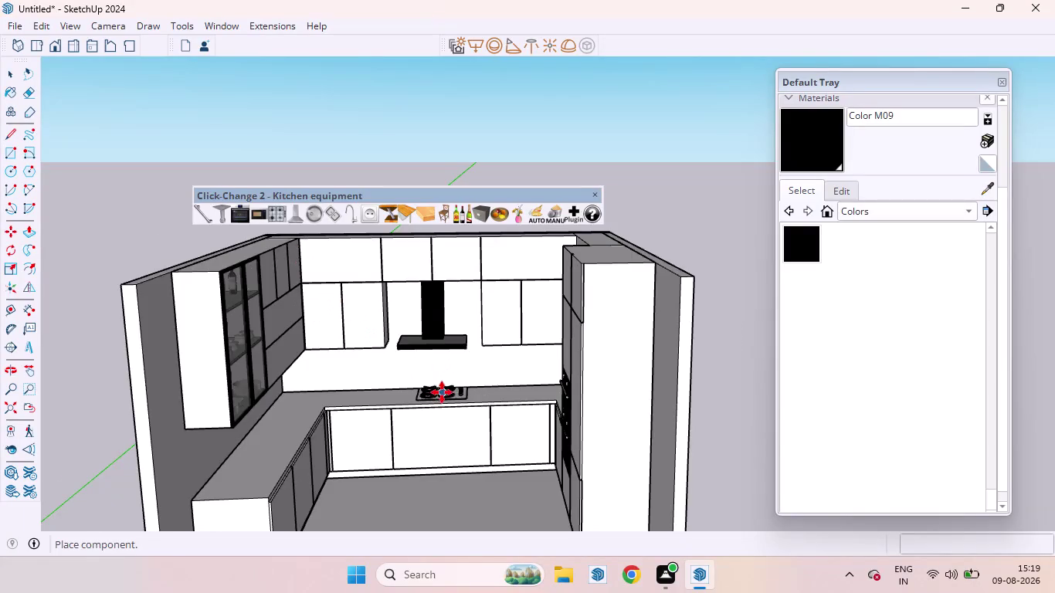
Look down on the gas hob to check it sits centred below the chimney hood.
scroll(up, 3)
scroll(down, 3)
scroll(up, 3)
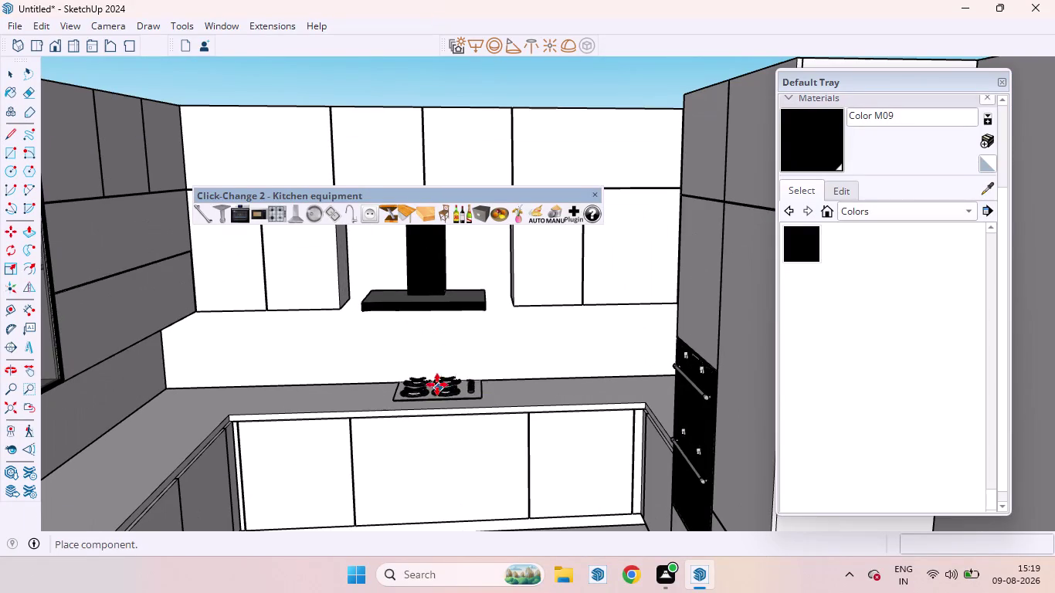
middle_drag(437, 384, 466, 566)
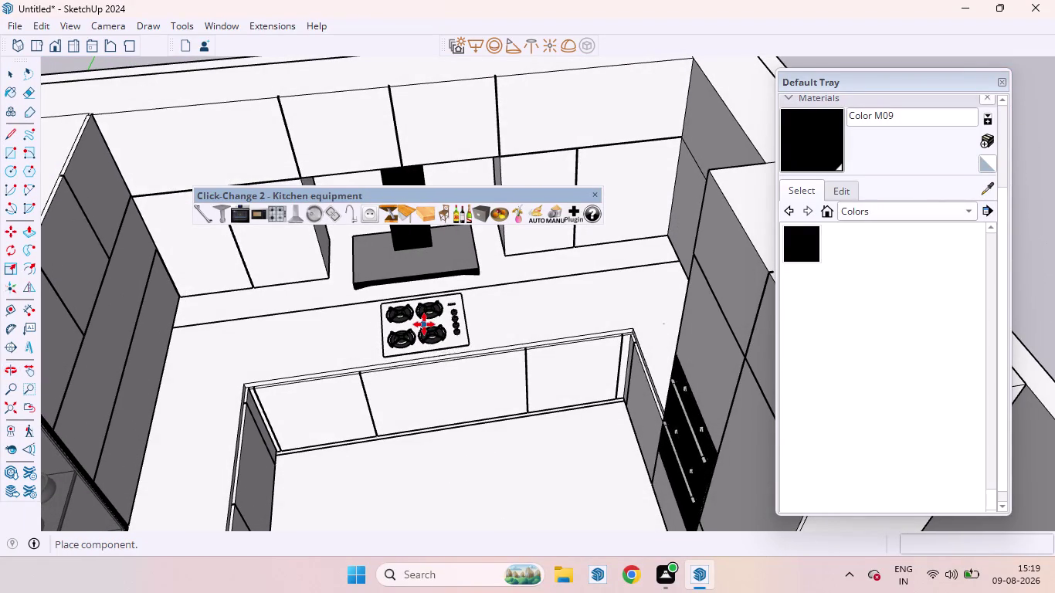
click(424, 325)
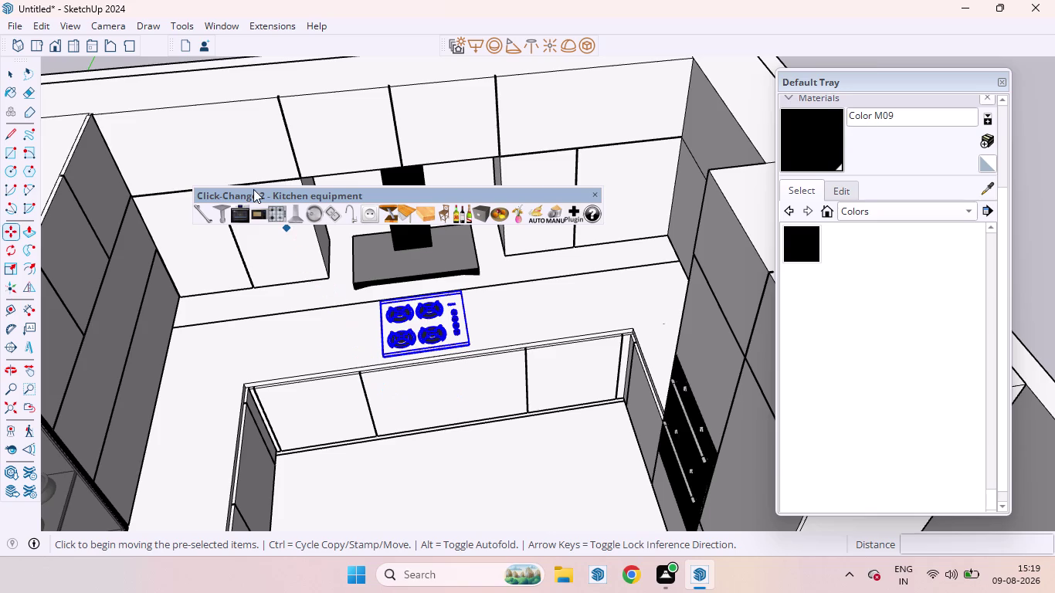
click(277, 217)
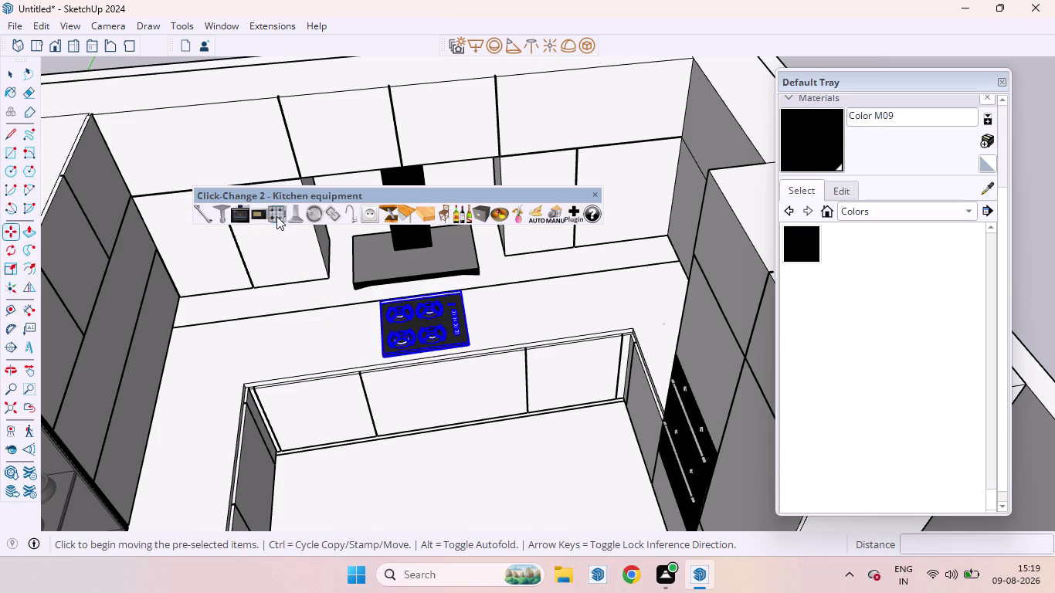
scroll(down, 3)
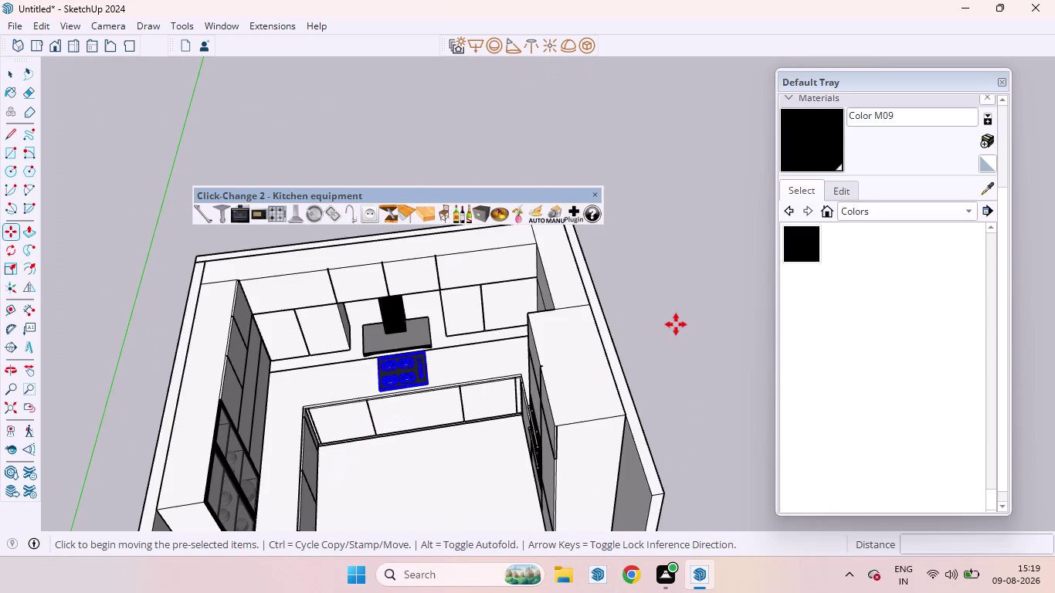
key(space)
click(676, 324)
Orbit out to a front view of the whole kitchen and choose the sink component.
scroll(down, 3)
middle_drag(440, 382, 417, 245)
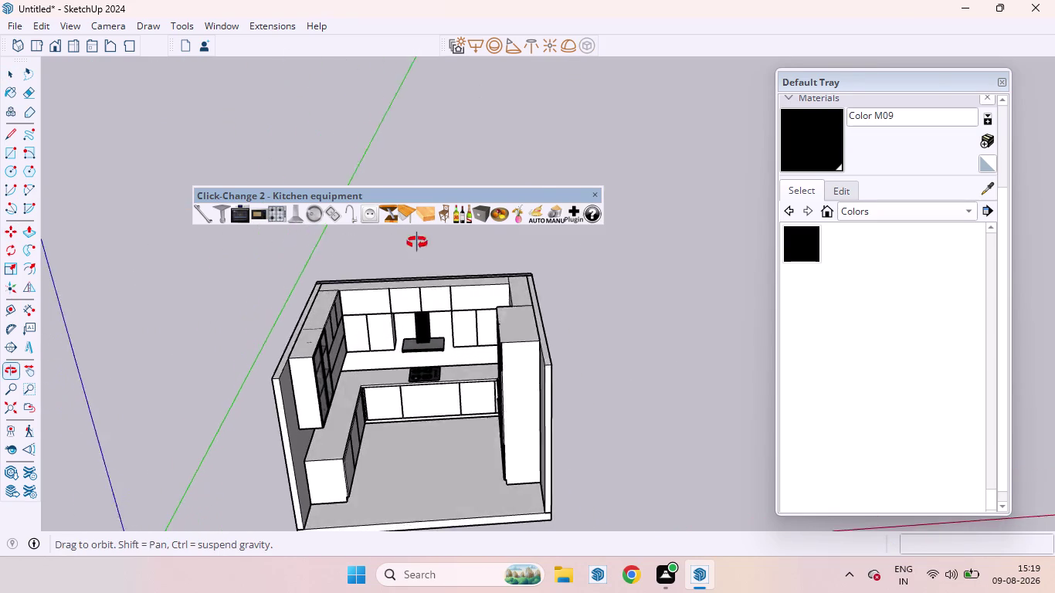
middle_drag(416, 246, 417, 243)
scroll(up, 3)
scroll(down, 3)
scroll(up, 3)
middle_drag(429, 381, 431, 308)
scroll(down, 3)
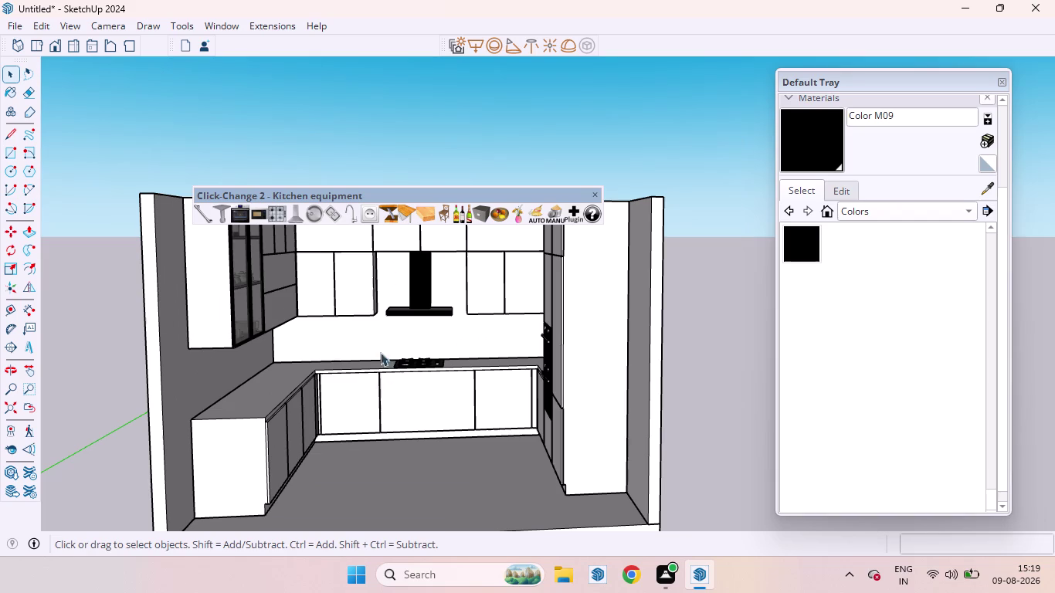
click(328, 212)
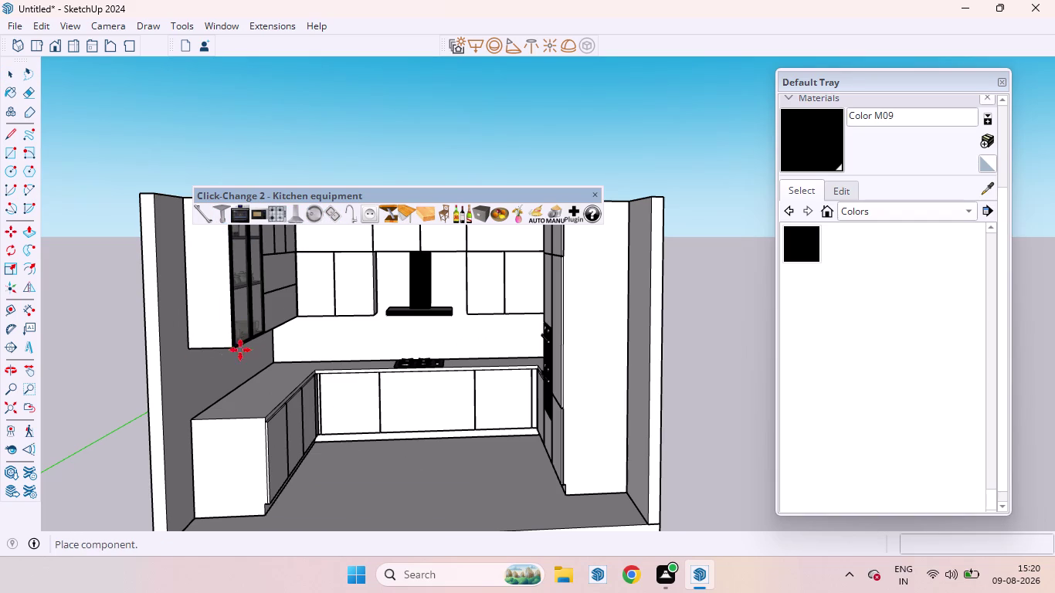
Set the sink with tap down on the ground near the left counter corner.
scroll(down, 3)
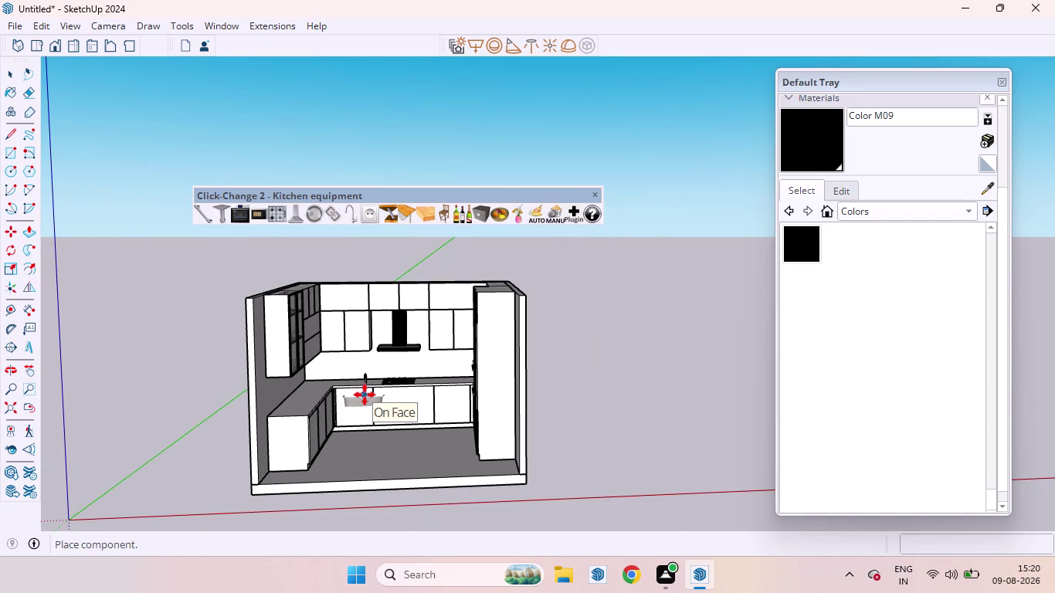
scroll(up, 3)
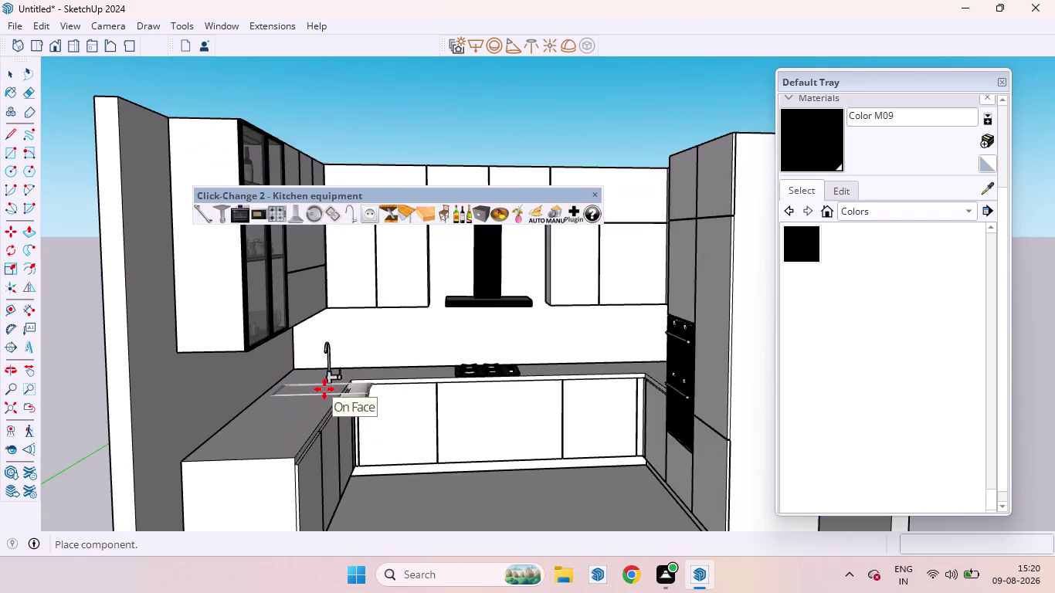
middle_drag(322, 389, 161, 486)
scroll(up, 3)
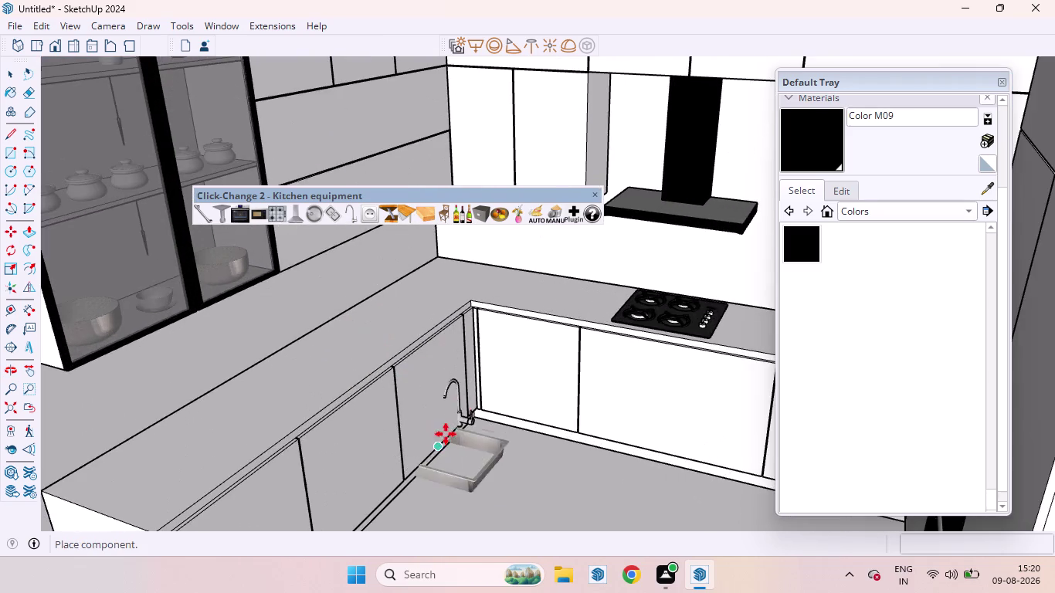
scroll(down, 3)
scroll(down, 3)
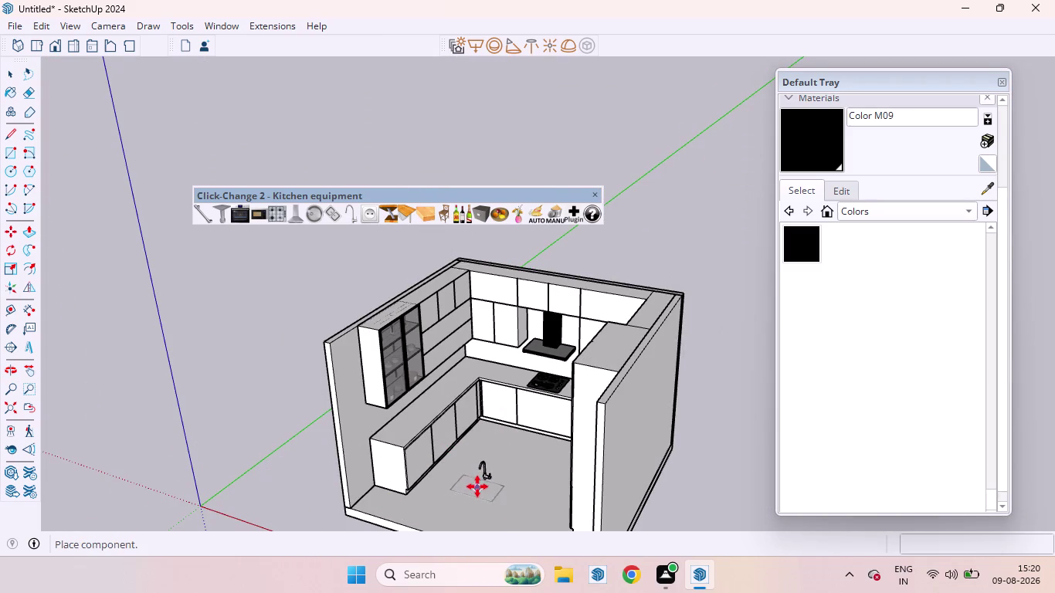
key(Up)
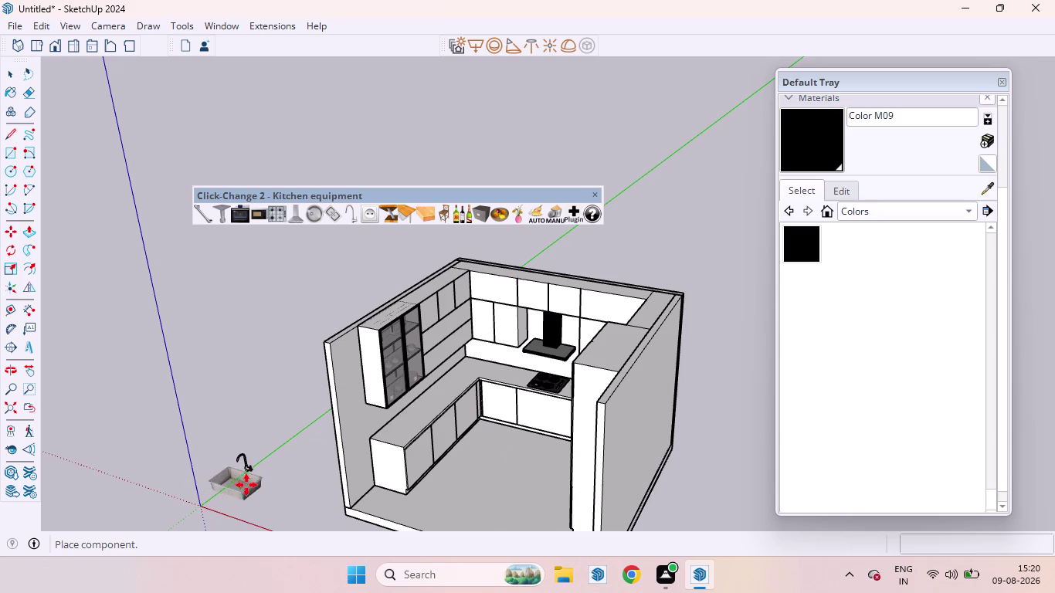
click(264, 490)
key(space)
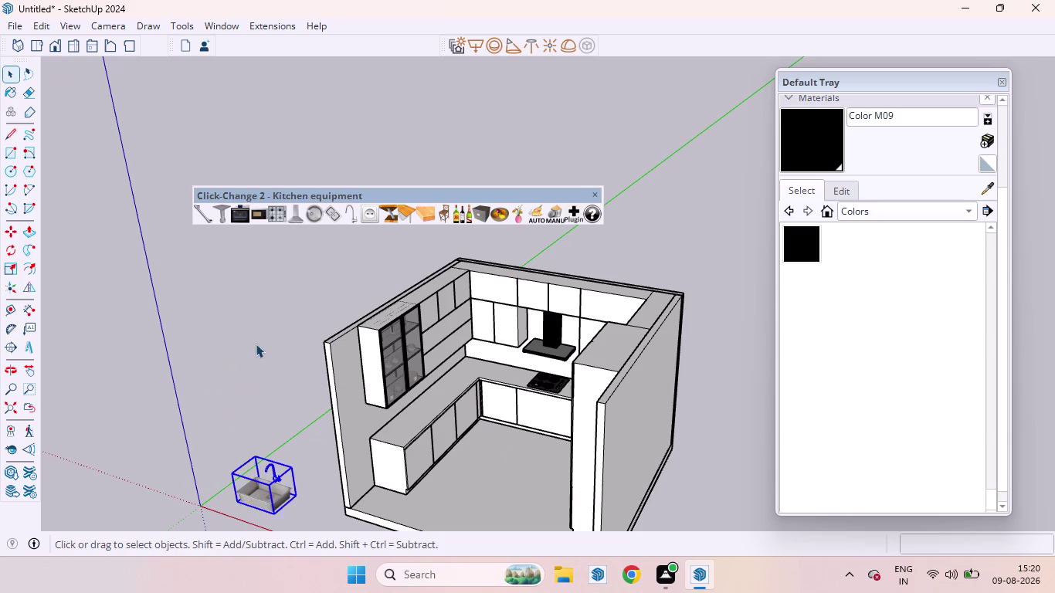
Inspect the placed sink up close and switch it to the double-bowl variant.
scroll(down, 3)
scroll(up, 3)
middle_drag(269, 464, 389, 360)
scroll(up, 3)
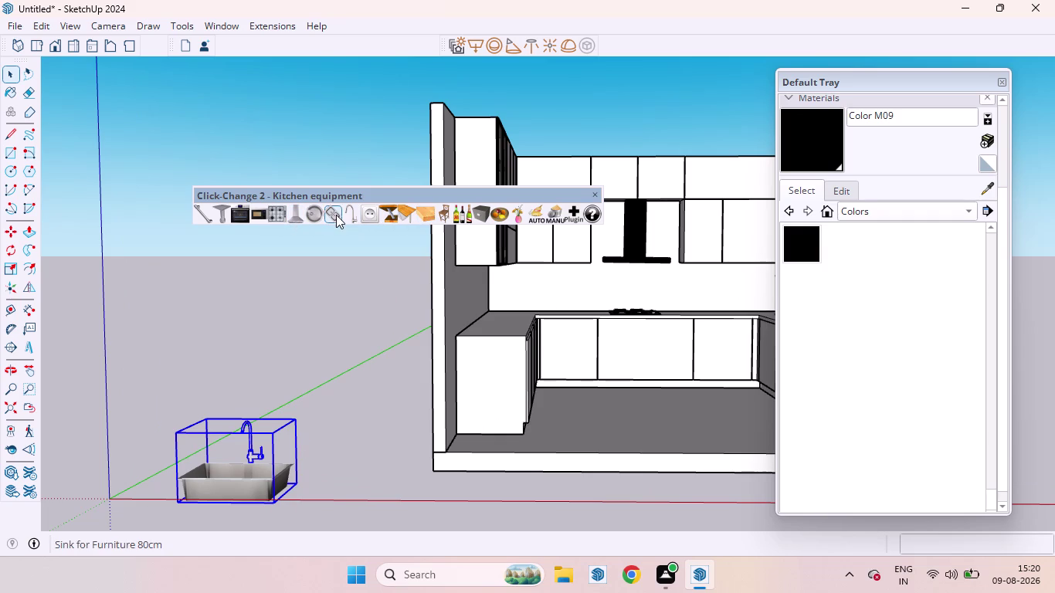
click(336, 215)
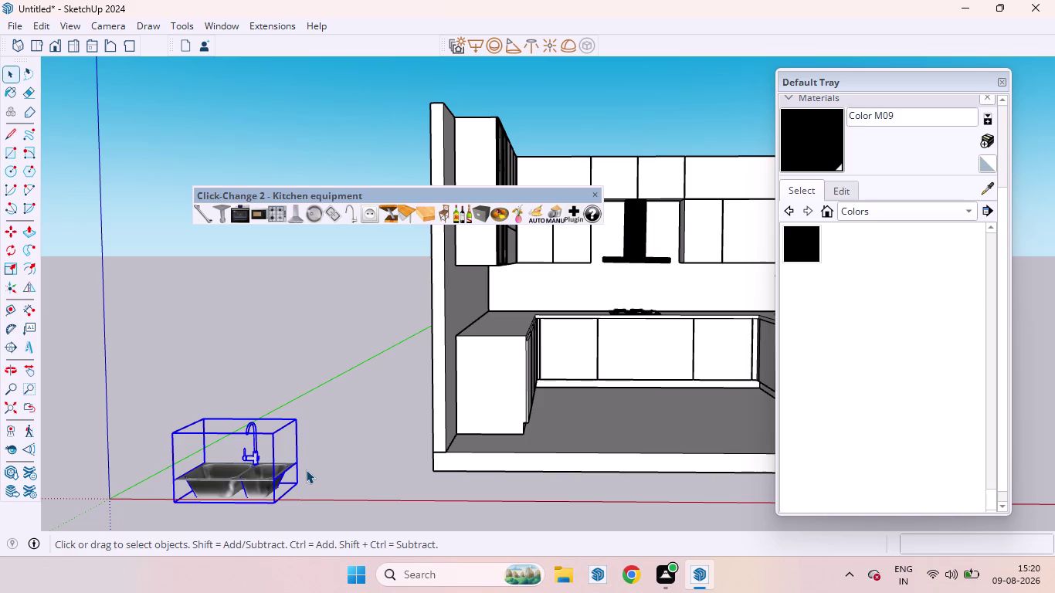
Rotate the double-bowl sink 180 degrees on the ground plane.
key(q)
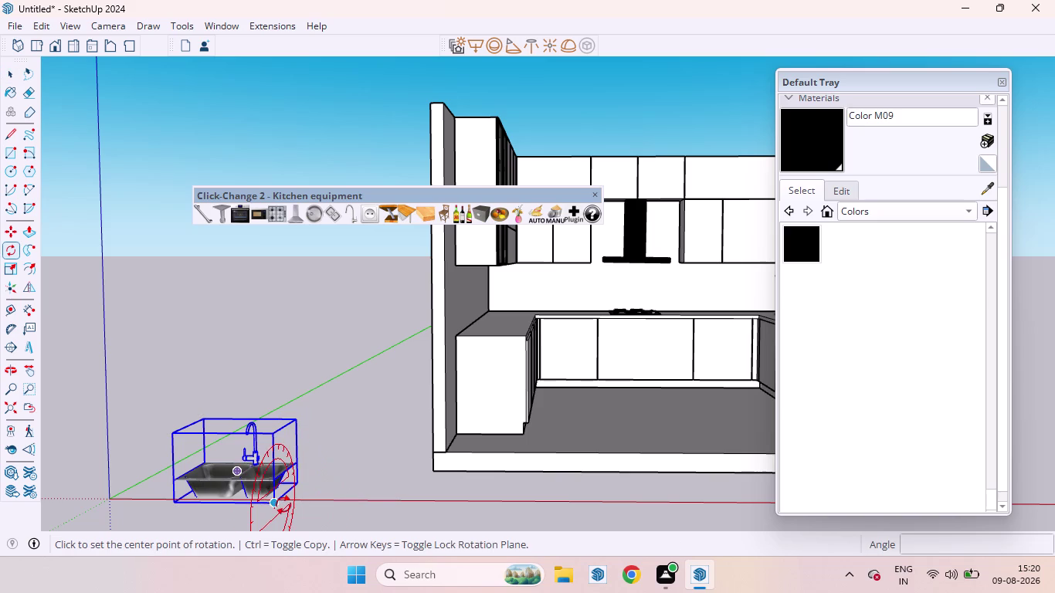
key(Up)
click(277, 507)
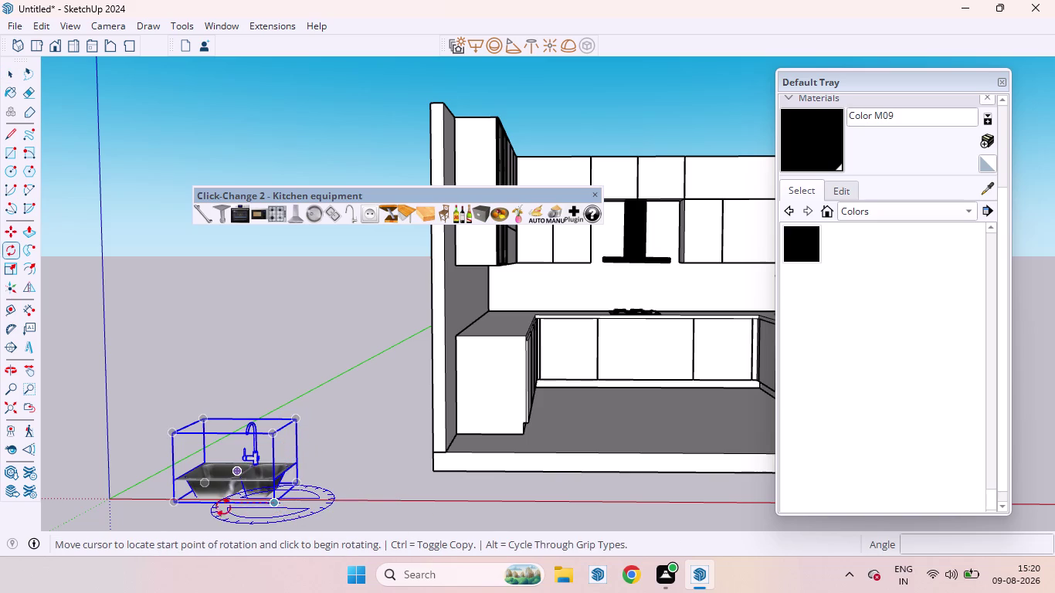
click(174, 502)
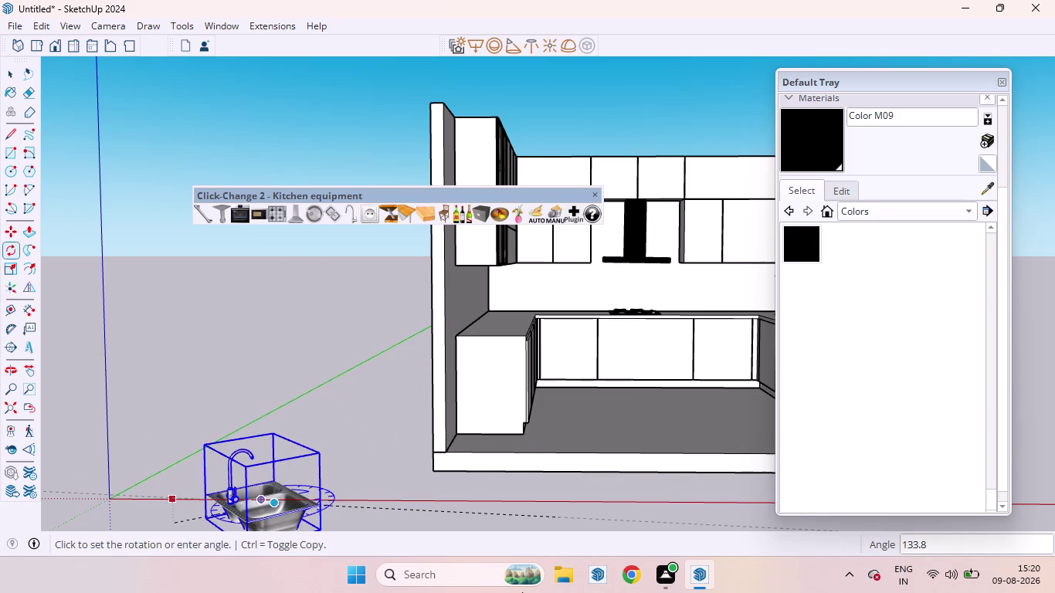
text(18)
key(0)
key(Return)
key(space)
click(404, 513)
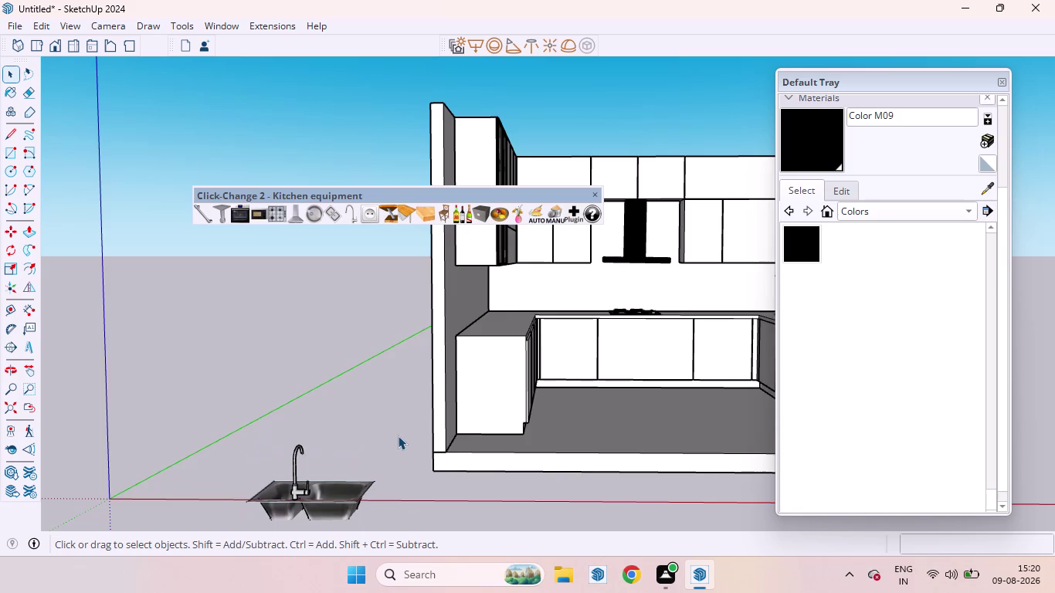
Rotate the sink 90 degrees on a vertical plane.
scroll(down, 3)
scroll(up, 3)
middle_drag(380, 425, 385, 508)
scroll(up, 3)
scroll(down, 3)
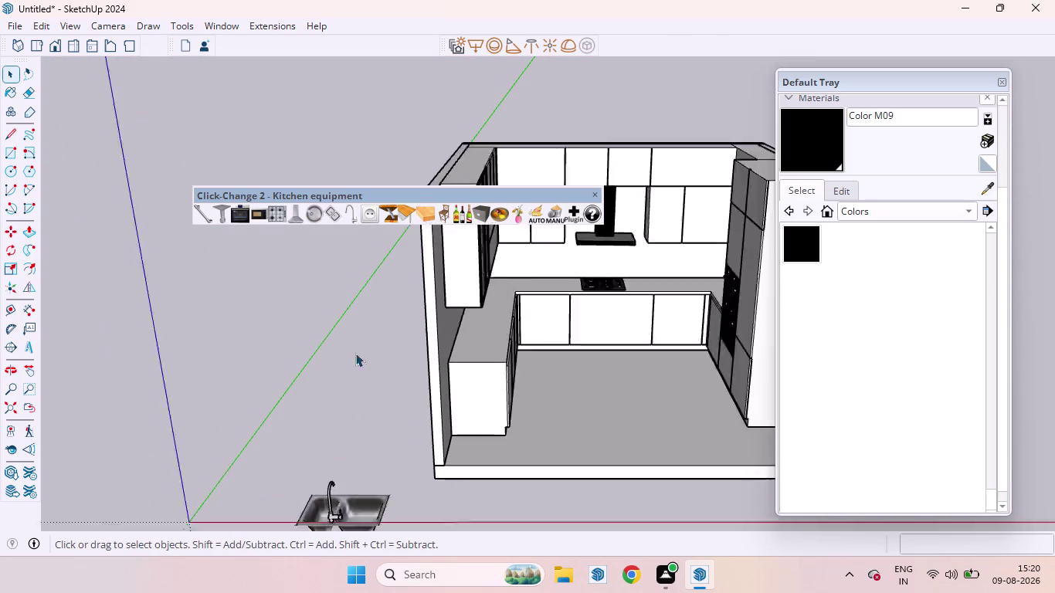
scroll(down, 3)
scroll(up, 3)
middle_drag(387, 447, 203, 552)
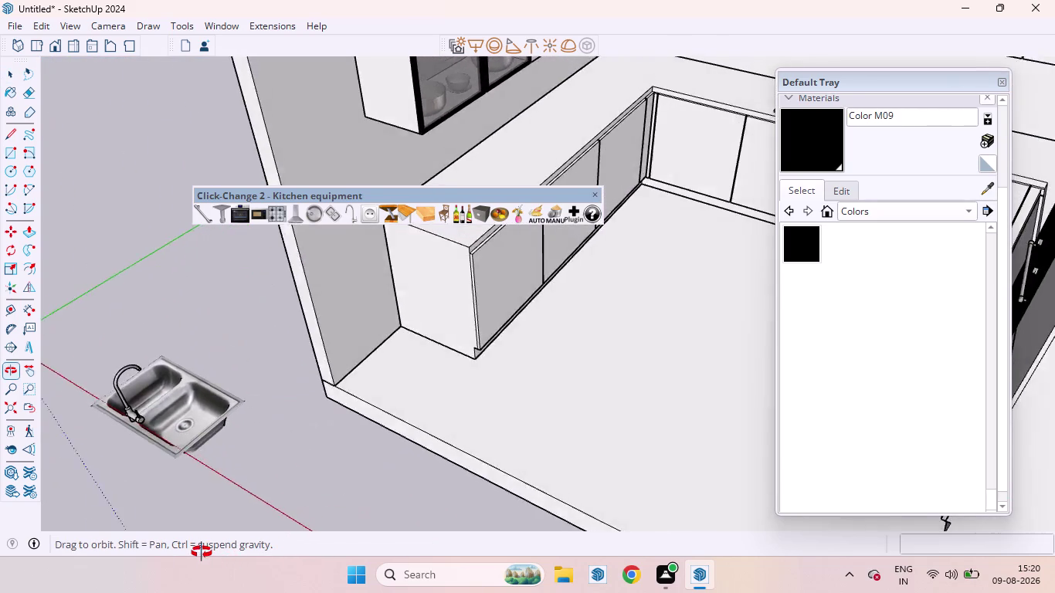
middle_drag(203, 552, 201, 552)
scroll(up, 3)
scroll(down, 3)
scroll(down, 3)
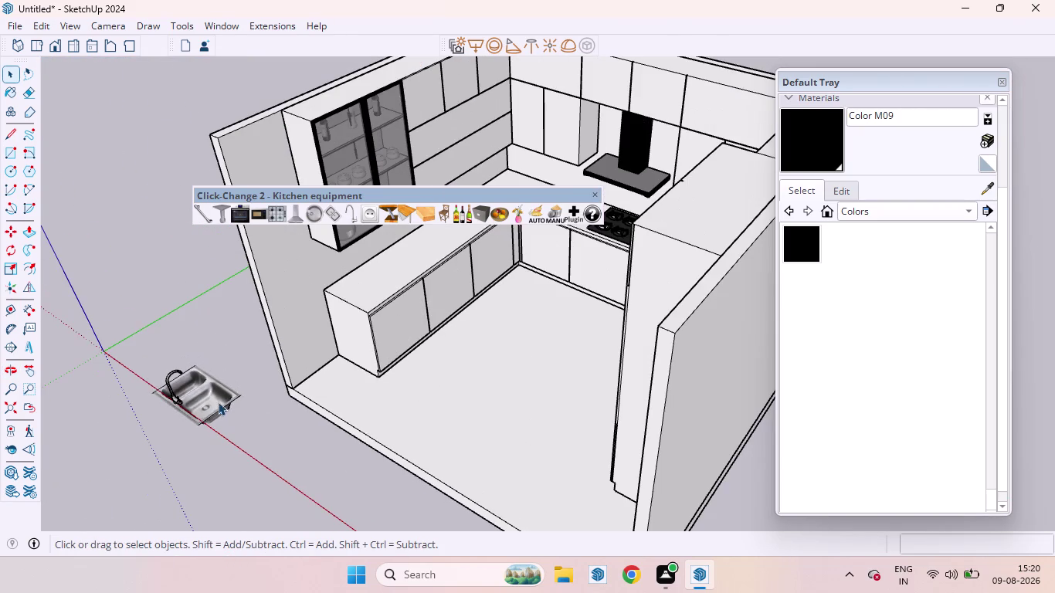
click(218, 402)
key(q)
key(Return)
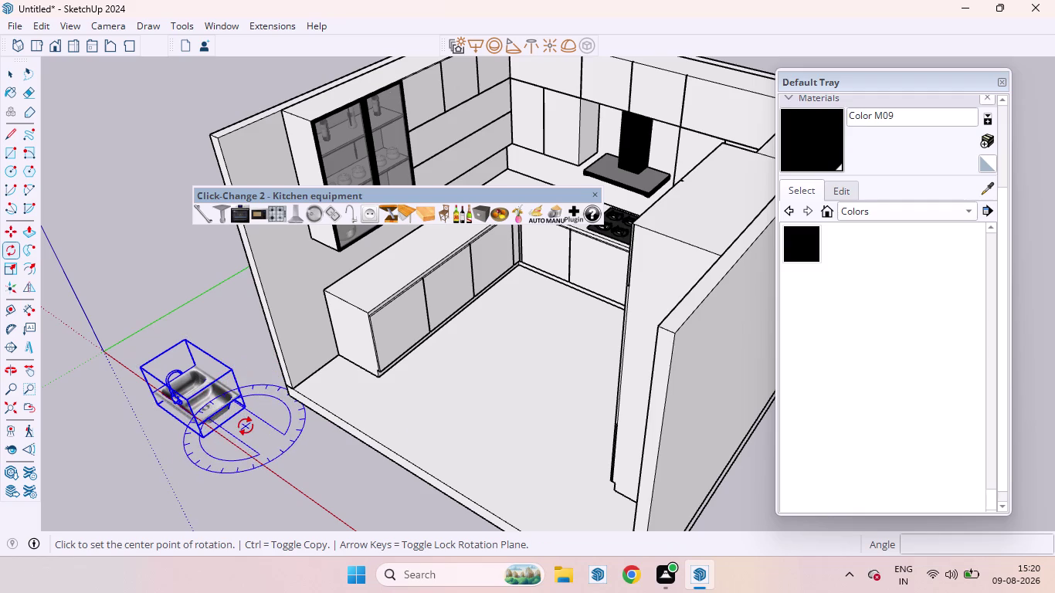
click(246, 426)
click(214, 452)
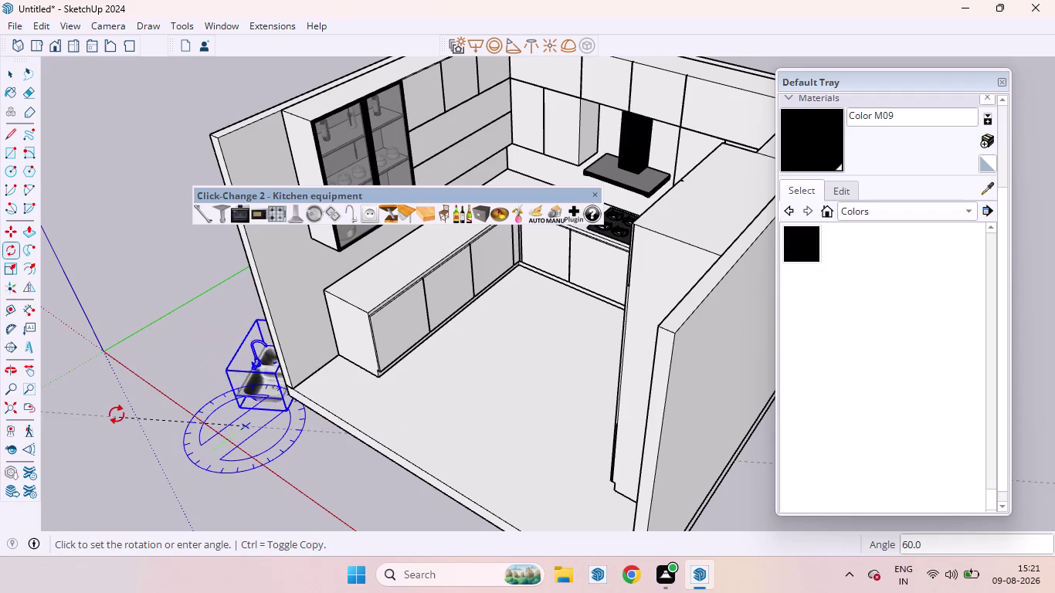
text(90)
key(Return)
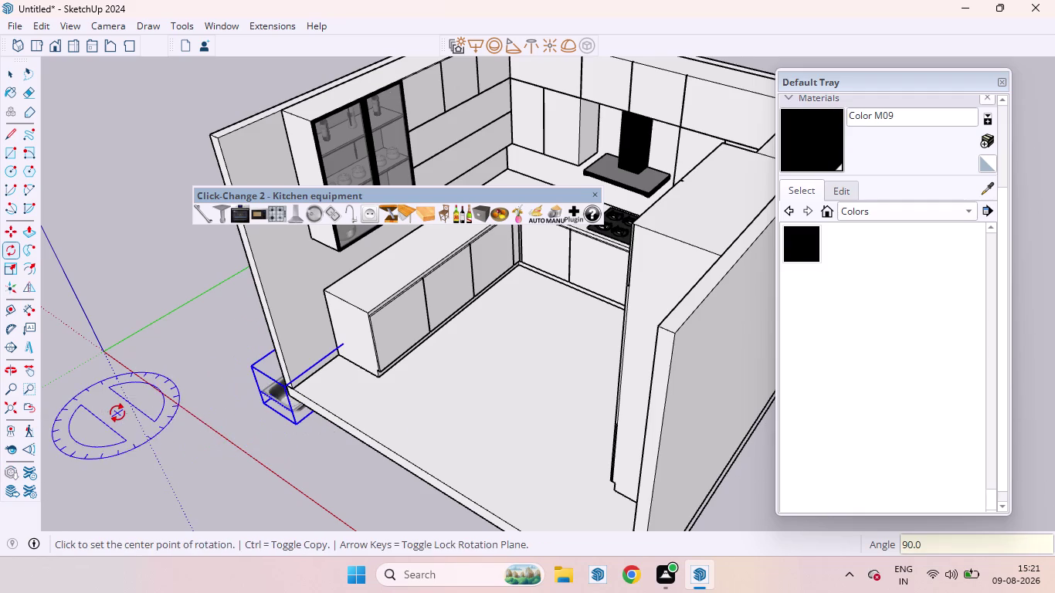
key(space)
click(268, 401)
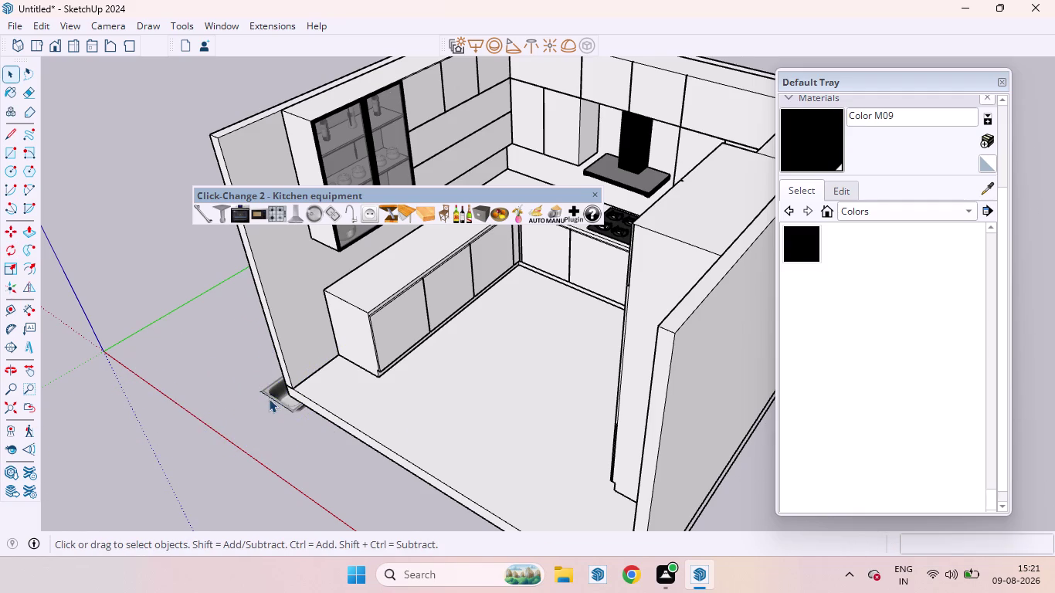
Move the sink onto the left countertop below the glass-fronted cabinet.
click(269, 394)
key(m)
click(251, 401)
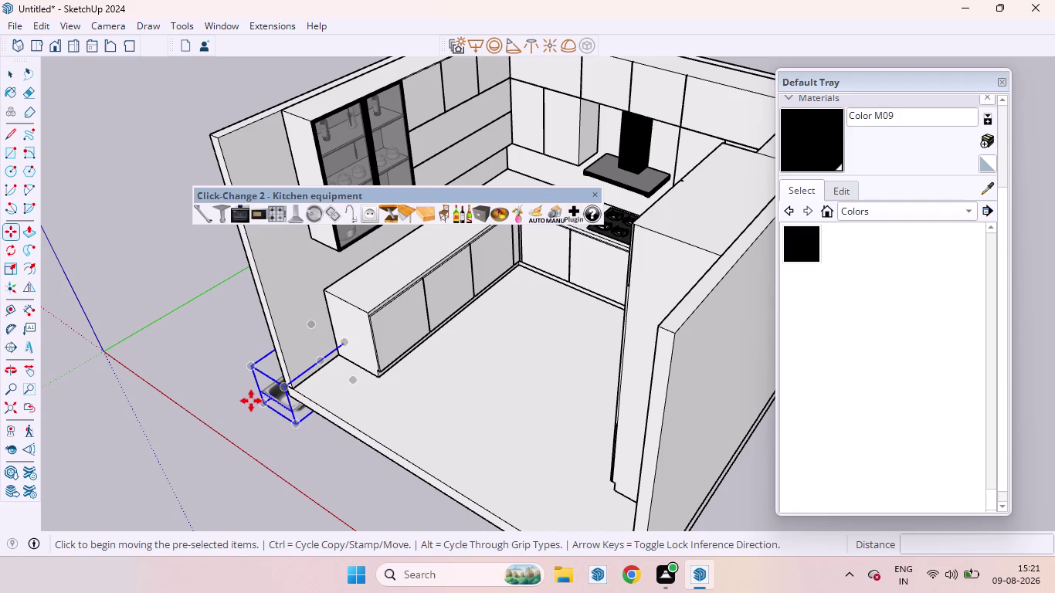
scroll(up, 3)
scroll(down, 3)
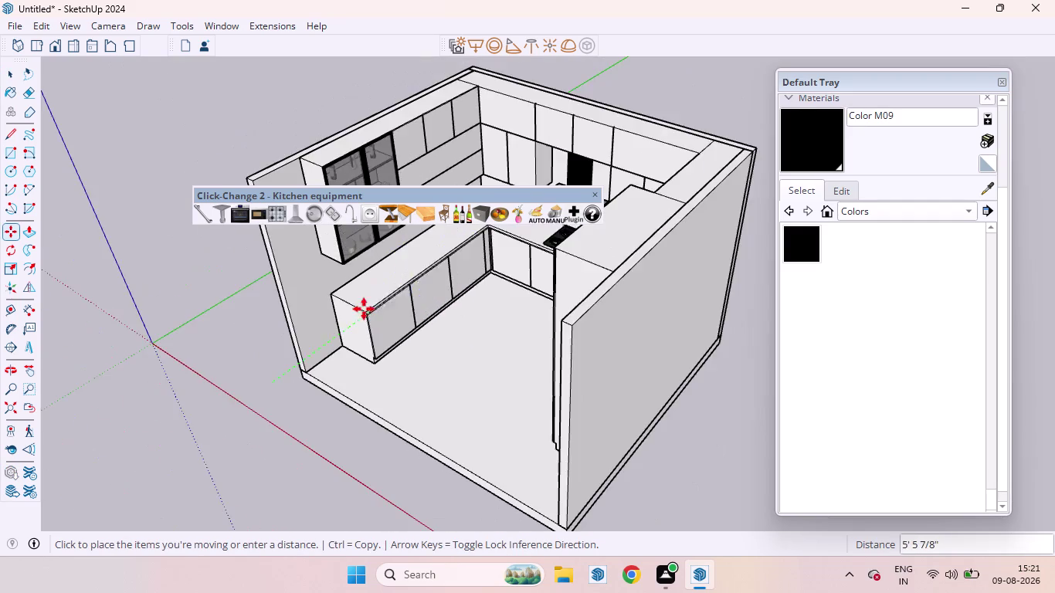
scroll(down, 3)
scroll(up, 3)
scroll(down, 3)
scroll(up, 3)
scroll(down, 3)
scroll(down, 3)
scroll(up, 3)
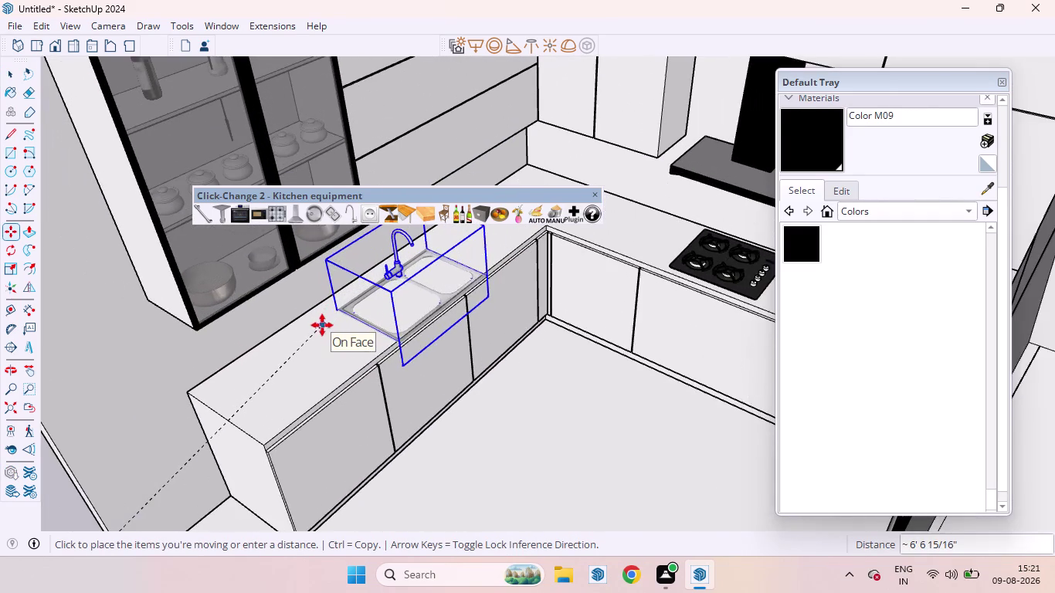
middle_drag(319, 328, 215, 337)
scroll(up, 3)
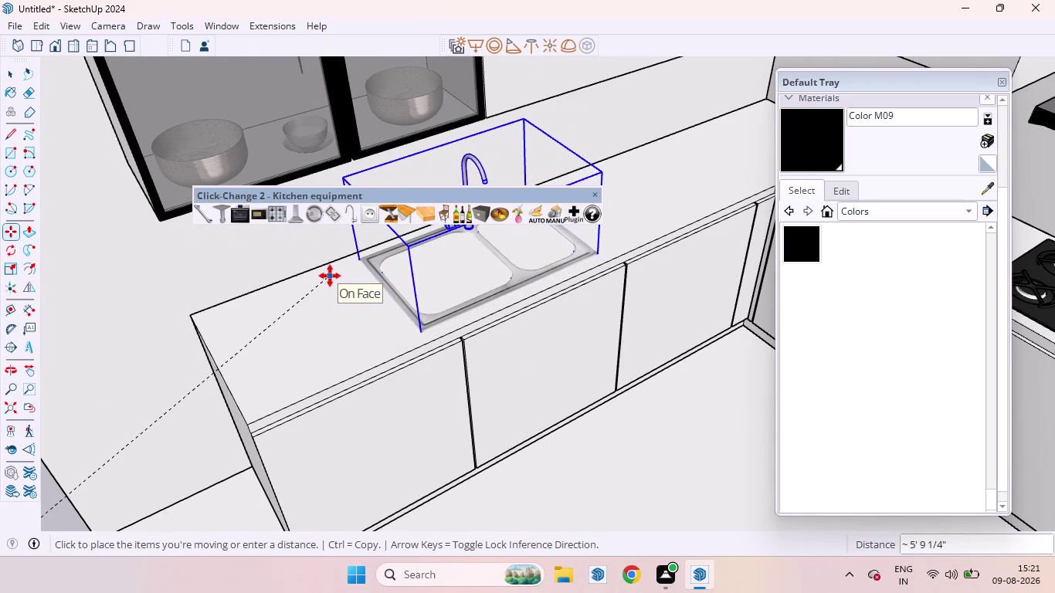
click(330, 276)
scroll(down, 3)
scroll(down, 3)
scroll(down, 3)
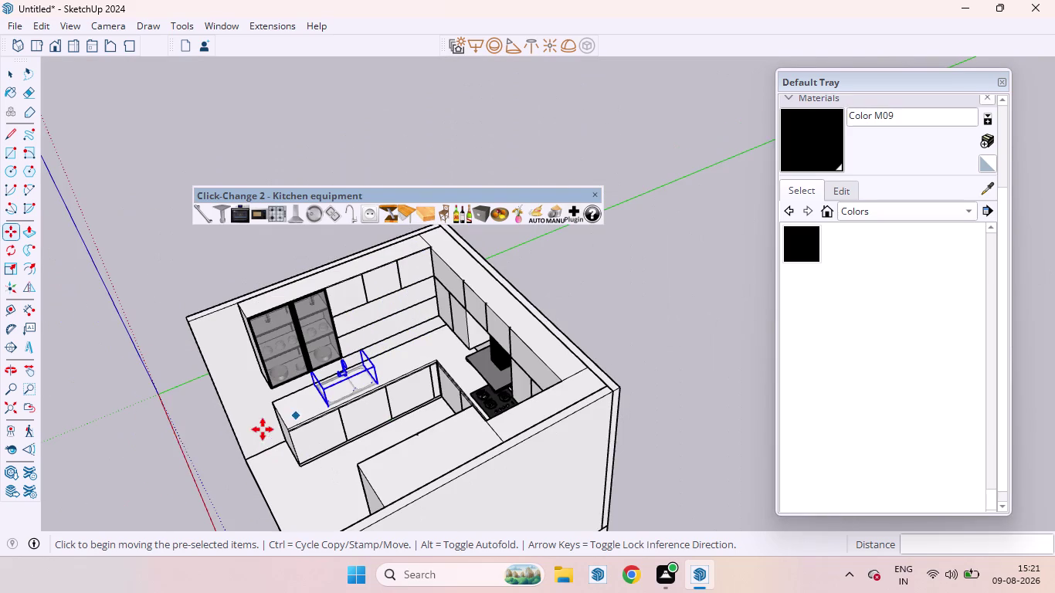
key(space)
click(130, 424)
Intersect the countertop and sink faces with the model.
scroll(up, 3)
middle_drag(377, 374, 381, 373)
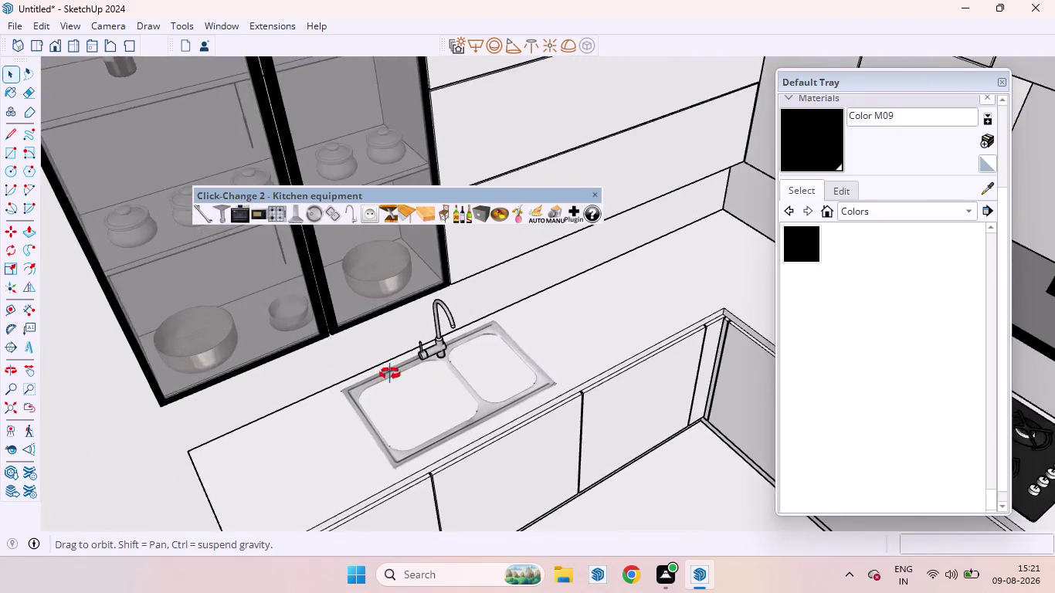
middle_drag(381, 373, 436, 324)
scroll(up, 3)
click(423, 439)
scroll(down, 3)
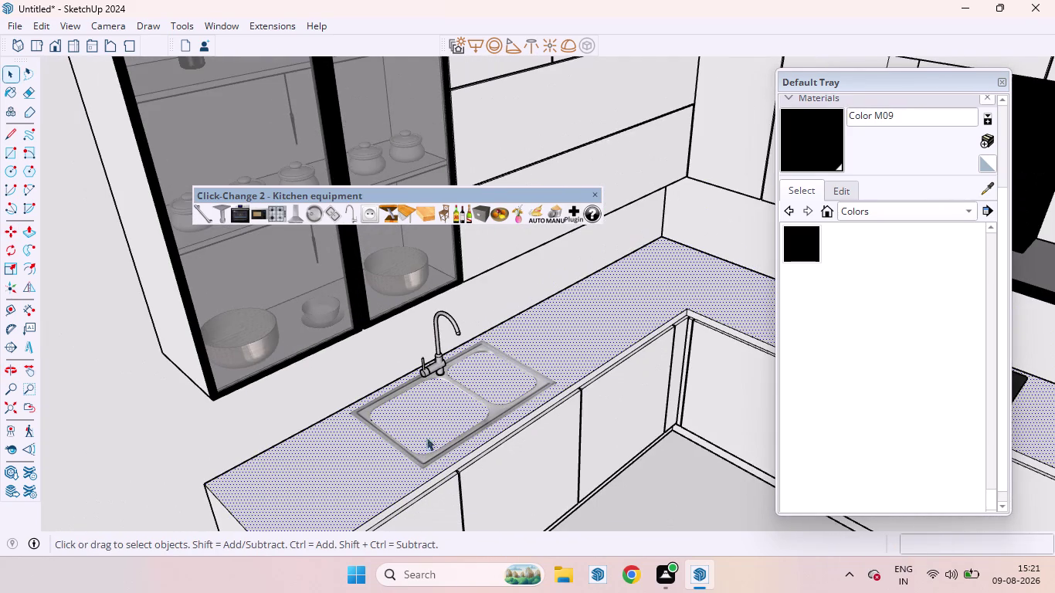
click(423, 460)
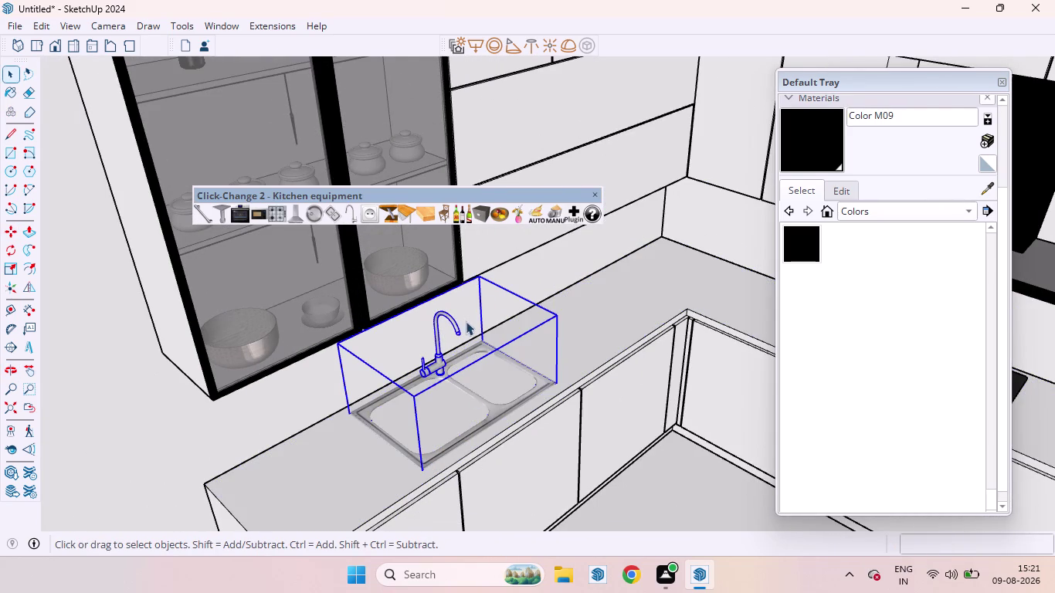
right_click(469, 365)
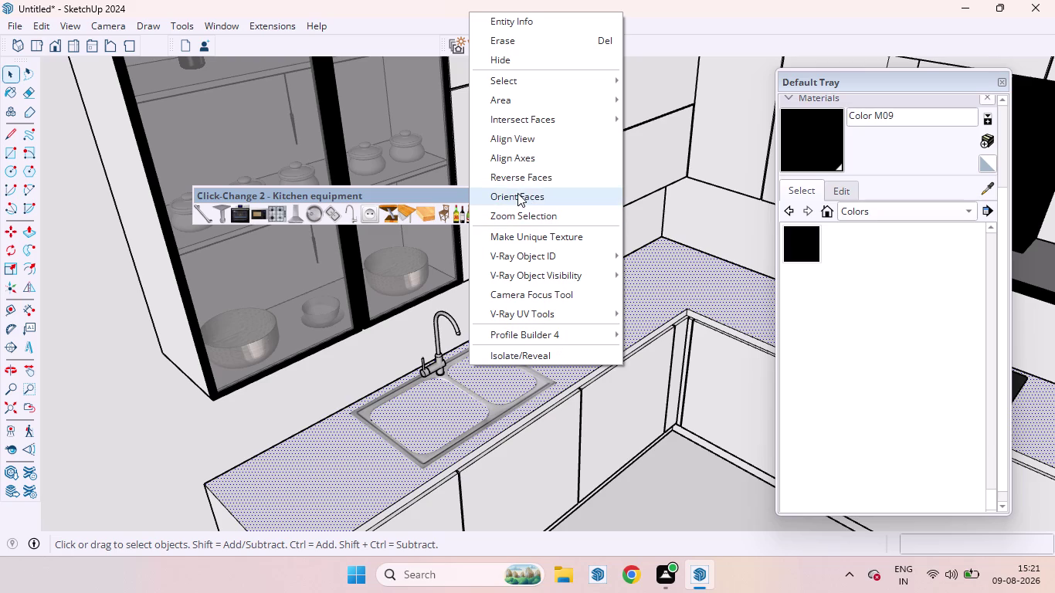
click(516, 119)
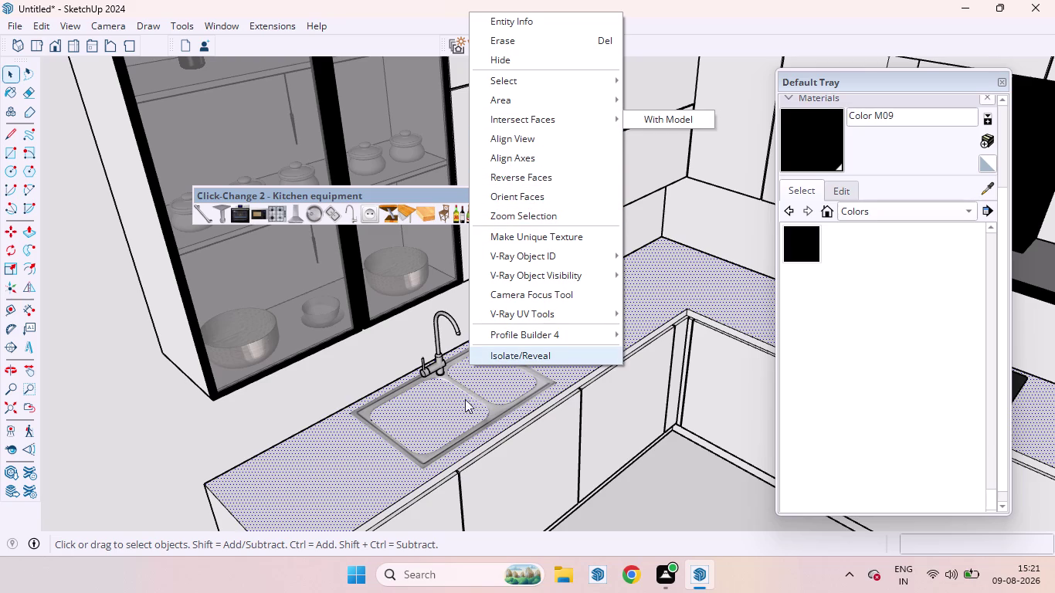
click(665, 117)
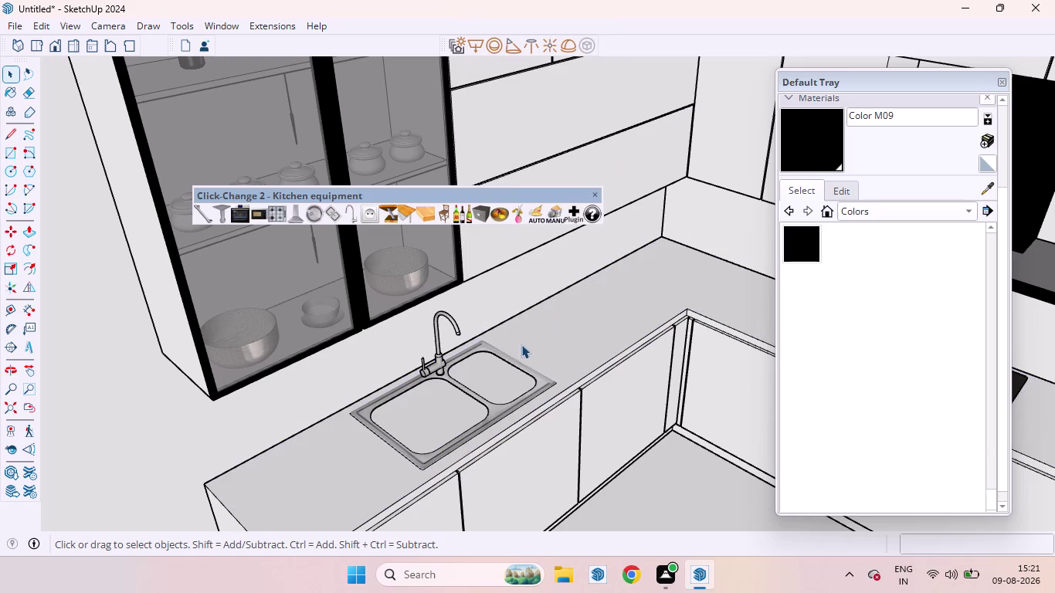
Delete the countertop faces inside the sink bowls and check the openings.
click(428, 392)
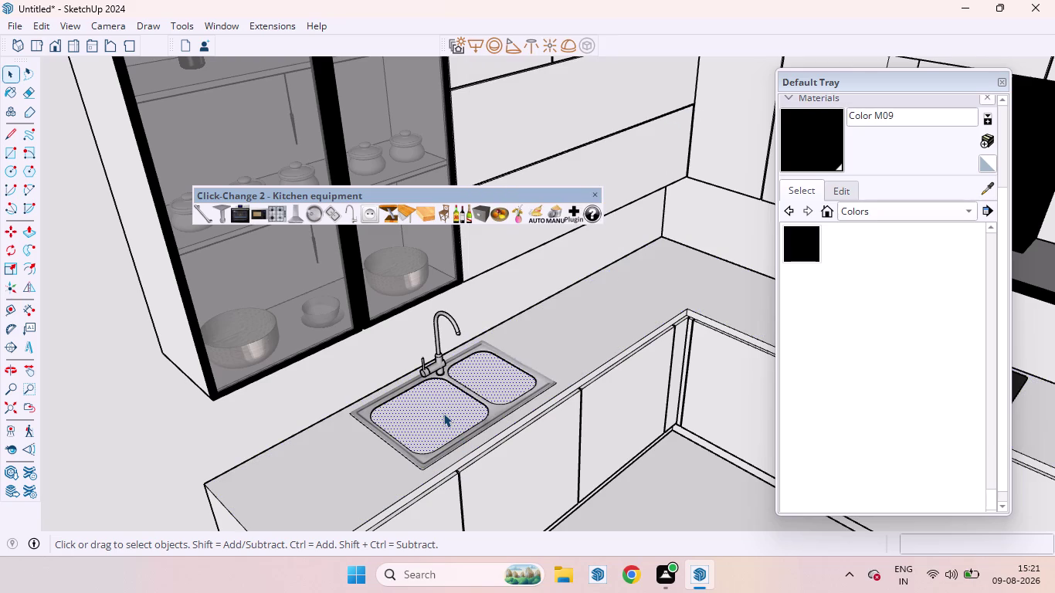
key(Delete)
scroll(down, 3)
middle_drag(464, 446, 458, 449)
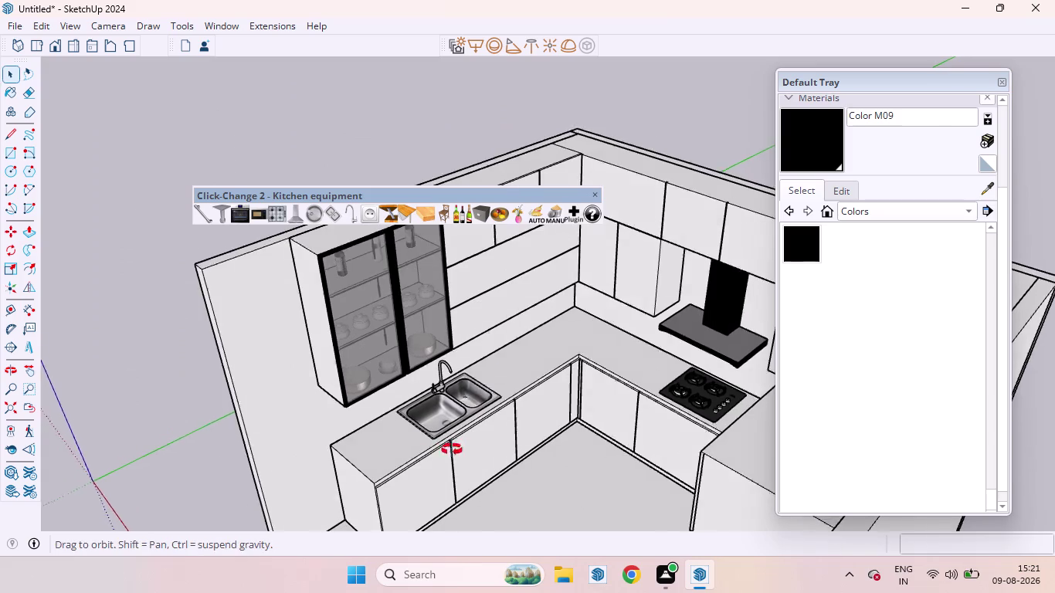
middle_drag(459, 449, 417, 394)
scroll(up, 3)
scroll(down, 3)
middle_drag(431, 495, 439, 496)
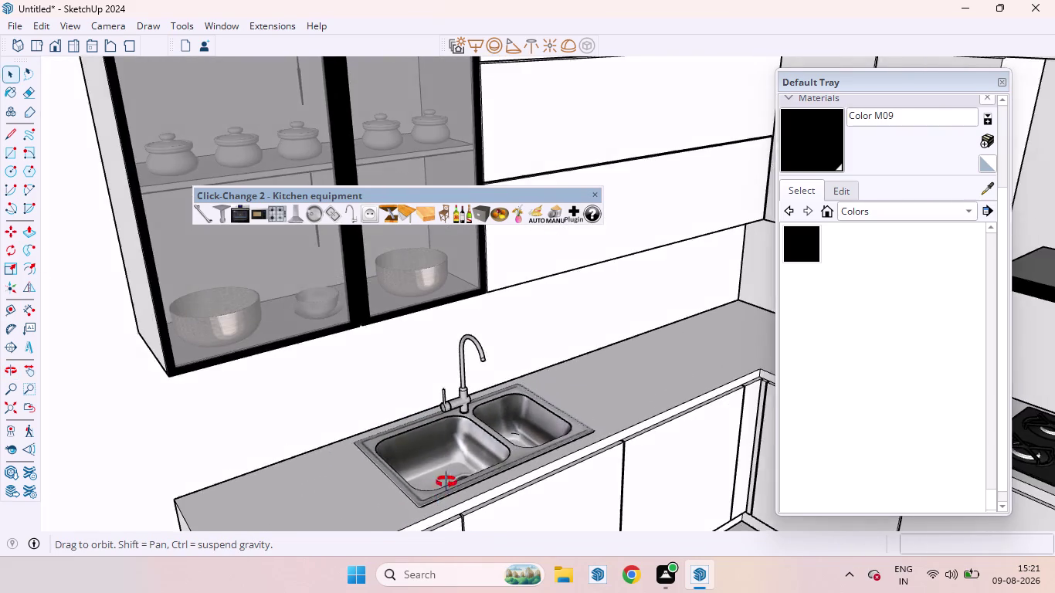
middle_drag(440, 496, 349, 592)
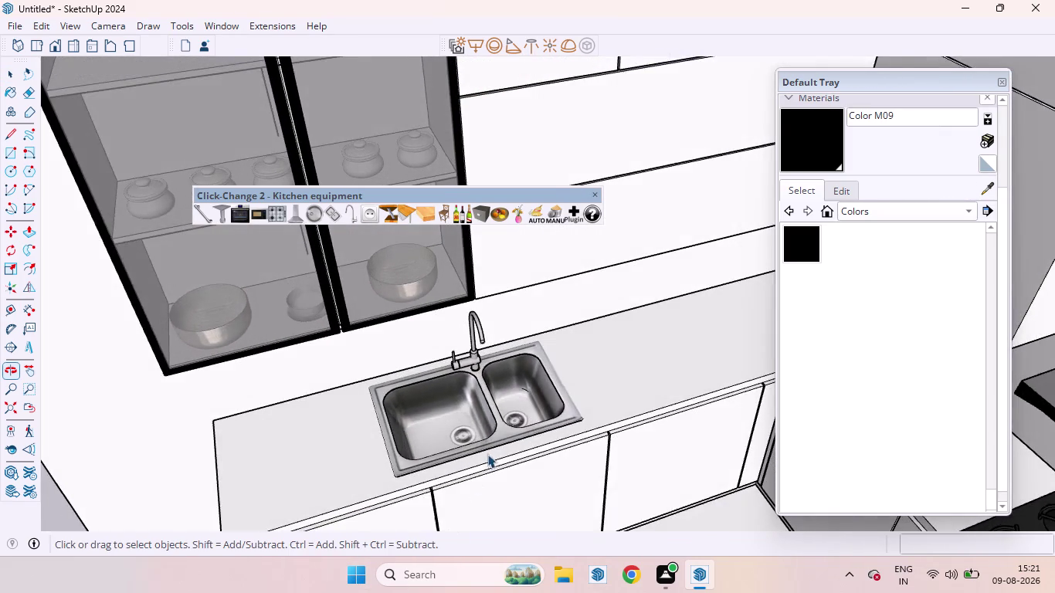
scroll(up, 3)
Open the sink for editing and paint it black.
click(499, 416)
double_click(500, 416)
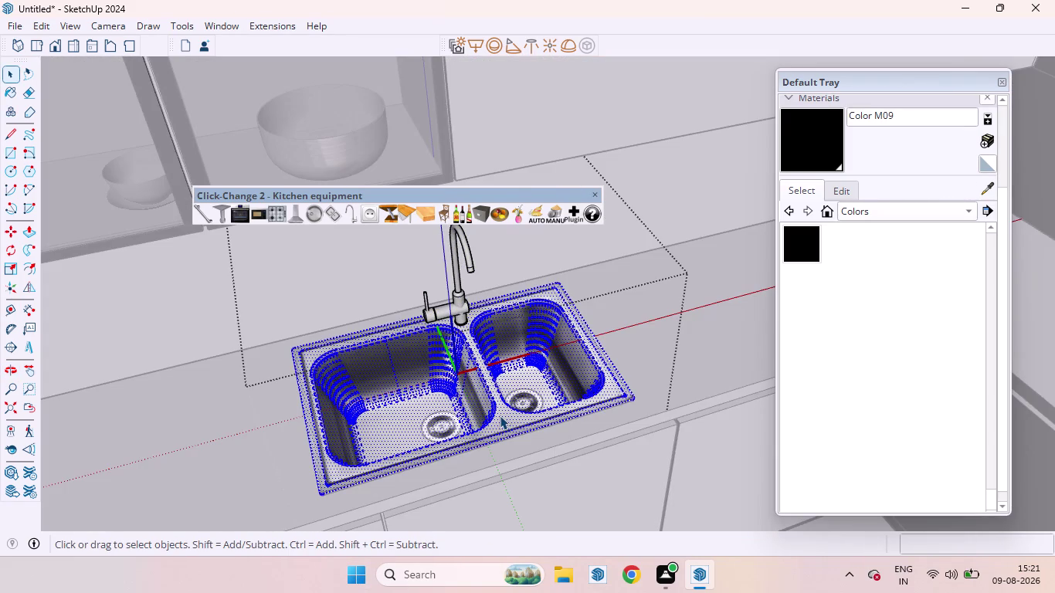
click(814, 250)
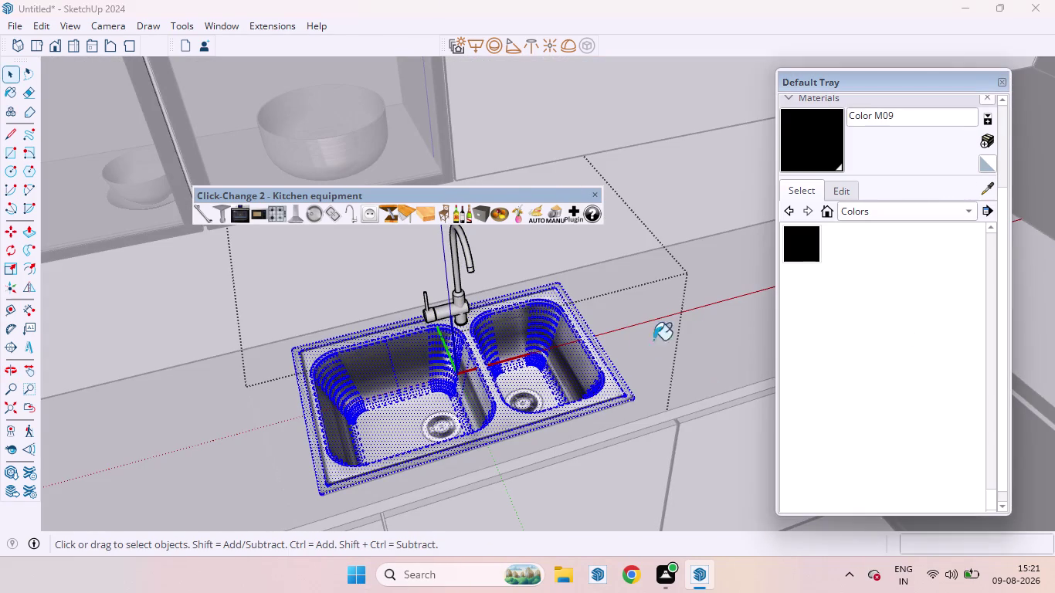
click(513, 424)
Open the faucet group and its nested group, then select the faucet body.
scroll(down, 3)
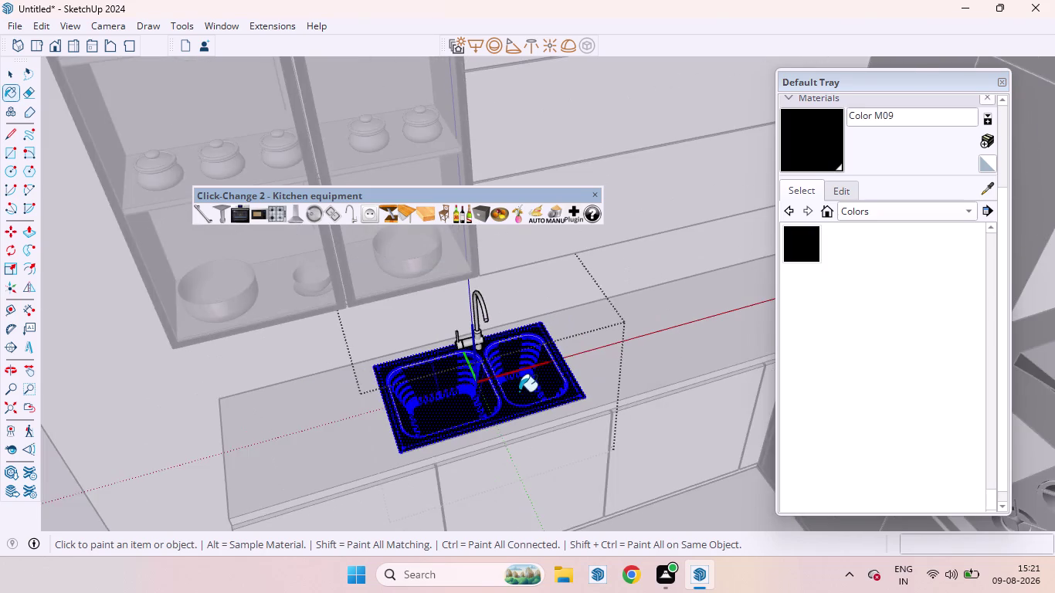
scroll(up, 3)
click(475, 331)
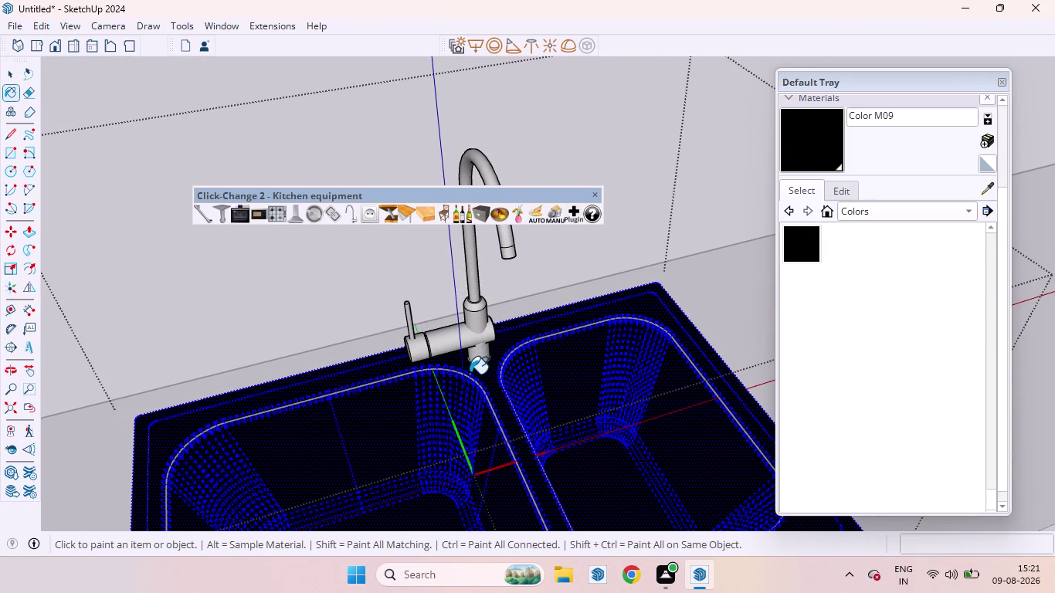
key(space)
scroll(down, 3)
scroll(down, 3)
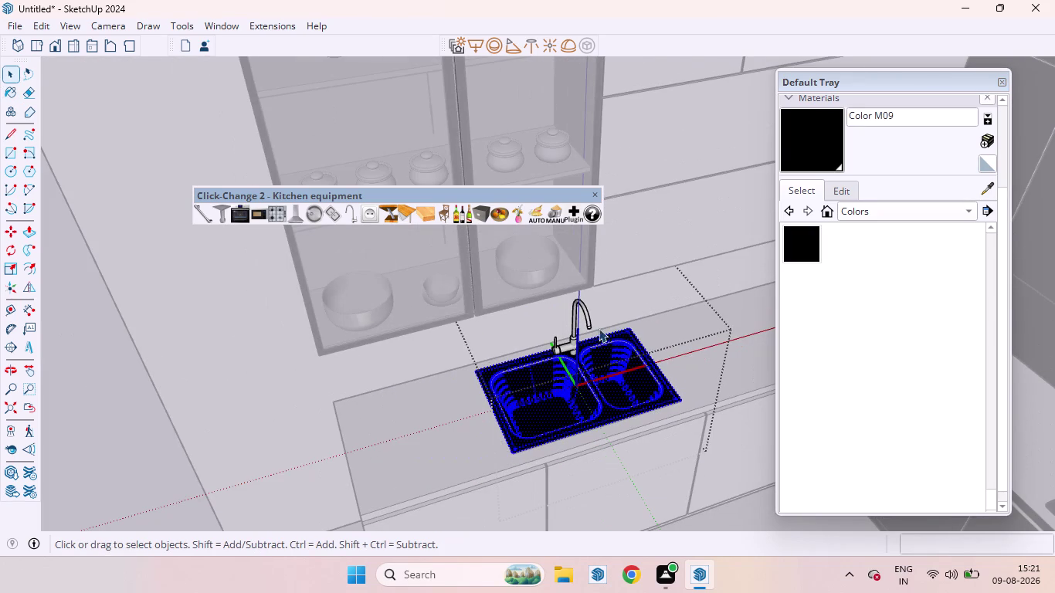
click(571, 348)
double_click(572, 347)
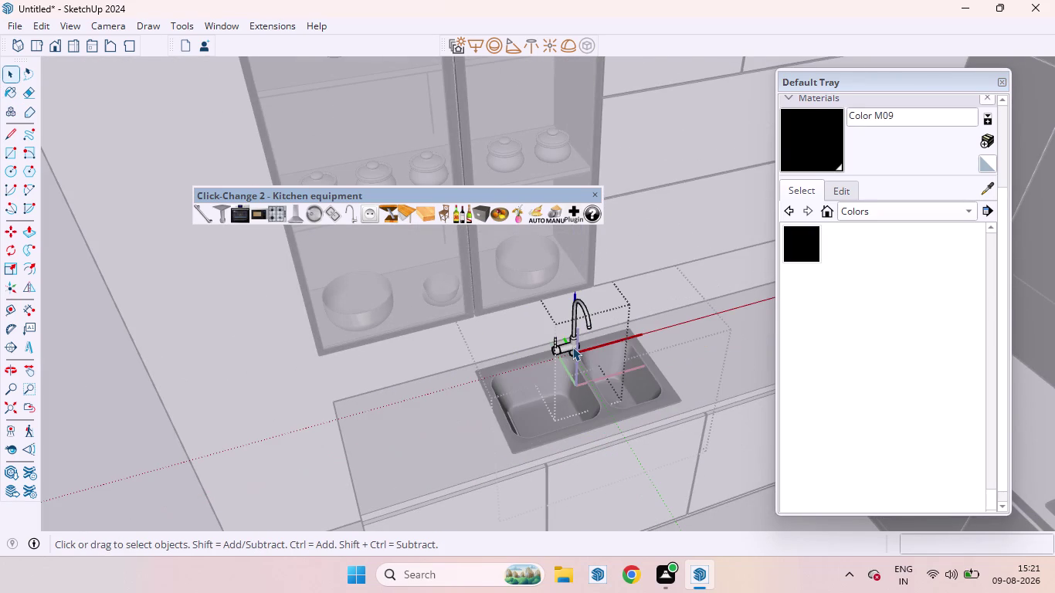
click(572, 346)
double_click(571, 341)
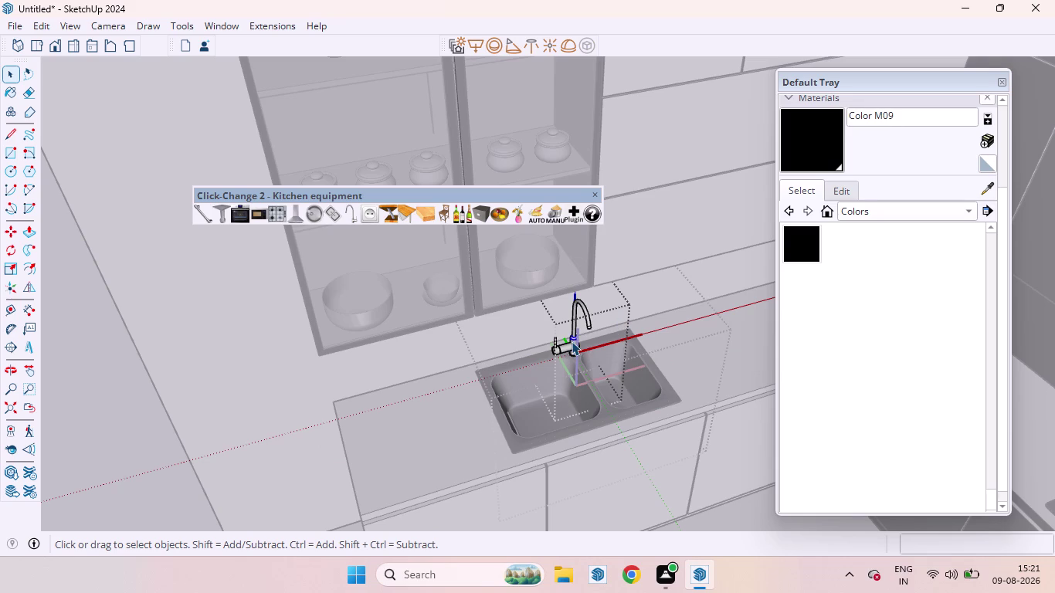
click(574, 342)
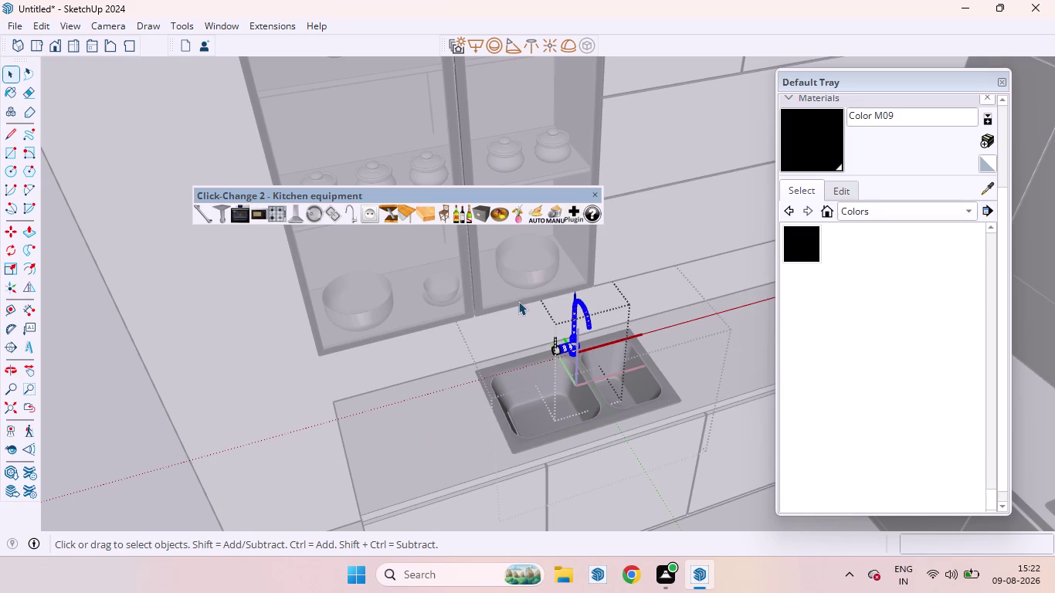
click(796, 248)
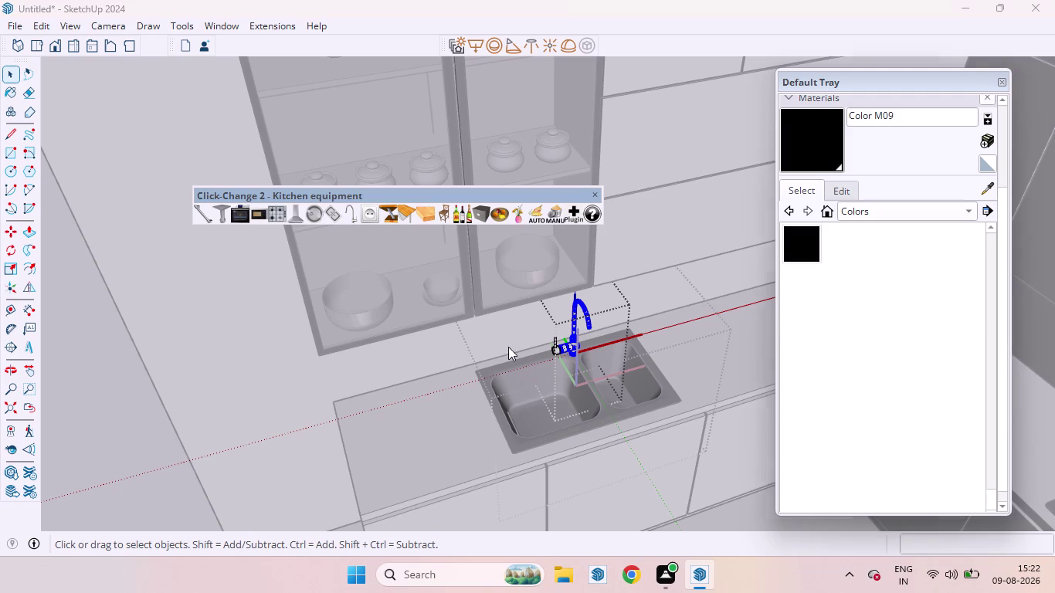
Paint the tap body, lever base and lever stem with black Color M09.
scroll(up, 3)
scroll(up, 3)
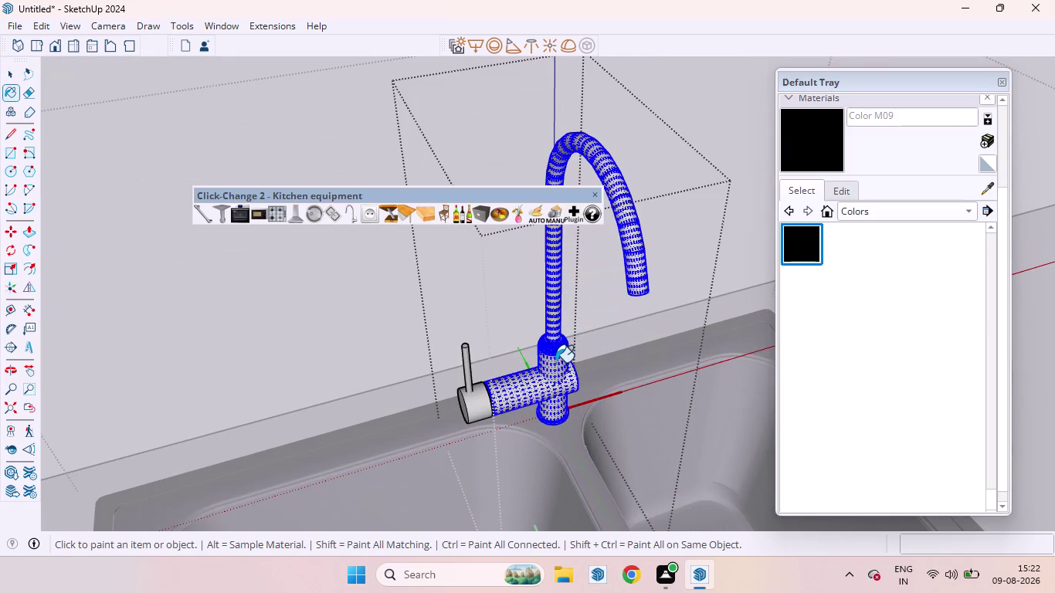
click(556, 362)
click(552, 313)
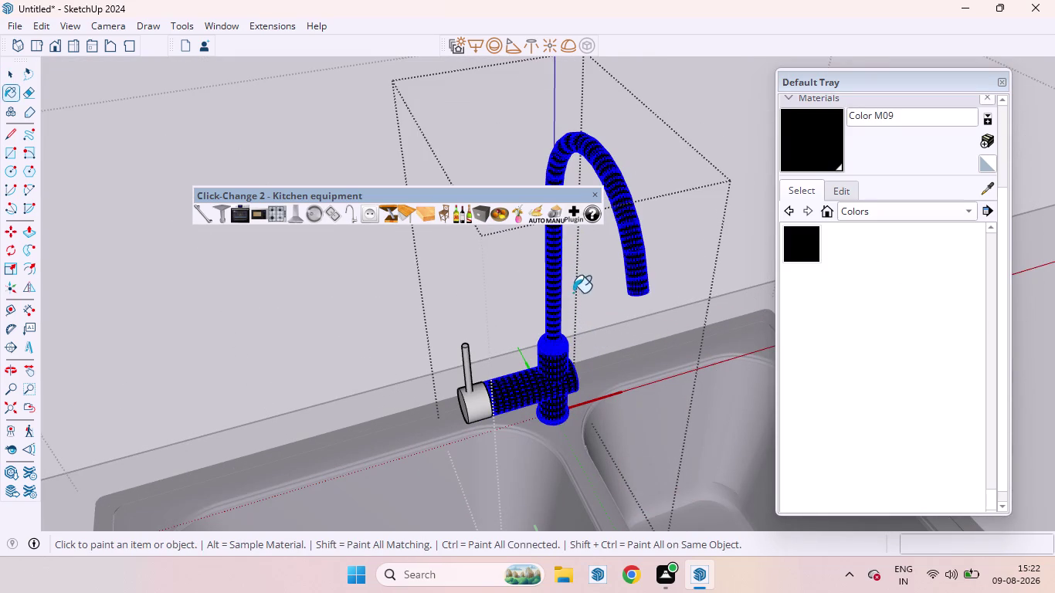
click(483, 402)
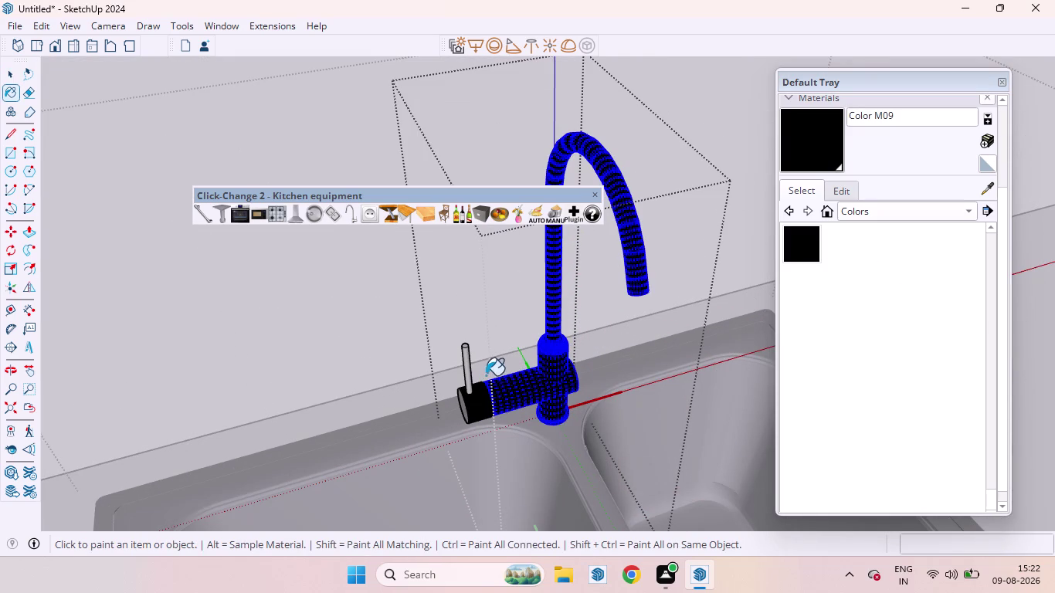
click(466, 371)
click(461, 412)
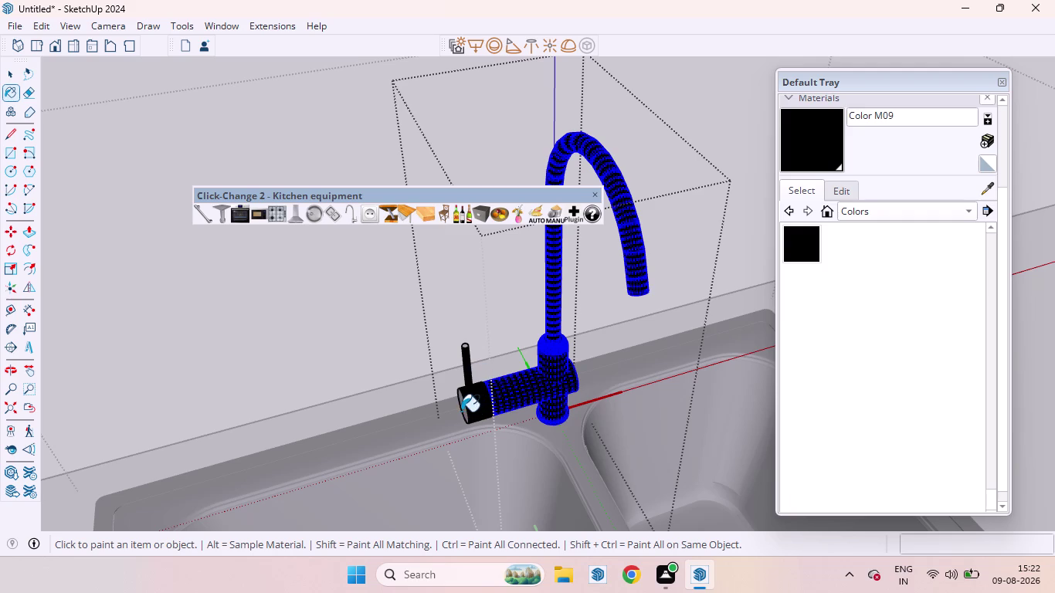
Paint the lever's end cap and top black, then return to Select.
middle_drag(471, 410, 622, 339)
scroll(up, 3)
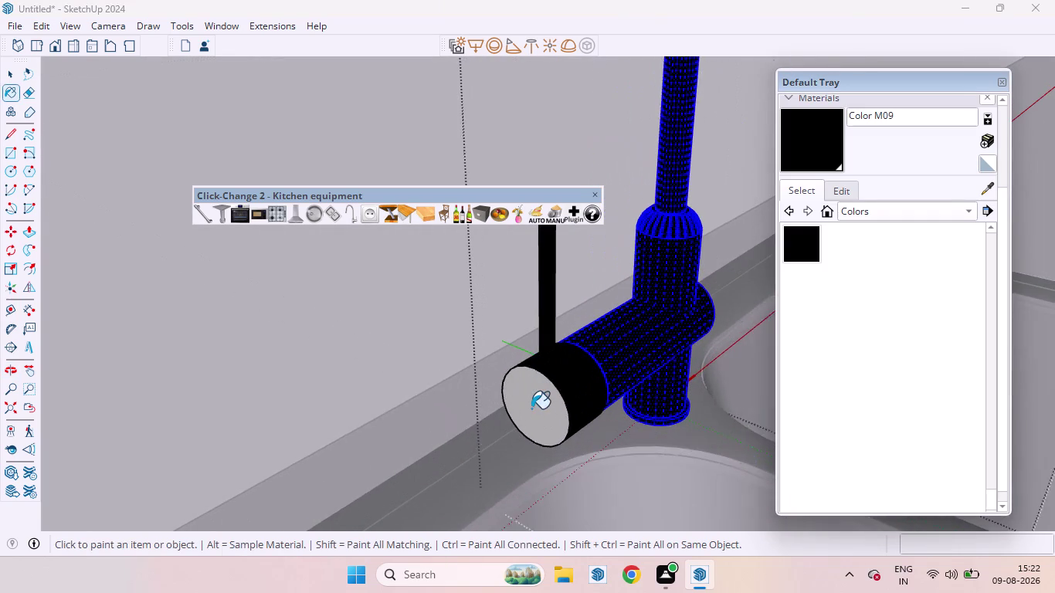
click(536, 410)
scroll(down, 3)
scroll(up, 3)
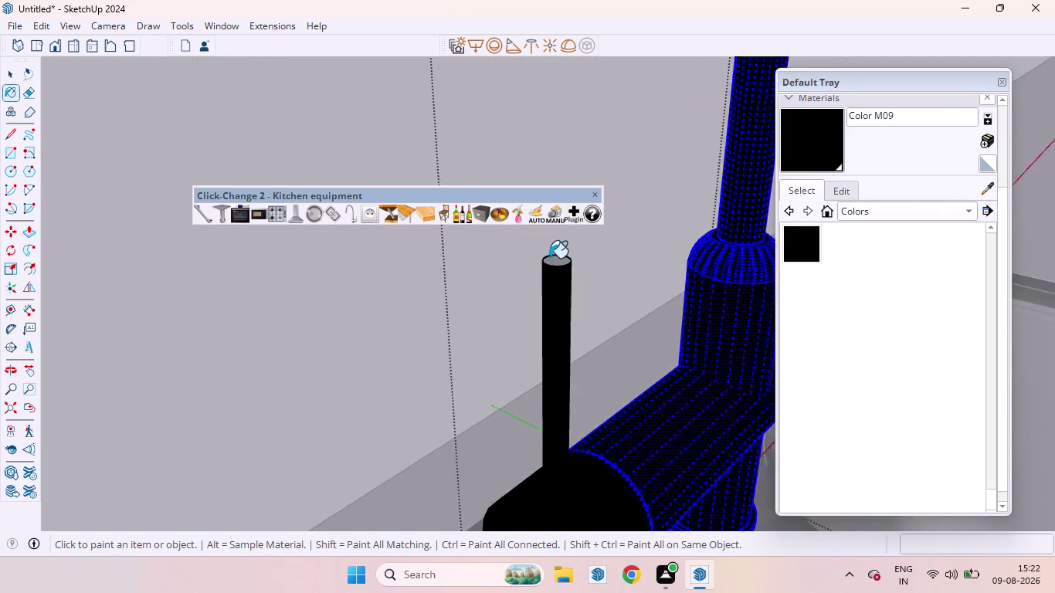
scroll(up, 3)
click(562, 256)
scroll(down, 3)
scroll(down, 3)
scroll(up, 3)
scroll(down, 3)
scroll(down, 3)
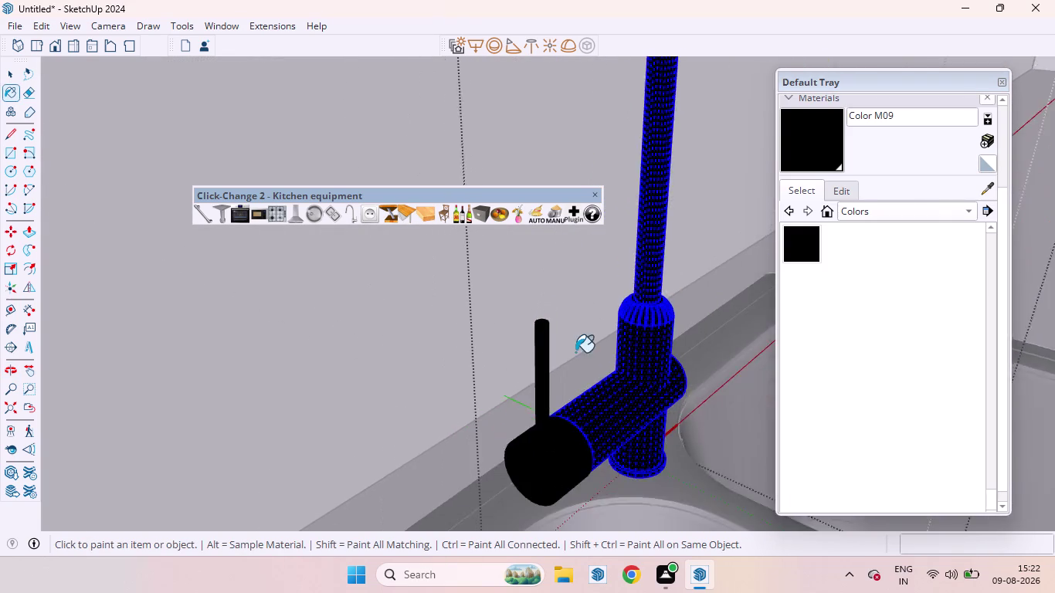
scroll(down, 3)
scroll(down, 3)
scroll(down, 3)
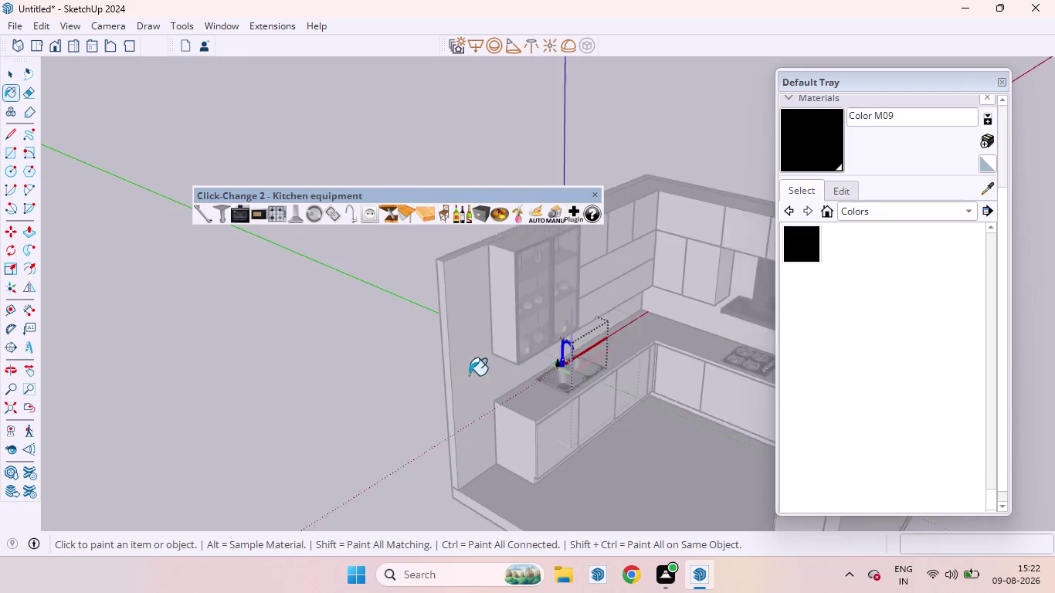
scroll(down, 3)
key(space)
Exit the tap and sink groups and orbit in toward the black sink.
click(359, 381)
click(396, 401)
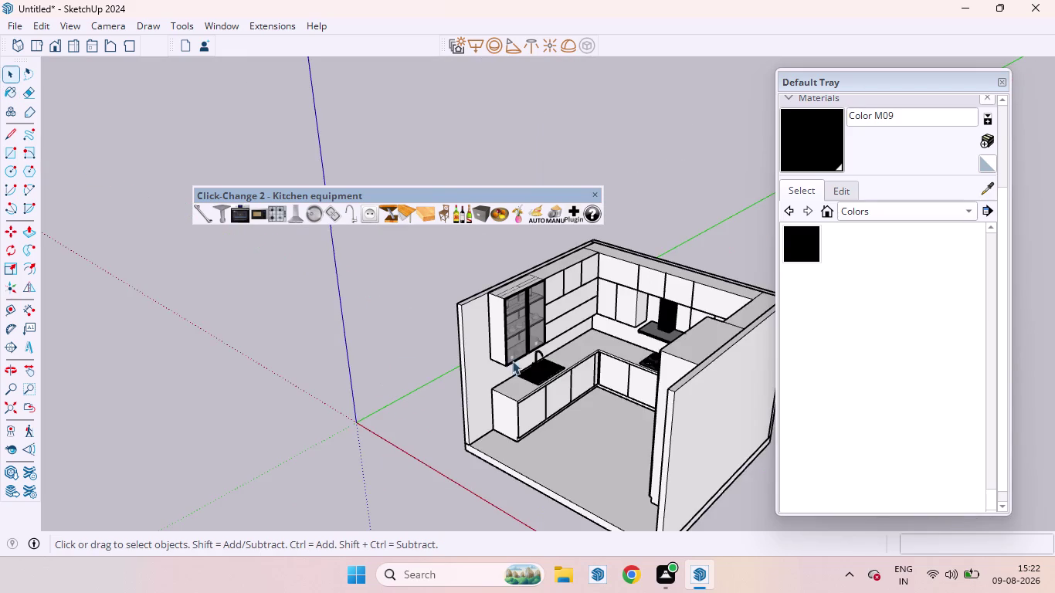
scroll(up, 3)
middle_drag(605, 398, 433, 515)
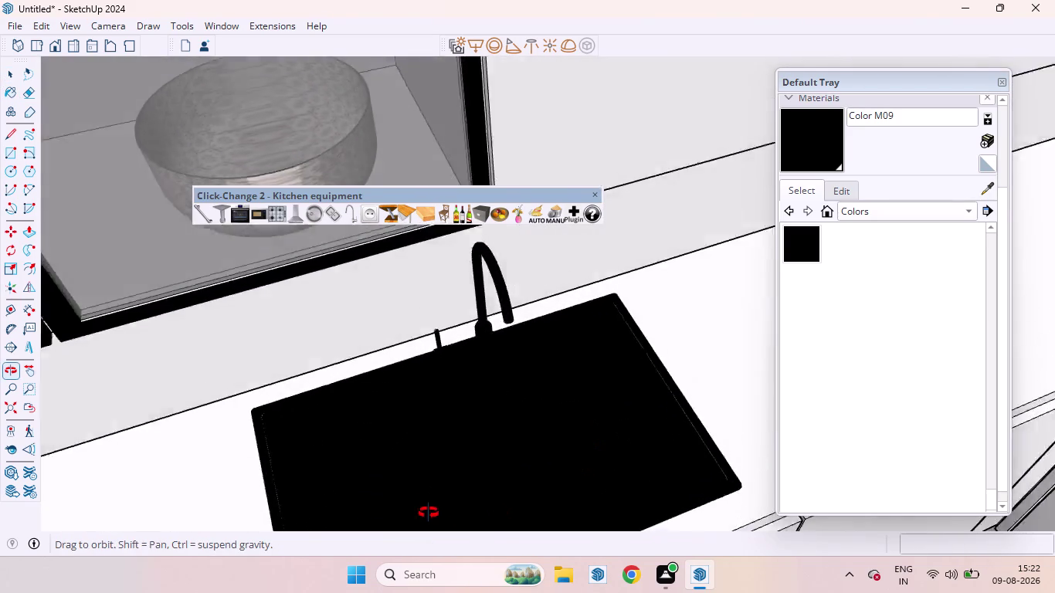
middle_drag(433, 515, 422, 489)
scroll(down, 3)
scroll(down, 3)
middle_drag(507, 370, 514, 505)
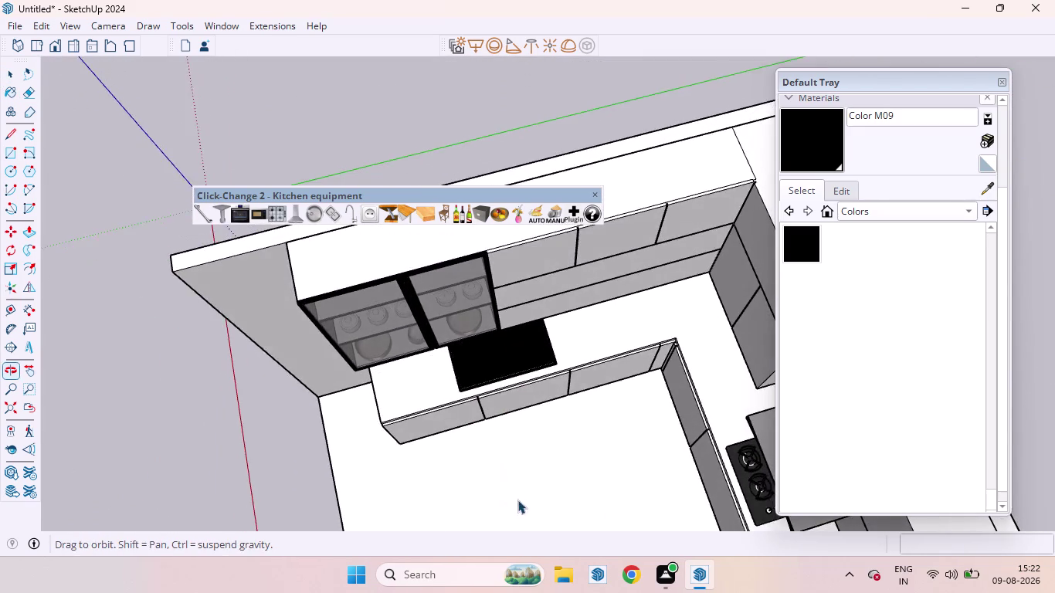
scroll(up, 3)
scroll(down, 3)
scroll(down, 3)
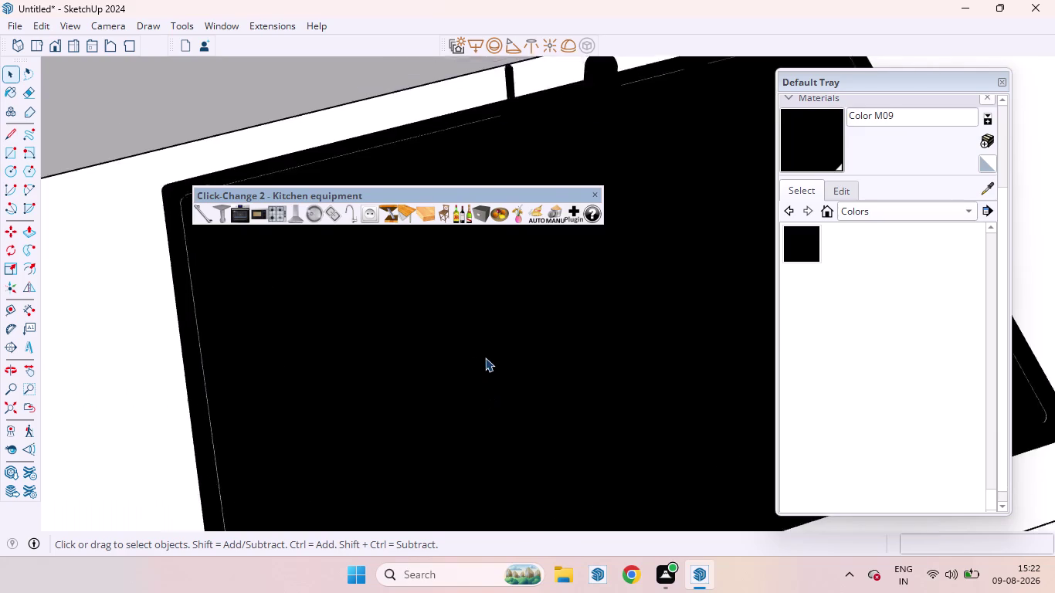
scroll(down, 3)
click(478, 377)
scroll(down, 3)
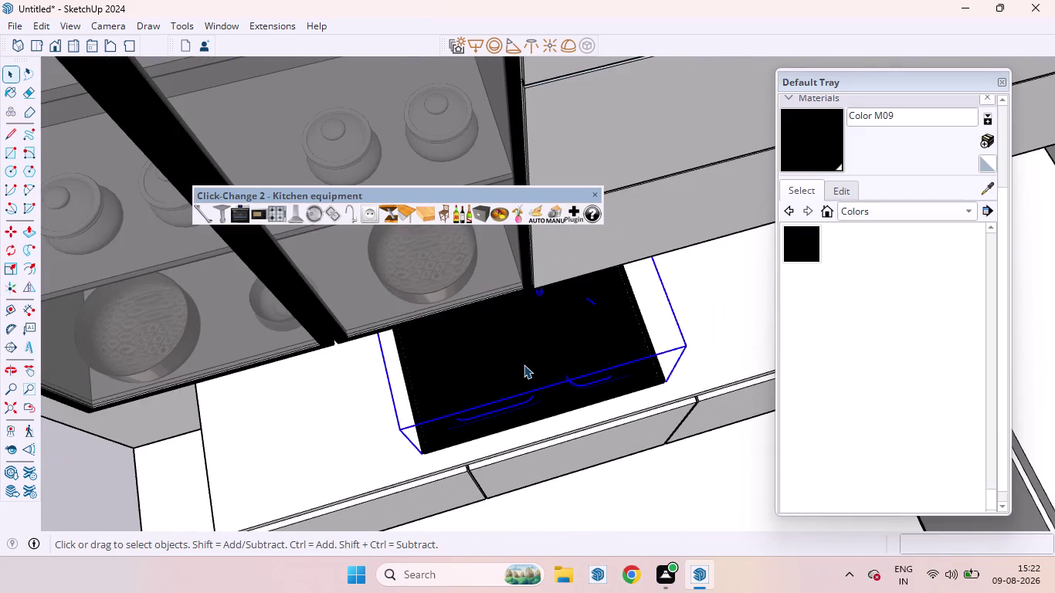
scroll(down, 3)
middle_drag(509, 405, 514, 319)
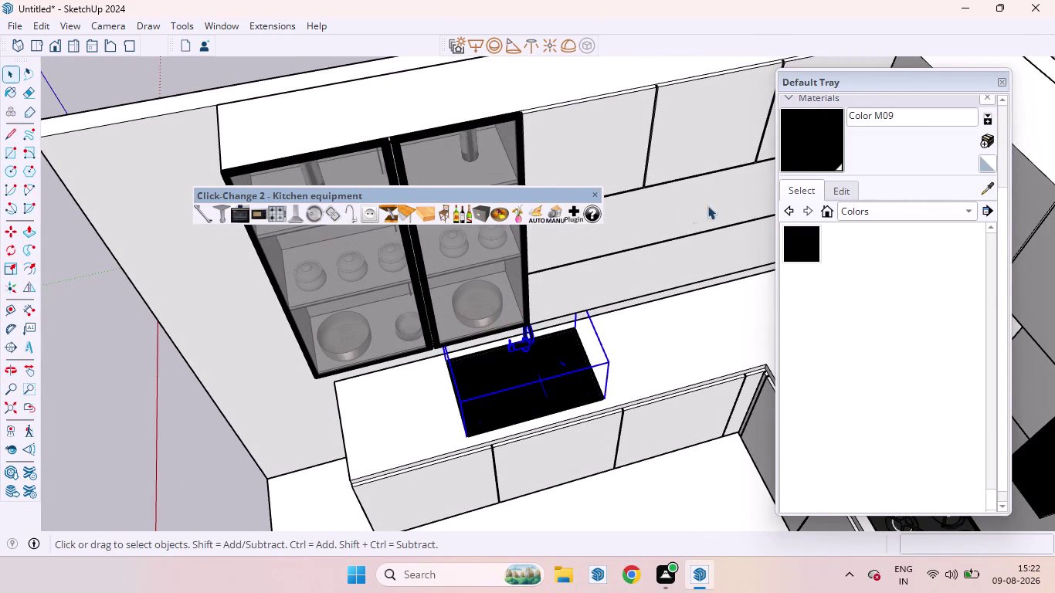
Switch the Materials tray collection to Colors.
click(973, 204)
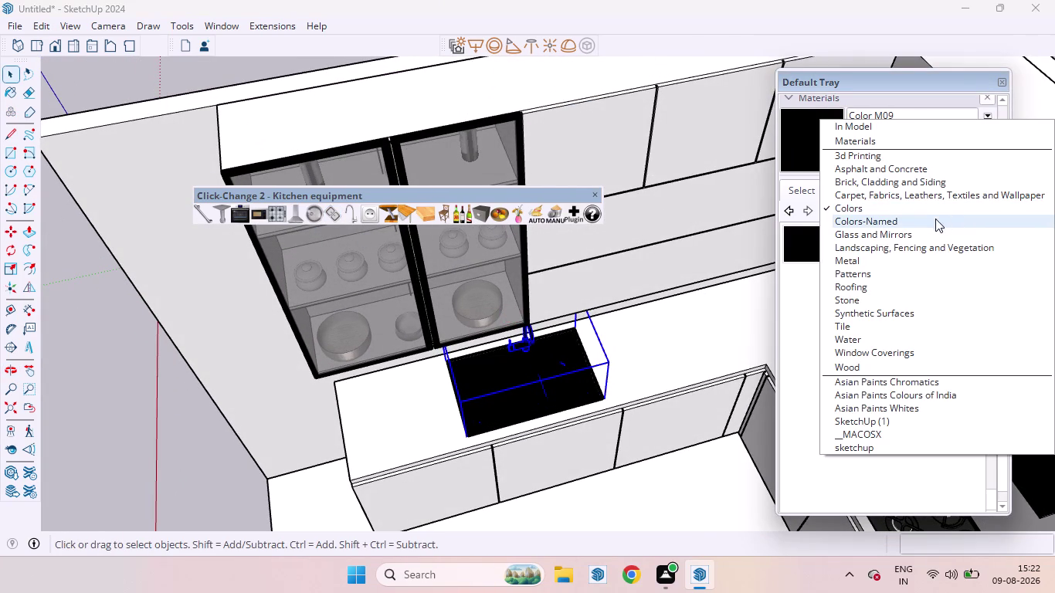
click(855, 211)
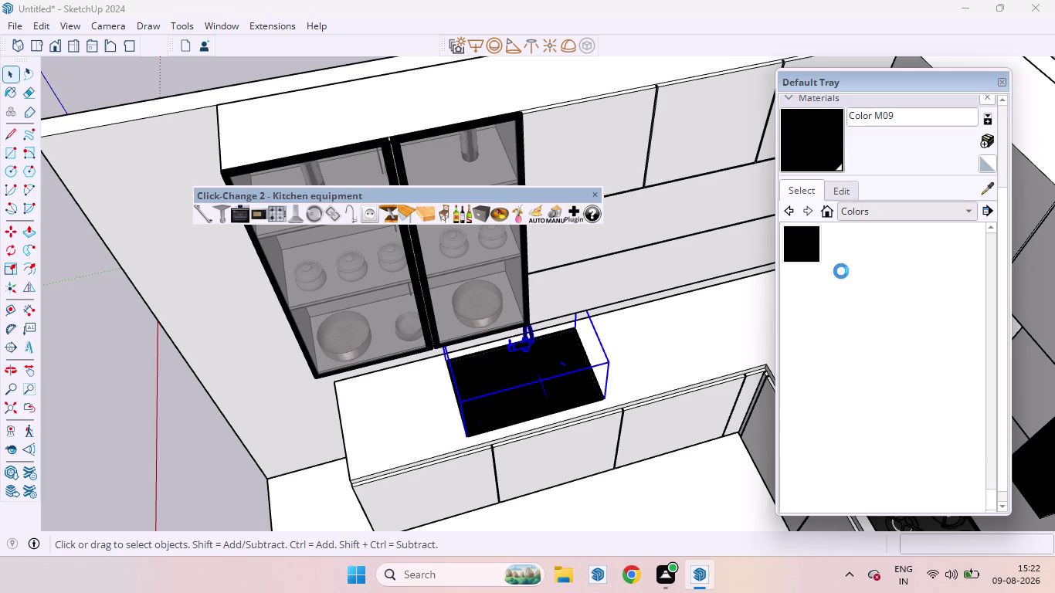
scroll(up, 3)
scroll(up, 3)
scroll(down, 3)
scroll(up, 3)
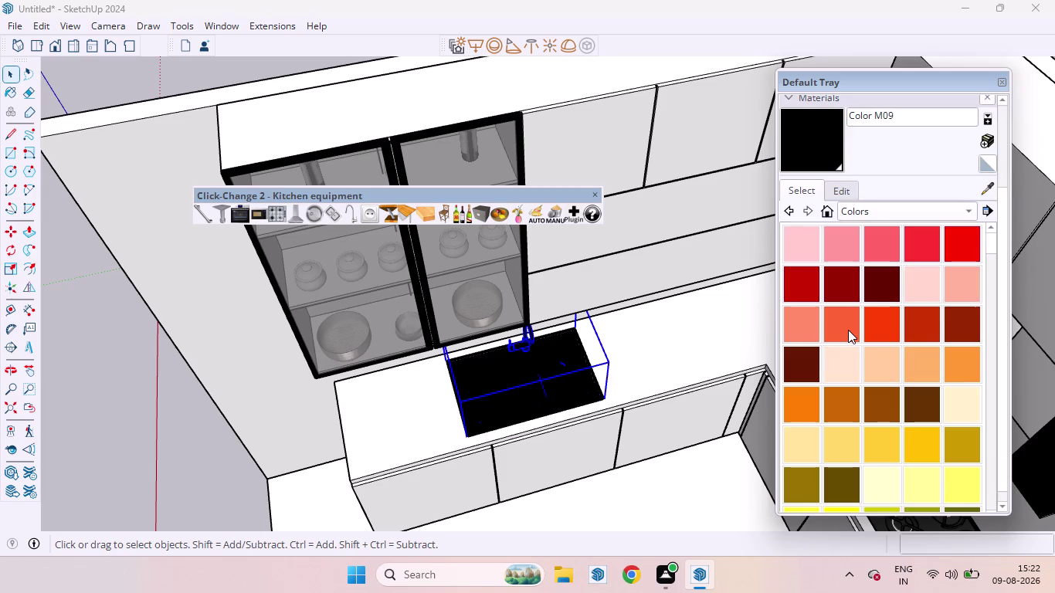
scroll(up, 3)
scroll(up, 3)
scroll(down, 3)
scroll(down, 3)
Deselect the sink and zoom in for a close view of it.
middle_drag(529, 425, 784, 200)
click(502, 427)
scroll(up, 3)
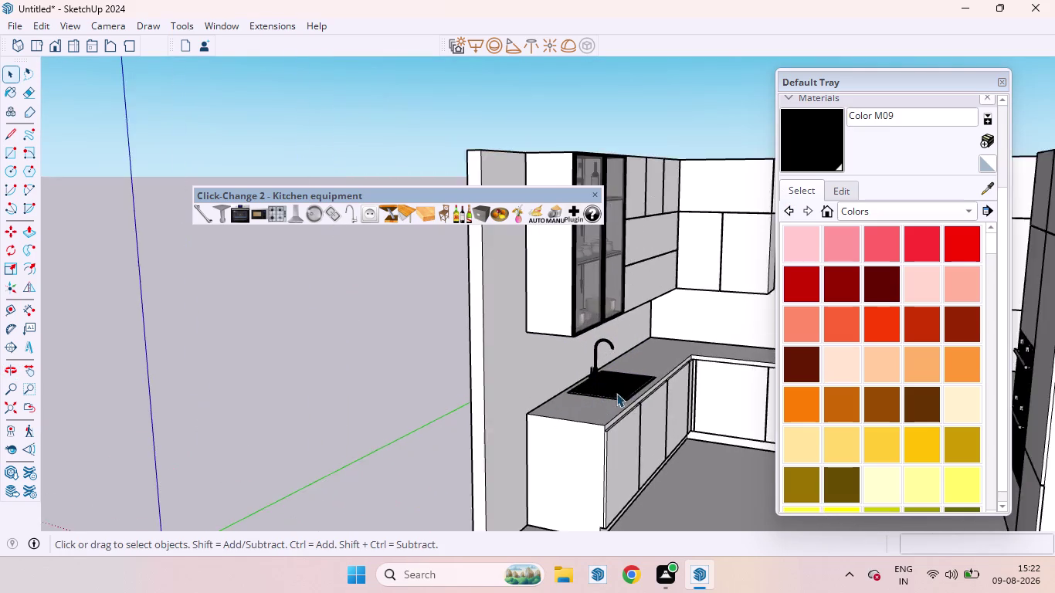
scroll(up, 3)
scroll(up, 3)
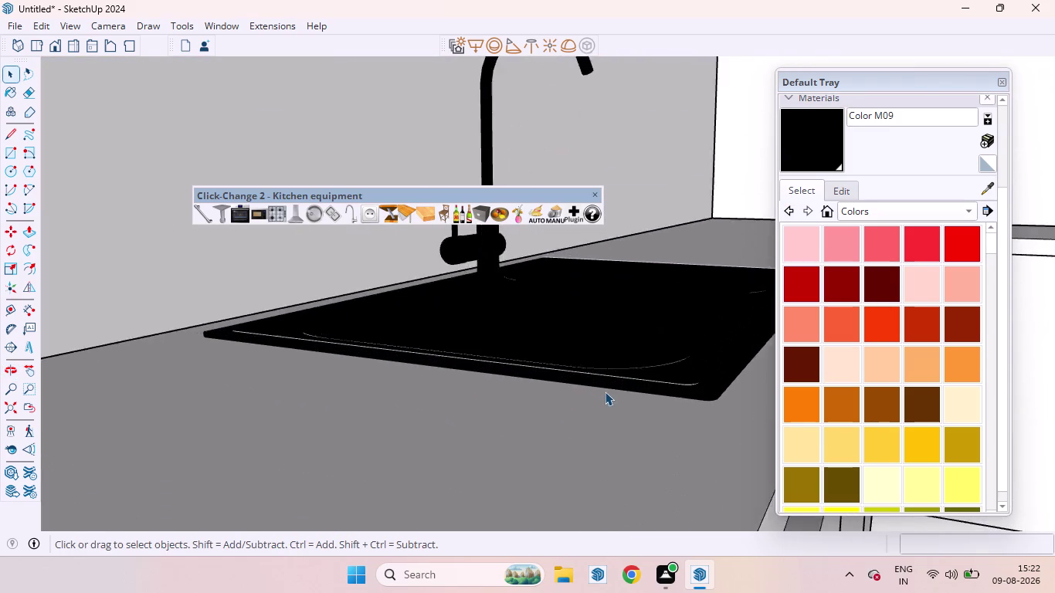
middle_drag(596, 380, 689, 357)
scroll(up, 3)
Paint the sink's main surface with black Color M09.
click(832, 146)
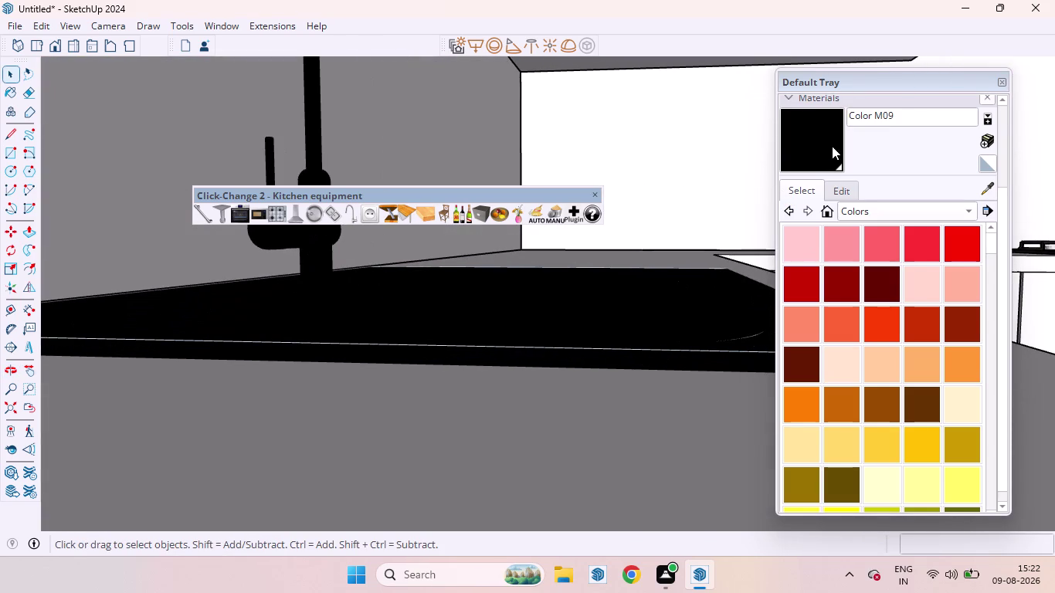
scroll(up, 3)
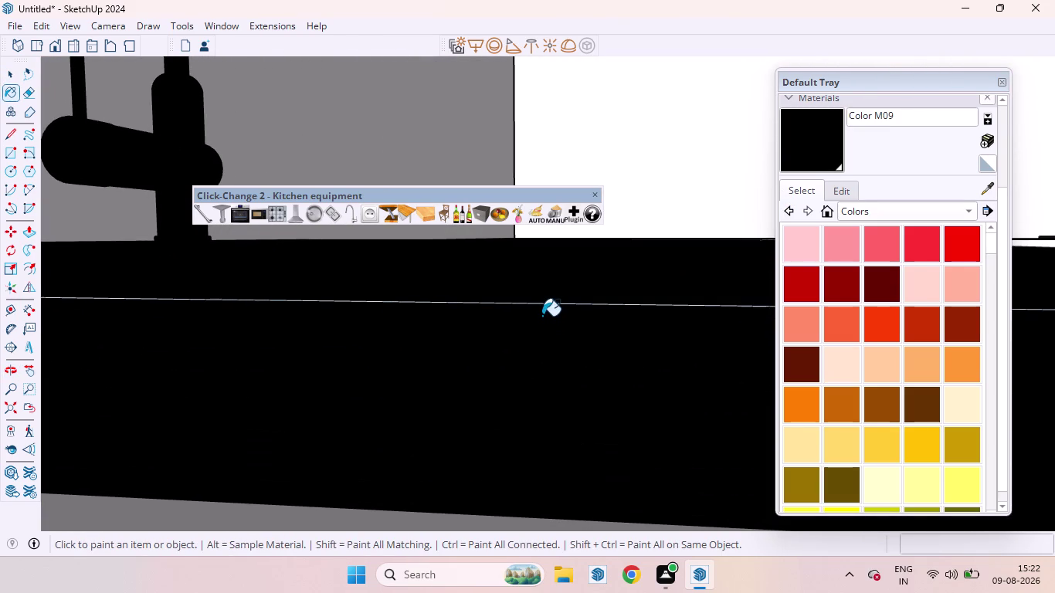
click(539, 308)
scroll(down, 3)
scroll(down, 3)
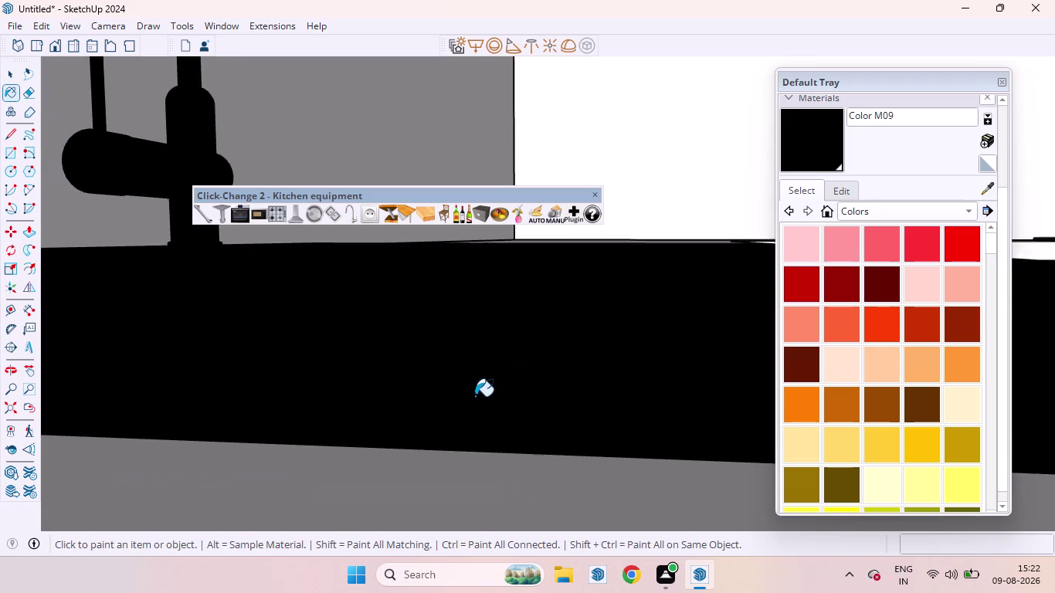
scroll(down, 3)
scroll(down, 3)
scroll(down, 3)
scroll(down, 3)
scroll(up, 3)
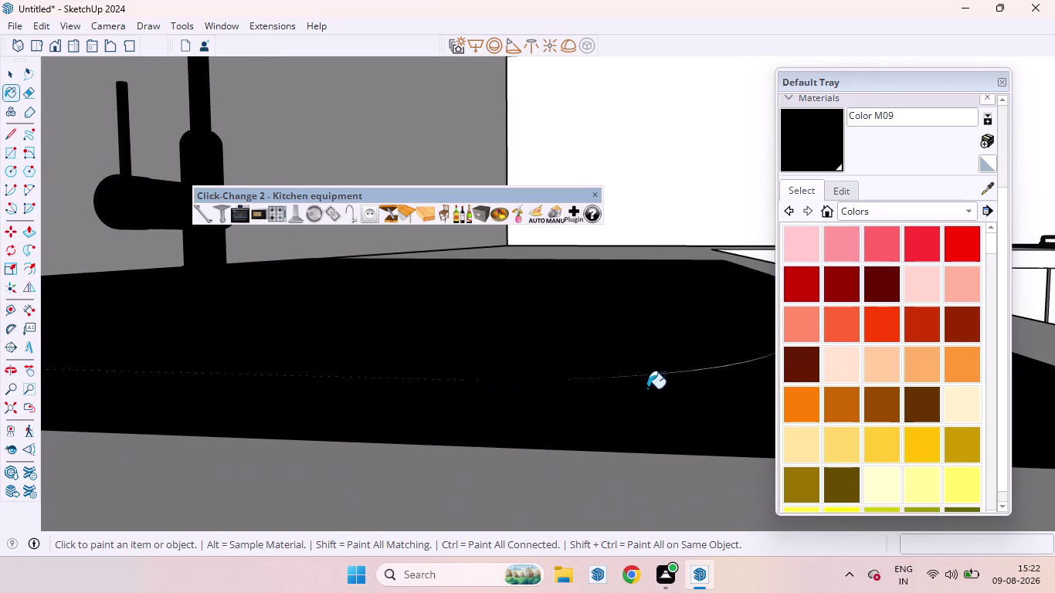
Paint the sink's inner edges and rim black, then return to Select.
click(662, 371)
click(672, 373)
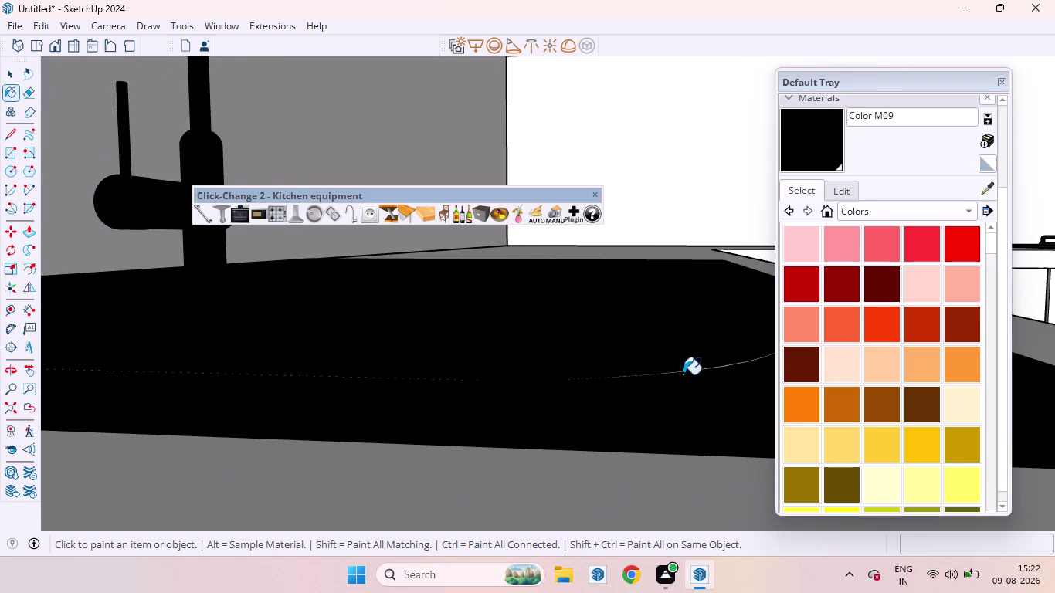
scroll(up, 3)
scroll(down, 3)
double_click(652, 488)
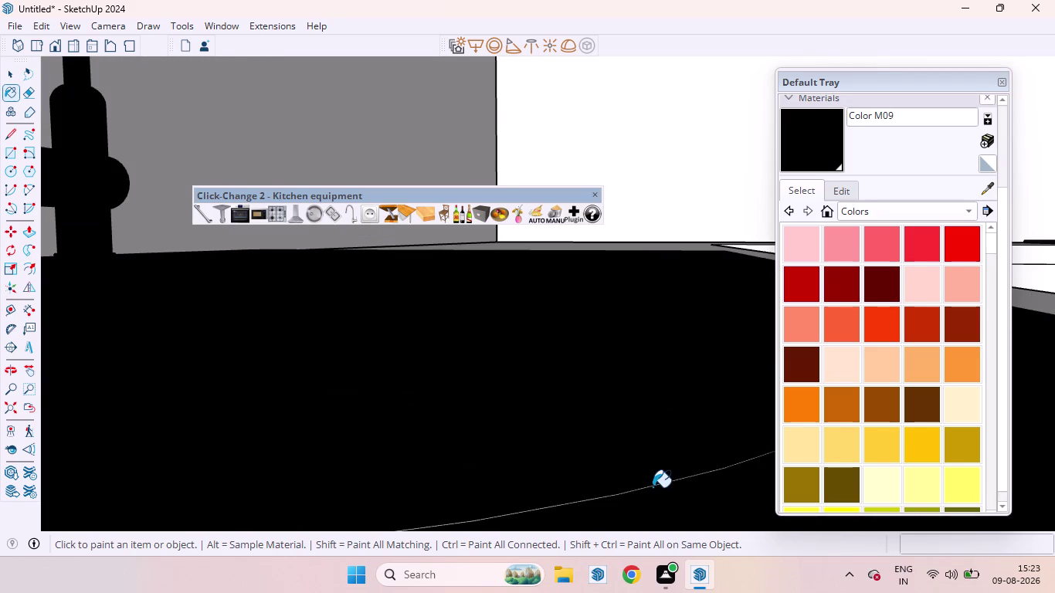
key(space)
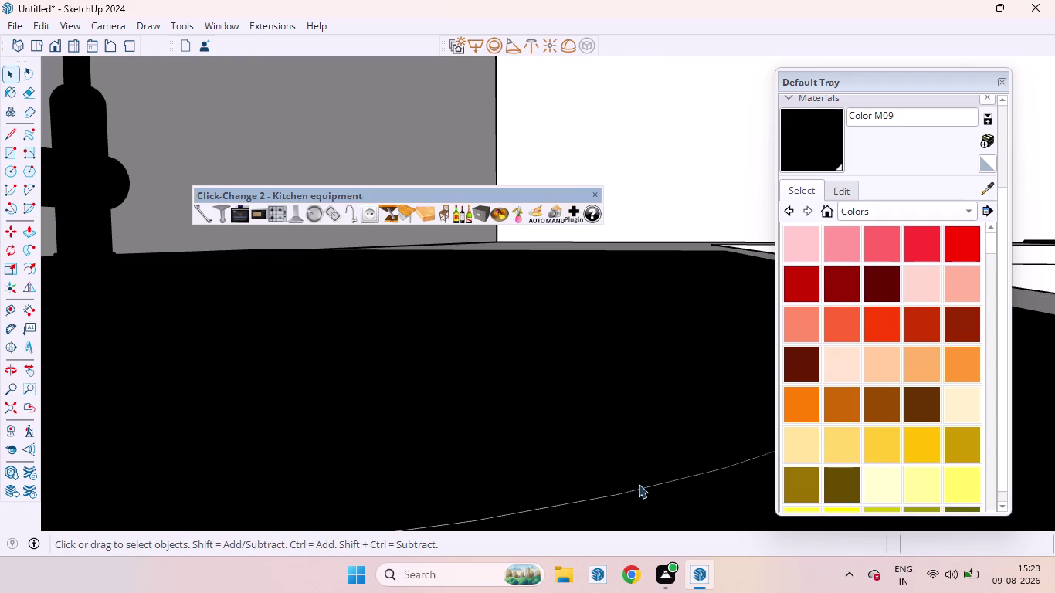
click(642, 490)
scroll(down, 3)
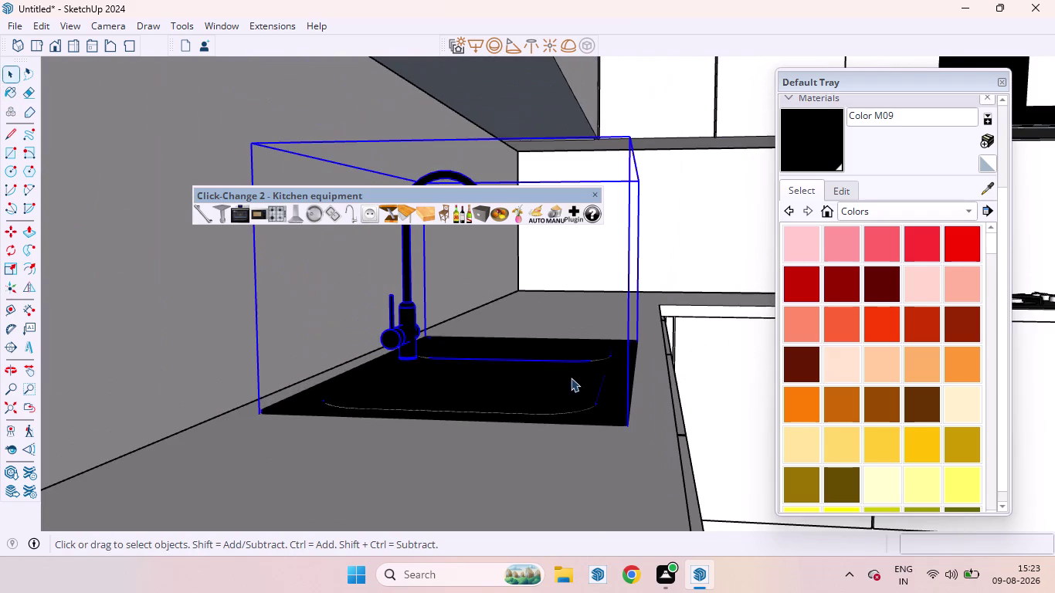
middle_drag(584, 445, 498, 411)
scroll(up, 3)
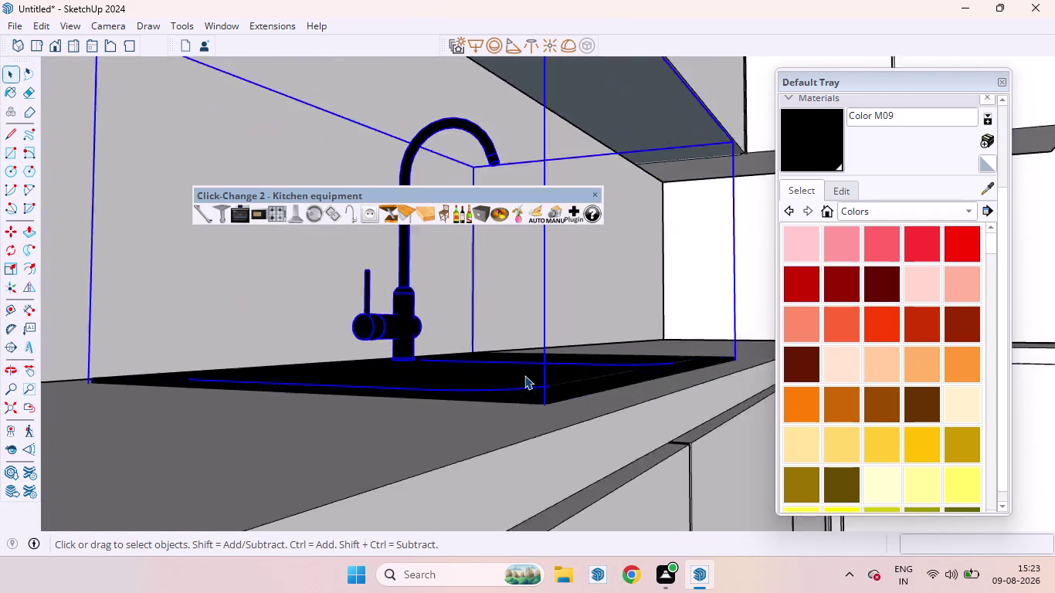
scroll(up, 3)
middle_drag(552, 419, 361, 373)
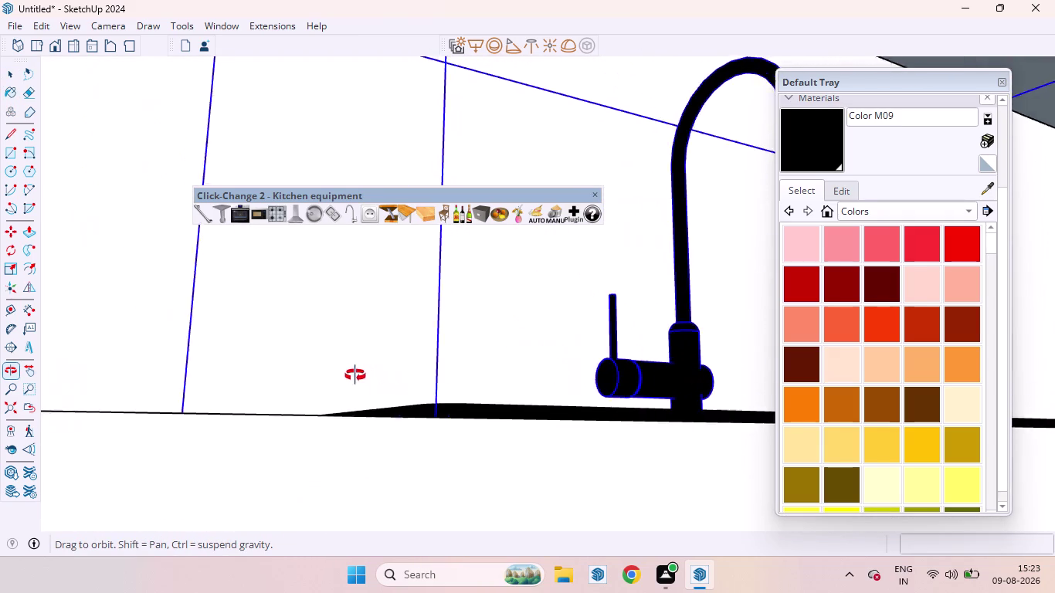
middle_drag(362, 373, 233, 381)
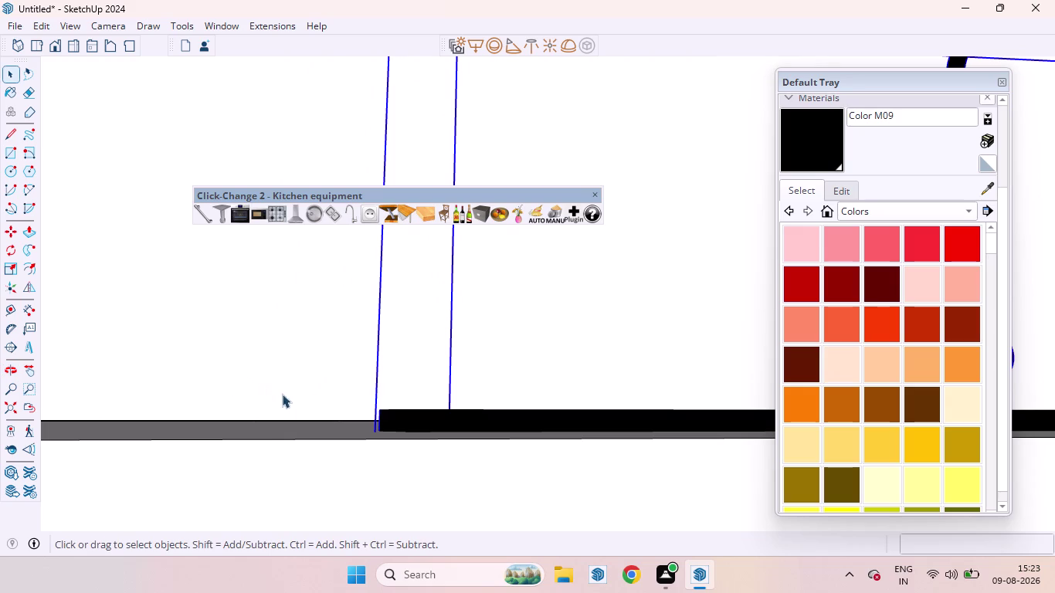
scroll(up, 3)
scroll(down, 3)
scroll(down, 3)
scroll(down, 3)
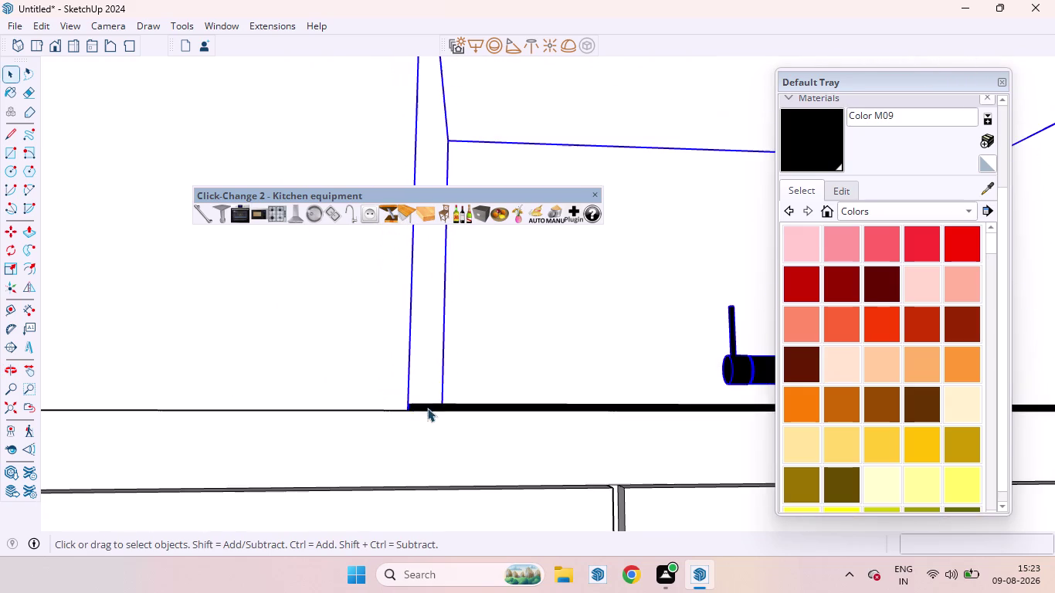
middle_drag(401, 401, 618, 462)
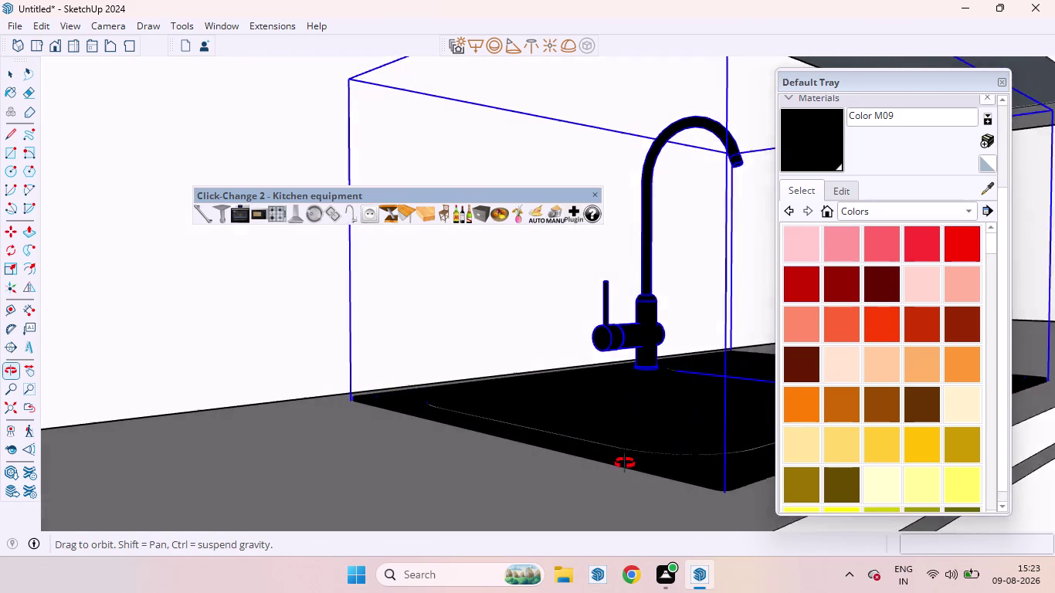
middle_drag(618, 462, 634, 465)
scroll(down, 3)
scroll(up, 3)
scroll(down, 3)
scroll(down, 3)
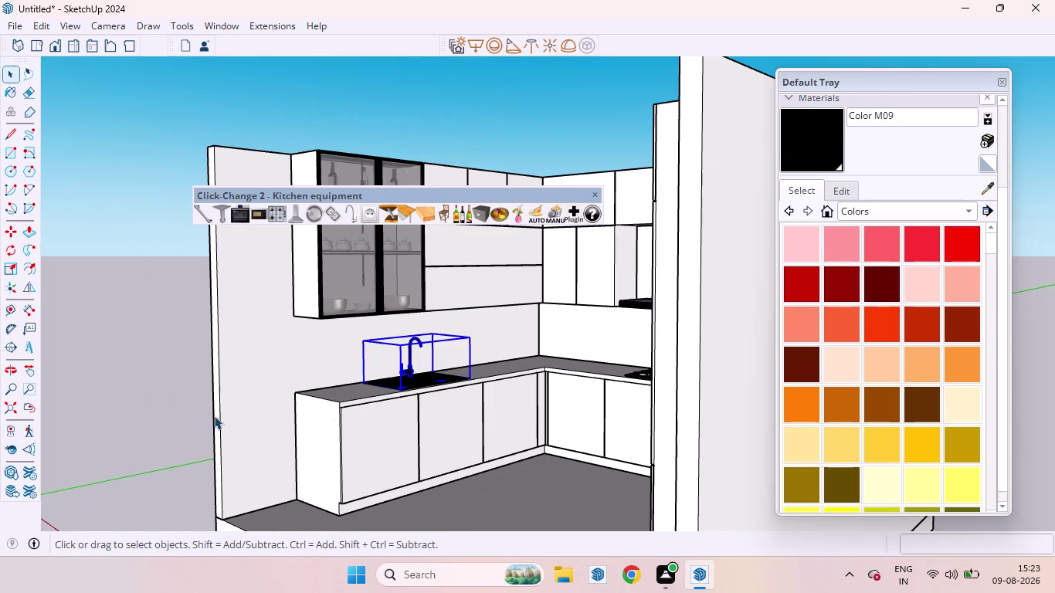
click(137, 410)
scroll(up, 3)
middle_drag(400, 388, 450, 450)
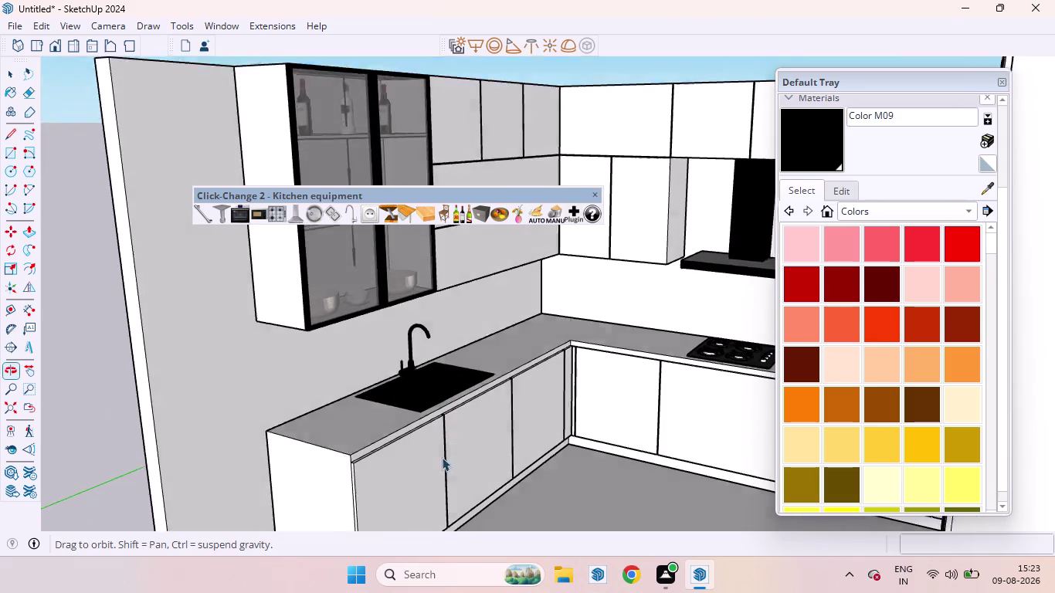
middle_drag(449, 450, 444, 457)
scroll(up, 3)
scroll(down, 3)
scroll(up, 3)
middle_drag(447, 431, 343, 364)
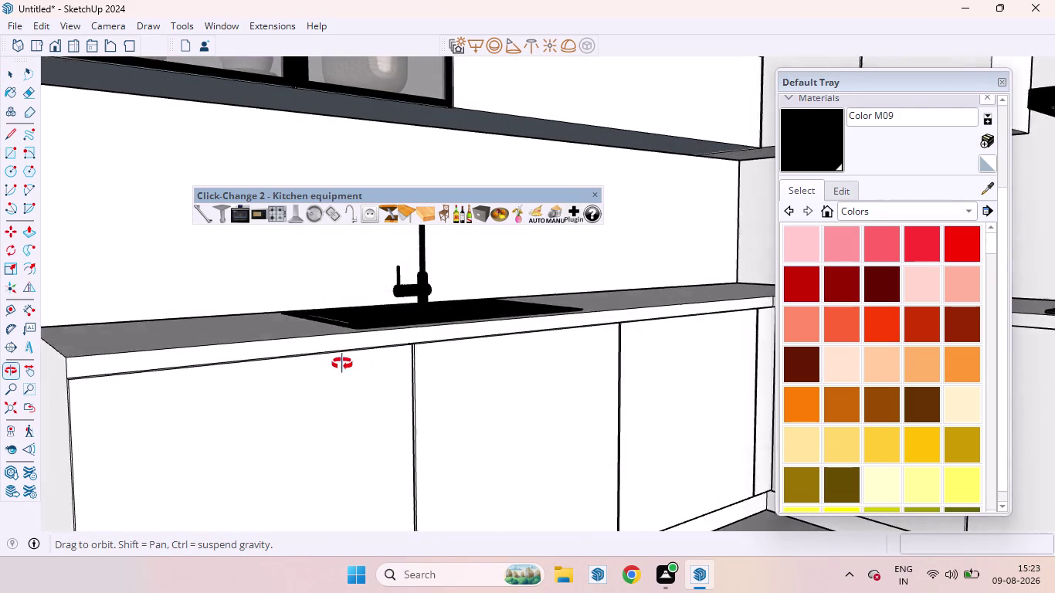
middle_drag(344, 364, 332, 426)
scroll(down, 3)
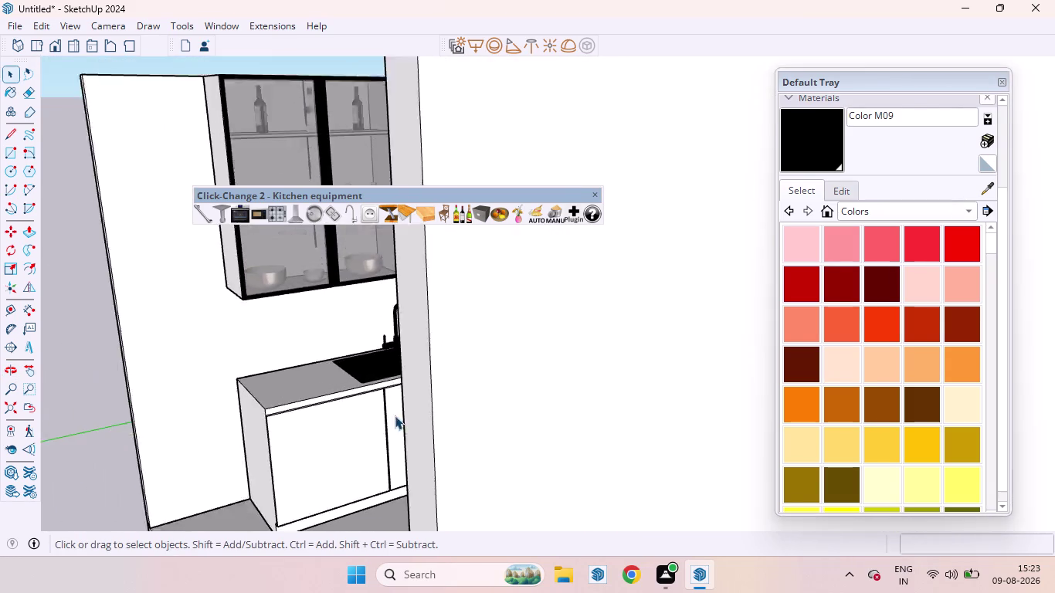
scroll(down, 3)
middle_drag(375, 405, 526, 394)
scroll(down, 3)
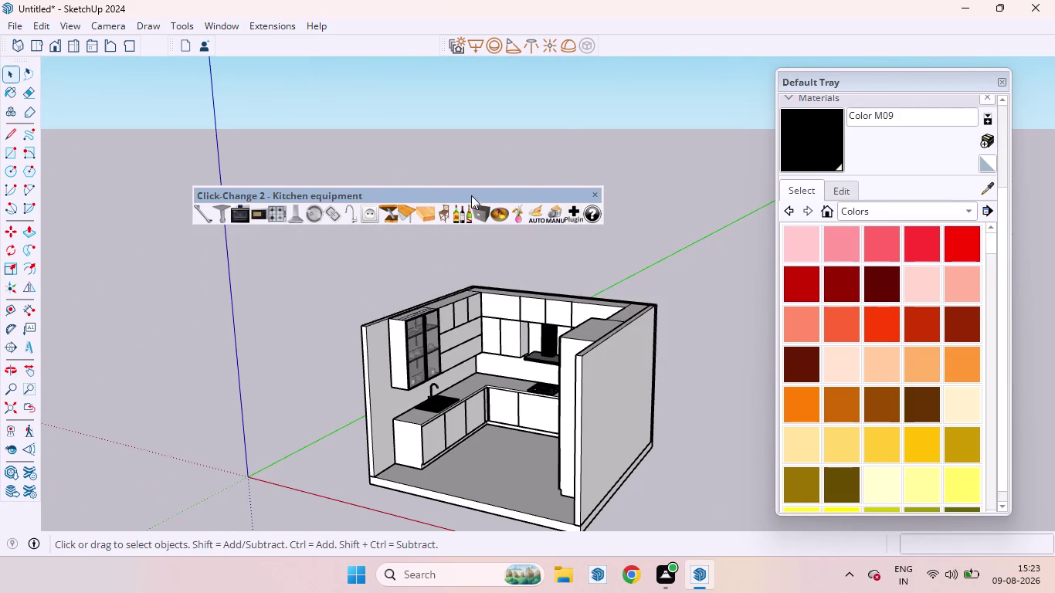
right_click(630, 44)
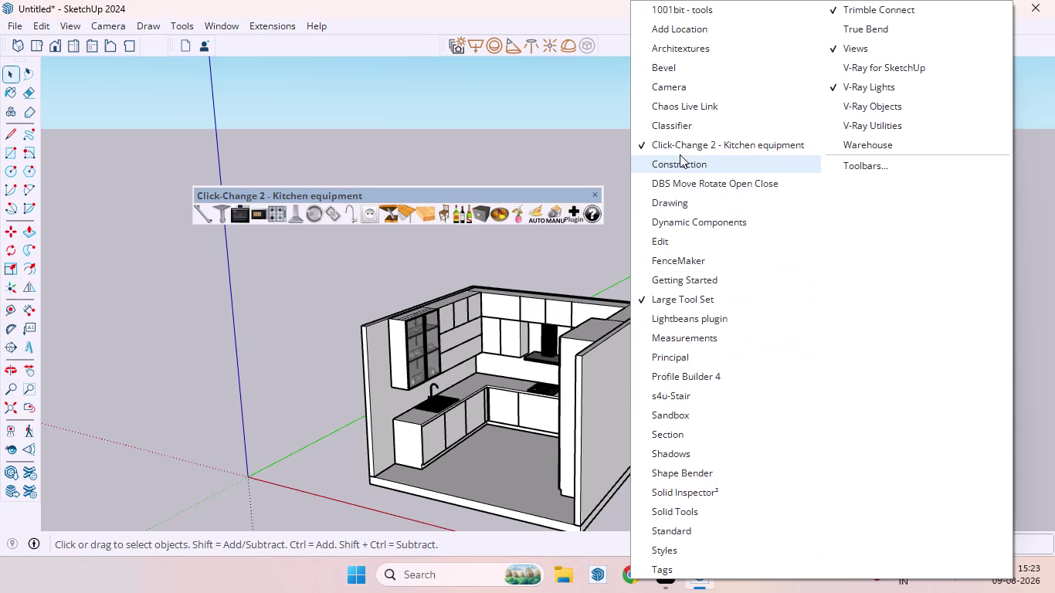
Enable the Lightbeans plugin toolbar and launch its texture library.
click(683, 320)
click(261, 247)
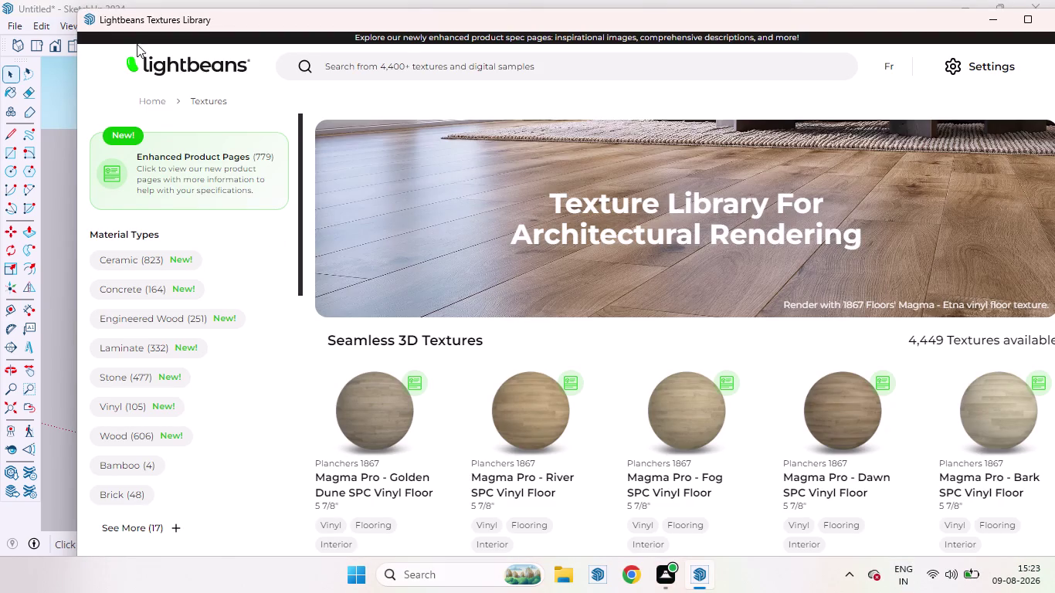
Search the Lightbeans library for 'QUARTZ' and open the Quartz Textures collection.
click(205, 101)
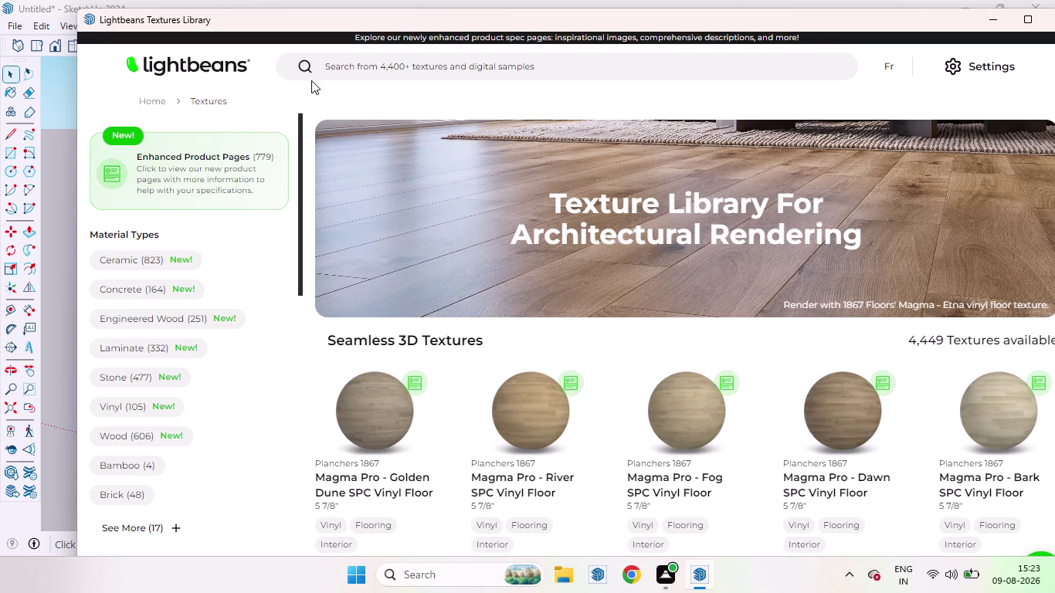
click(357, 67)
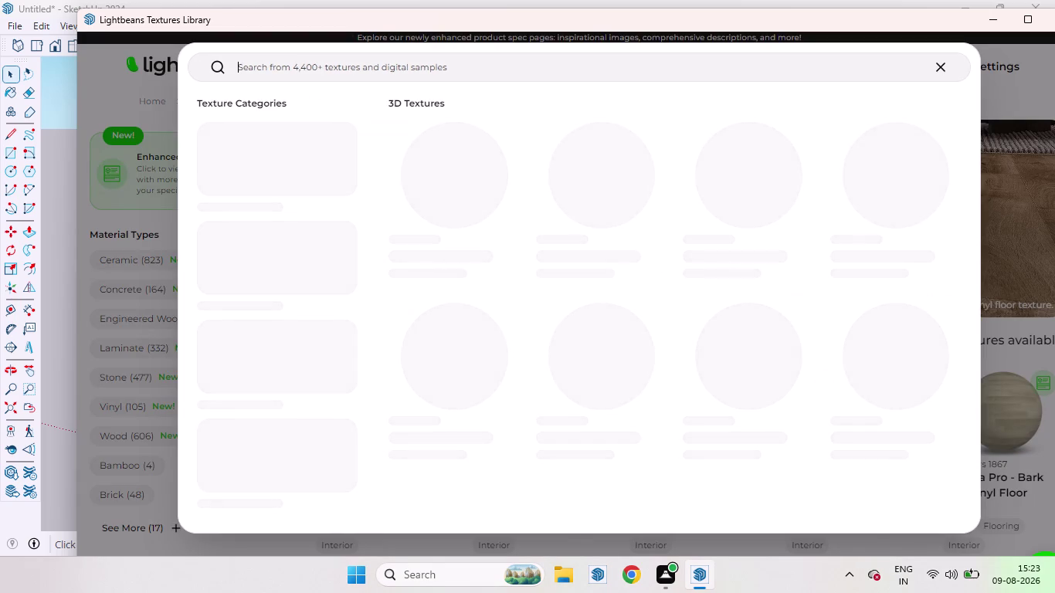
text(Q)
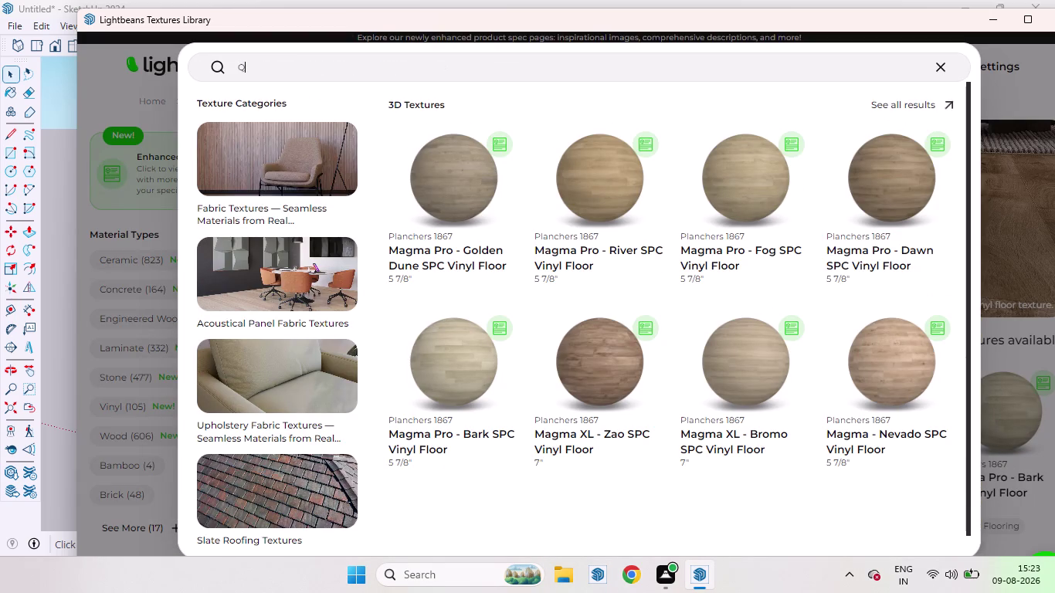
text(U)
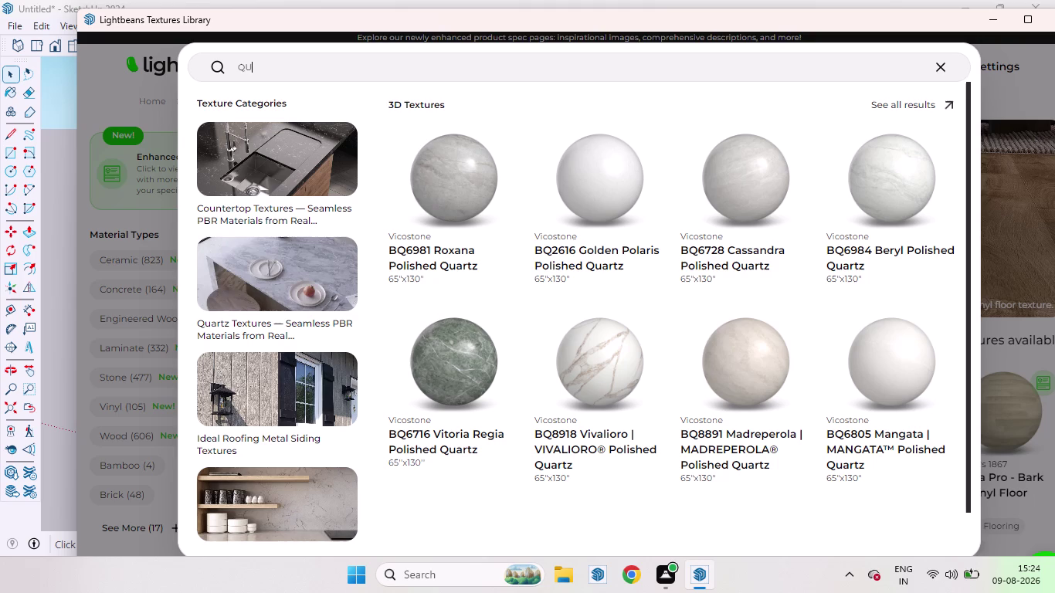
scroll(down, 3)
scroll(down, 3)
scroll(up, 3)
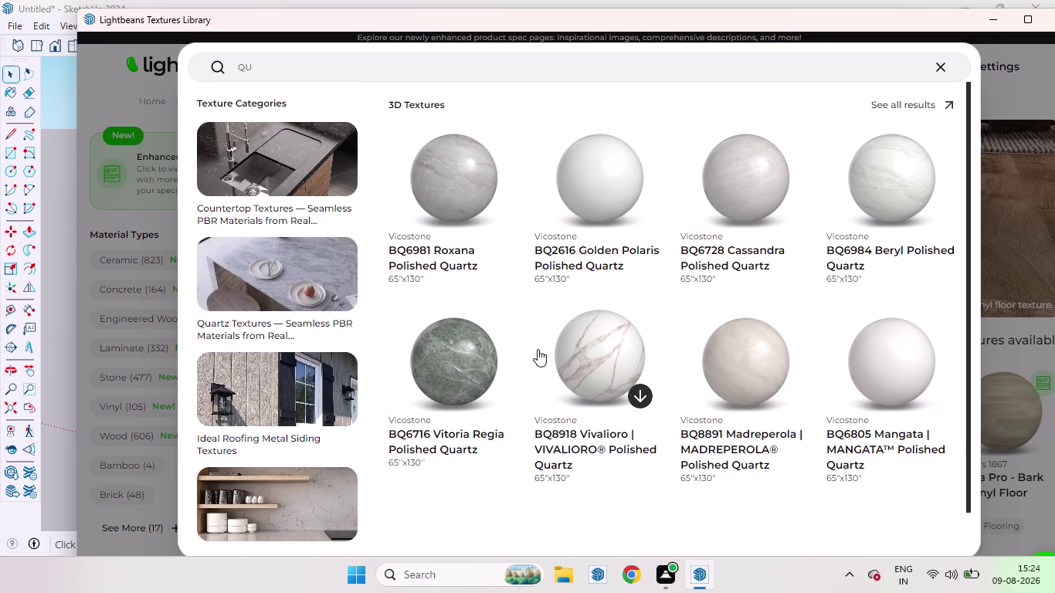
text(ART)
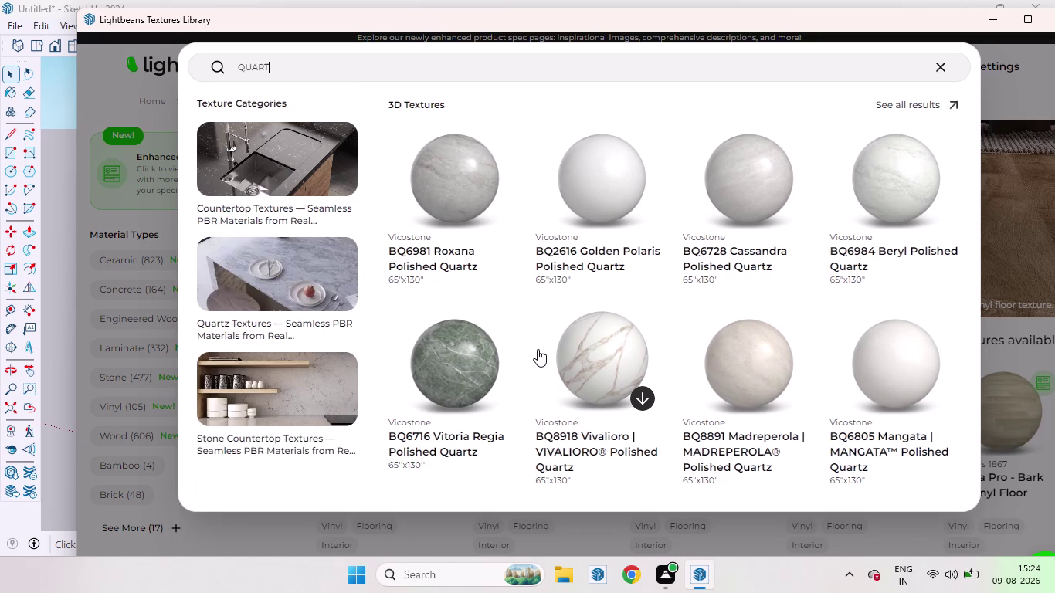
key(z)
key(Return)
scroll(down, 3)
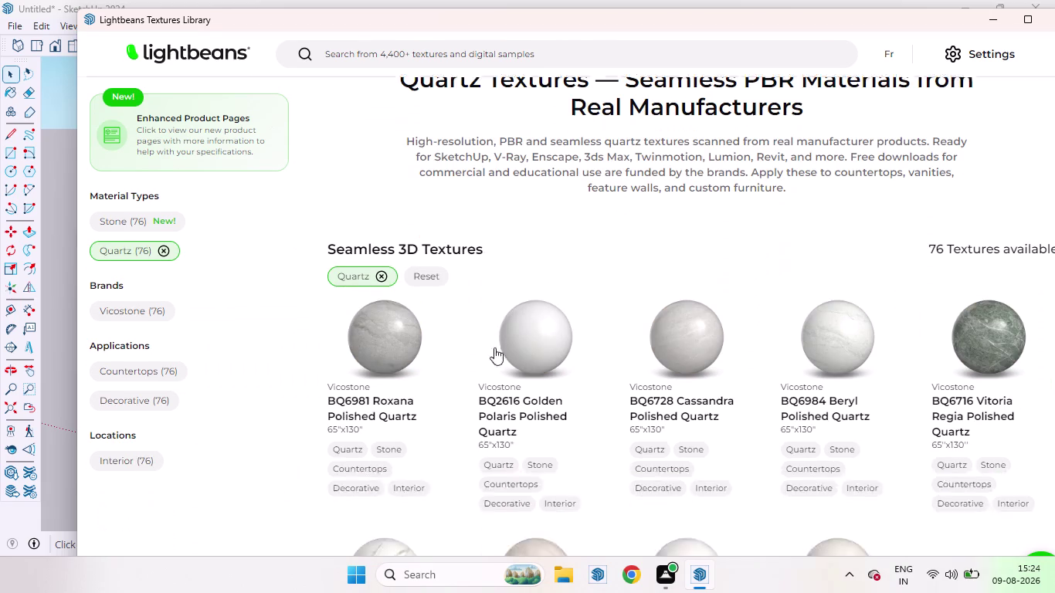
Find BQ8918 Vivalioro Polished Quartz in the results and download it.
scroll(down, 3)
scroll(up, 3)
scroll(down, 3)
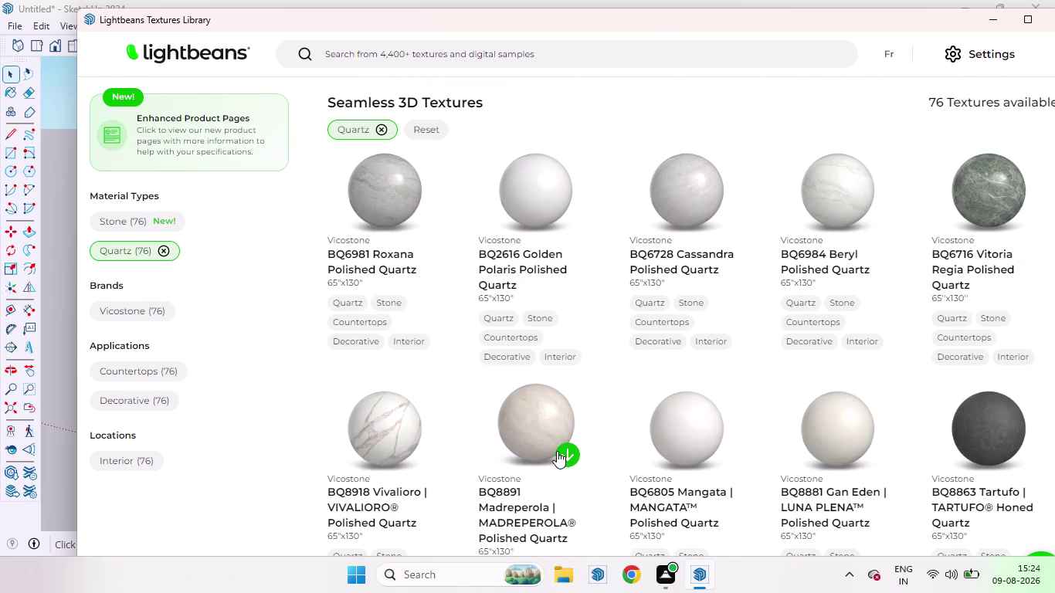
scroll(down, 3)
scroll(down, 3)
scroll(up, 3)
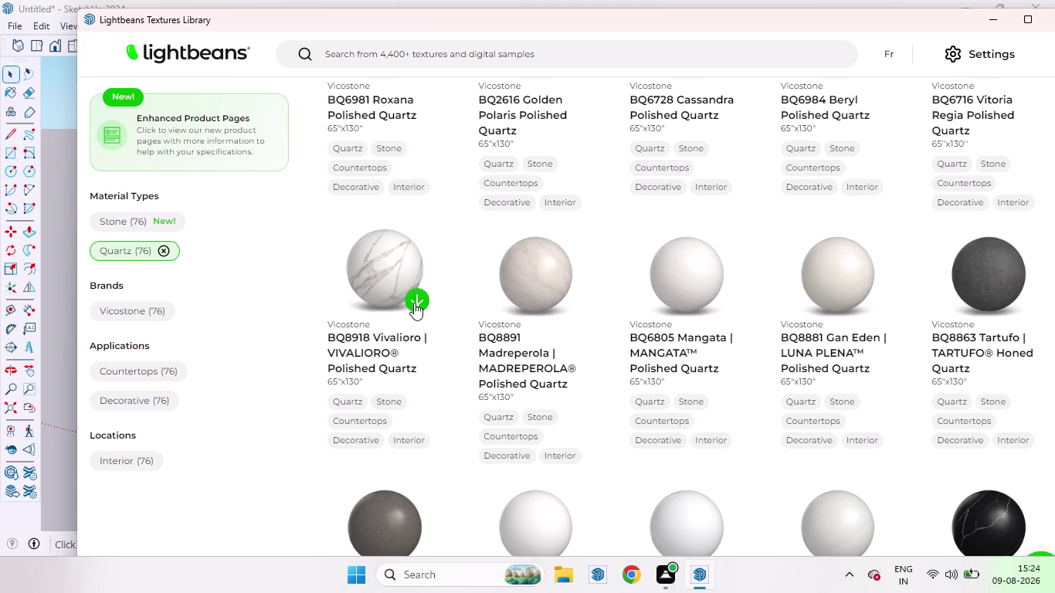
scroll(down, 3)
scroll(up, 3)
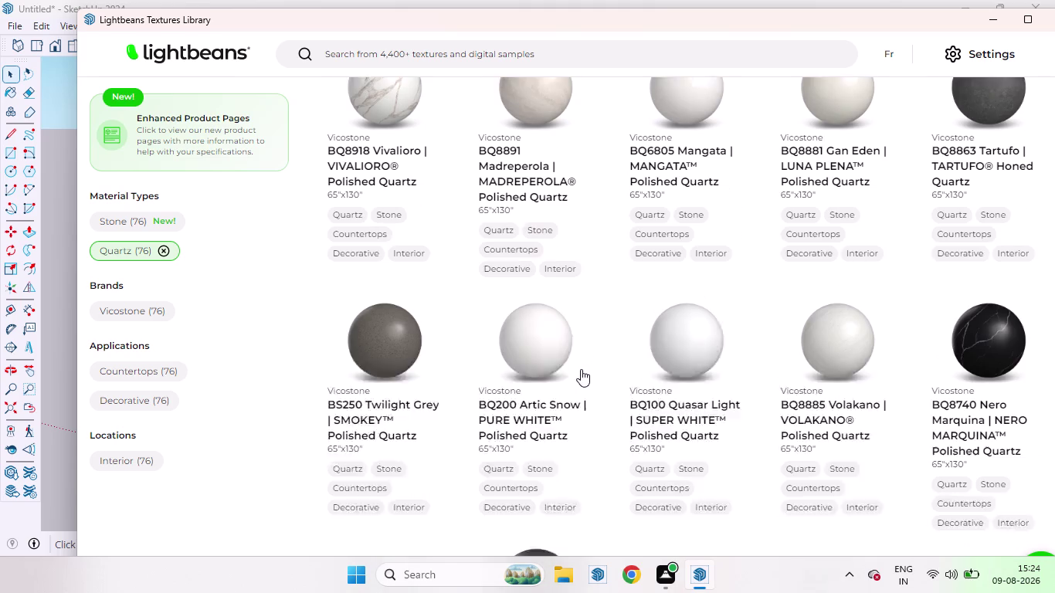
scroll(up, 3)
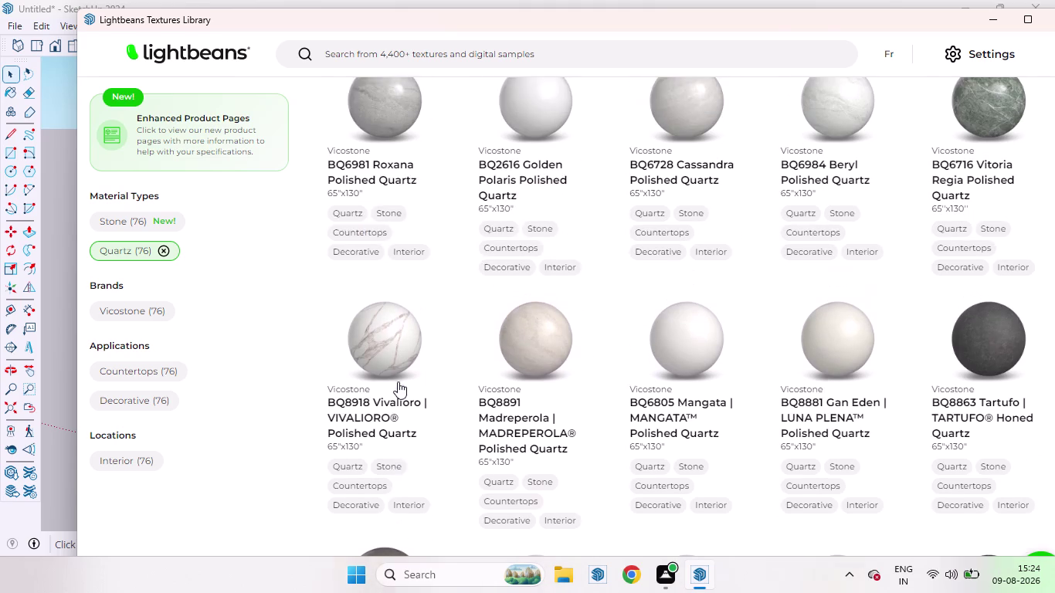
click(411, 458)
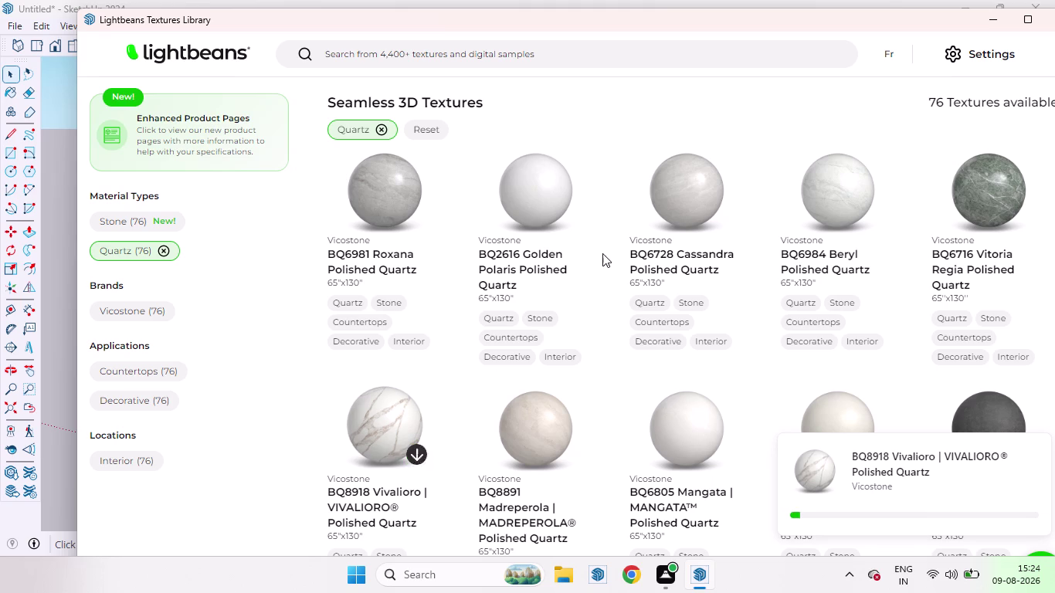
drag(466, 19, 238, 152)
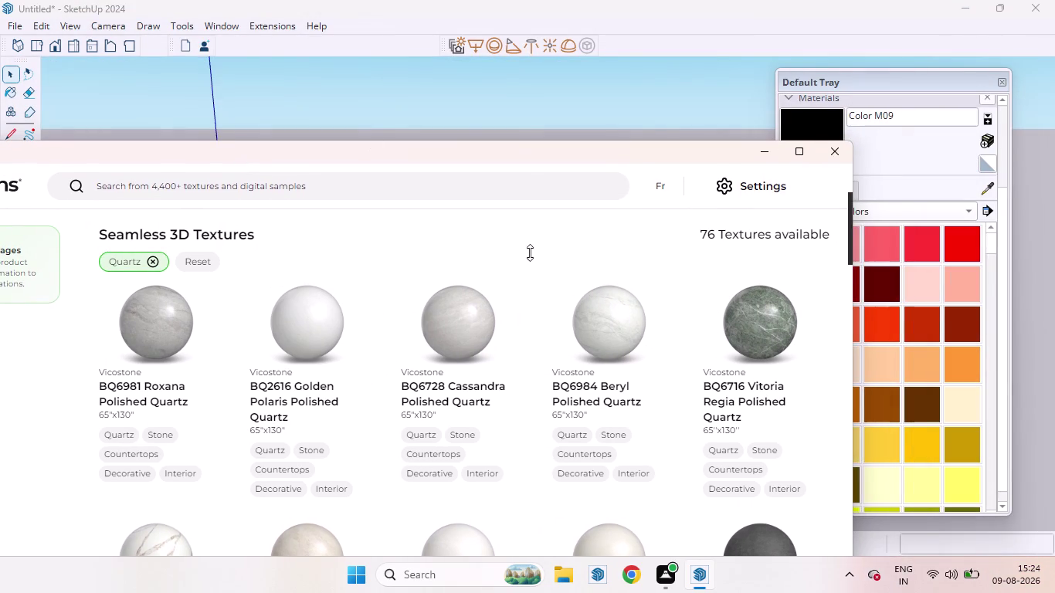
Move the Lightbeans window aside to uncover the kitchen model.
drag(379, 169, 518, 136)
drag(445, 154, 577, 109)
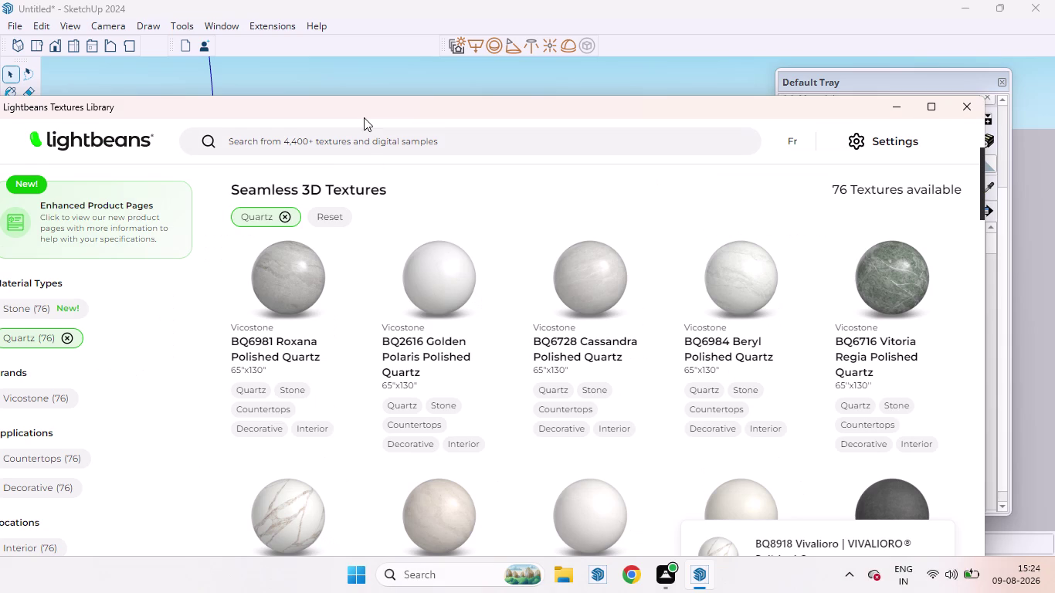
drag(364, 117, 451, 66)
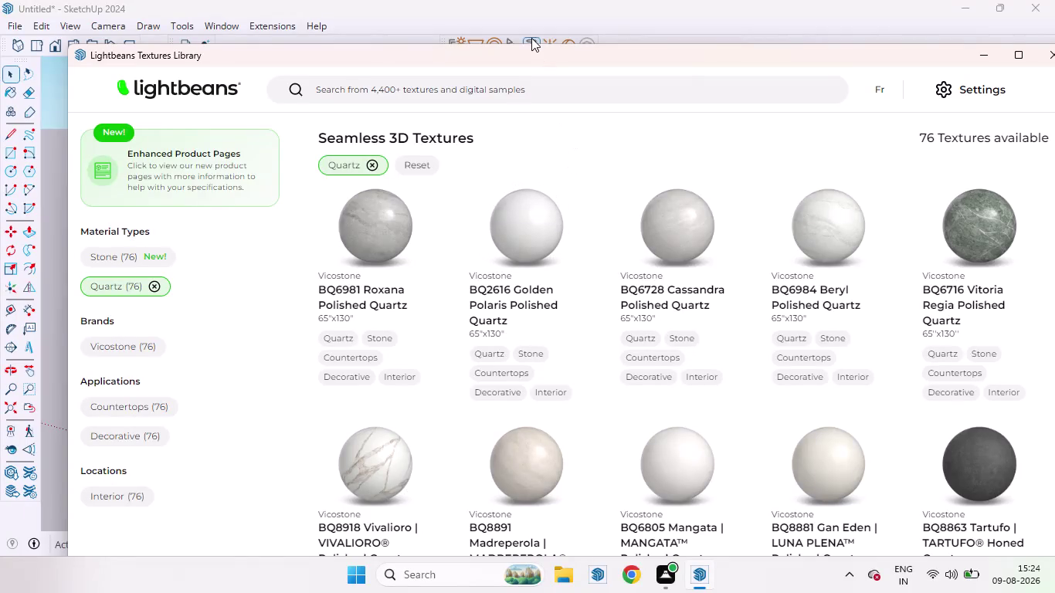
drag(531, 50, 287, 442)
scroll(down, 3)
scroll(up, 3)
scroll(down, 3)
middle_drag(549, 245, 543, 444)
scroll(up, 3)
click(505, 328)
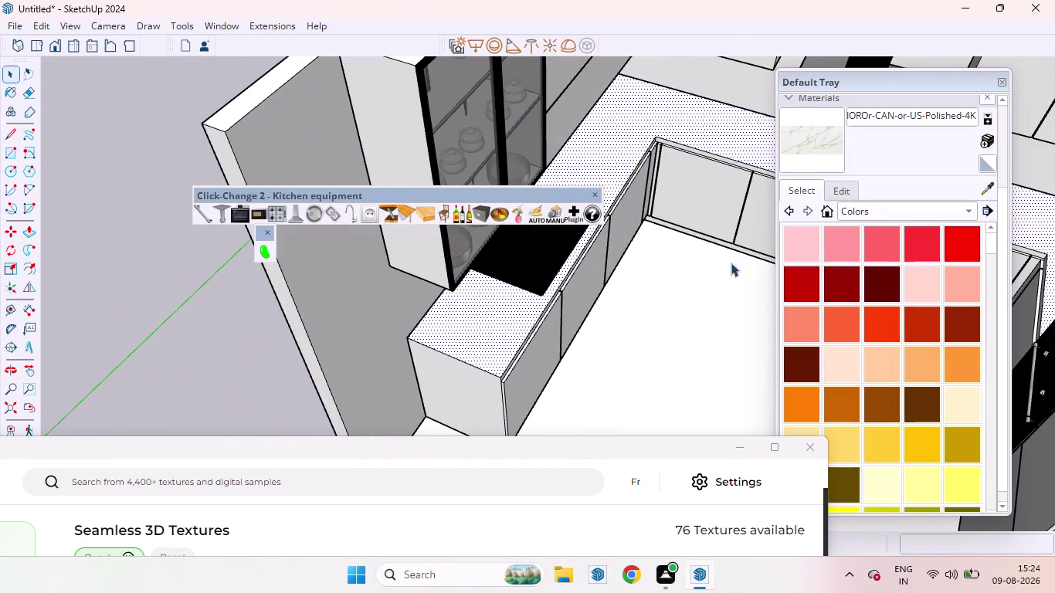
Paint the sink countertop with the Vivalioro quartz material.
scroll(down, 3)
scroll(up, 3)
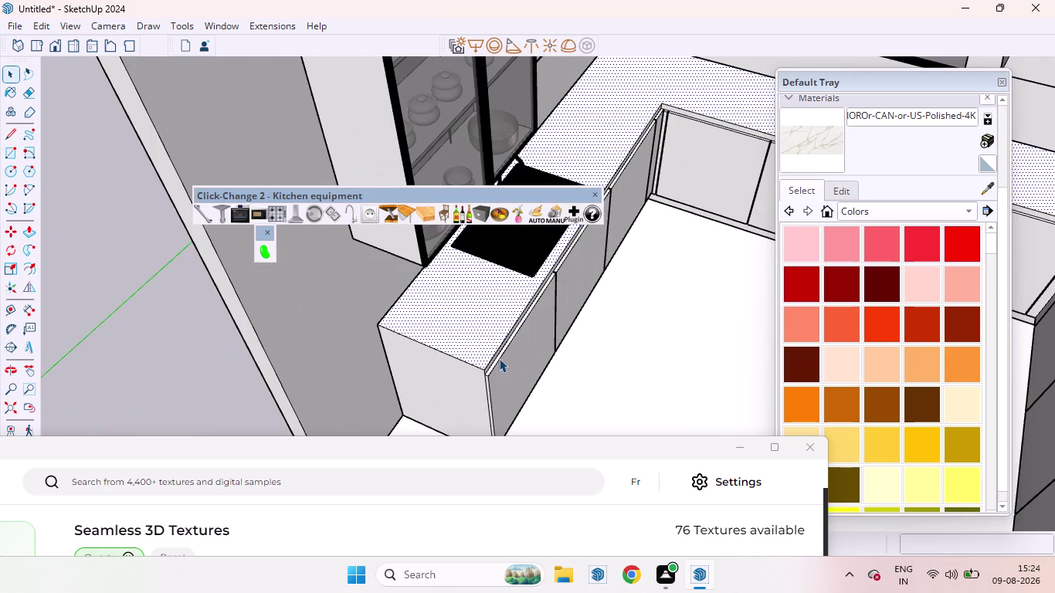
scroll(up, 3)
scroll(down, 3)
scroll(up, 3)
middle_drag(533, 367, 494, 268)
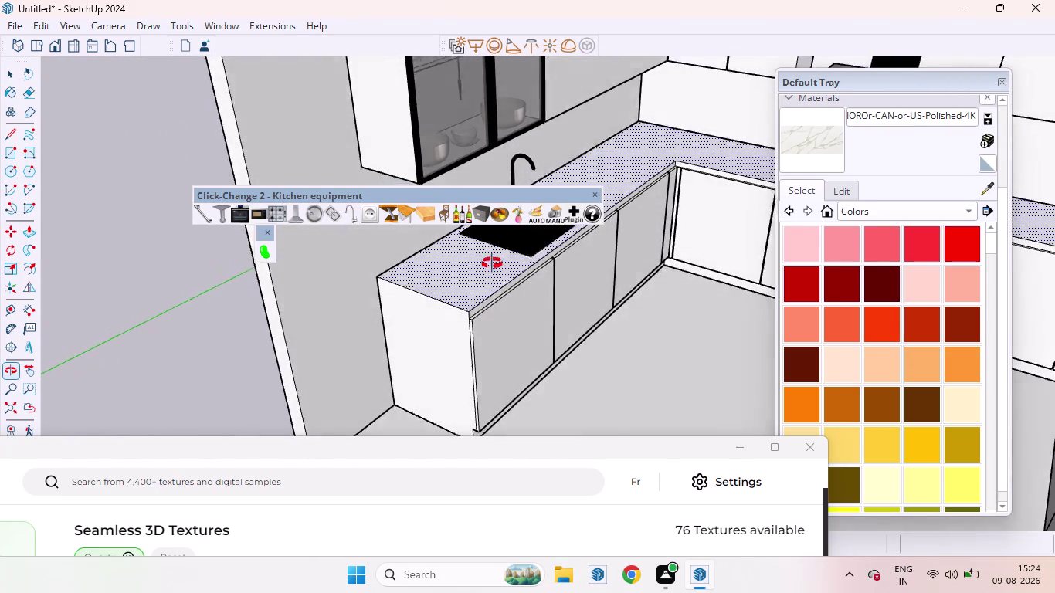
middle_drag(494, 268, 477, 216)
scroll(up, 3)
scroll(down, 3)
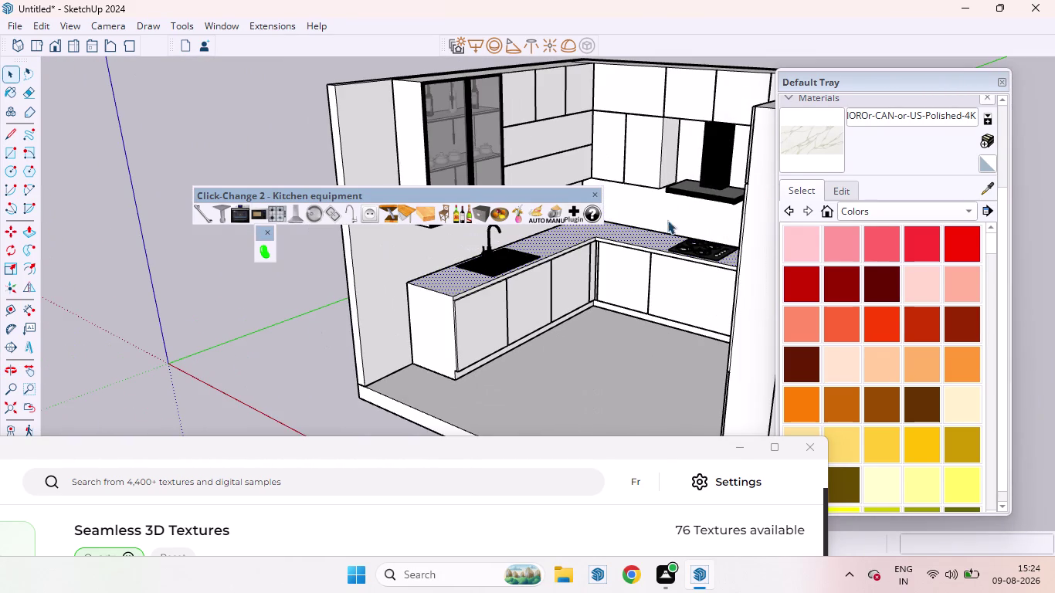
click(836, 154)
scroll(up, 3)
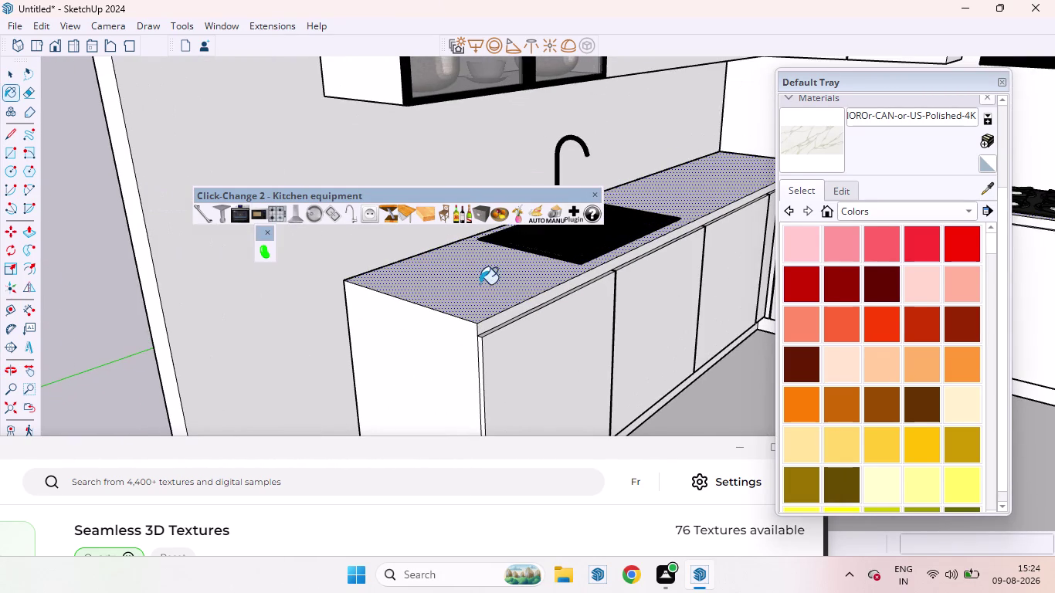
click(480, 284)
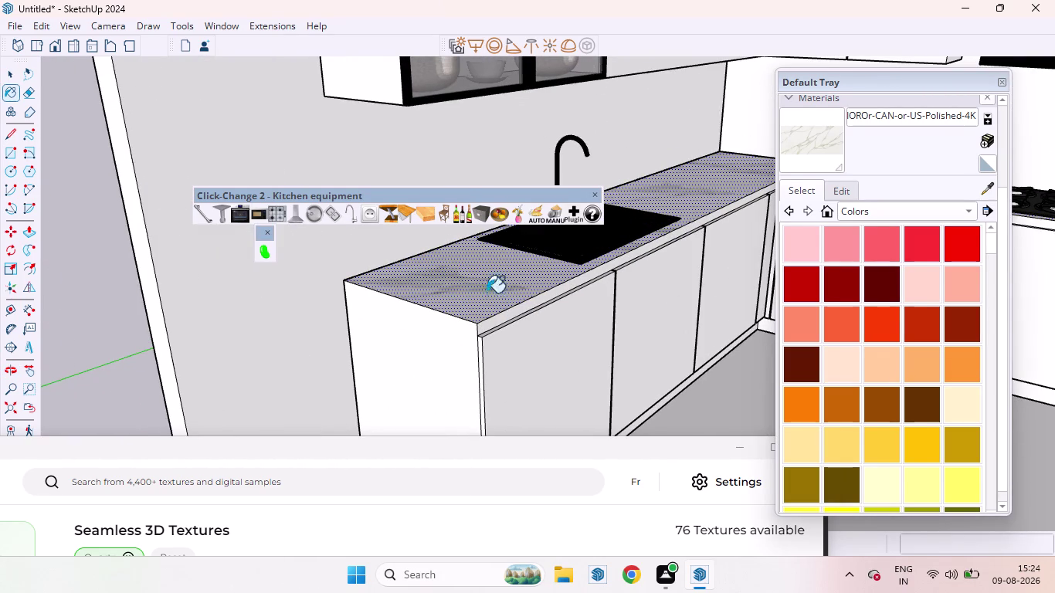
scroll(down, 3)
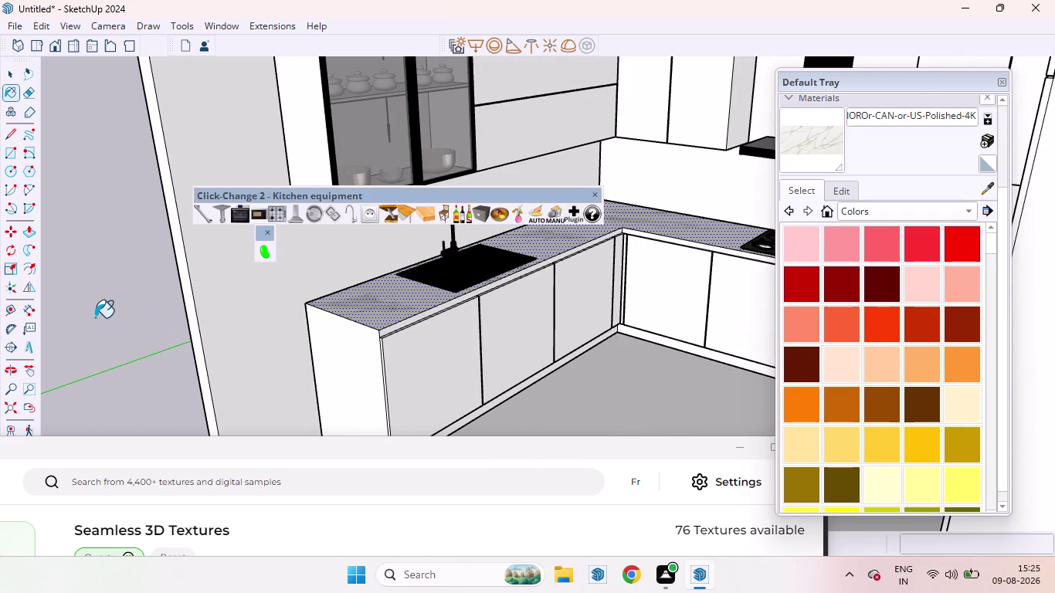
key(space)
Orbit around to inspect the quartz countertop and its front edge.
scroll(down, 3)
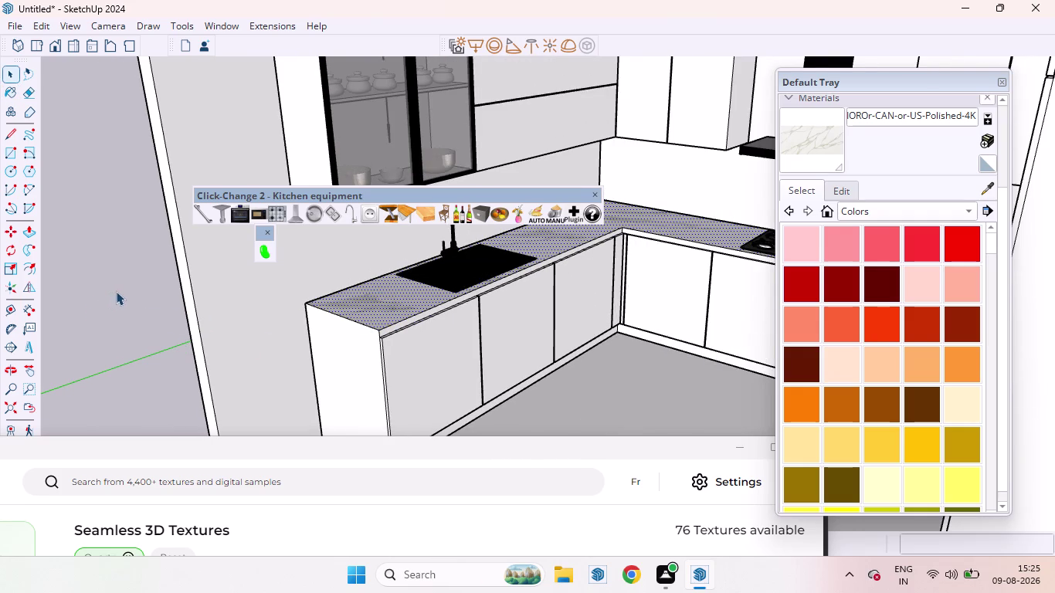
click(114, 294)
scroll(up, 3)
middle_drag(402, 306, 420, 332)
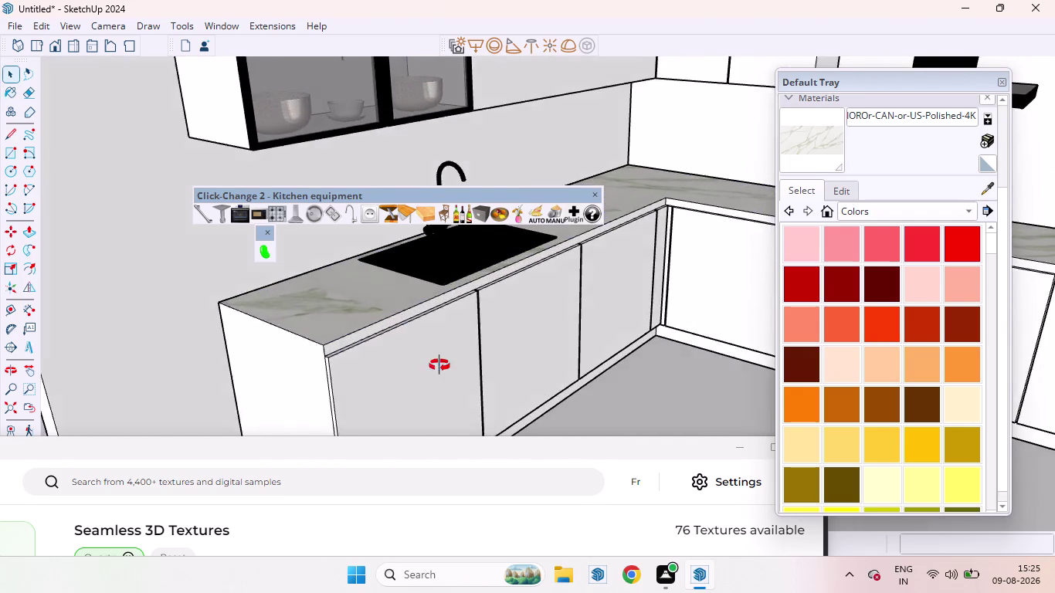
middle_drag(419, 332, 462, 405)
scroll(down, 3)
scroll(up, 3)
scroll(down, 3)
scroll(up, 3)
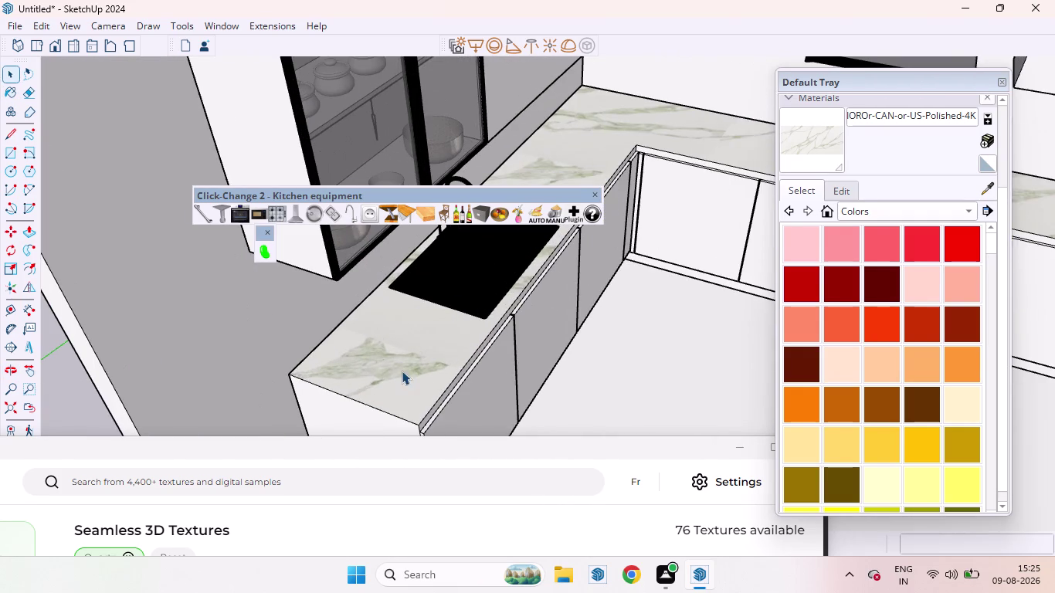
click(401, 371)
scroll(down, 3)
Try offsetting a countertop face with Push/Pull, then undo the unwanted offset.
key(p)
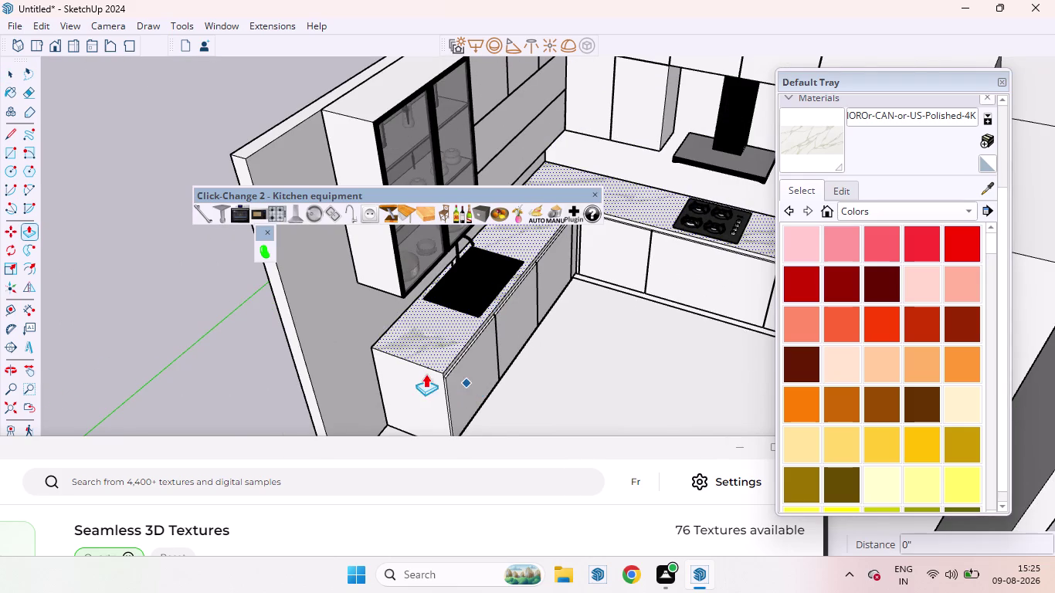
scroll(up, 3)
drag(441, 302, 449, 330)
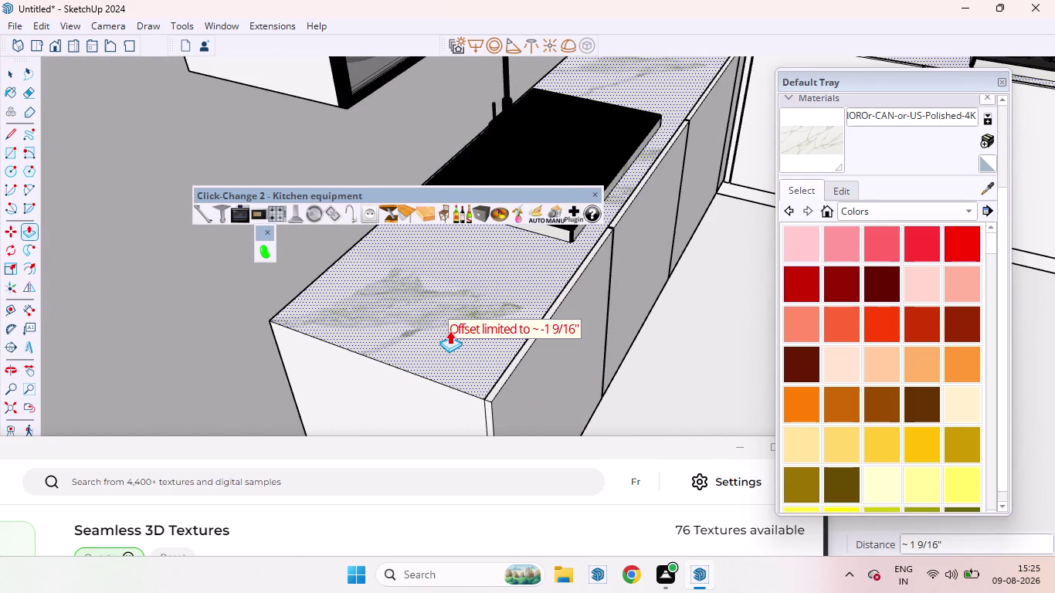
drag(450, 330, 451, 331)
key(ctrl+z)
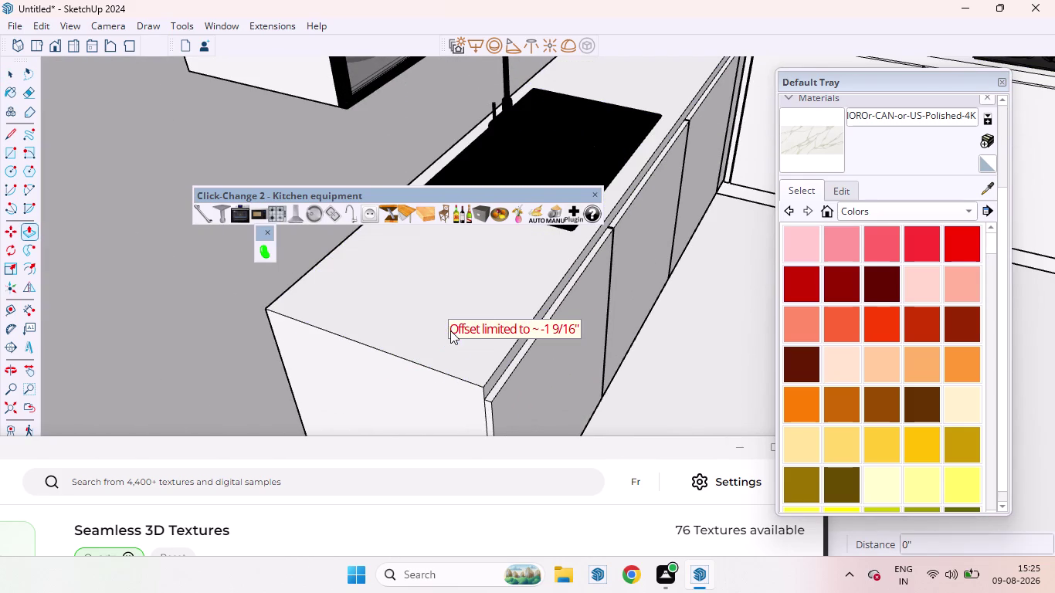
scroll(down, 3)
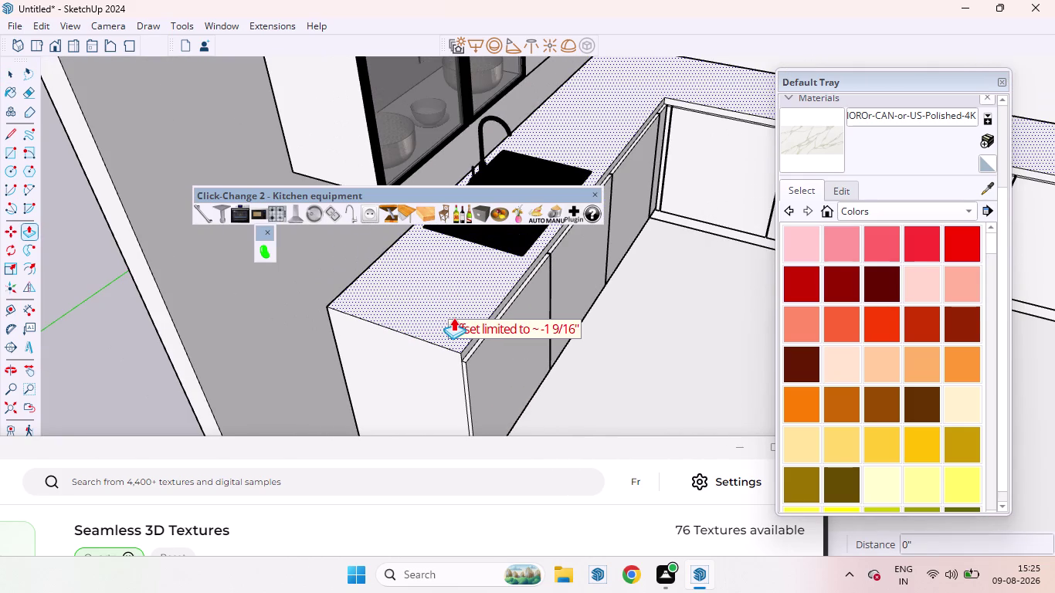
Pull the sink countertop's front face outward into a slight overhang.
click(453, 317)
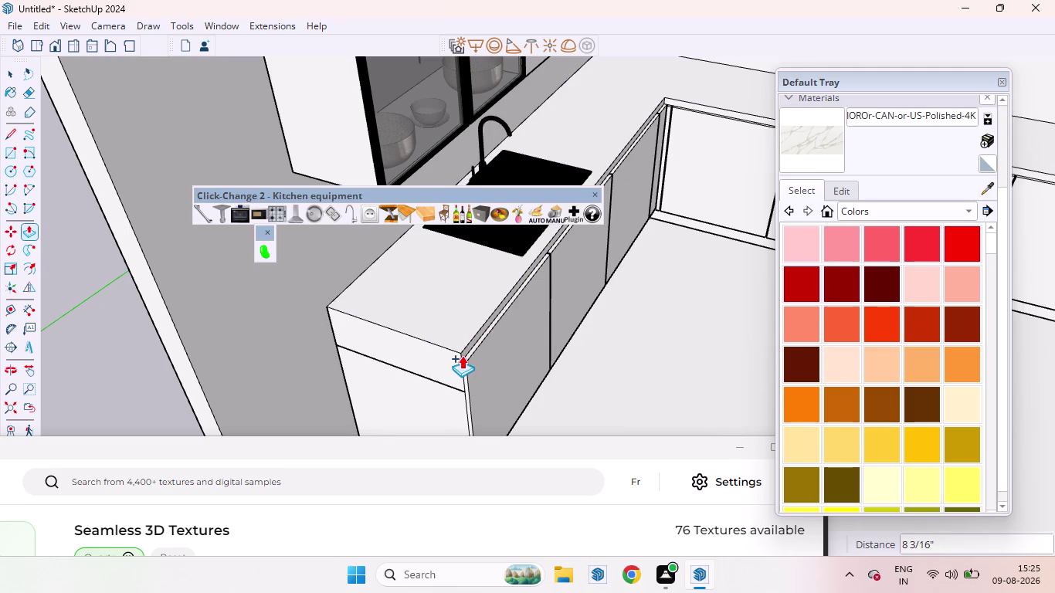
click(478, 353)
scroll(down, 3)
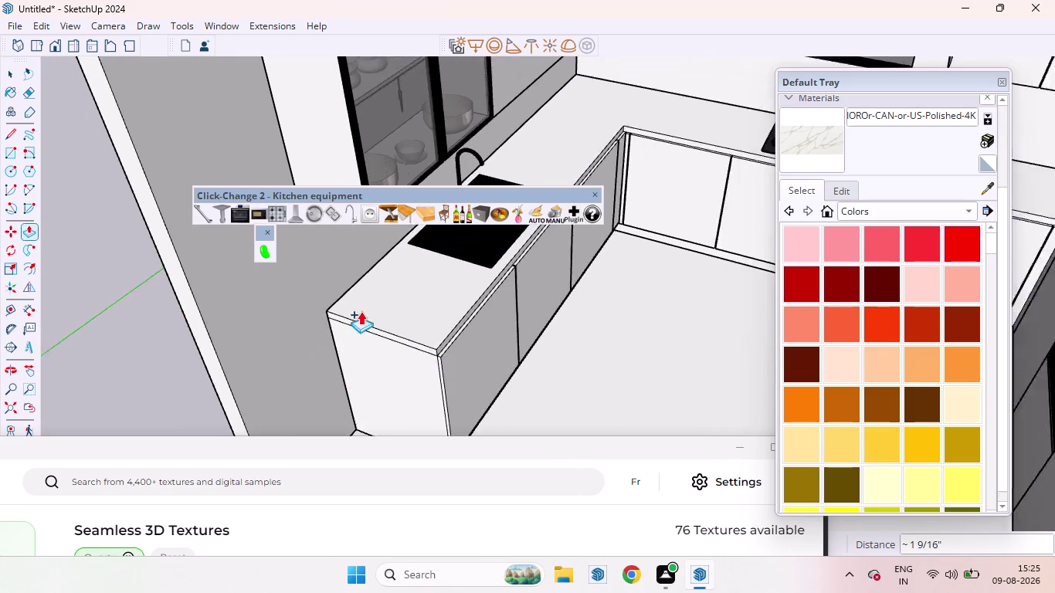
scroll(down, 3)
key(space)
scroll(up, 3)
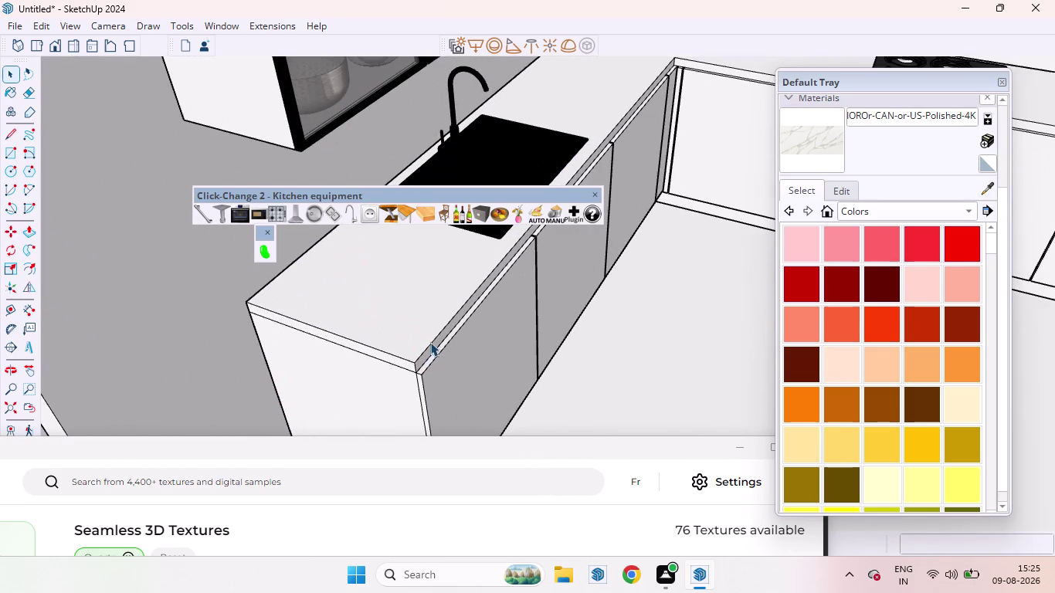
click(806, 145)
Orbit around the sink countertop and cabinet fronts, then select a countertop face.
click(385, 326)
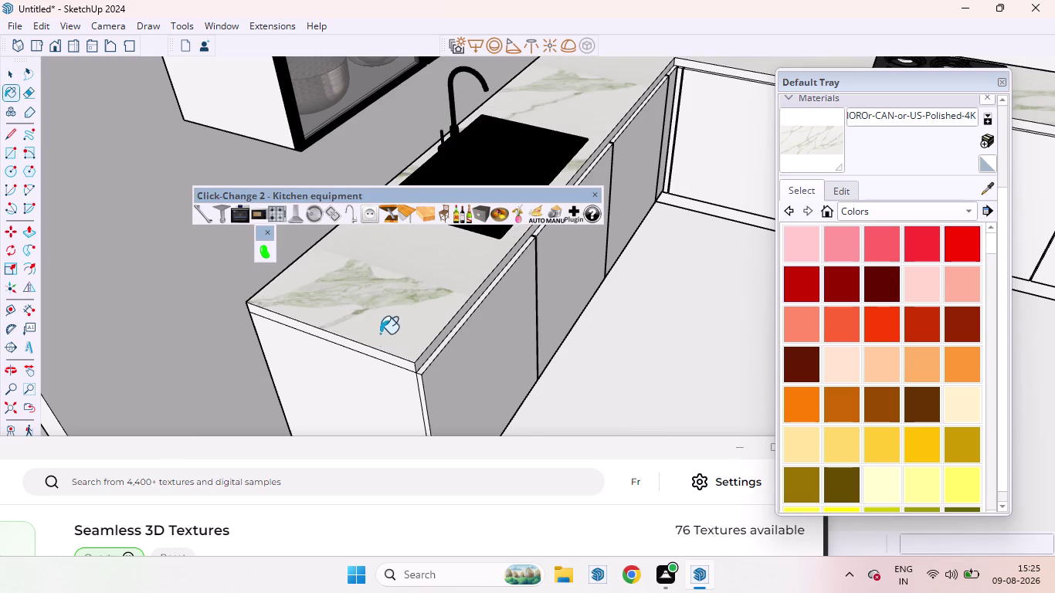
scroll(up, 3)
scroll(down, 3)
middle_drag(423, 370, 454, 256)
scroll(up, 3)
scroll(up, 3)
scroll(down, 3)
middle_drag(465, 350, 345, 316)
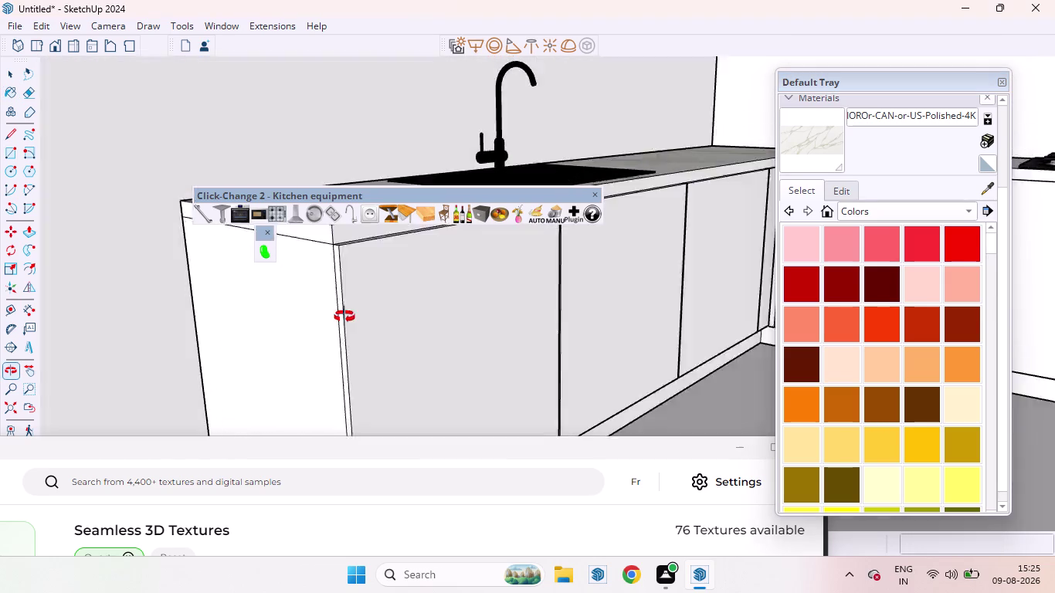
middle_drag(345, 317, 267, 329)
scroll(down, 3)
scroll(down, 3)
key(space)
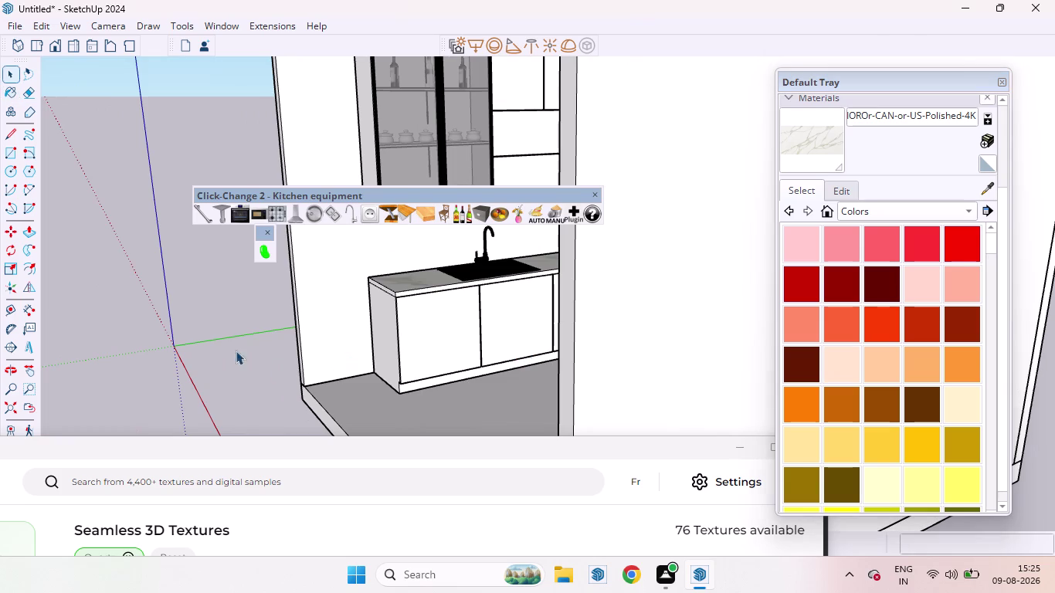
click(203, 336)
Paint the sink countertop's front edge with the polished marble material.
scroll(up, 3)
middle_drag(440, 298, 485, 326)
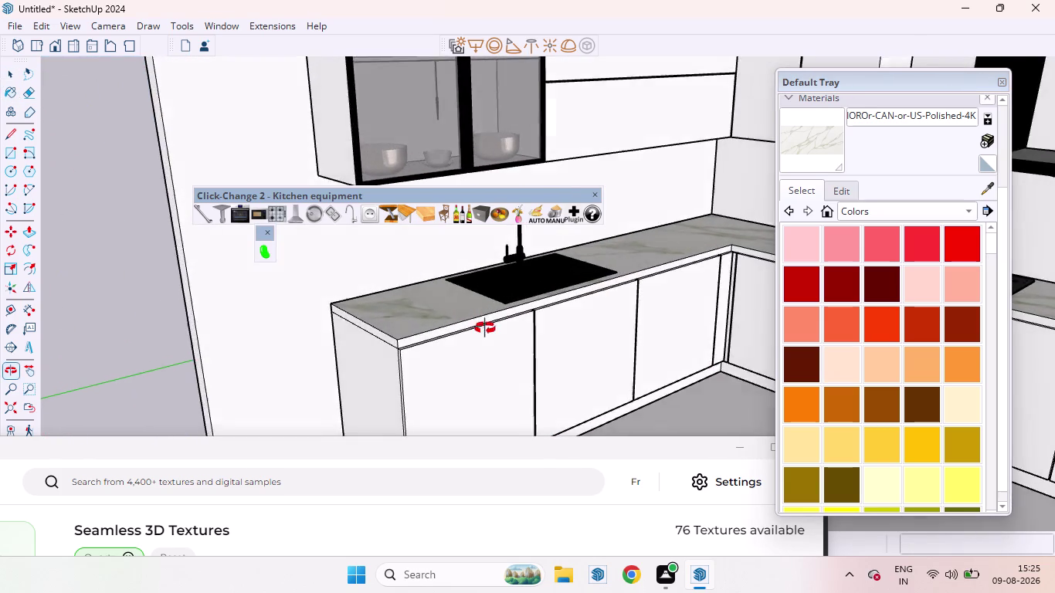
middle_drag(485, 326, 484, 329)
scroll(up, 3)
scroll(down, 3)
scroll(up, 3)
click(444, 313)
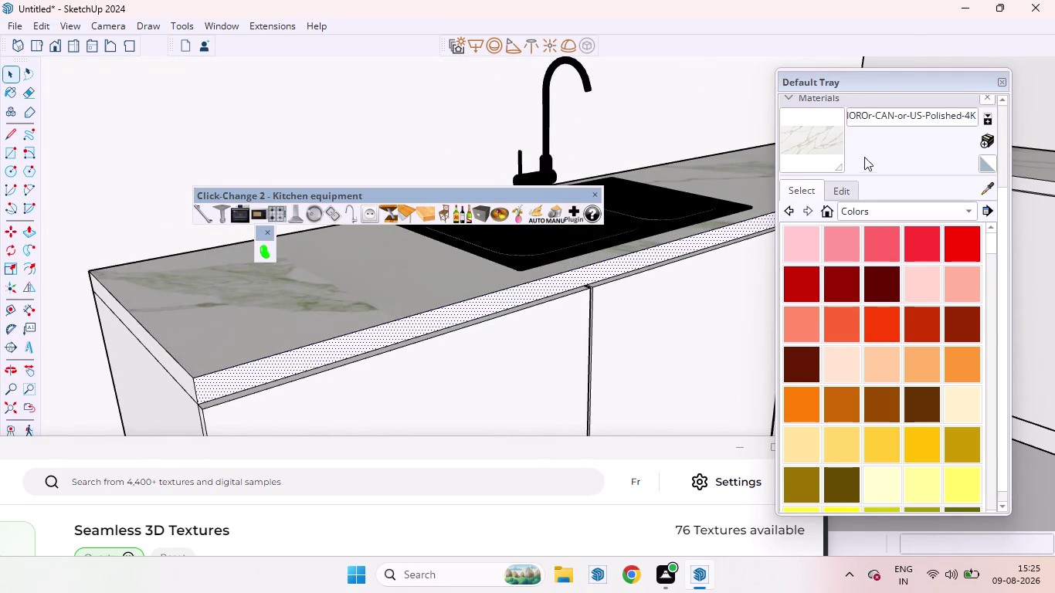
click(823, 157)
scroll(up, 3)
click(360, 349)
Paint the counter's corner front edge and side edge with polished marble.
scroll(down, 3)
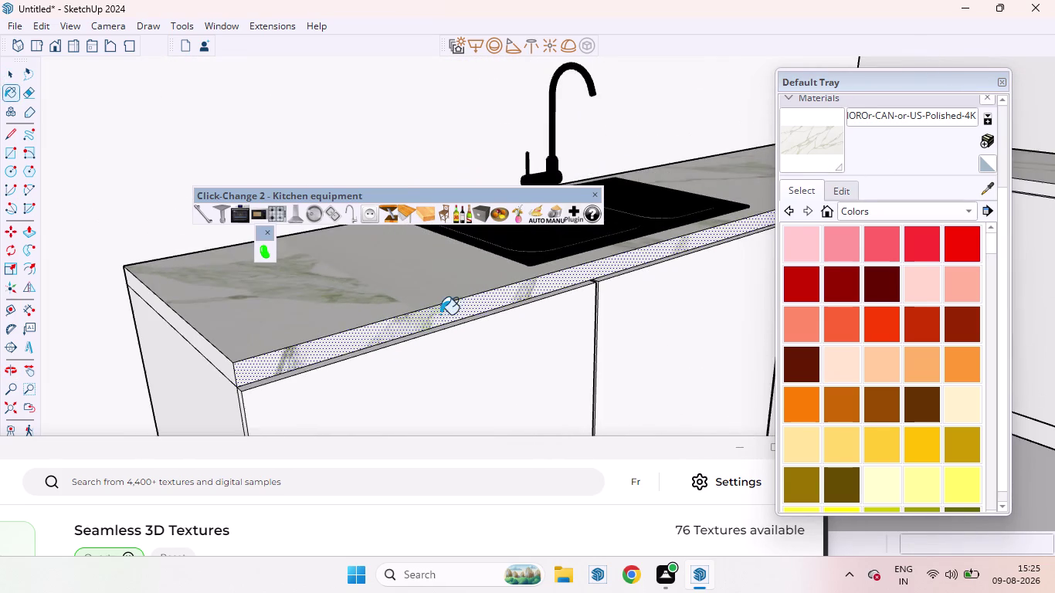
scroll(down, 3)
scroll(up, 3)
middle_drag(330, 350, 517, 357)
scroll(up, 3)
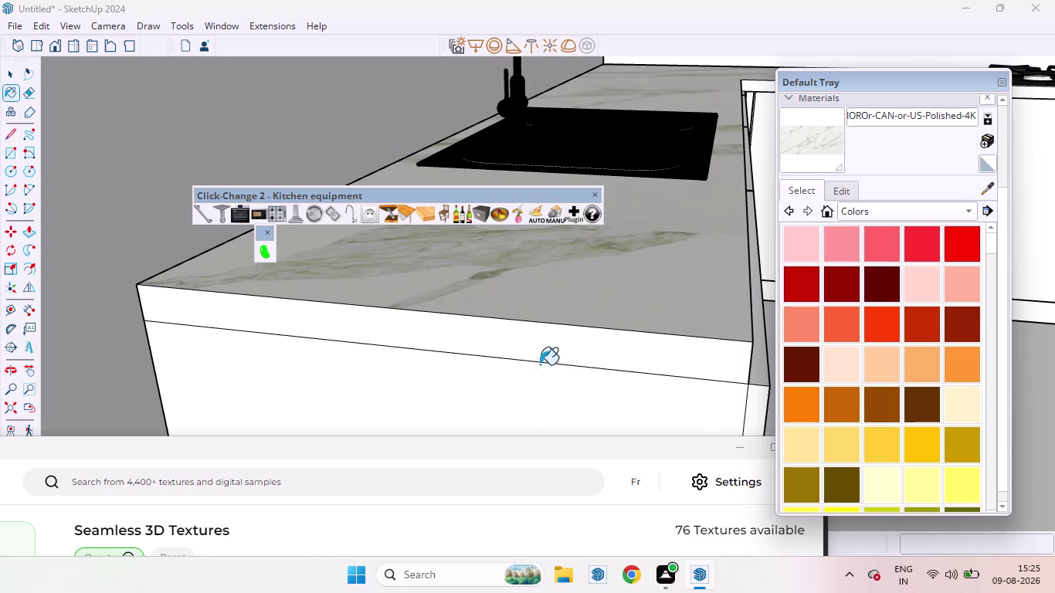
click(540, 353)
scroll(down, 3)
scroll(down, 3)
scroll(down, 3)
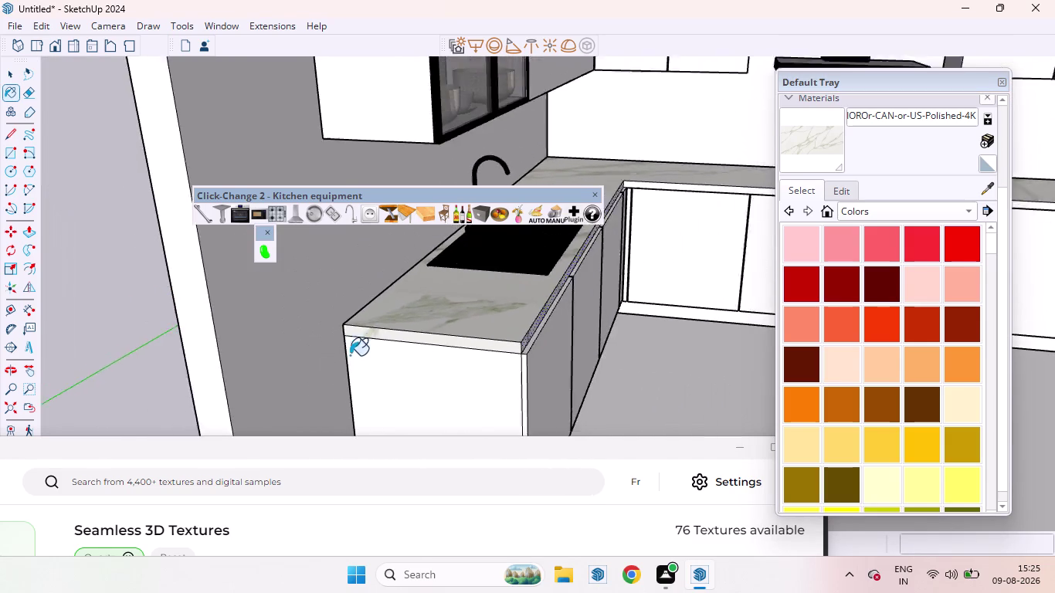
scroll(down, 3)
scroll(up, 3)
click(619, 230)
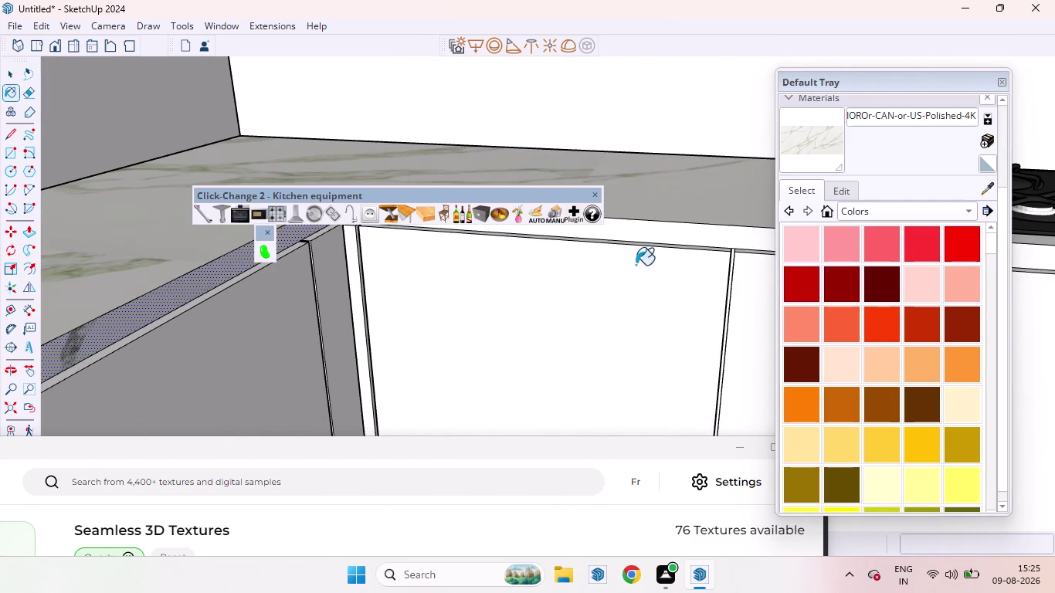
Orbit out across the kitchen to reach the counter run near the hob.
scroll(down, 3)
scroll(up, 3)
scroll(down, 3)
scroll(down, 3)
scroll(down, 3)
middle_drag(526, 294, 727, 373)
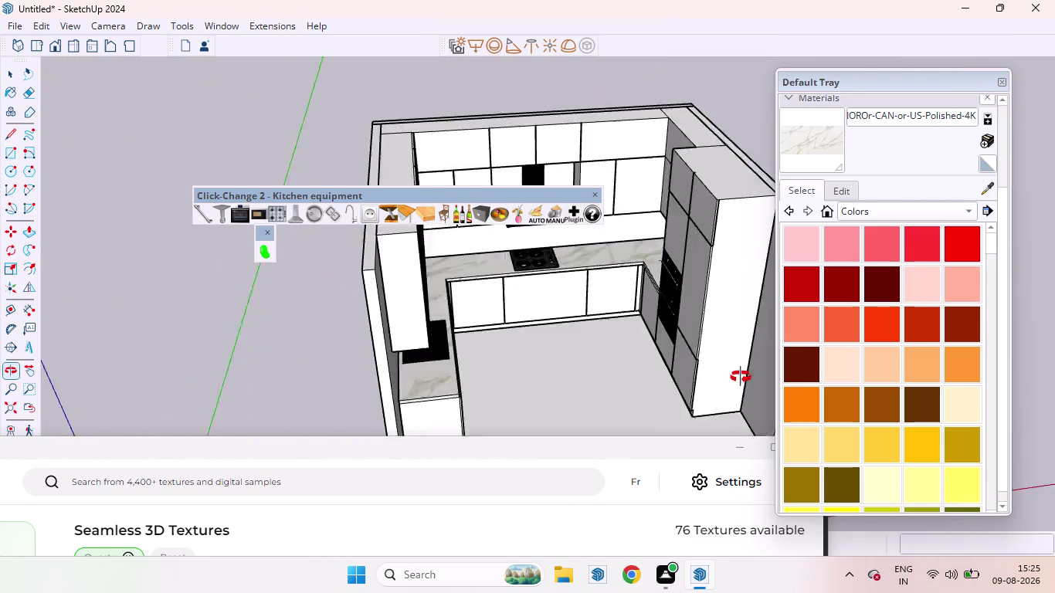
middle_drag(726, 373, 853, 465)
scroll(up, 3)
middle_drag(589, 313, 660, 148)
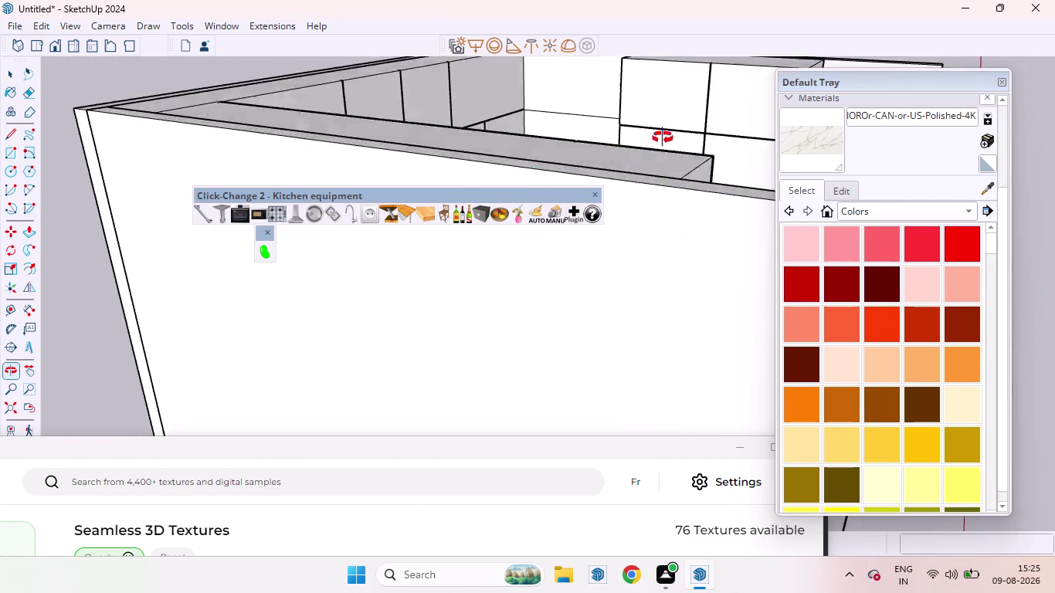
middle_drag(660, 149, 493, 153)
scroll(up, 3)
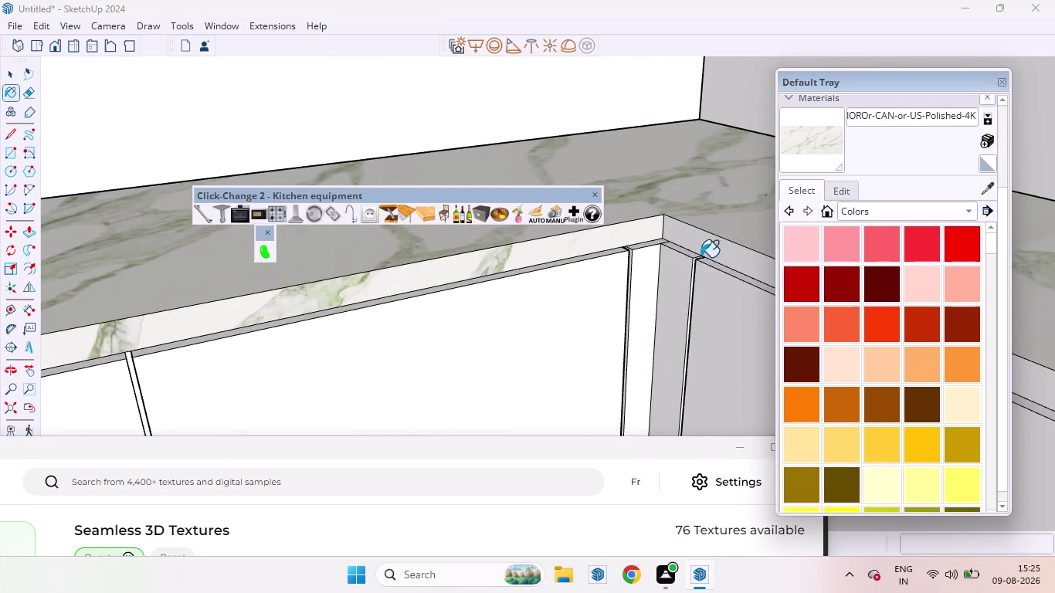
scroll(up, 3)
scroll(down, 3)
scroll(up, 3)
Paint the hob-side counter edge with marble and return to Select.
click(714, 234)
scroll(down, 3)
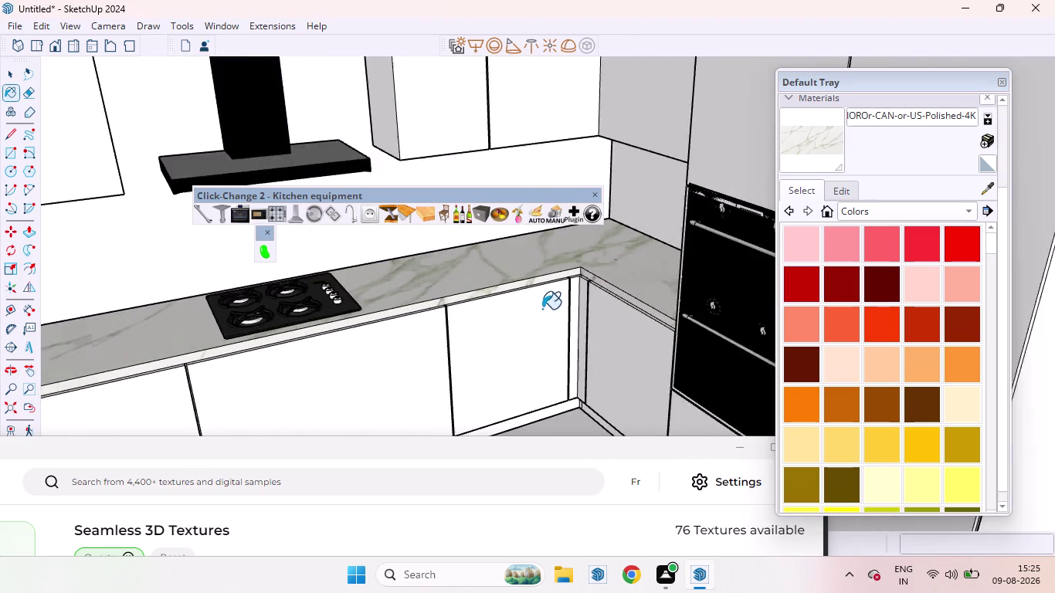
scroll(down, 3)
scroll(up, 3)
scroll(down, 3)
key(space)
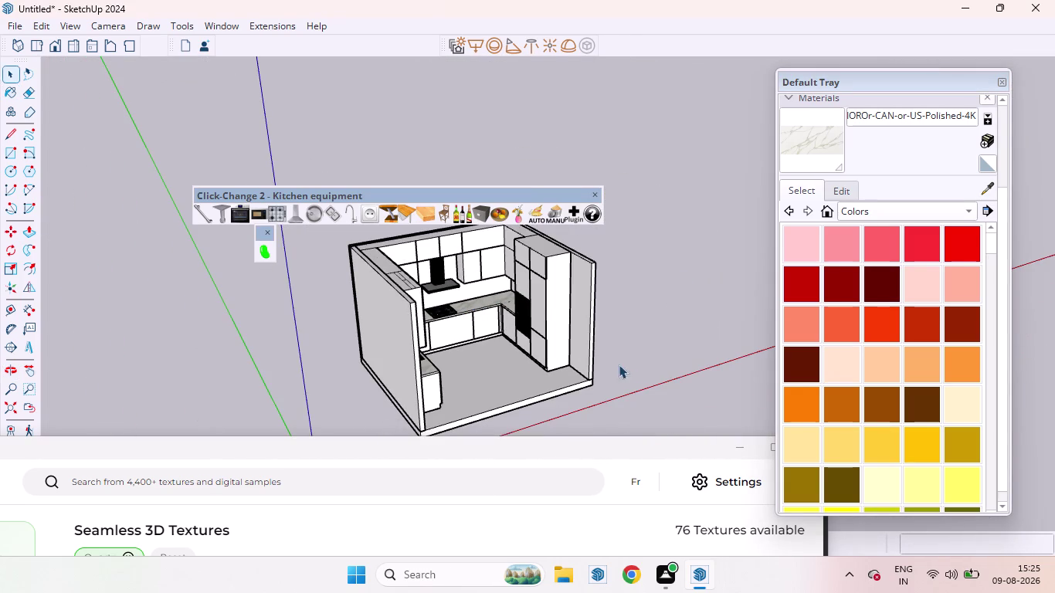
Orbit to a front view and move the small floating panel aside.
scroll(down, 3)
scroll(up, 3)
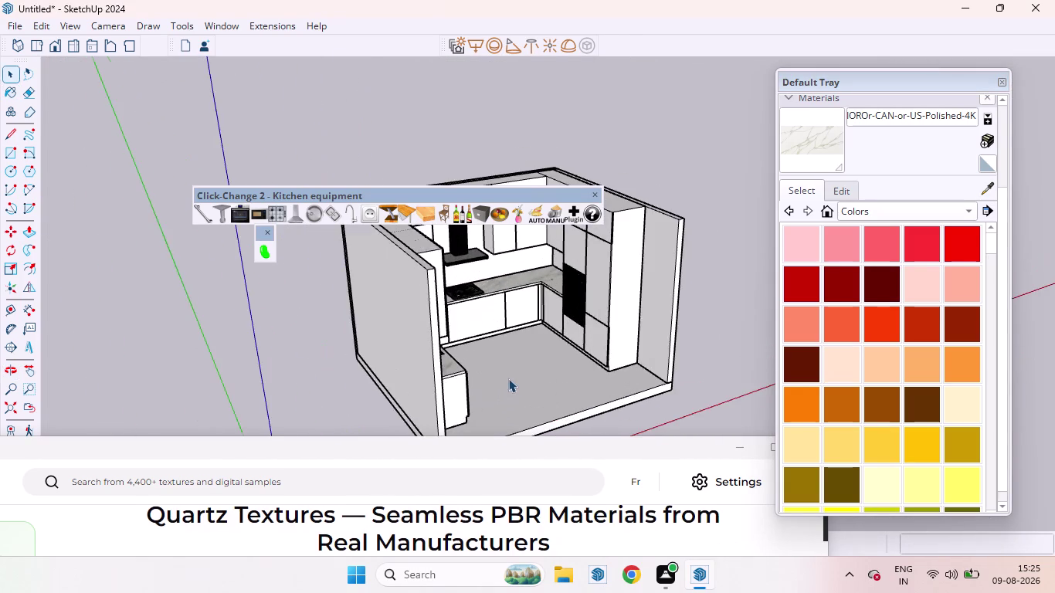
middle_drag(512, 376, 403, 365)
drag(612, 454, 428, 242)
click(636, 241)
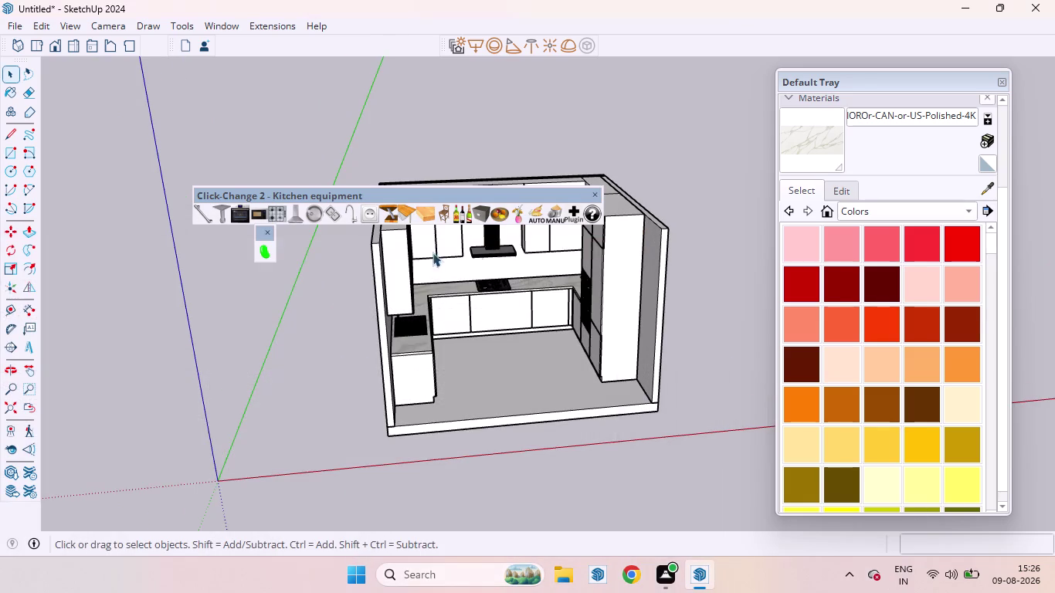
drag(268, 229, 141, 211)
drag(262, 237, 91, 219)
drag(257, 233, 204, 248)
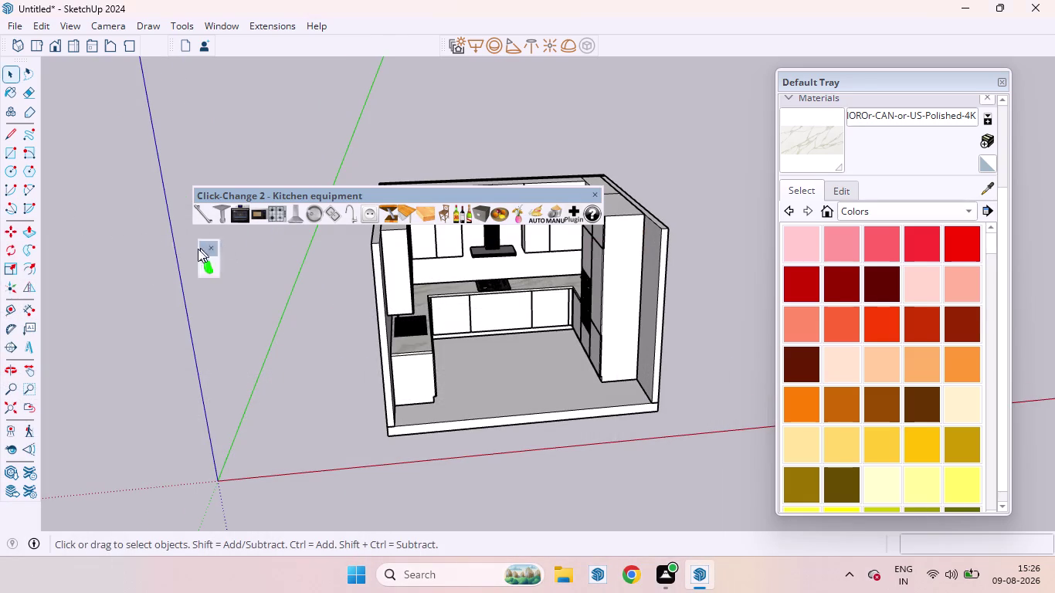
drag(204, 248, 77, 169)
Orbit to the sink counter's end and select its lower side edge.
scroll(up, 3)
scroll(up, 3)
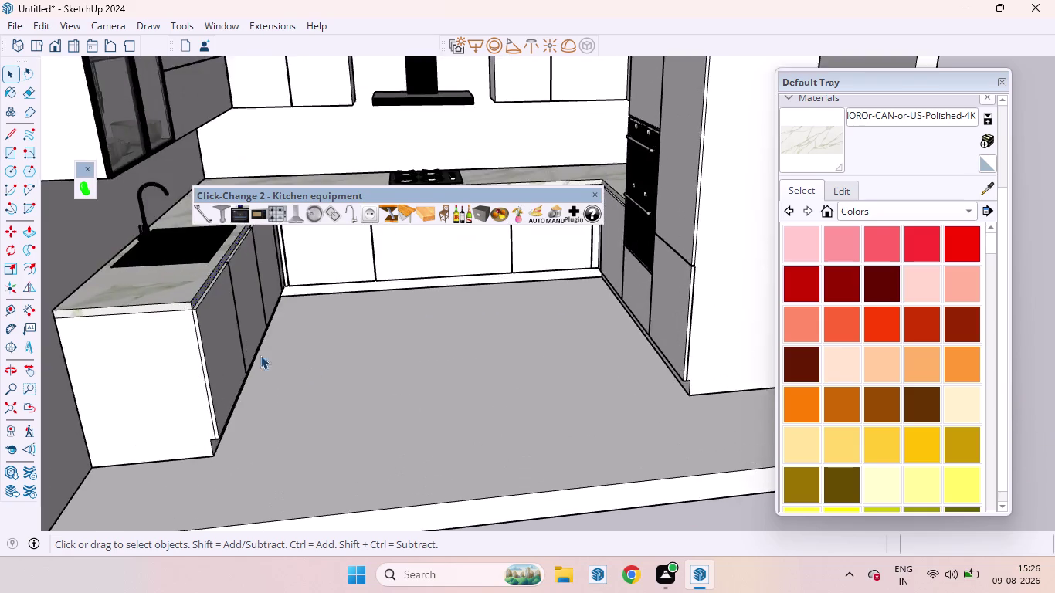
scroll(up, 3)
scroll(down, 3)
middle_drag(266, 283, 53, 288)
scroll(up, 3)
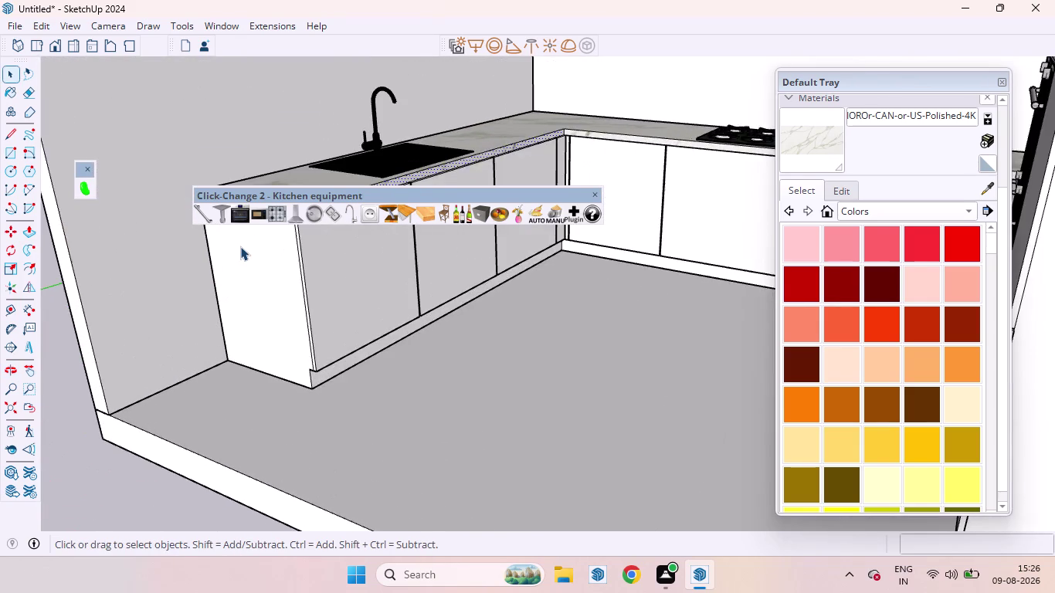
scroll(down, 3)
scroll(down, 3)
scroll(up, 3)
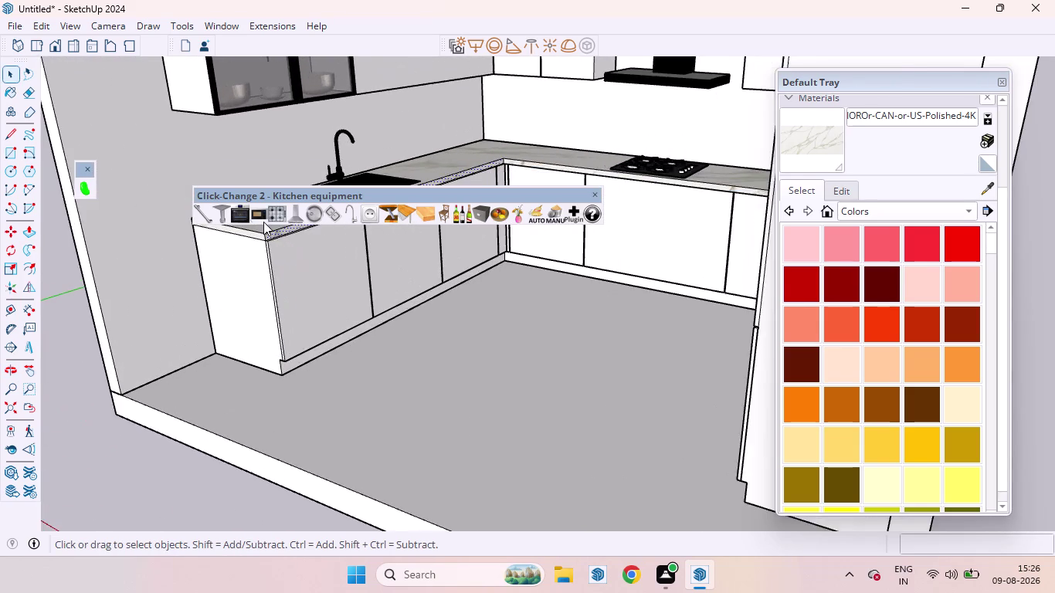
scroll(up, 3)
scroll(down, 3)
middle_drag(241, 240, 278, 247)
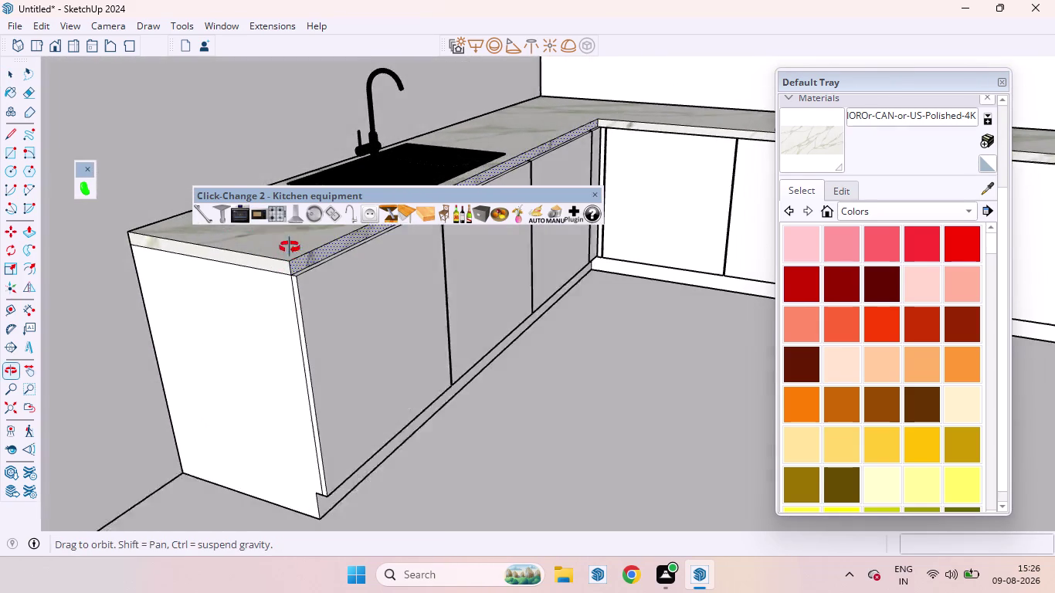
middle_drag(278, 248, 298, 234)
scroll(up, 3)
scroll(down, 3)
scroll(up, 3)
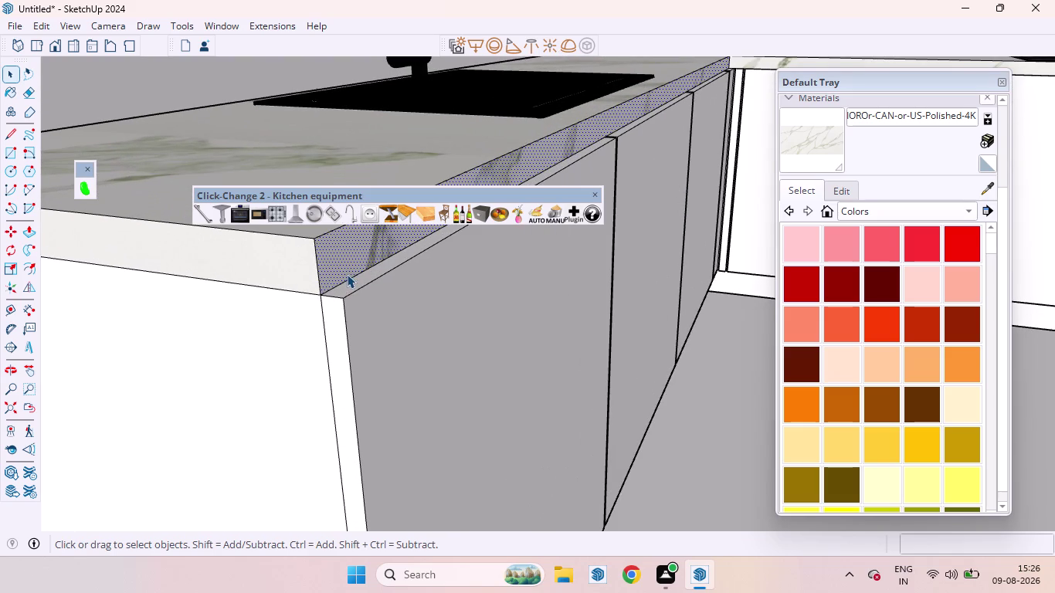
click(350, 276)
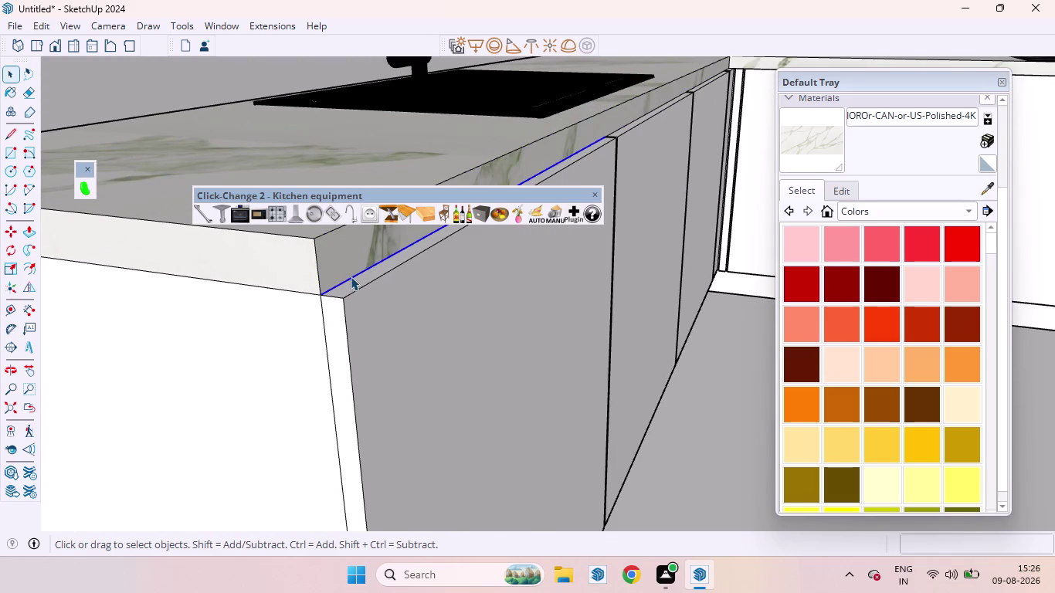
Copy the selected lower side edge 5/8" upward from its endpoint.
key(p)
key(BackSpace)
key(space)
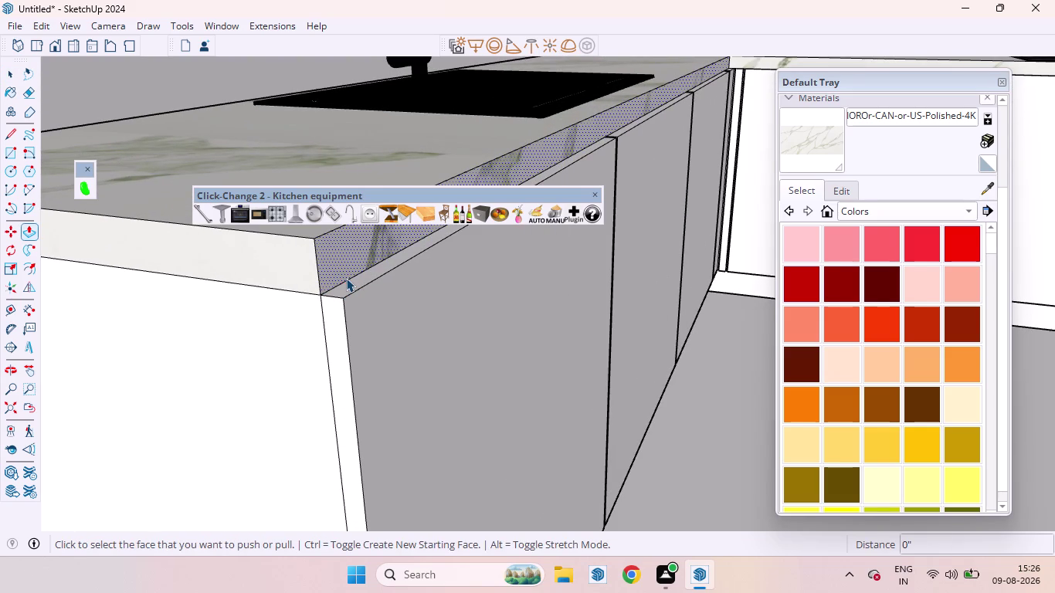
click(346, 278)
key(m)
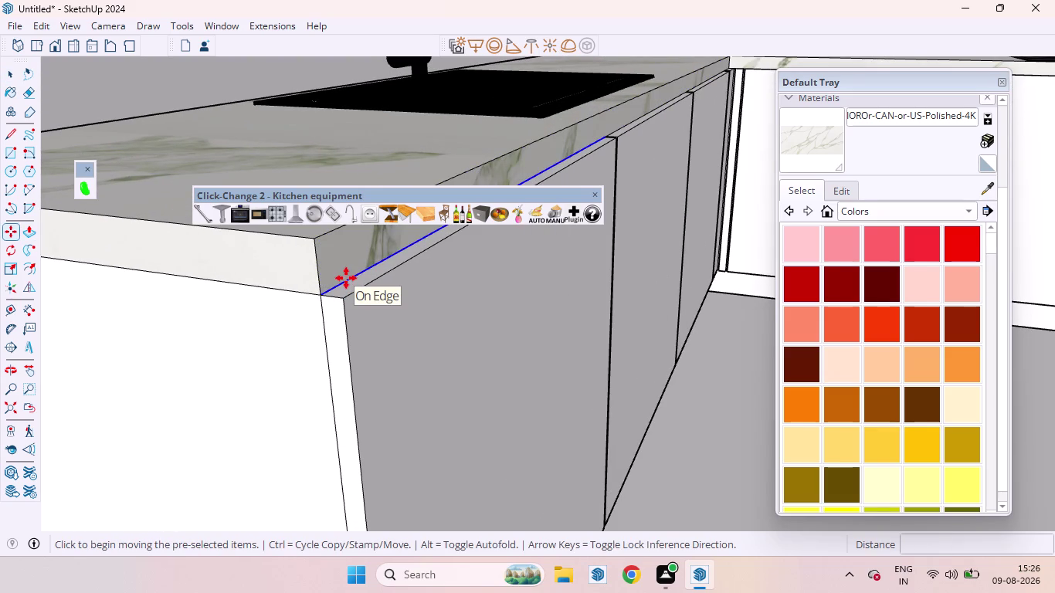
click(346, 278)
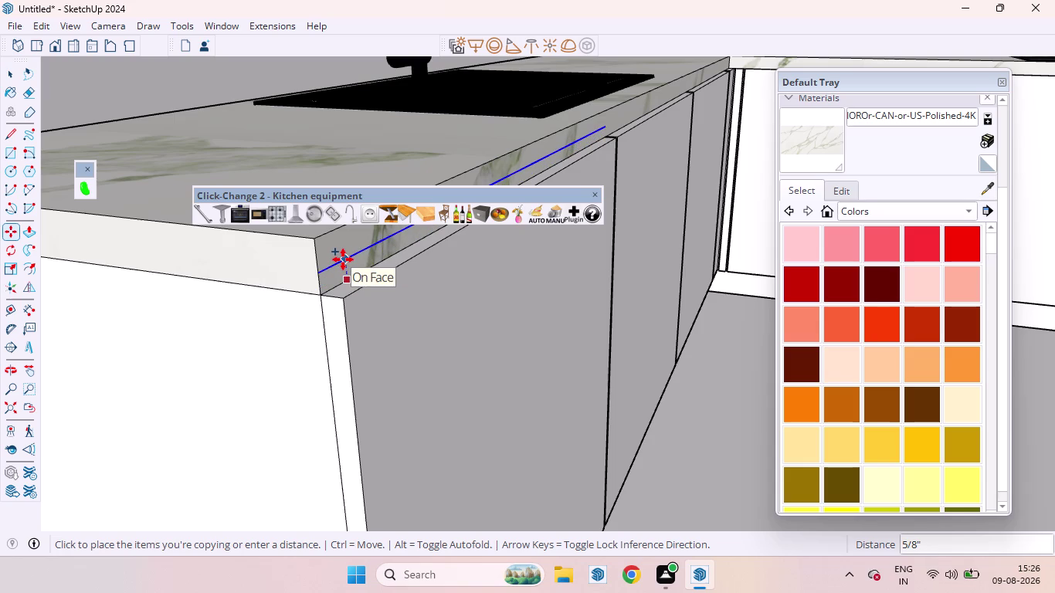
key(ctrl+z)
key(space)
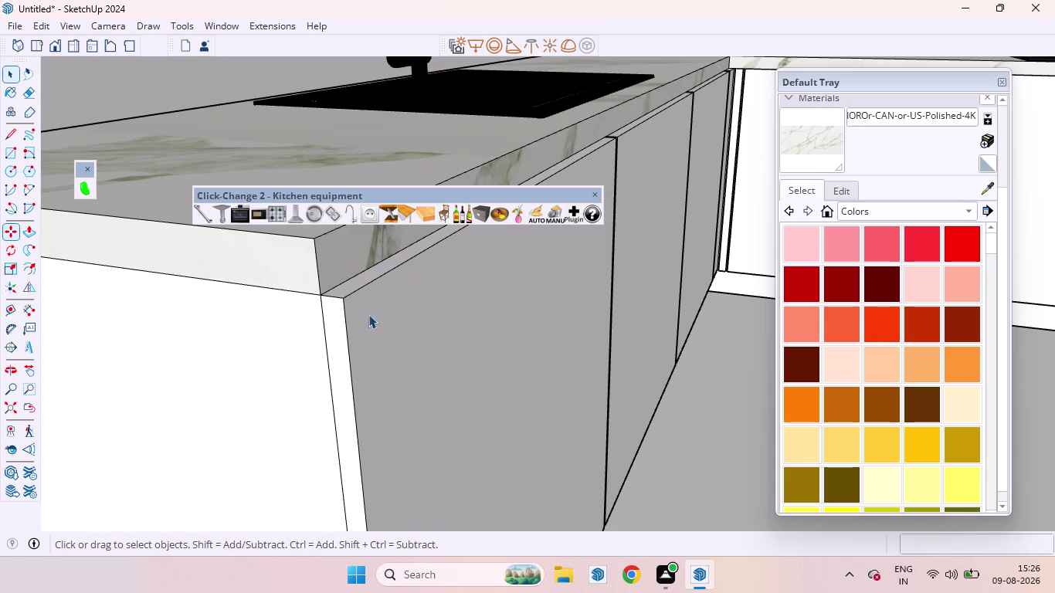
scroll(down, 3)
middle_drag(312, 329, 350, 474)
Pull the thin strip along the counter's front edge out about 11/16" into a lip.
click(345, 443)
scroll(down, 3)
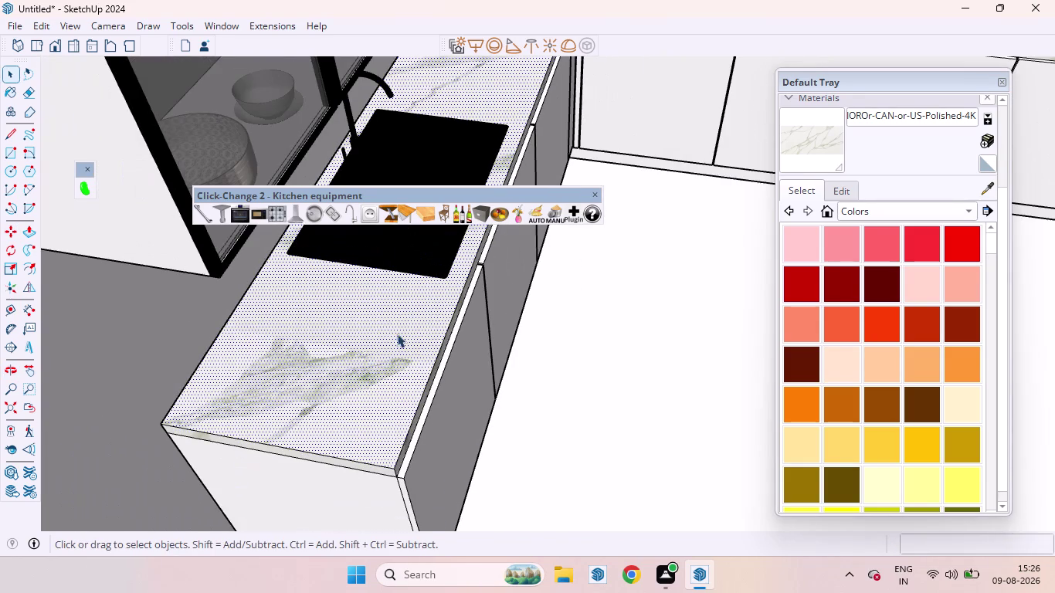
key(p)
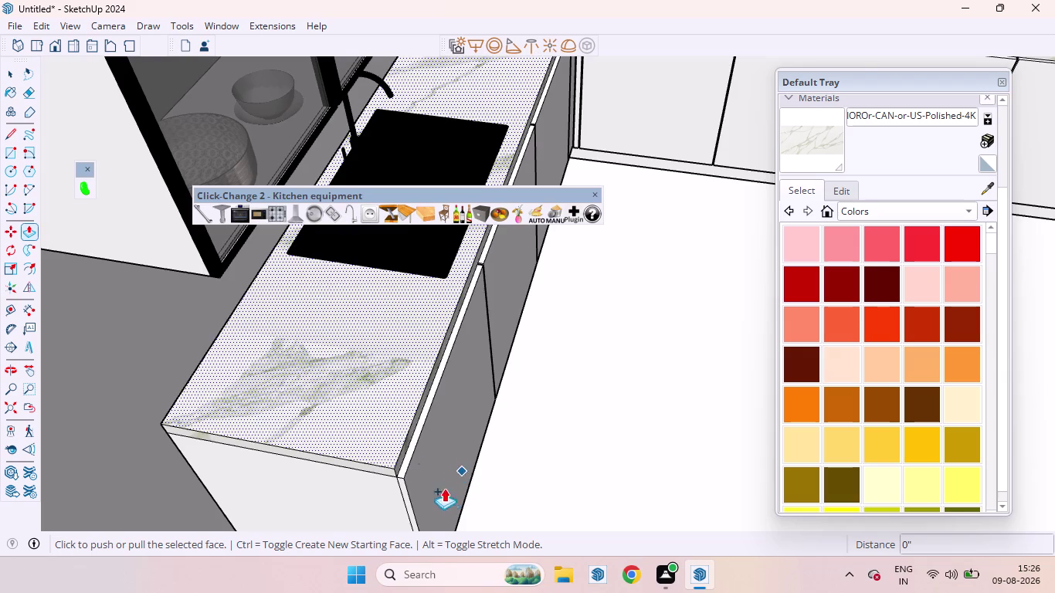
scroll(down, 3)
middle_drag(482, 475, 395, 357)
scroll(up, 3)
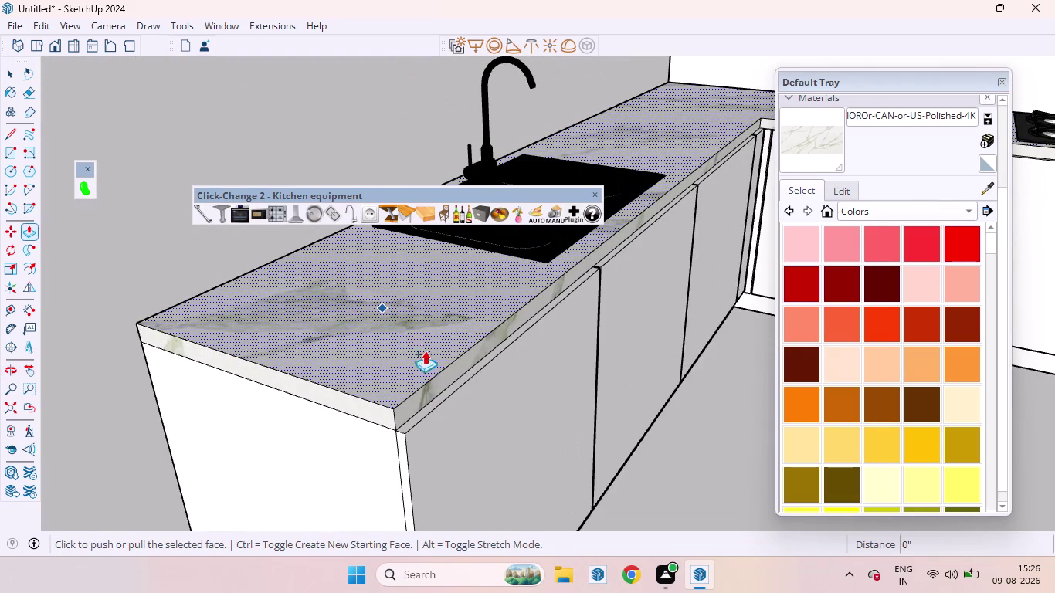
drag(419, 354, 419, 367)
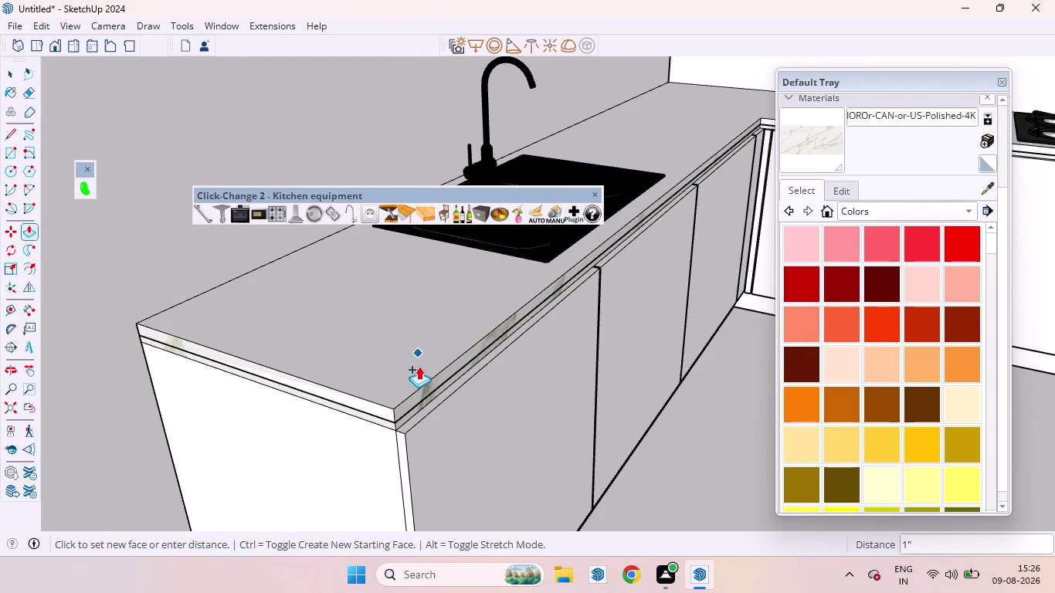
drag(419, 366, 420, 359)
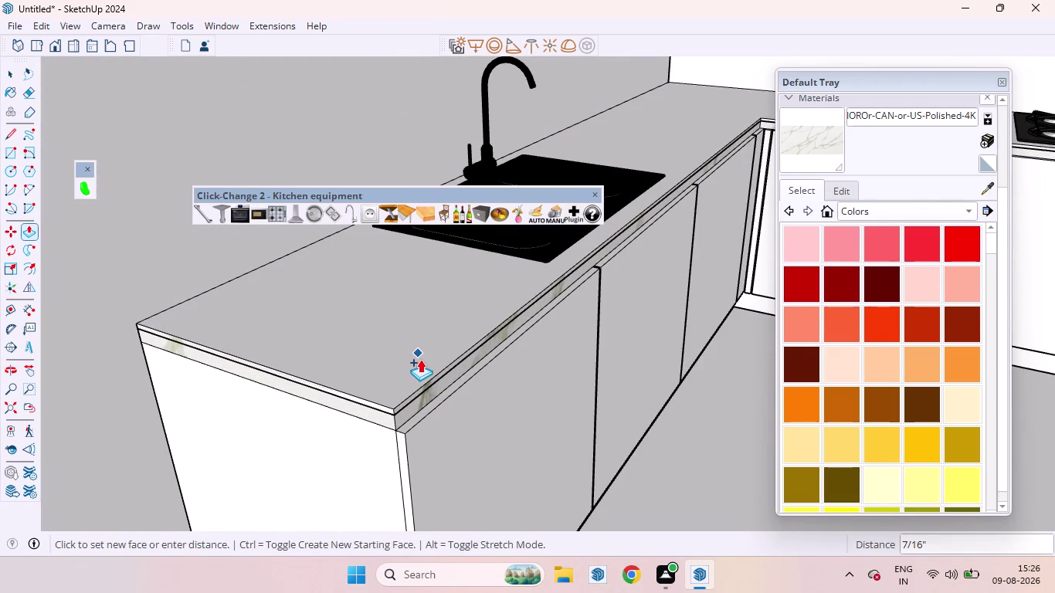
drag(420, 359, 422, 362)
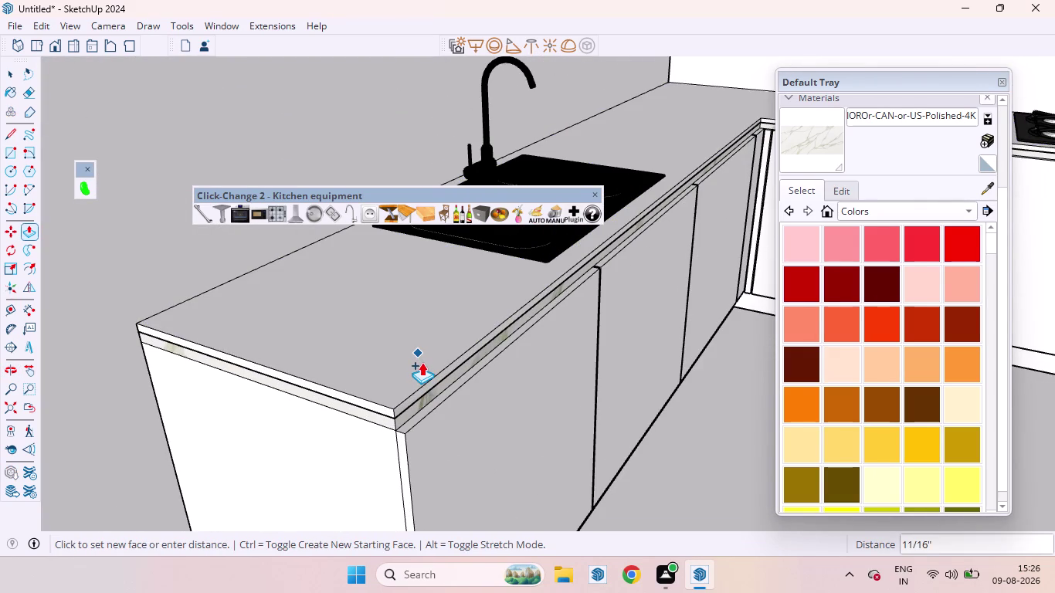
drag(422, 363, 423, 364)
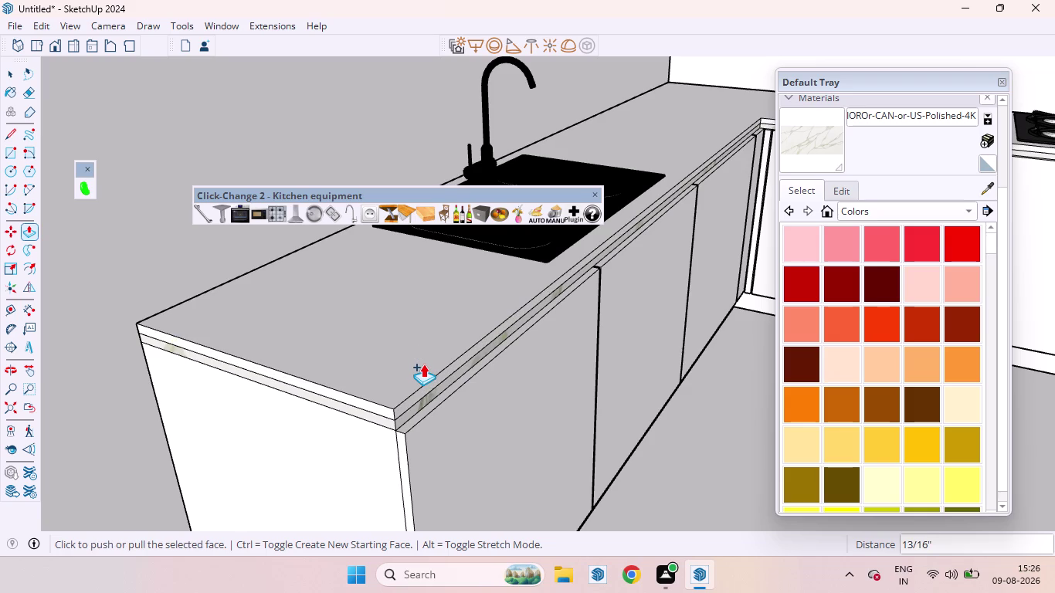
click(365, 436)
key(space)
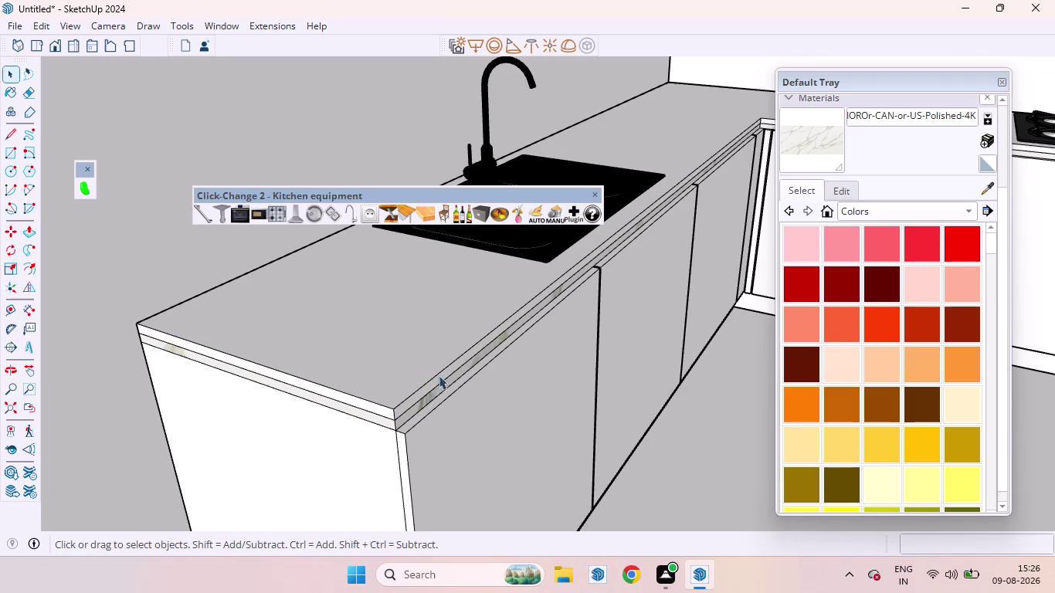
Push the strip beneath the countertop edge inward to form the shadow groove.
scroll(up, 3)
click(426, 403)
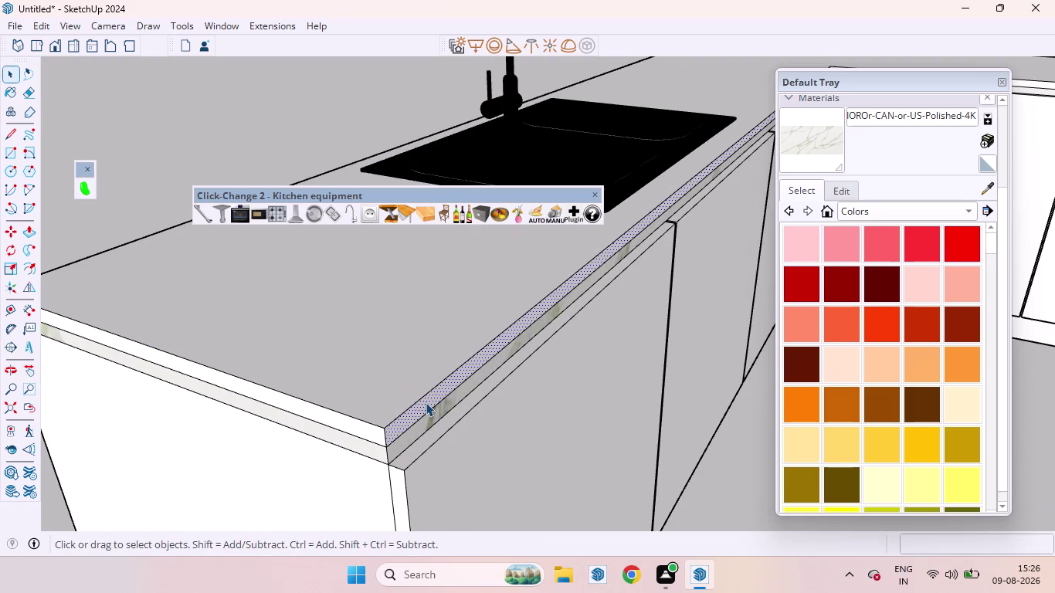
key(p)
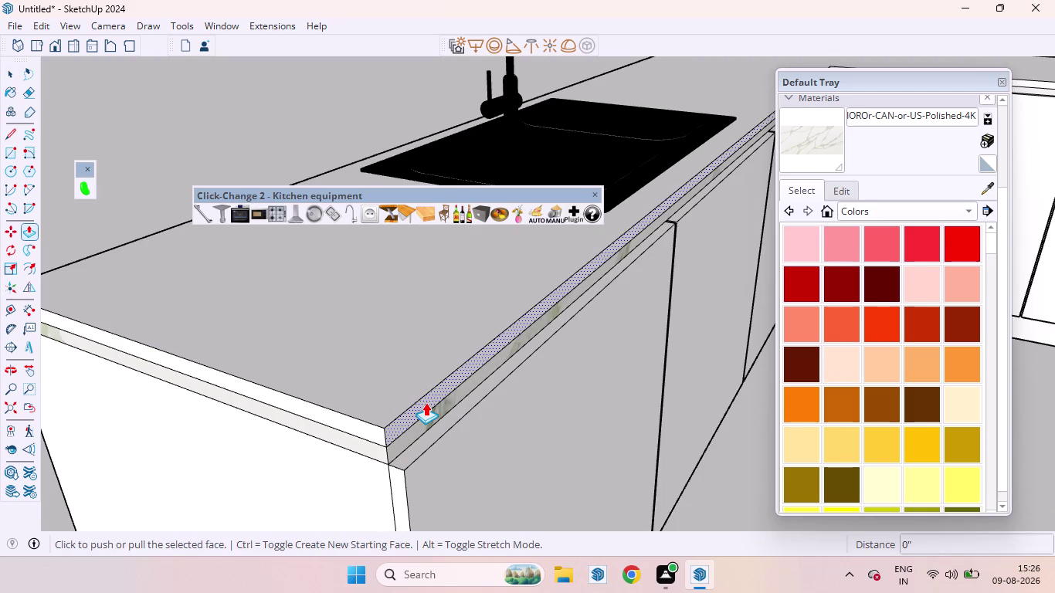
drag(426, 403, 436, 411)
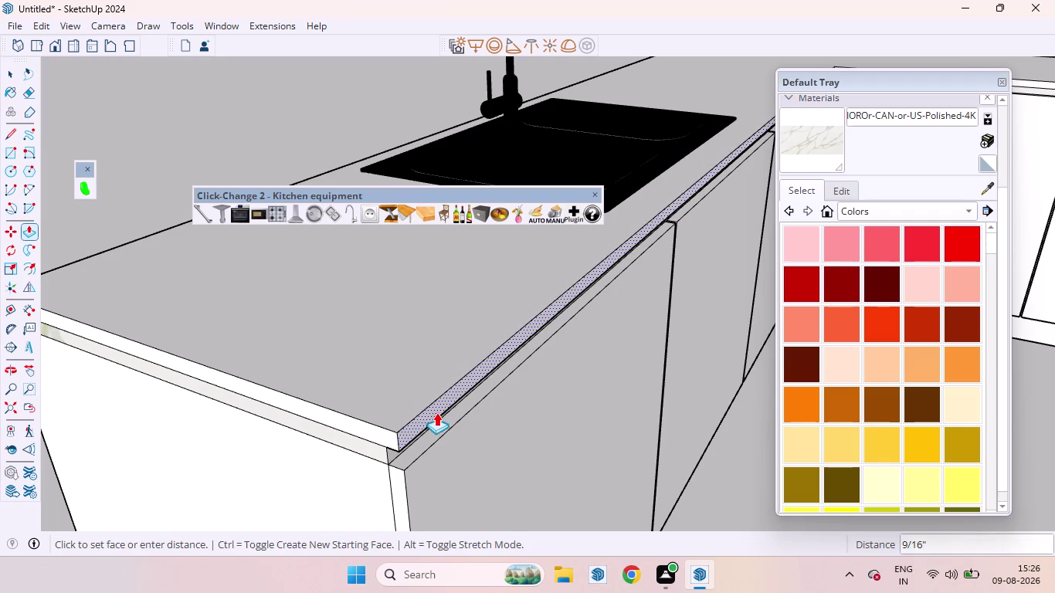
drag(437, 411, 413, 470)
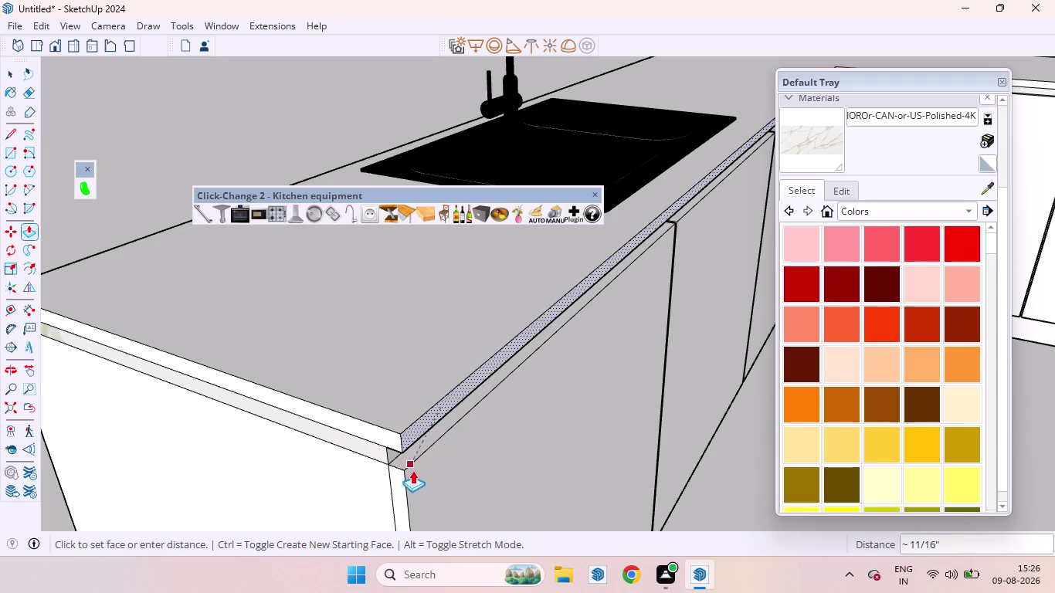
drag(413, 469, 408, 471)
scroll(down, 3)
scroll(down, 3)
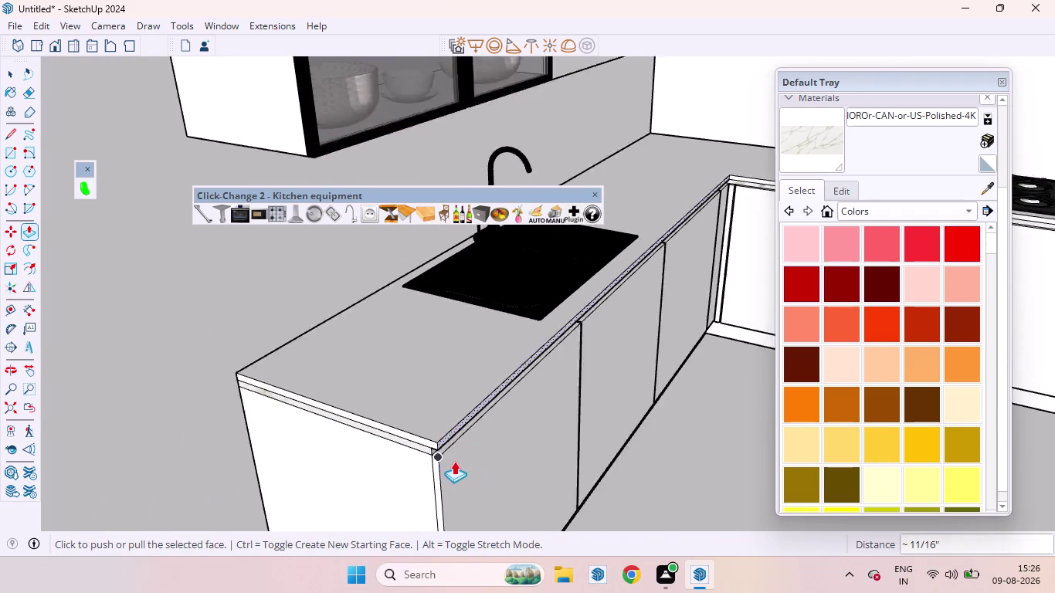
scroll(up, 3)
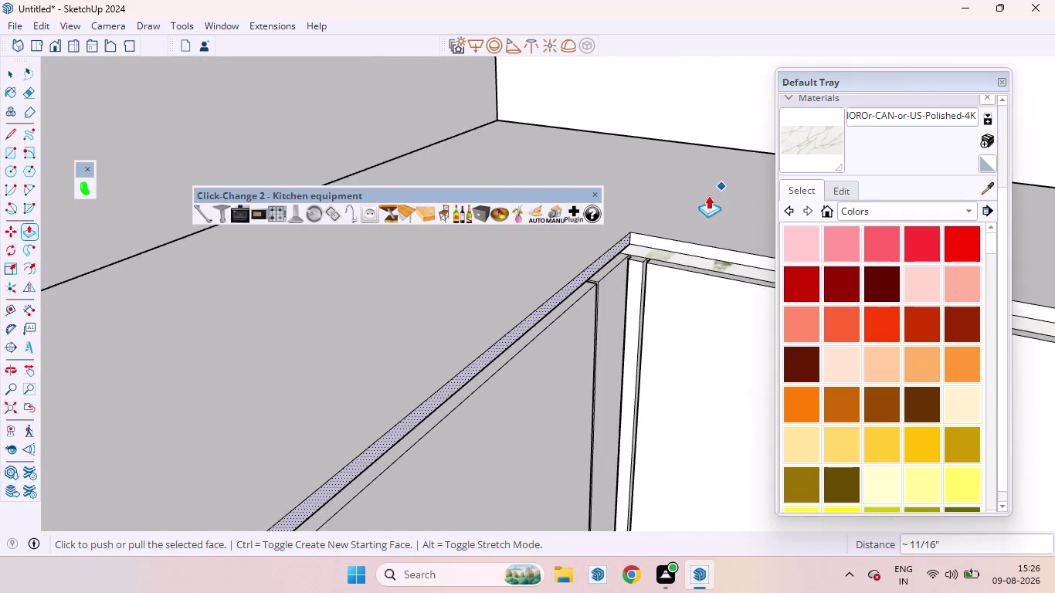
scroll(up, 3)
Push the under-counter strip on the next counter run inward to match the groove.
key(space)
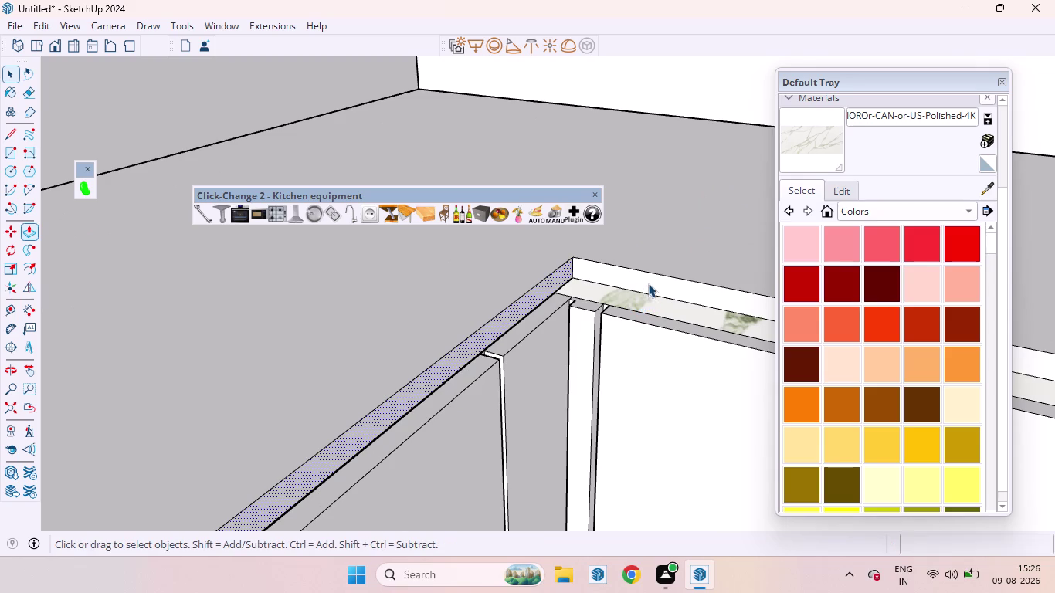
click(648, 284)
key(p)
drag(649, 284, 646, 293)
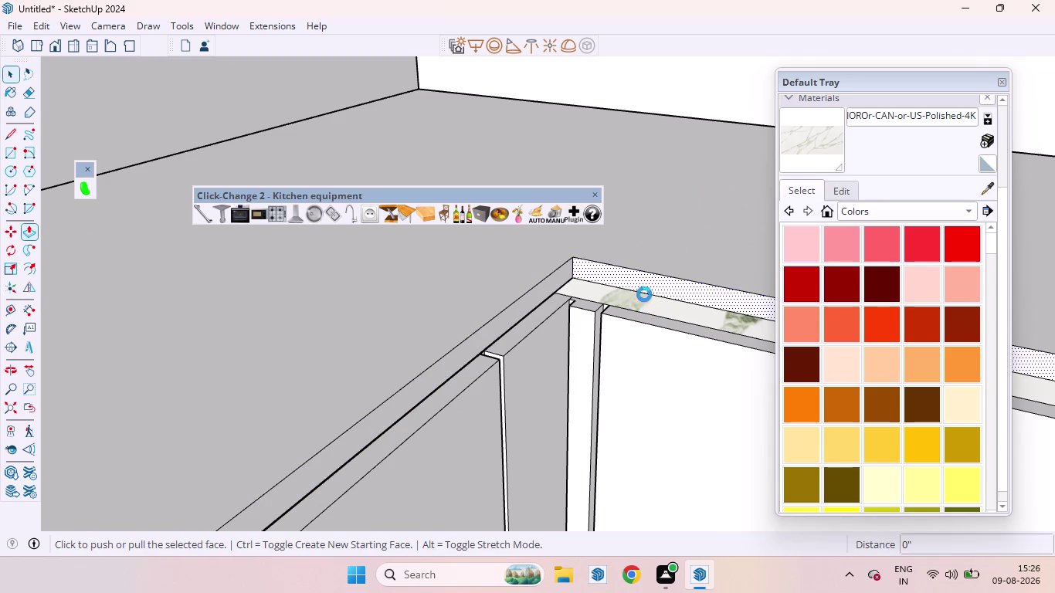
drag(645, 293, 627, 336)
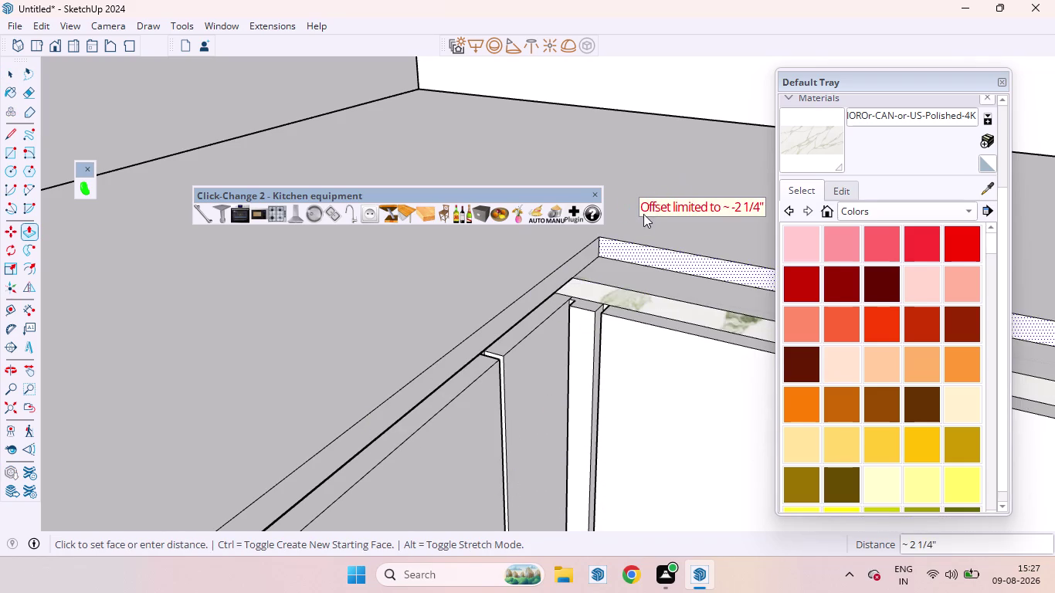
middle_drag(679, 291, 675, 291)
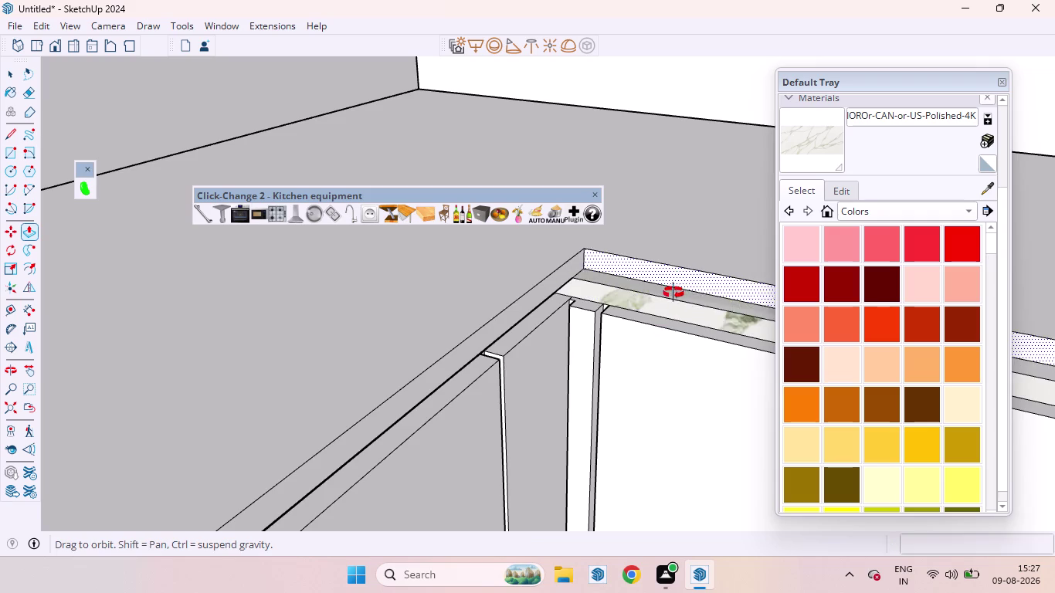
middle_drag(675, 291, 383, 305)
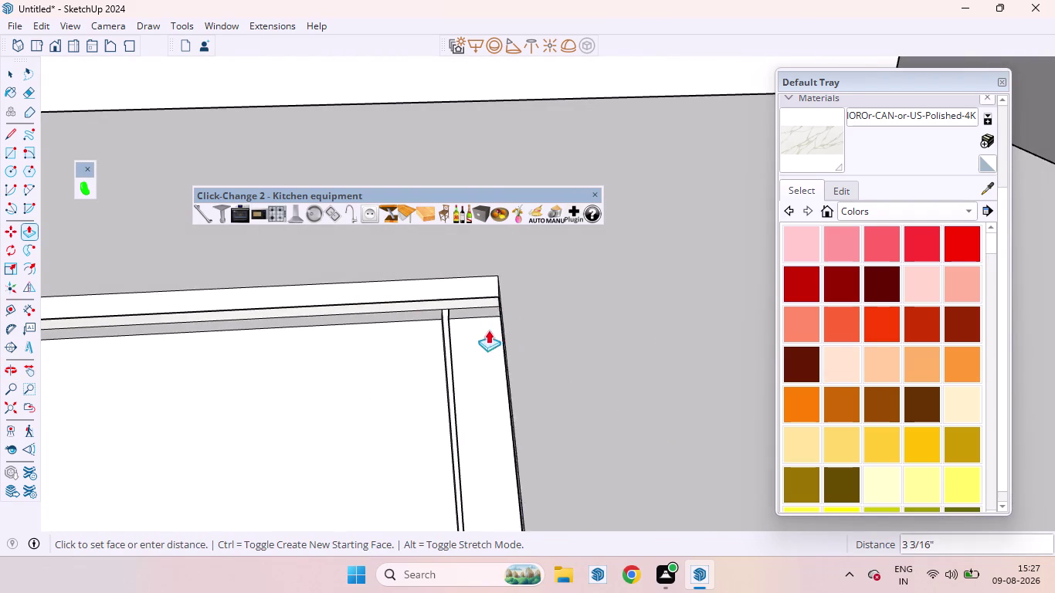
middle_drag(475, 343, 662, 267)
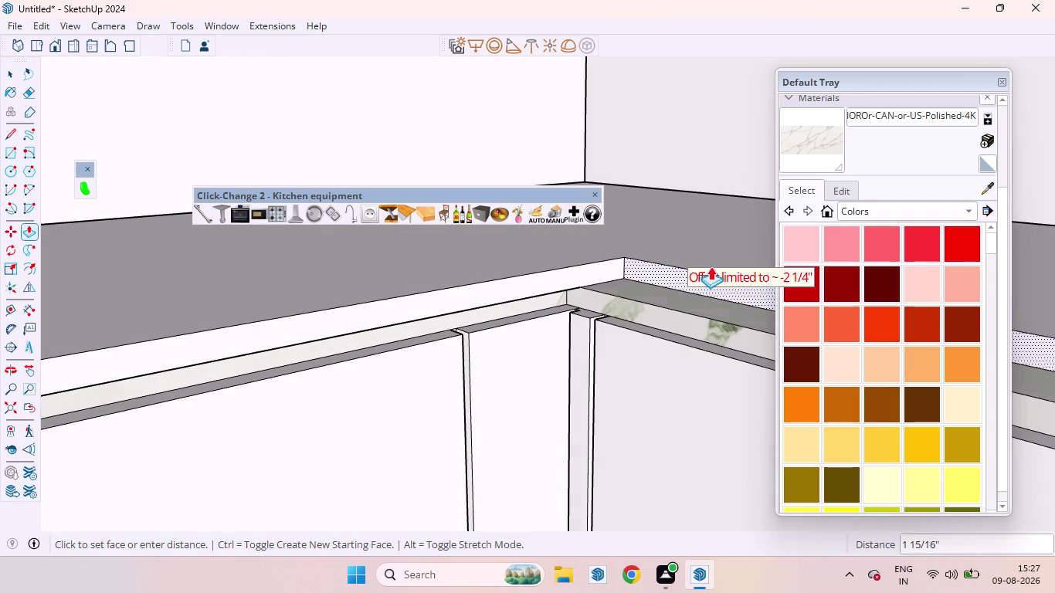
click(634, 335)
Recess the corner-run strip to the same 11/16-inch groove depth.
scroll(down, 3)
scroll(down, 3)
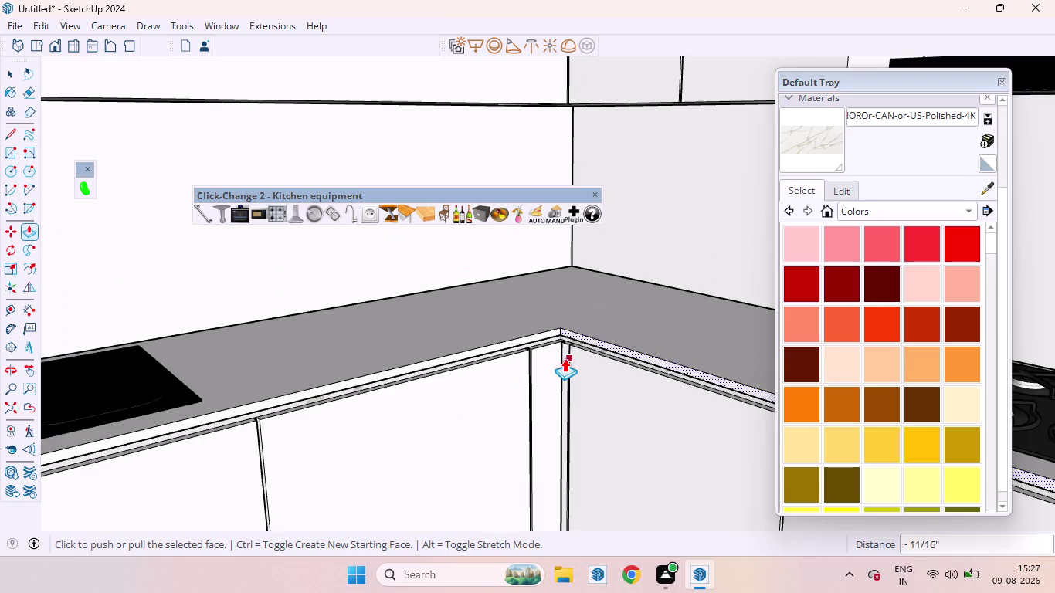
scroll(down, 3)
scroll(up, 3)
scroll(down, 3)
scroll(down, 3)
middle_drag(540, 372, 957, 410)
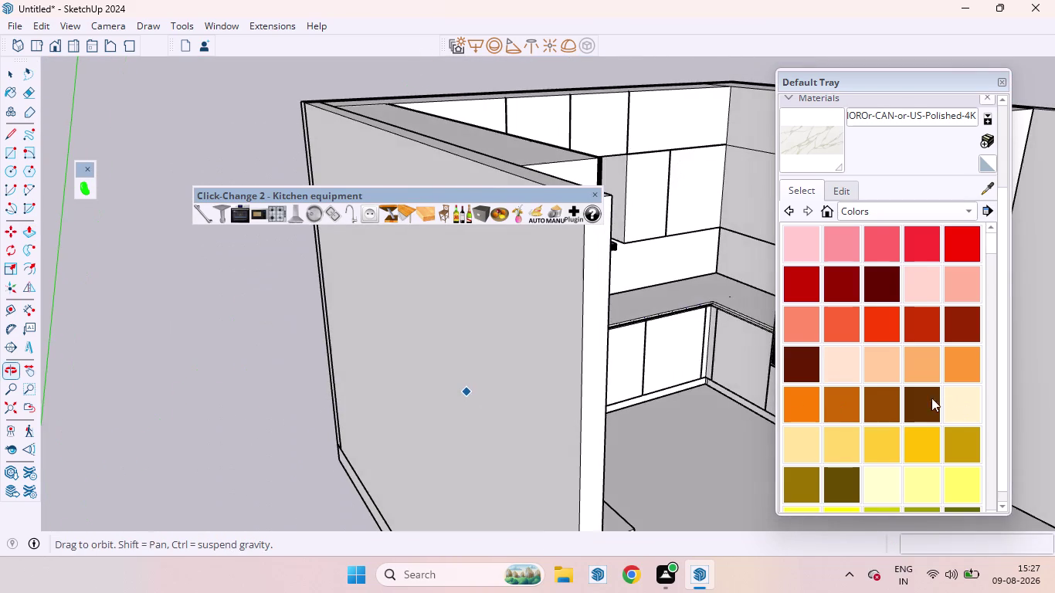
scroll(up, 3)
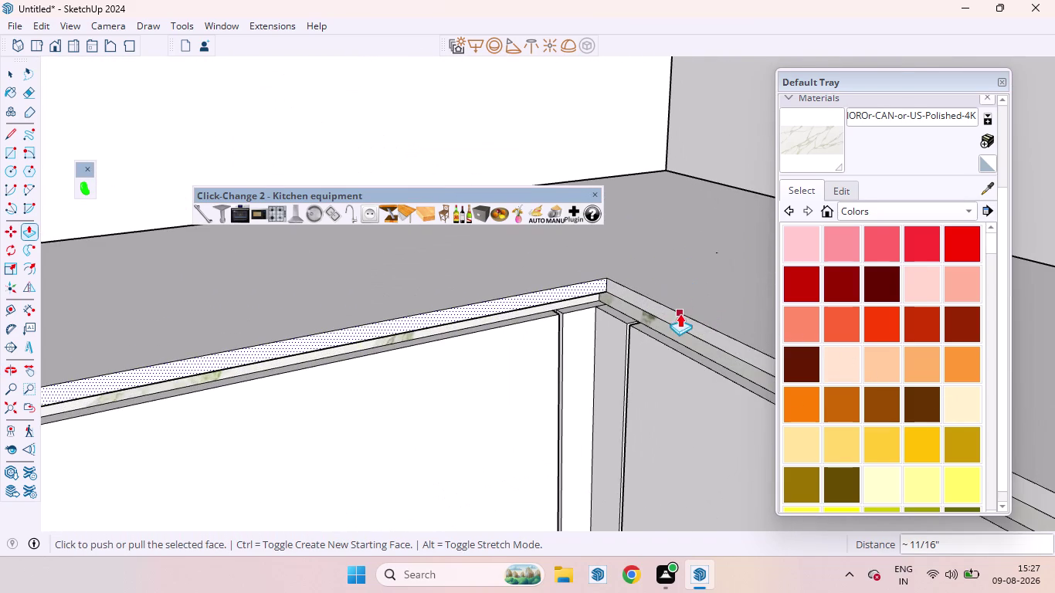
key(space)
click(680, 319)
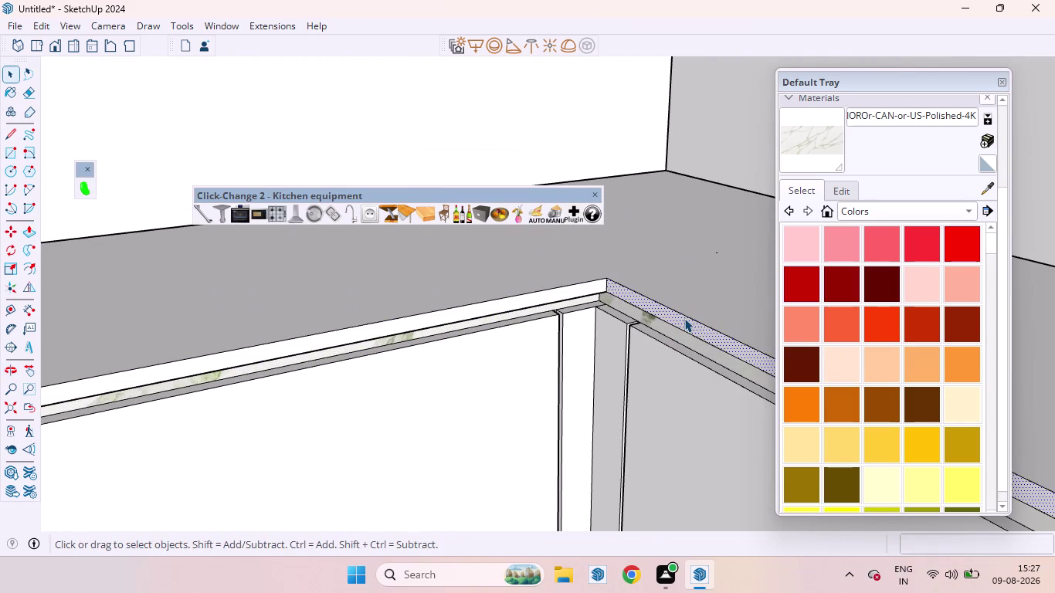
key(p)
drag(684, 319, 662, 352)
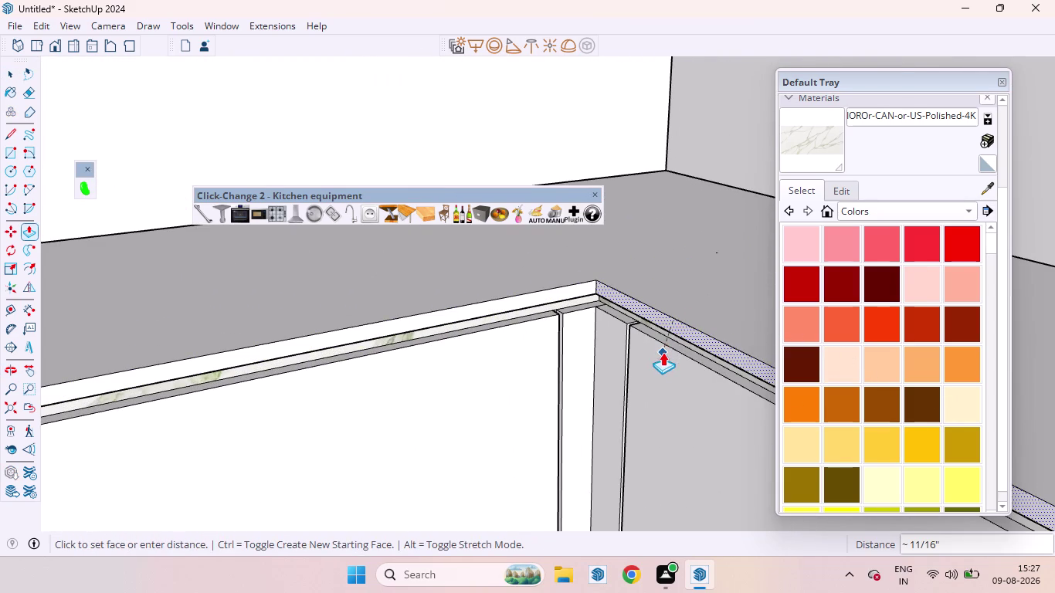
drag(663, 352, 678, 353)
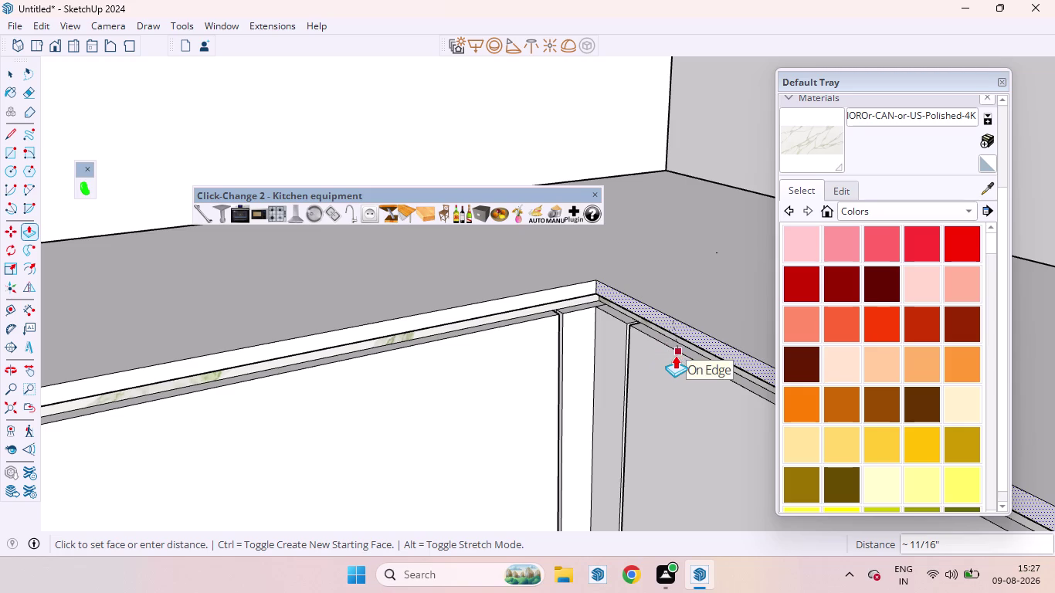
drag(678, 352, 687, 359)
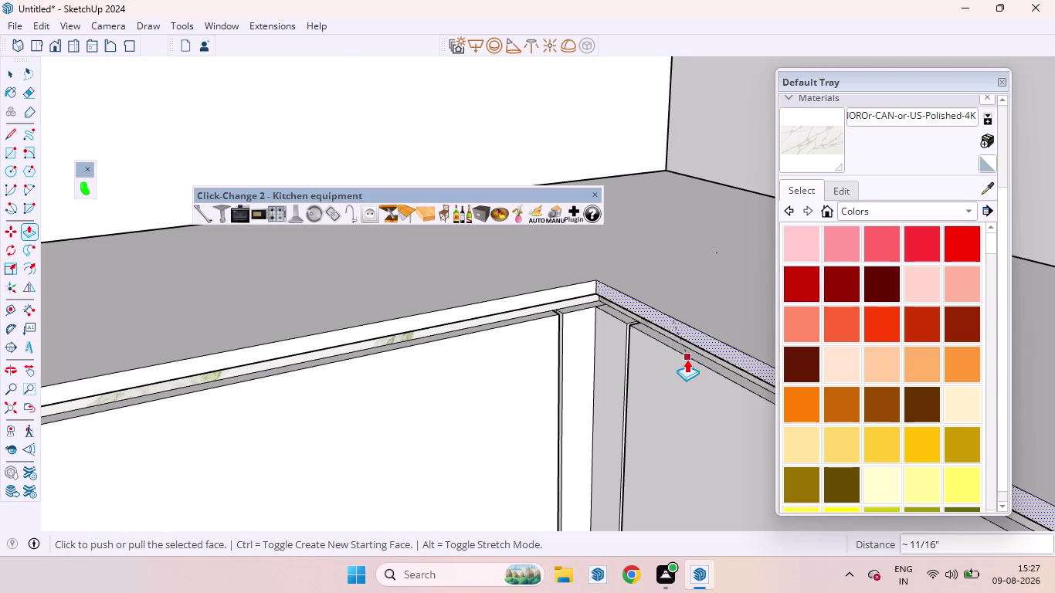
Orbit out to review the whole kitchen and bring up the toolbar list.
scroll(down, 3)
scroll(down, 3)
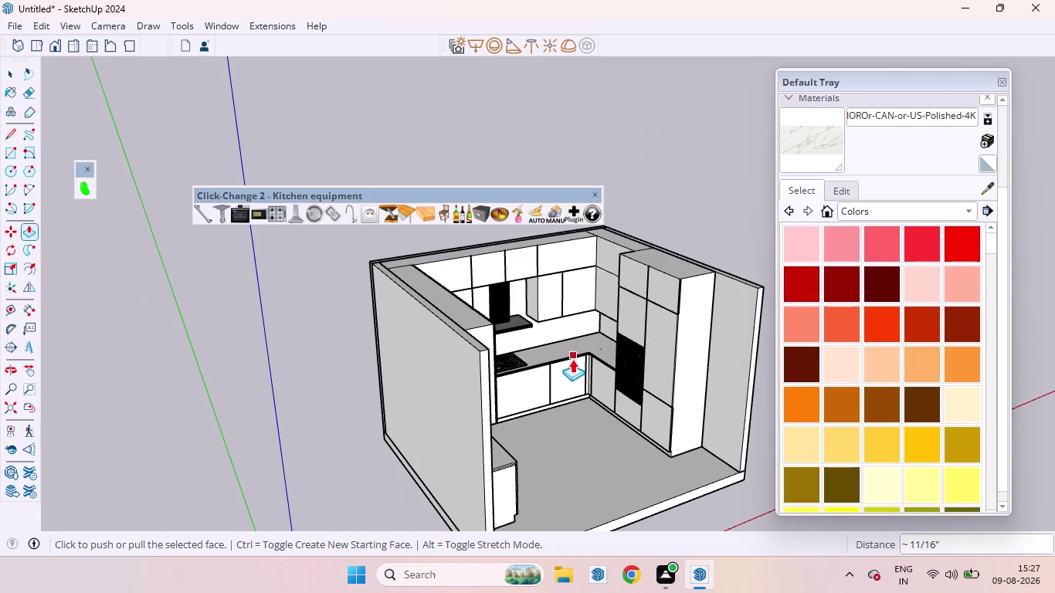
key(space)
click(709, 513)
middle_drag(584, 417, 375, 346)
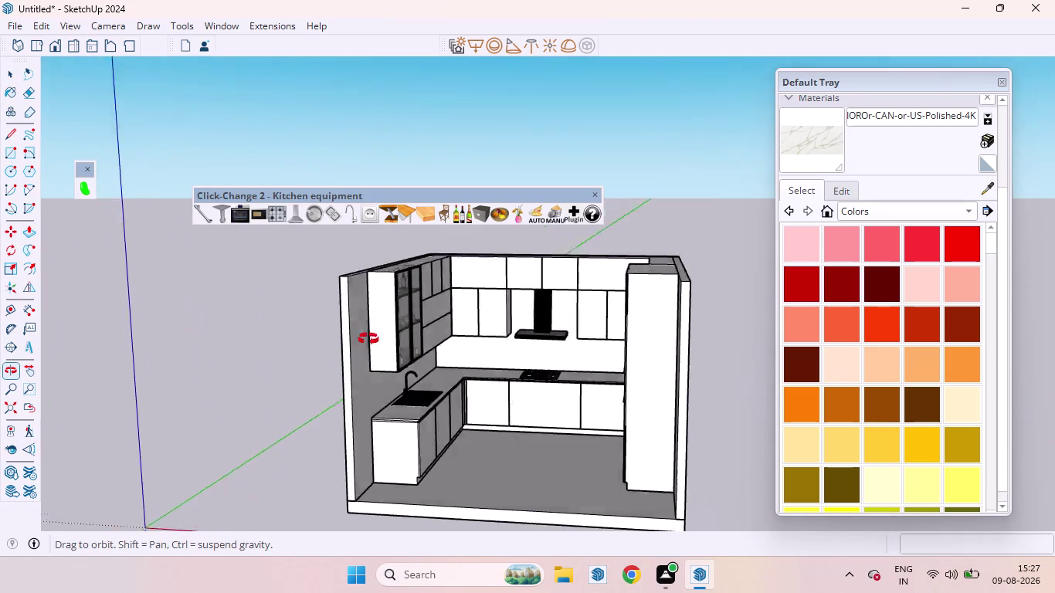
middle_drag(375, 346, 364, 336)
scroll(up, 3)
scroll(down, 3)
scroll(up, 3)
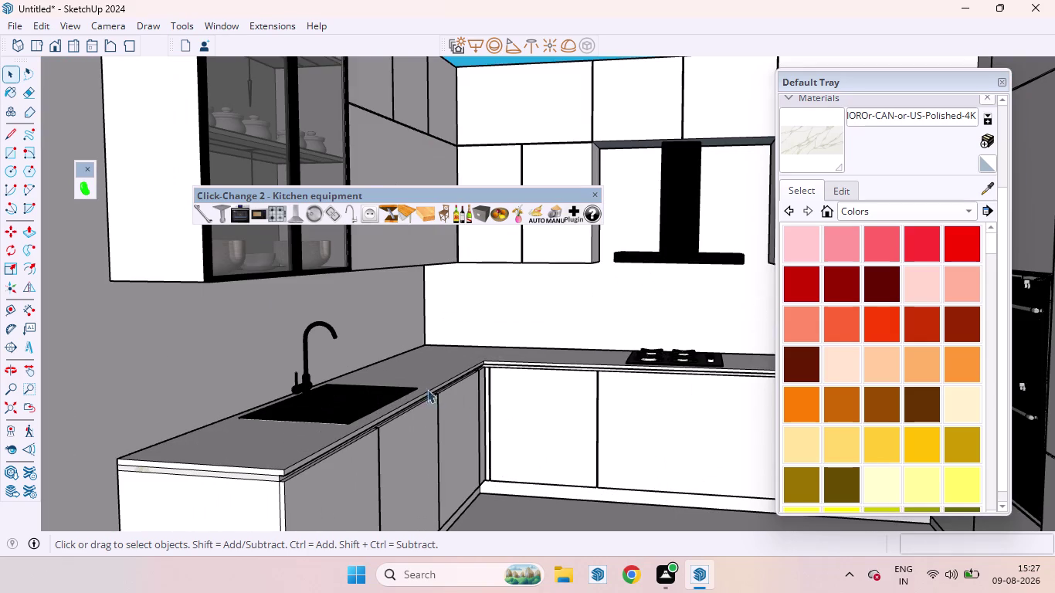
right_click(662, 27)
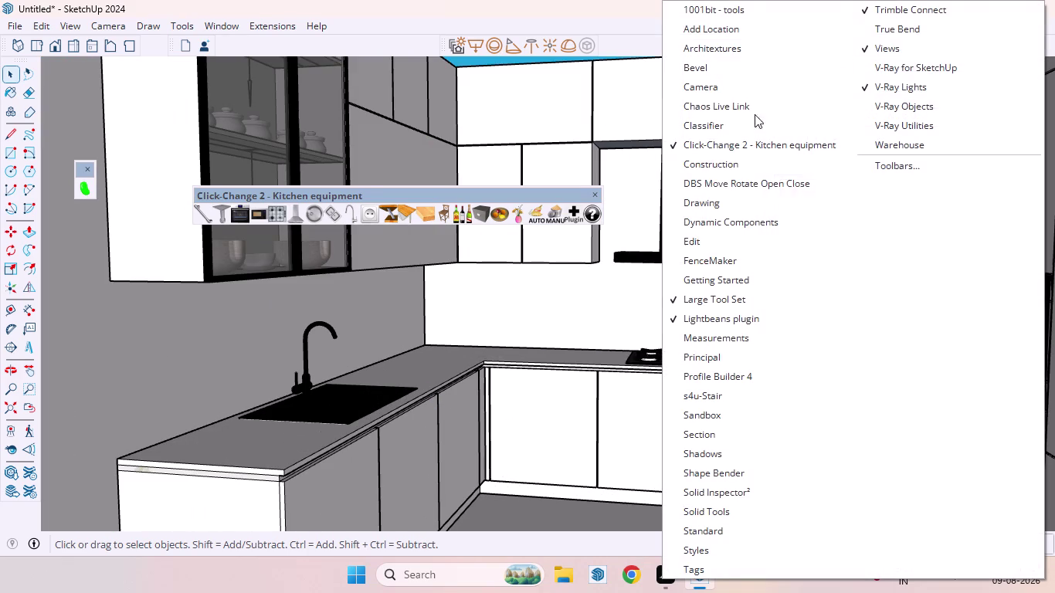
Show the Bevel extension toolbar and start its rounded-edge tool.
click(708, 60)
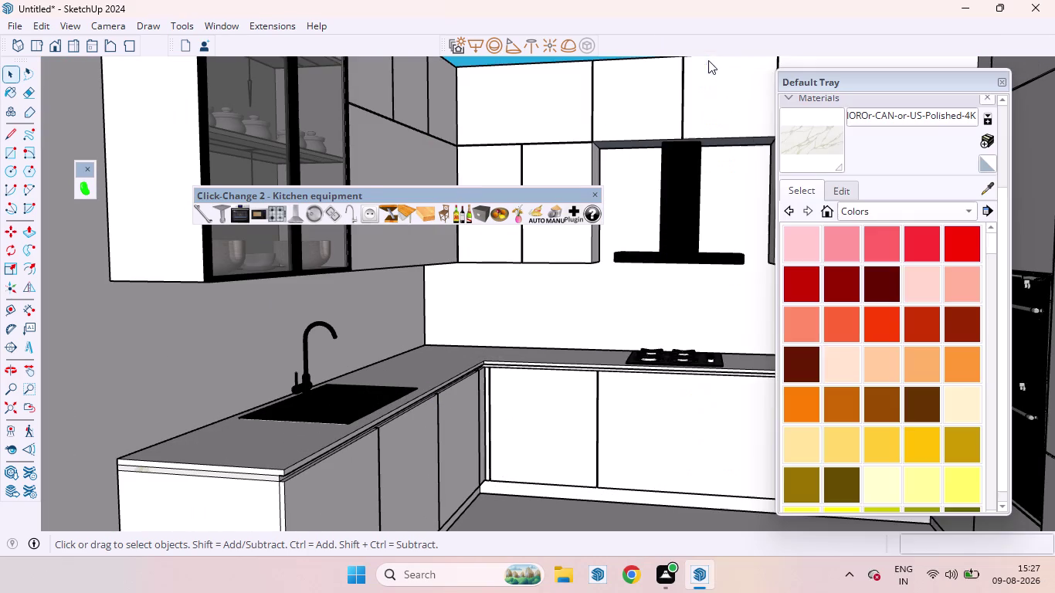
click(161, 167)
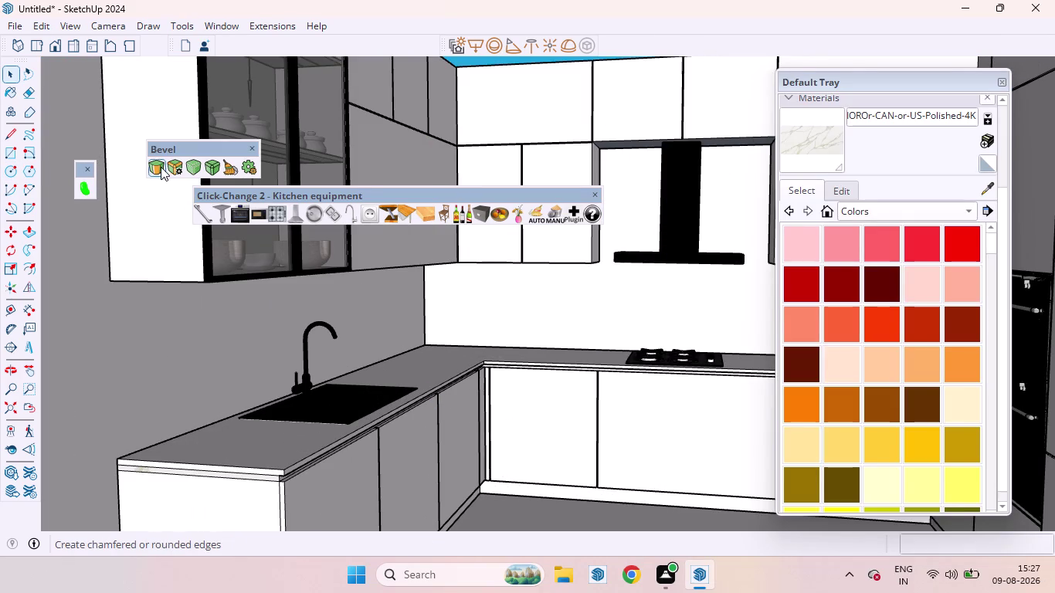
scroll(down, 3)
scroll(up, 3)
middle_drag(408, 417, 337, 441)
scroll(up, 3)
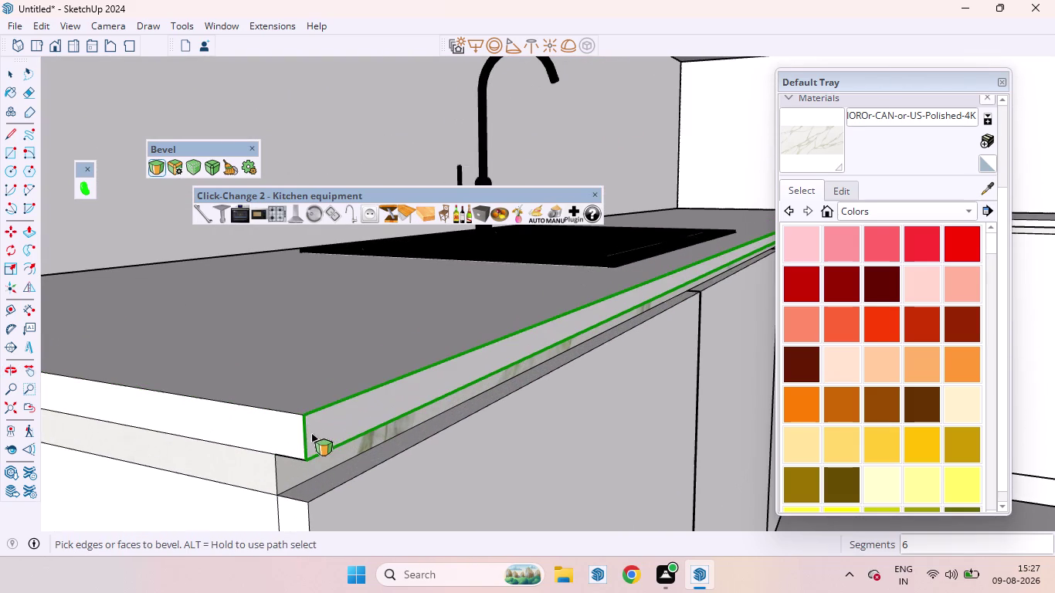
Round the sink countertop's top front edge with a ~9/16-inch, six-segment fillet.
click(304, 427)
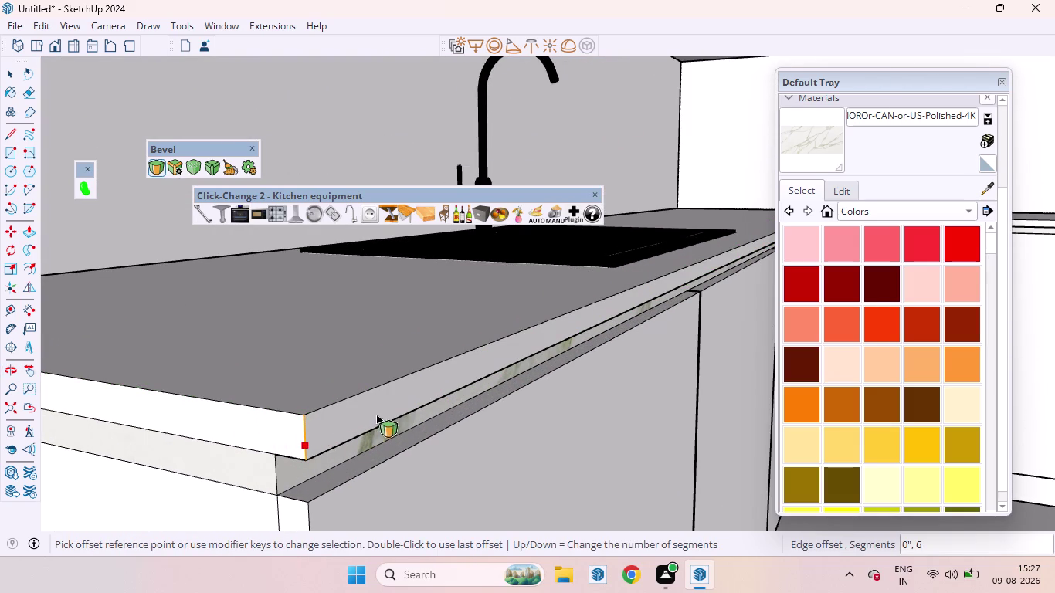
click(320, 423)
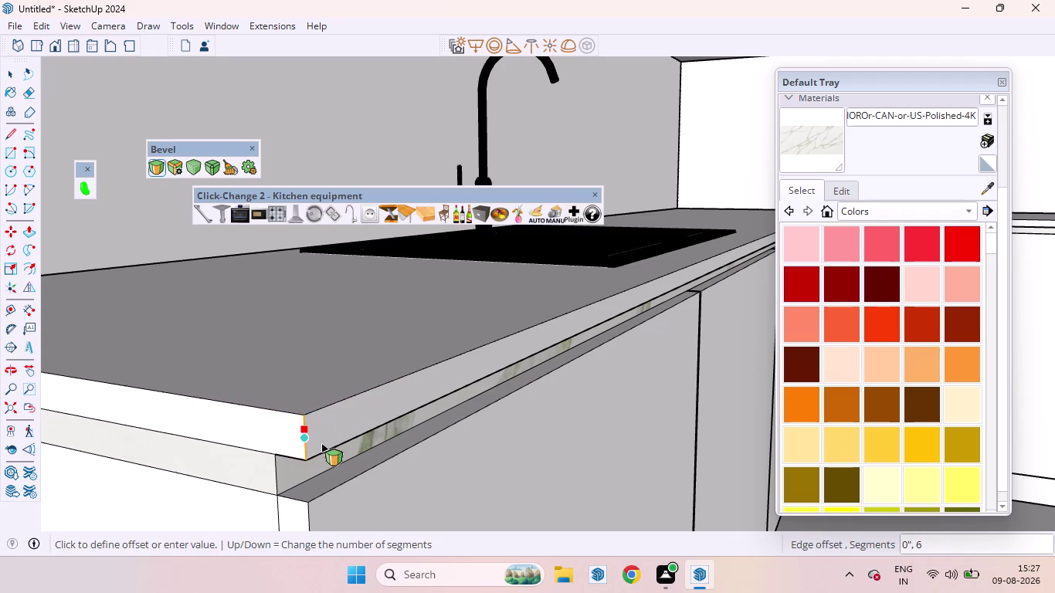
click(329, 442)
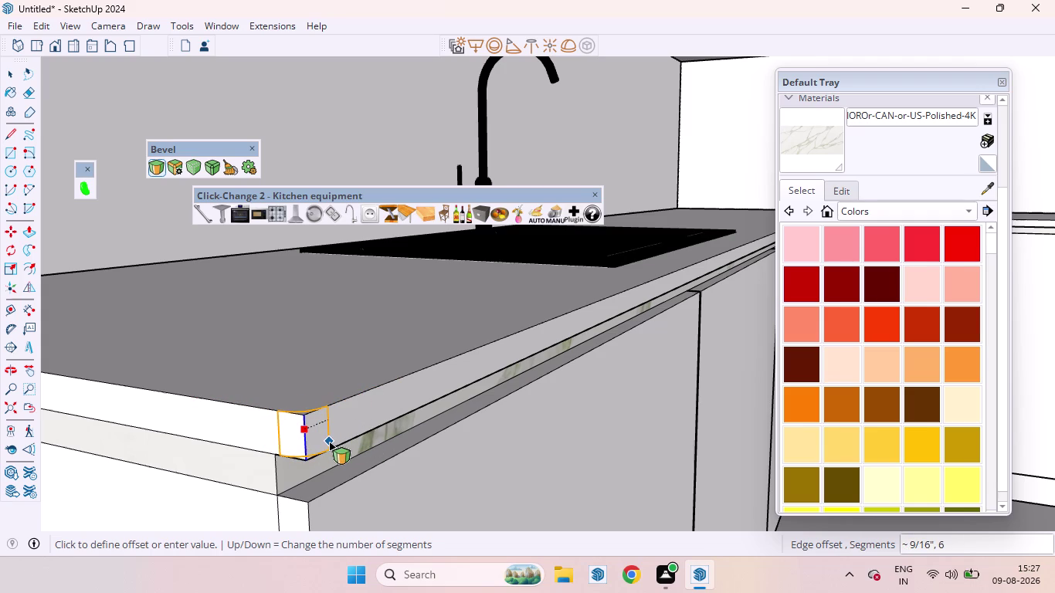
scroll(down, 3)
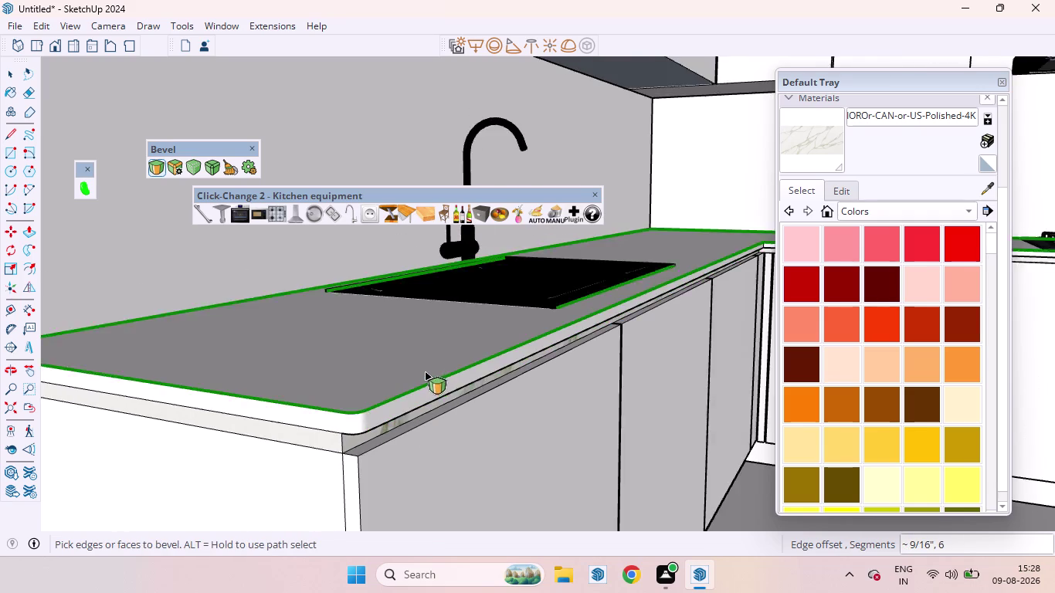
scroll(down, 3)
scroll(down, 3)
scroll(down, 3)
key(space)
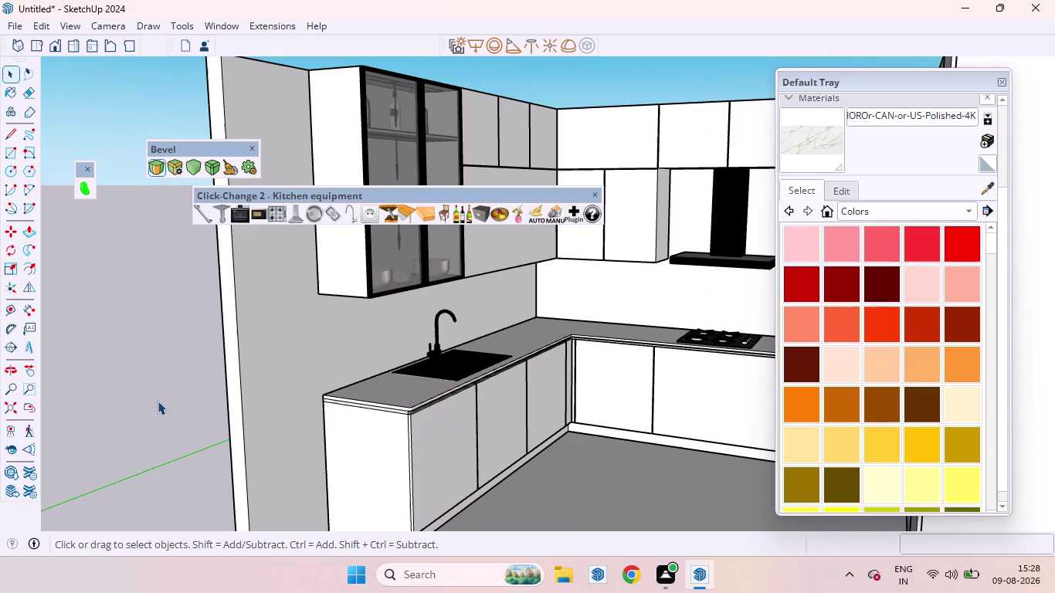
Select and delete the lower edge beneath the countertop.
click(145, 379)
scroll(up, 3)
scroll(down, 3)
scroll(up, 3)
scroll(up, 3)
scroll(down, 3)
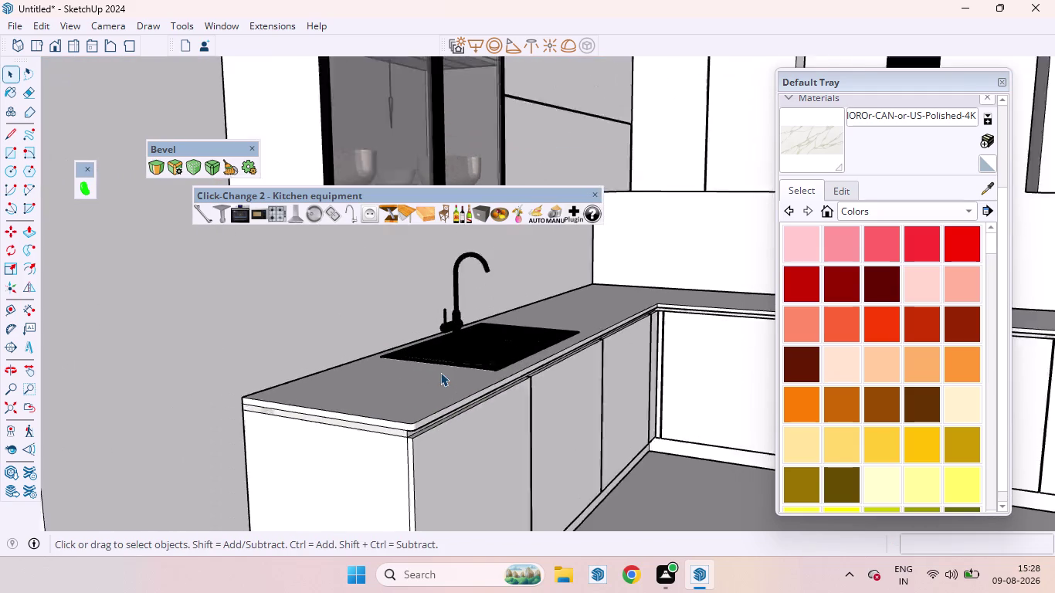
scroll(up, 3)
scroll(down, 3)
scroll(up, 3)
scroll(up, 3)
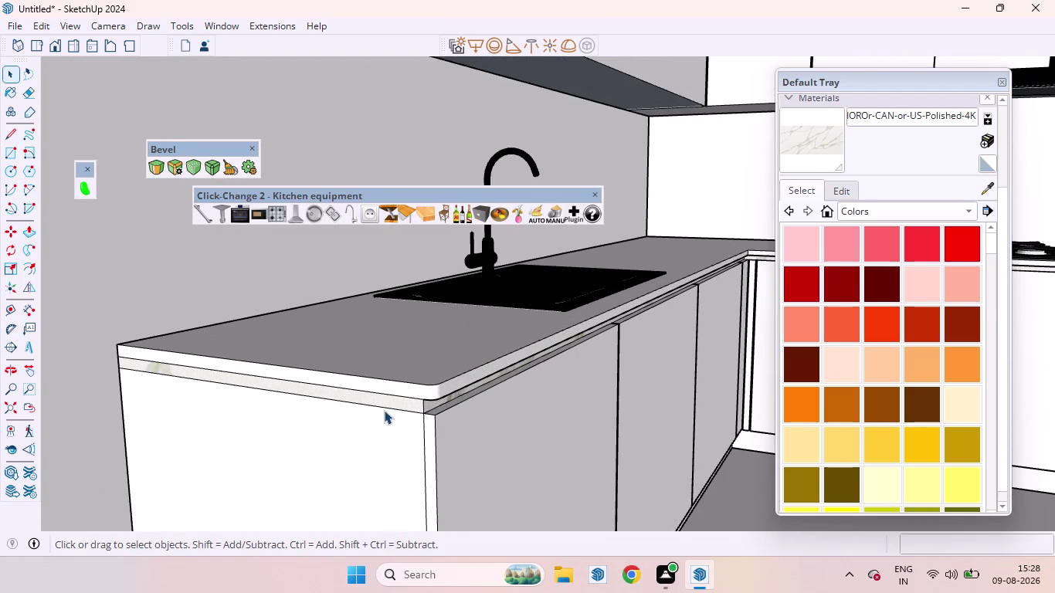
click(384, 407)
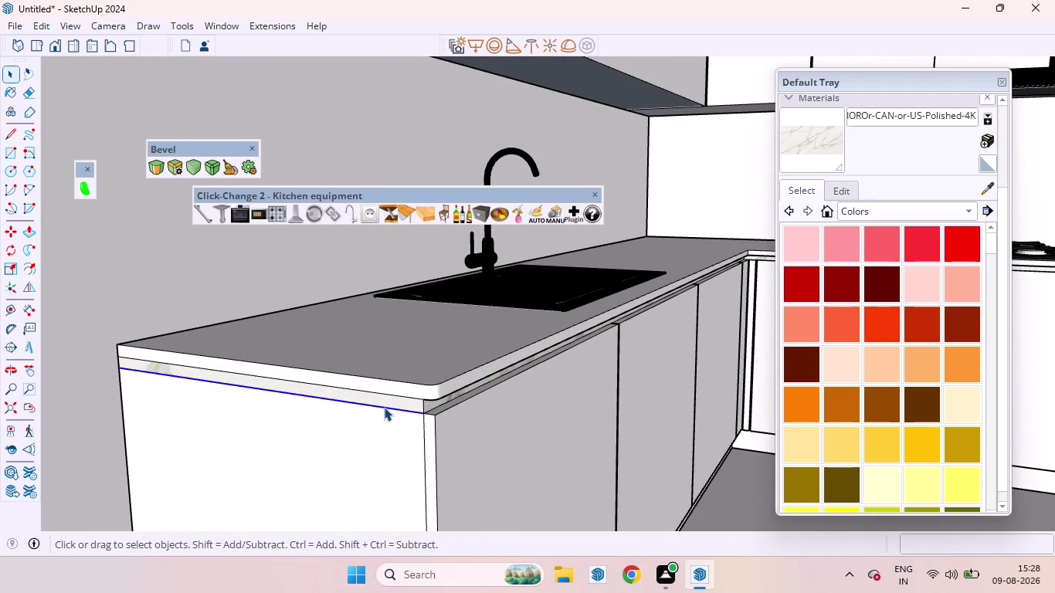
key(Delete)
scroll(down, 3)
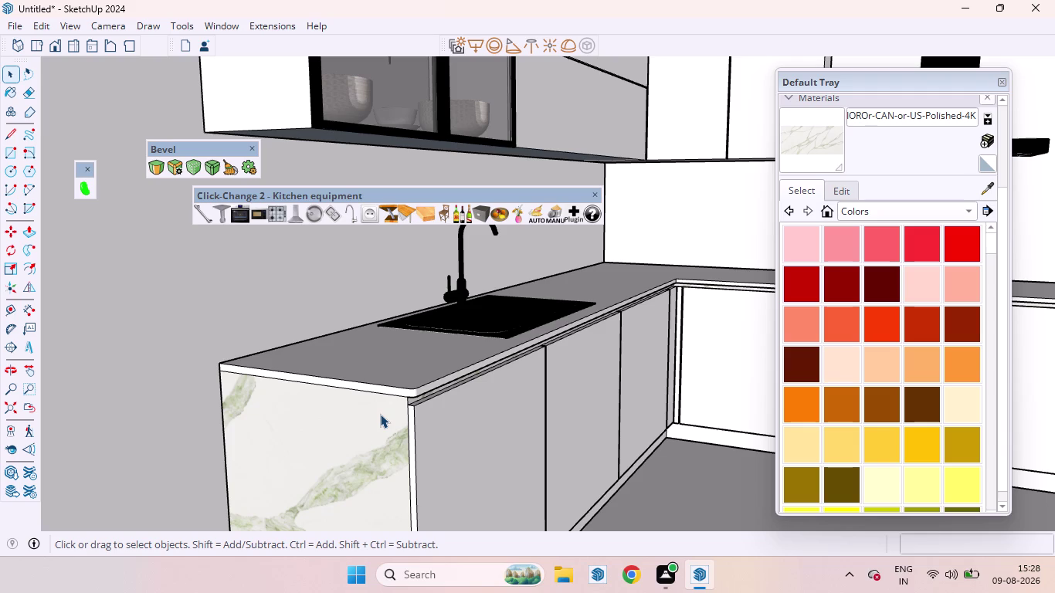
Undo the marble texture and repaint the cabinet end panel with the Default material.
key(ctrl+z)
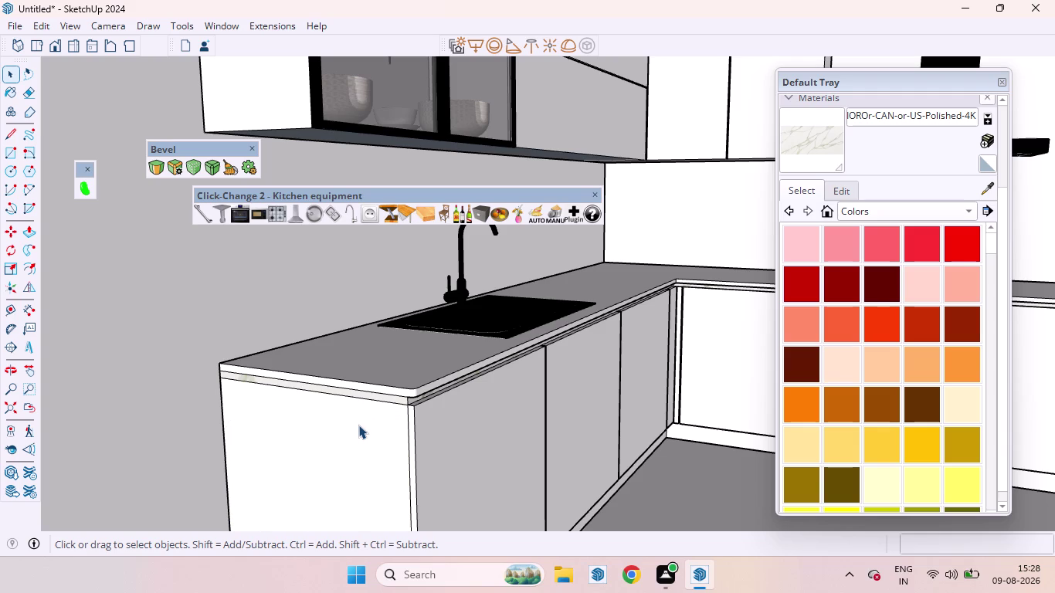
scroll(up, 3)
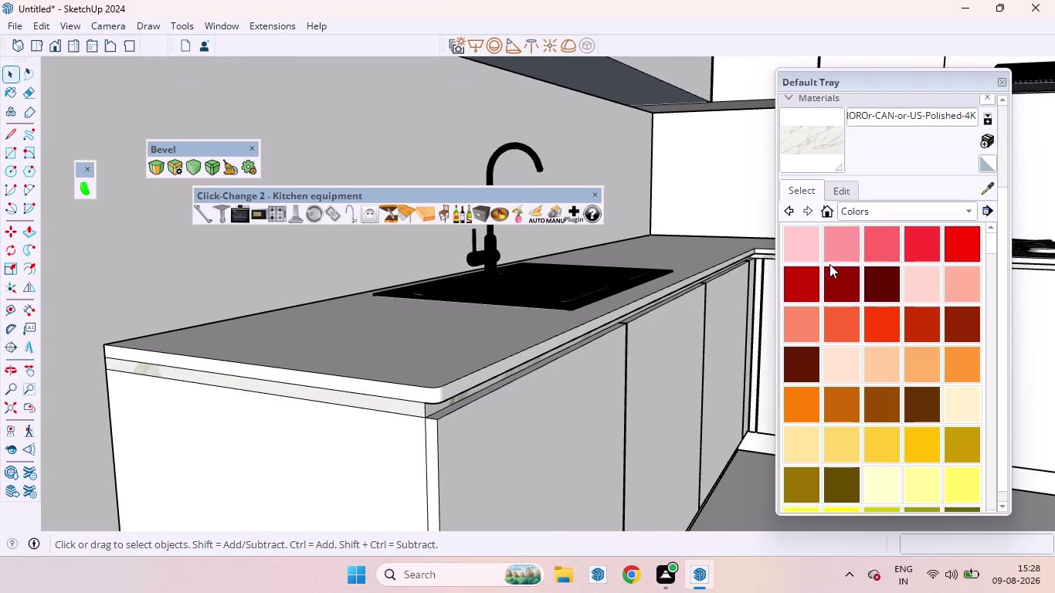
click(987, 188)
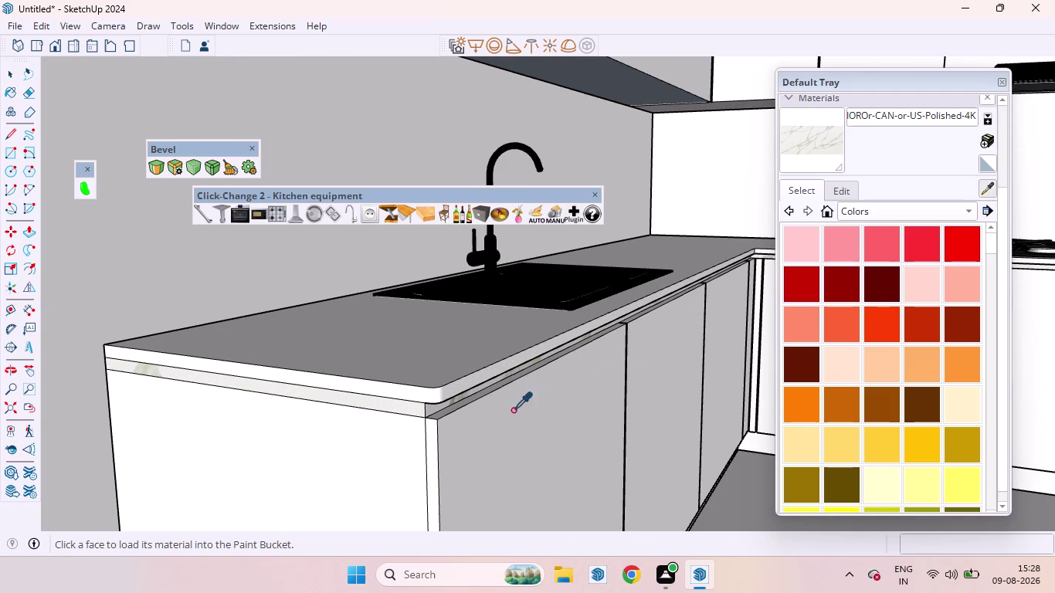
click(328, 474)
scroll(up, 3)
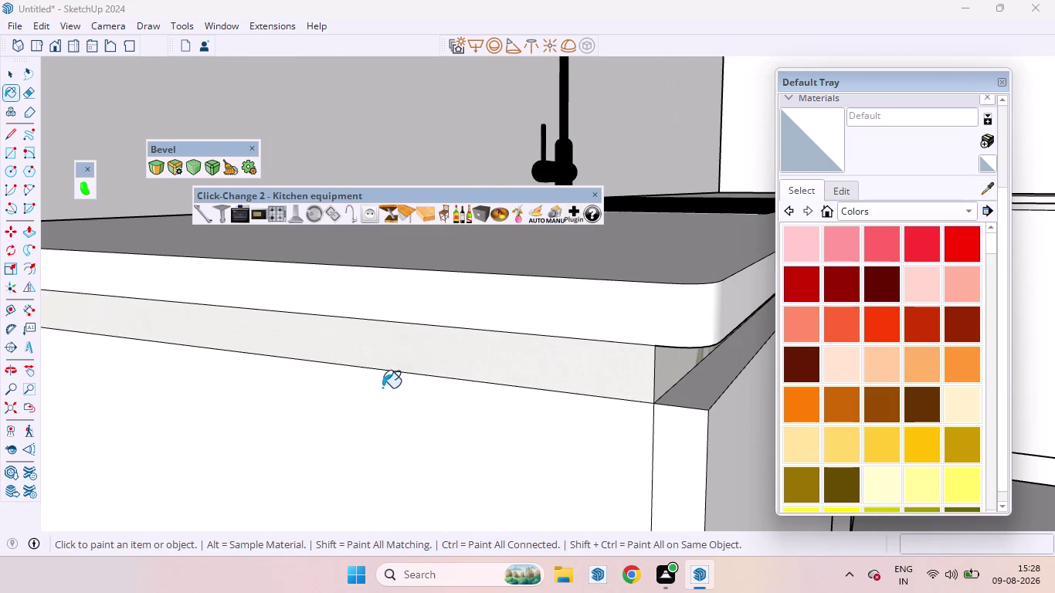
click(470, 367)
scroll(down, 3)
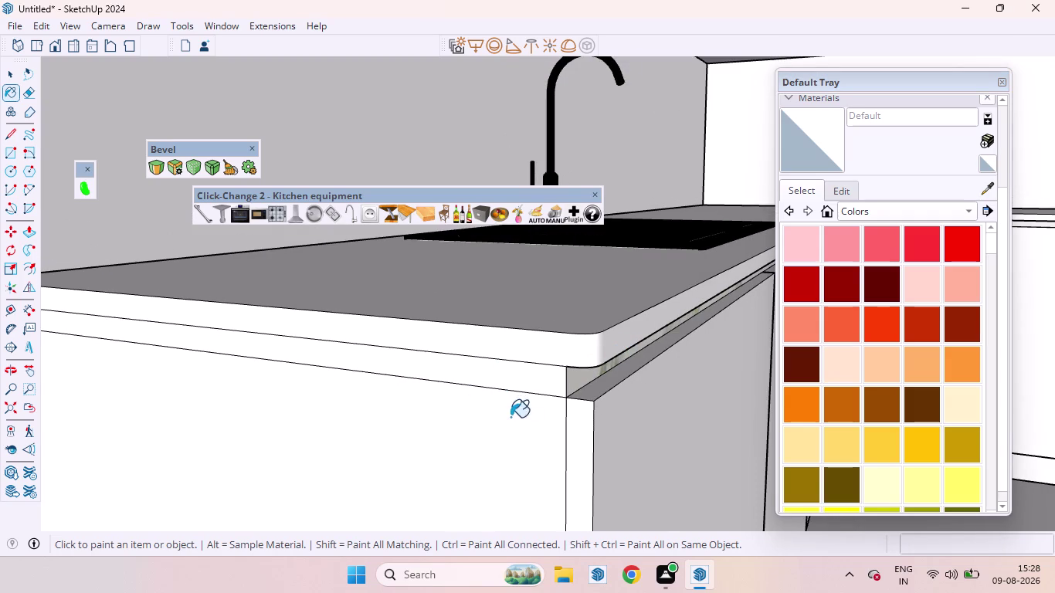
Make a selection on the white end panel and delete it.
key(space)
click(493, 393)
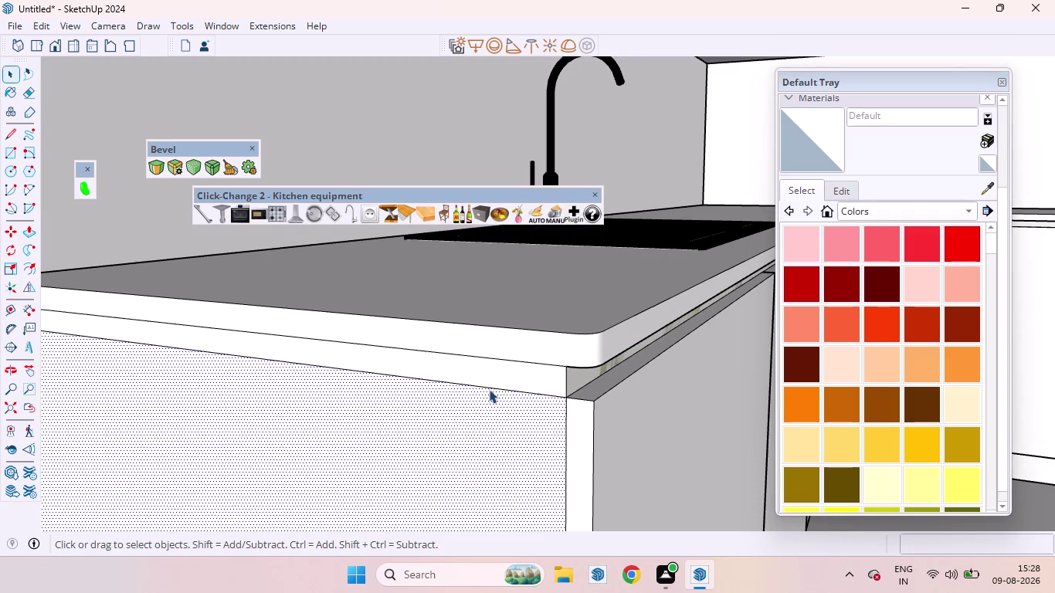
click(488, 390)
key(Delete)
scroll(up, 3)
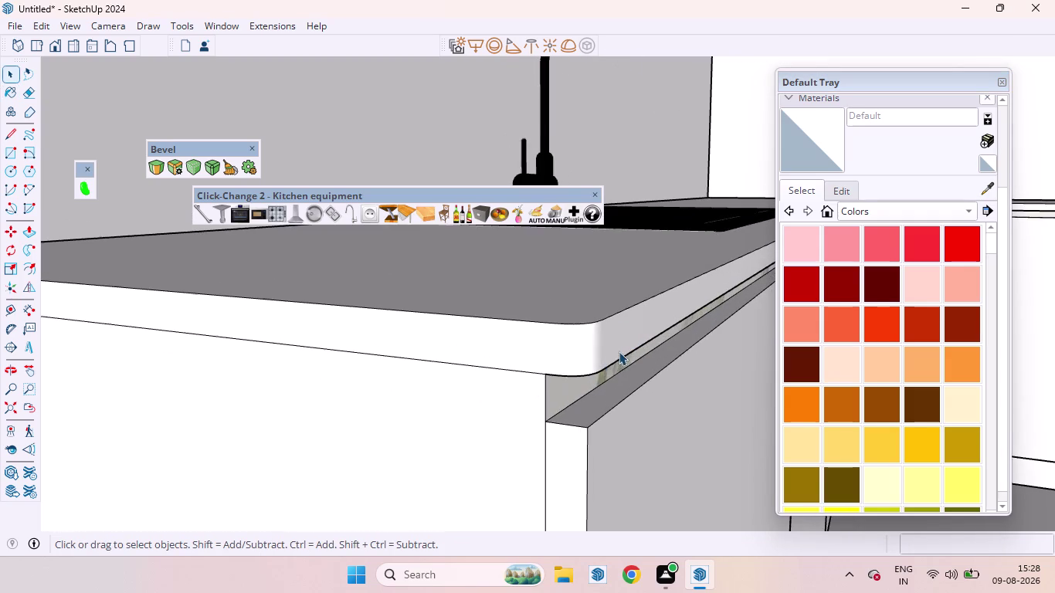
Sample the black Color M09 and paint the marble strip under the sink countertop.
middle_drag(626, 354, 461, 341)
scroll(up, 3)
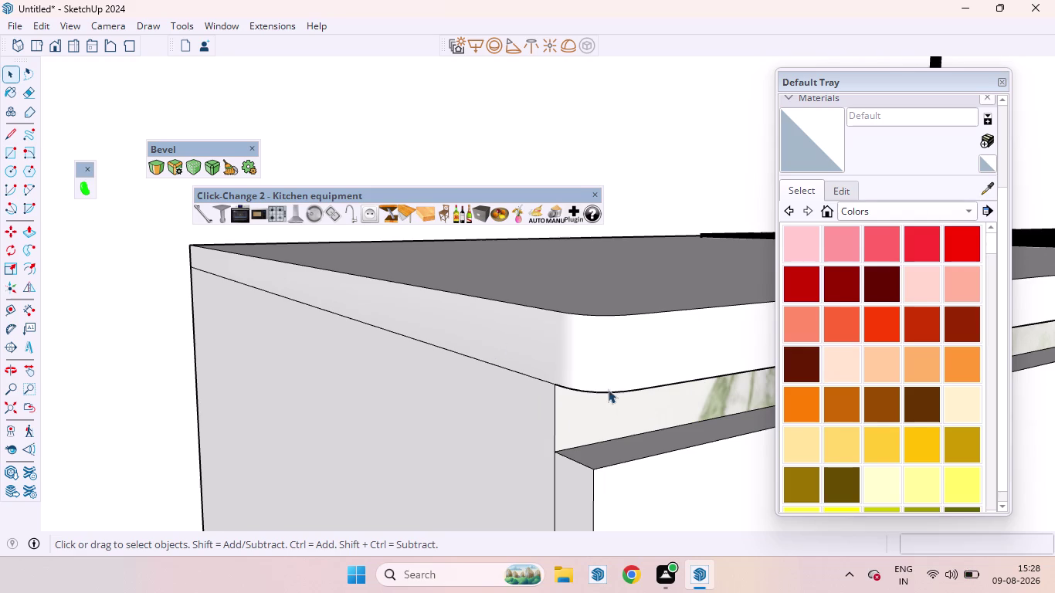
scroll(down, 3)
scroll(down, 3)
scroll(down, 3)
scroll(up, 3)
scroll(down, 3)
scroll(up, 3)
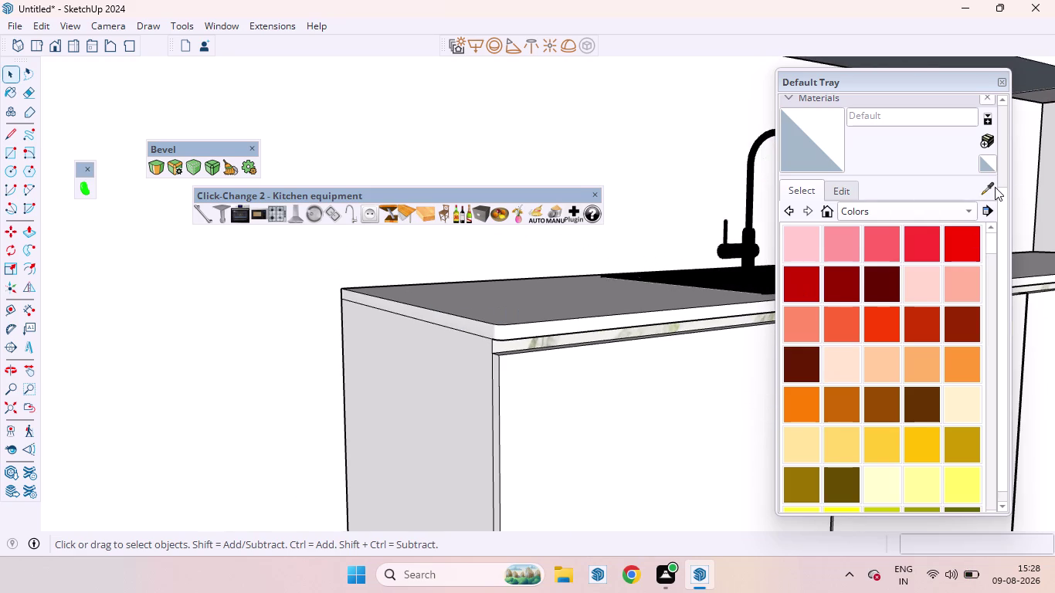
click(995, 187)
click(750, 249)
scroll(up, 3)
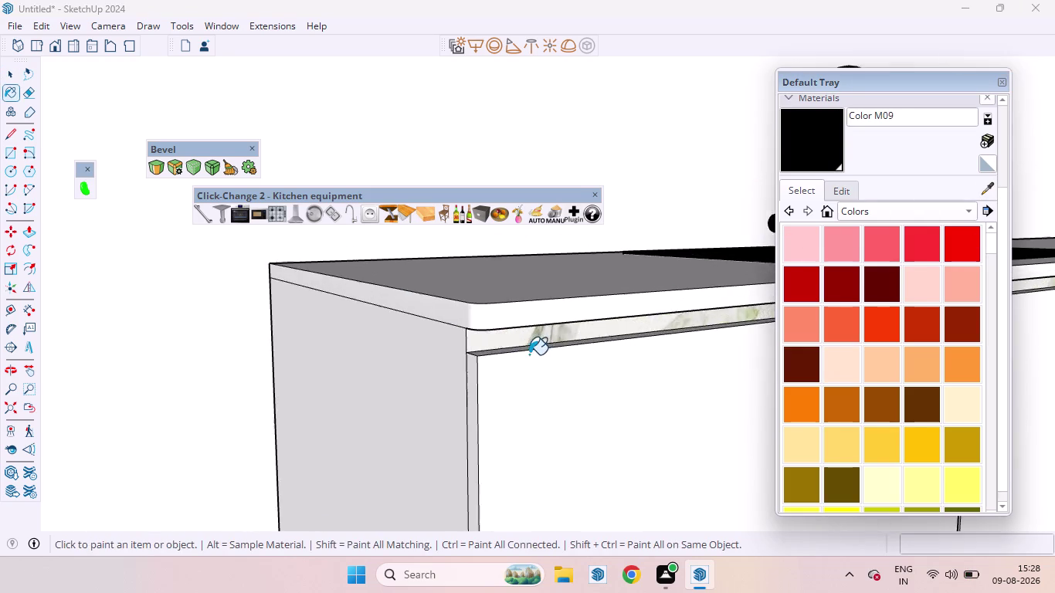
scroll(up, 3)
middle_drag(529, 356, 506, 278)
scroll(down, 3)
scroll(up, 3)
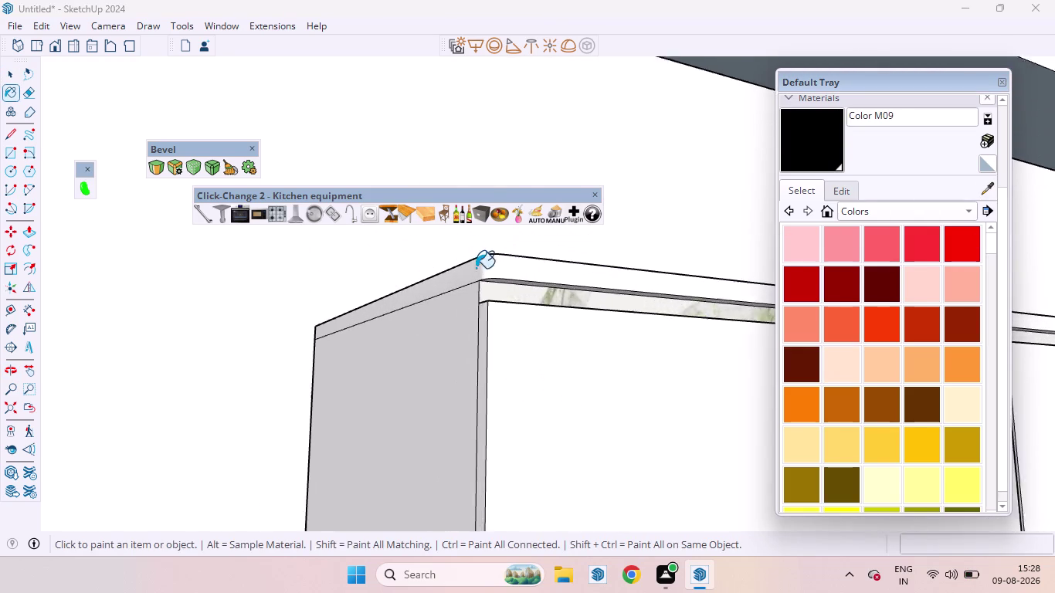
scroll(up, 3)
scroll(down, 3)
scroll(up, 3)
click(455, 284)
scroll(down, 3)
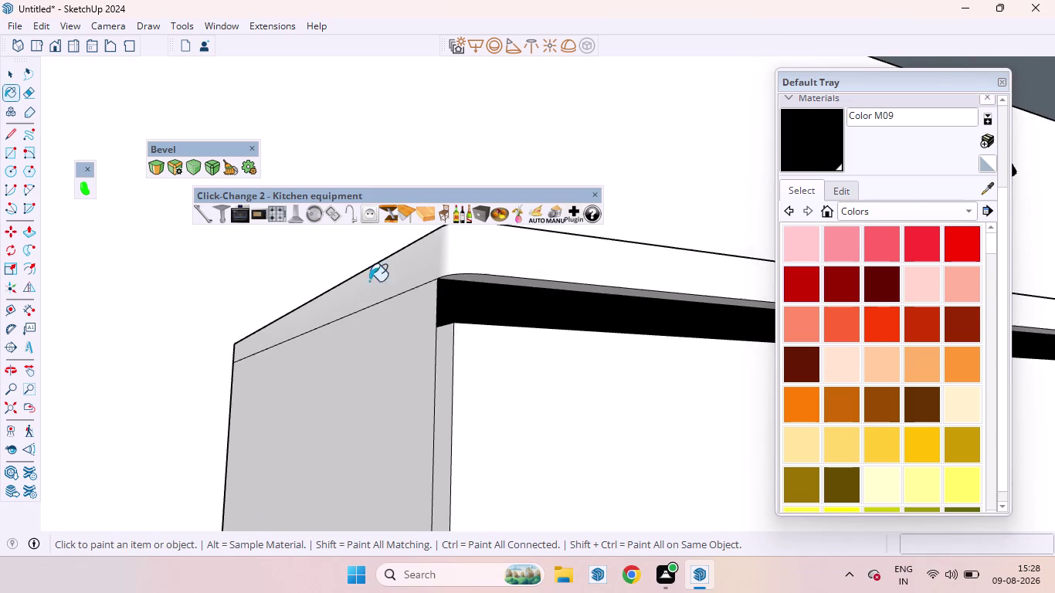
scroll(down, 3)
scroll(down, 3)
scroll(down, 3)
scroll(down, 3)
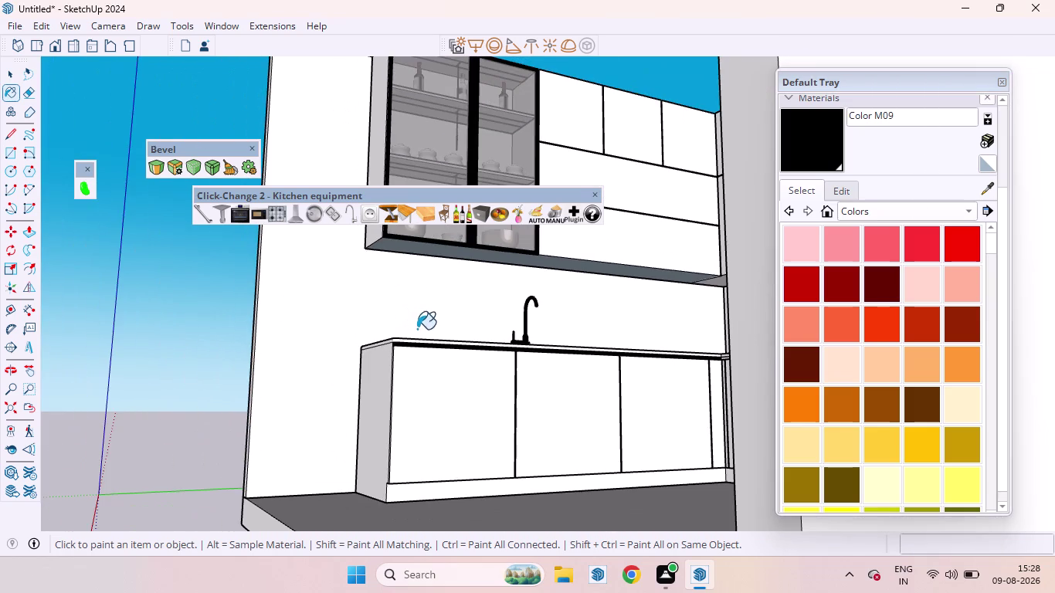
Paint the next marble strip along the cabinet run black.
middle_drag(434, 335, 723, 401)
scroll(up, 3)
middle_drag(565, 340, 558, 287)
scroll(up, 3)
scroll(down, 3)
scroll(up, 3)
click(495, 327)
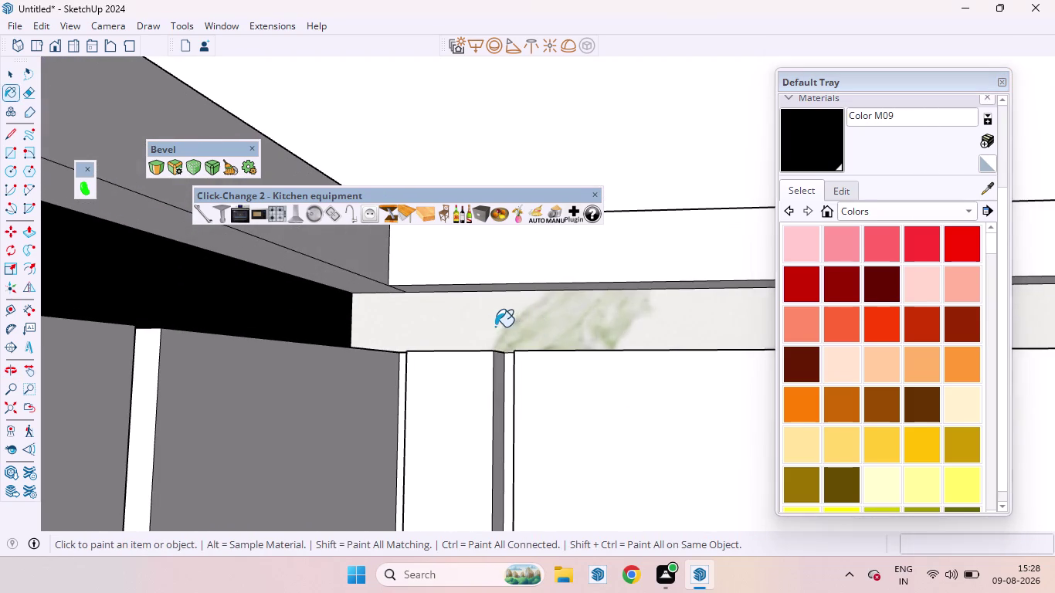
scroll(down, 3)
scroll(down, 3)
scroll(down, 3)
scroll(up, 3)
scroll(down, 3)
scroll(down, 3)
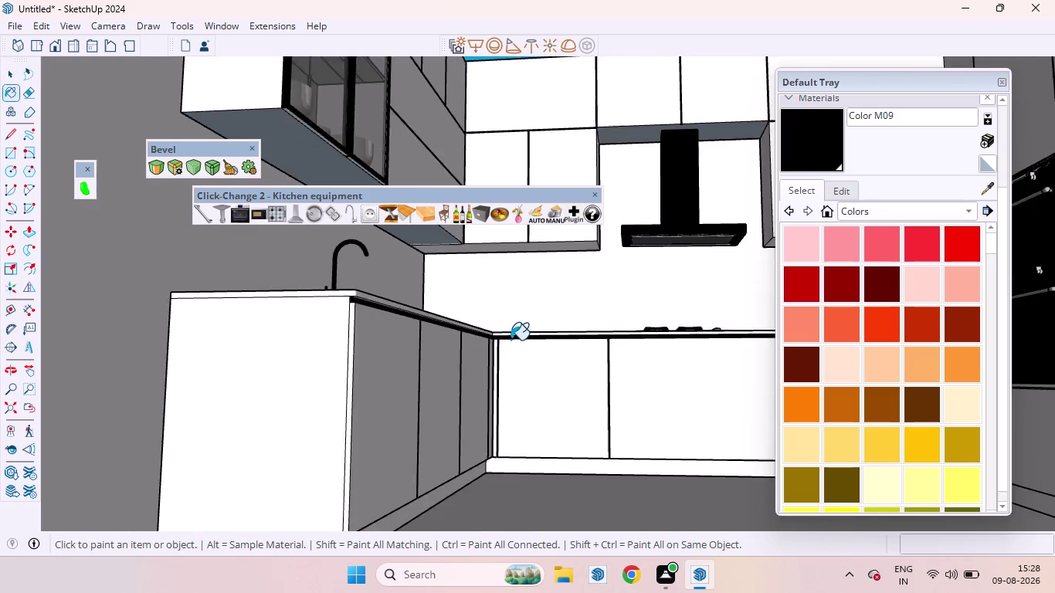
scroll(down, 3)
Paint the marble strip at the counter corner black.
middle_drag(520, 345, 817, 461)
scroll(up, 3)
scroll(up, 3)
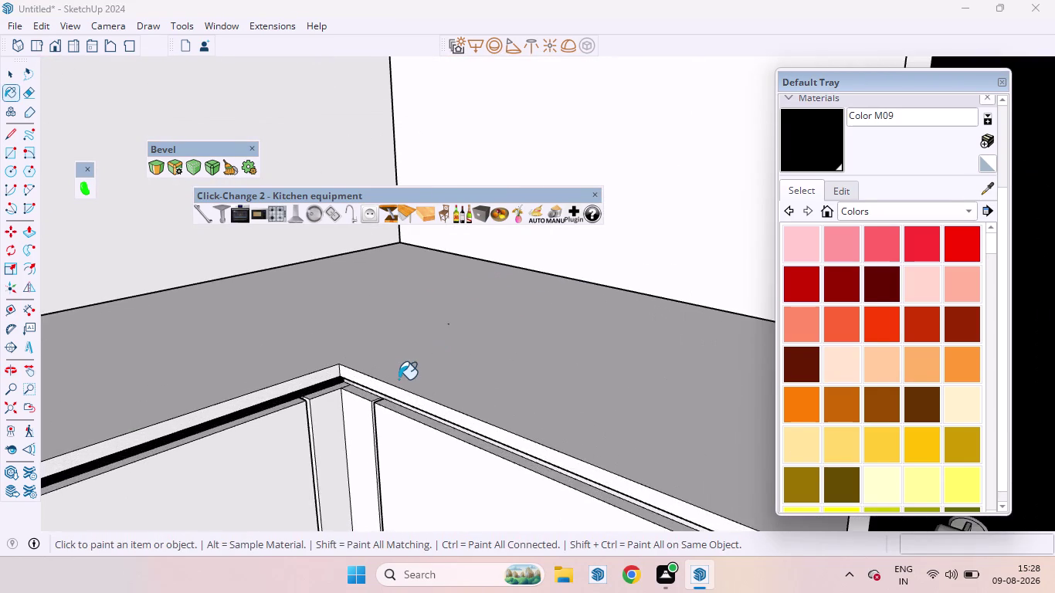
scroll(up, 3)
middle_drag(336, 414, 417, 360)
scroll(up, 3)
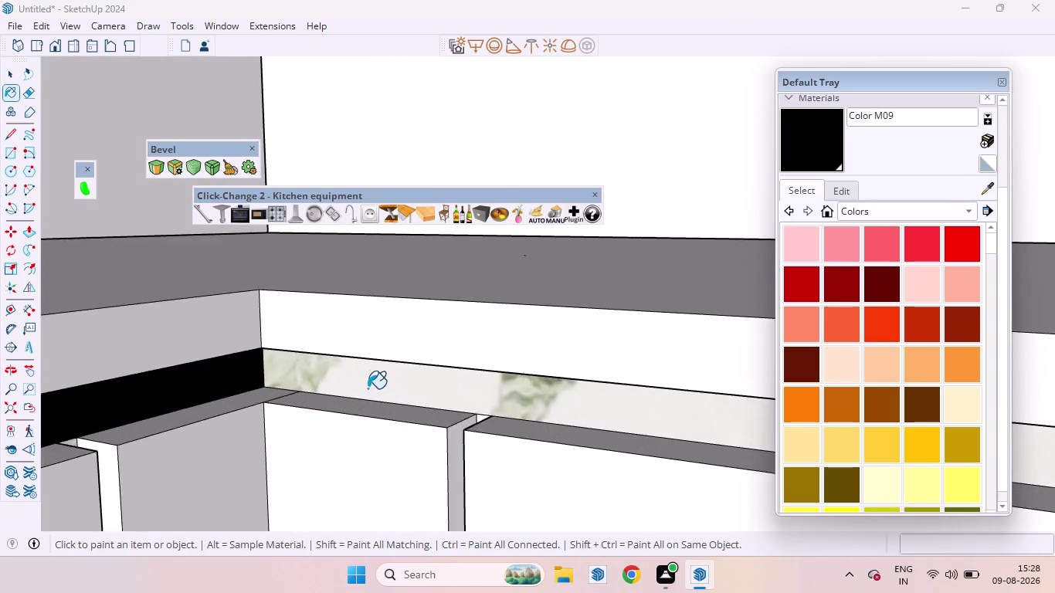
scroll(up, 3)
click(324, 379)
scroll(down, 3)
scroll(up, 3)
scroll(down, 3)
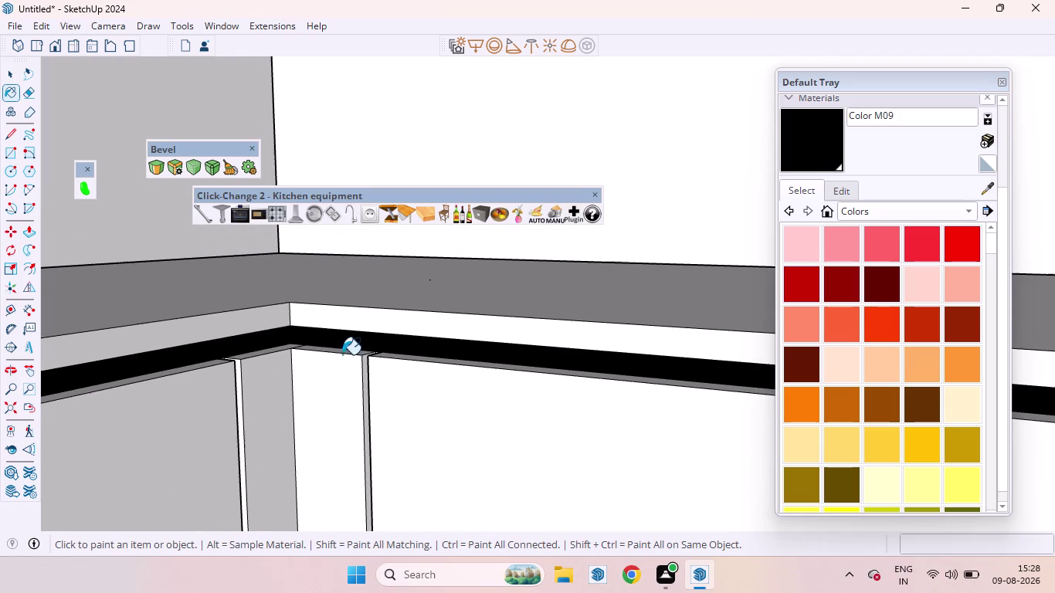
Select the vertical edge at the corner of the strip.
key(space)
scroll(down, 3)
scroll(up, 3)
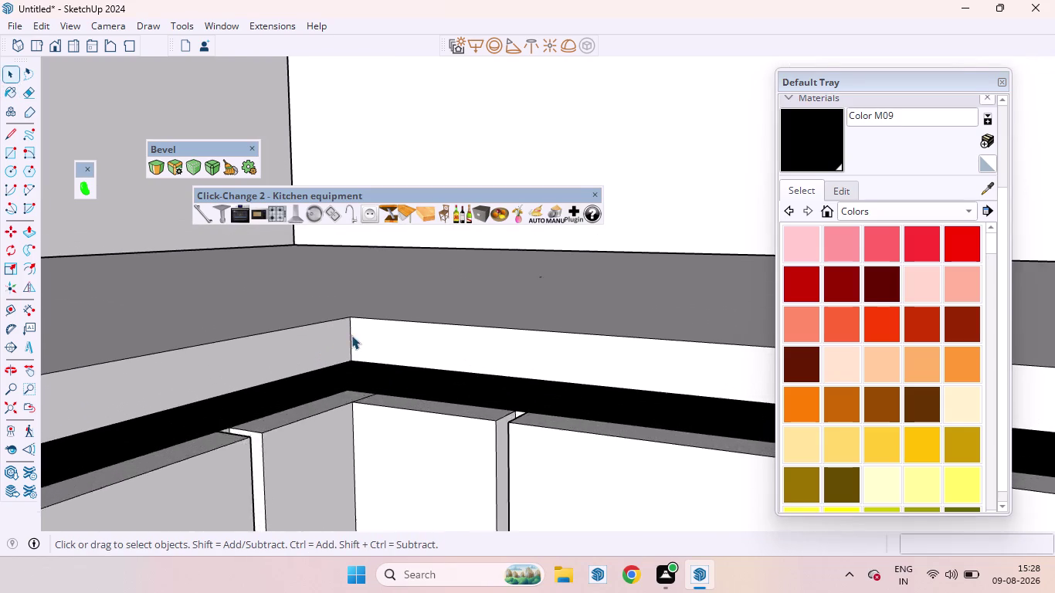
scroll(up, 3)
click(347, 345)
Bevel the first vertical corner edge of the countertop strip.
click(349, 345)
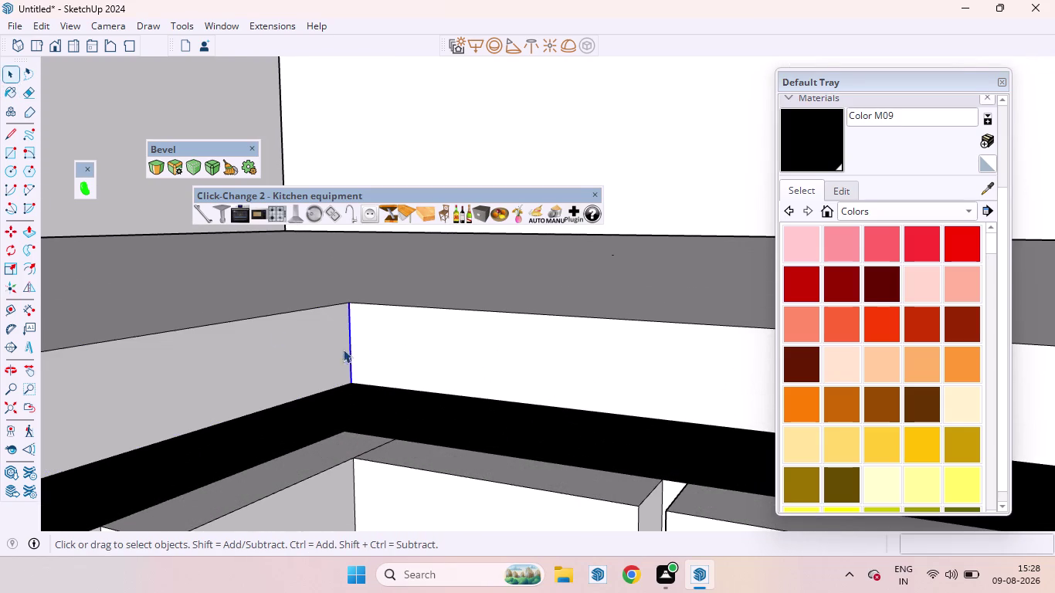
click(150, 165)
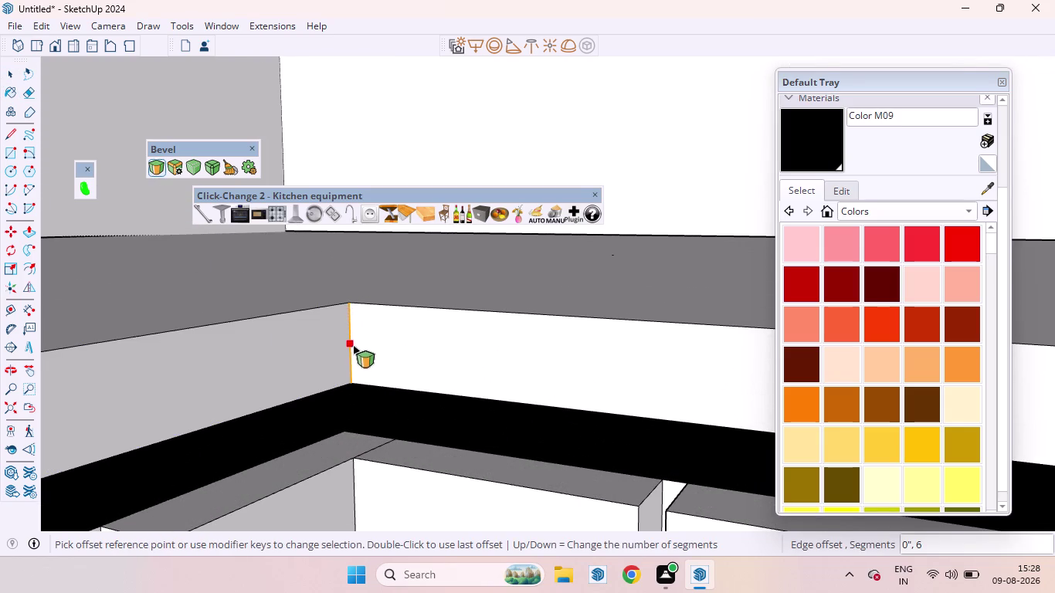
click(353, 345)
click(419, 352)
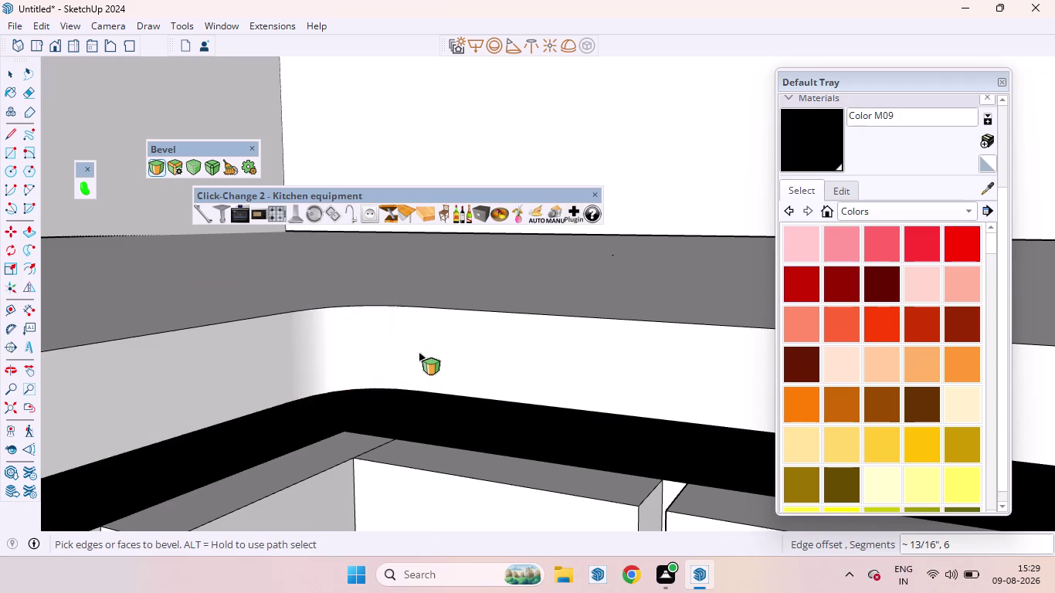
scroll(down, 3)
scroll(down, 3)
scroll(down, 3)
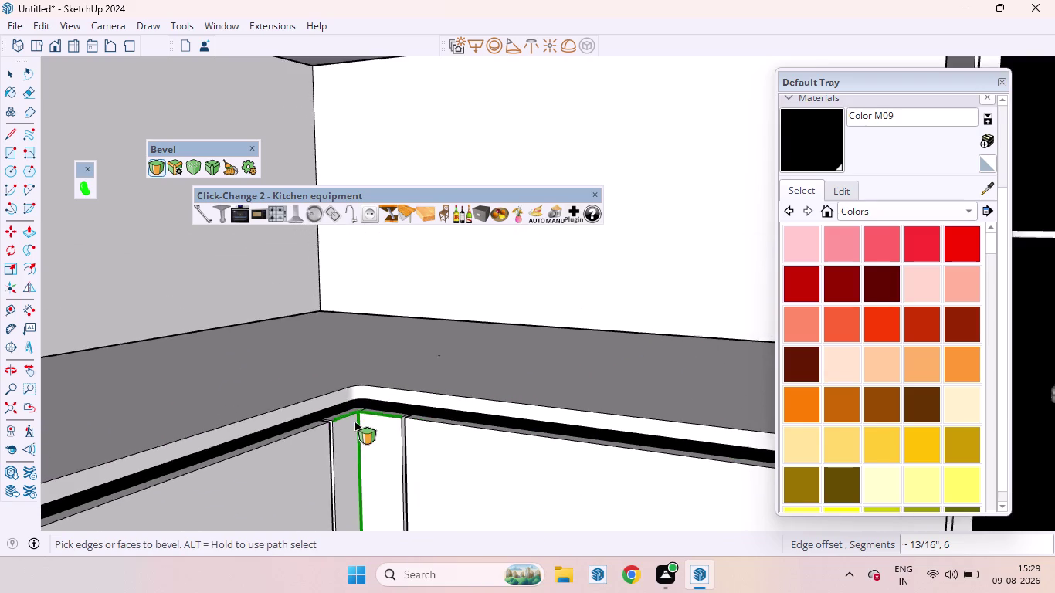
scroll(down, 3)
scroll(down, 3)
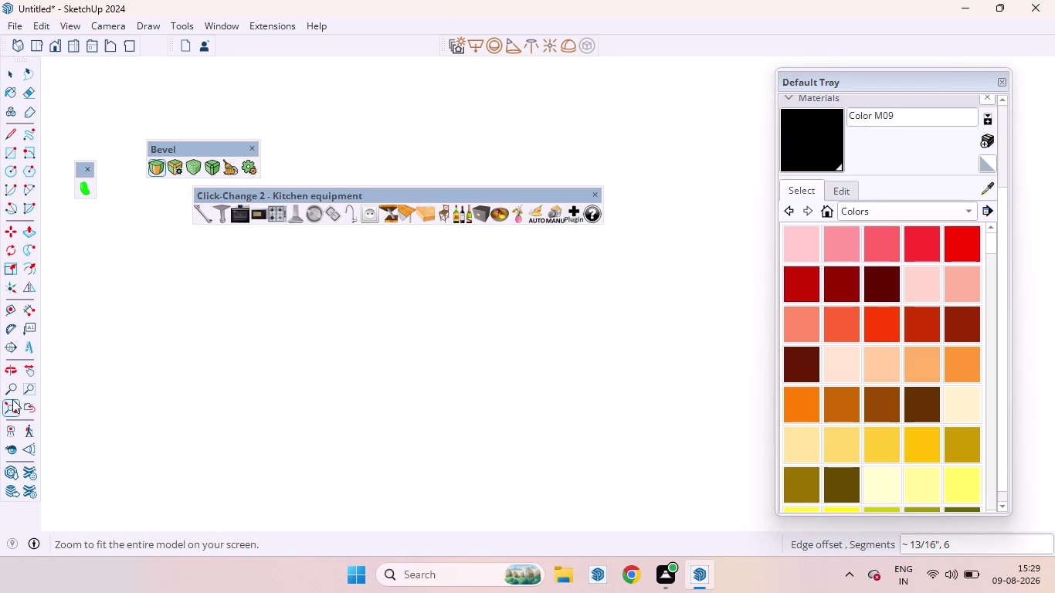
Round the next corner edge of the countertop strip with a bevel.
click(11, 411)
key(space)
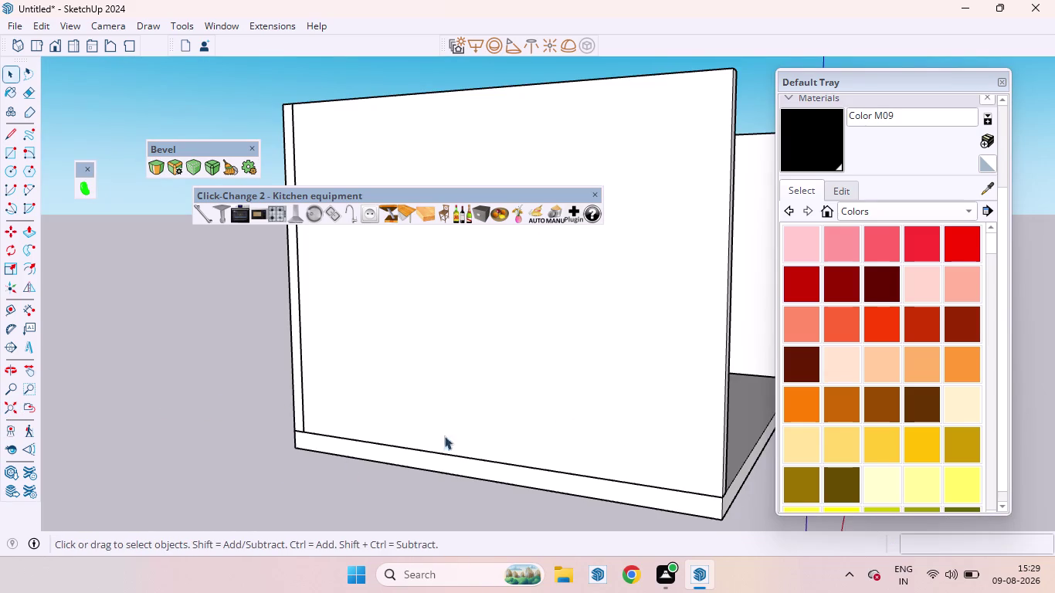
middle_drag(646, 433, 241, 416)
scroll(up, 3)
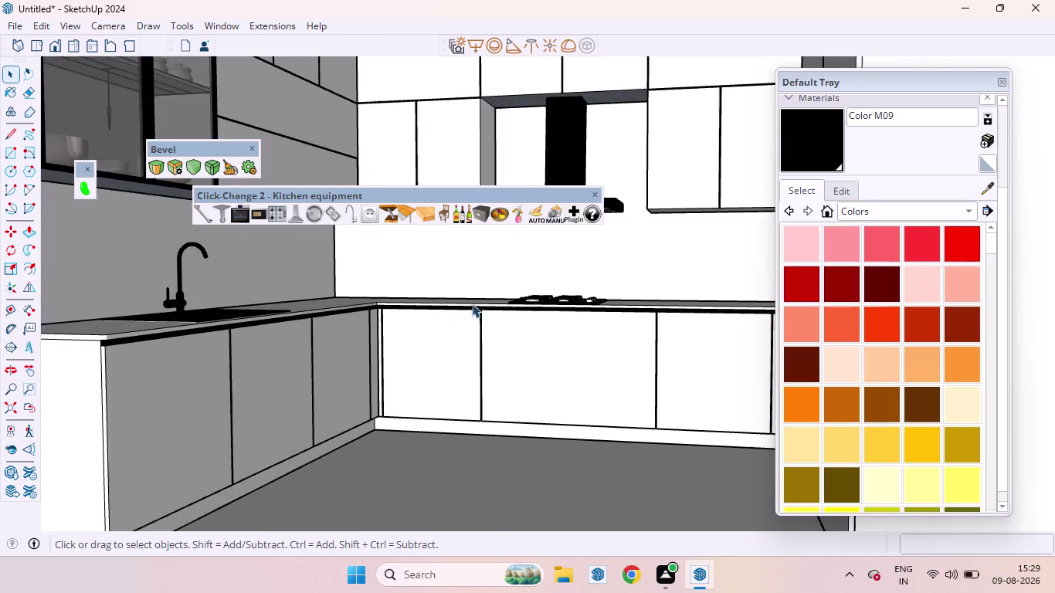
scroll(up, 3)
scroll(down, 3)
scroll(up, 3)
scroll(down, 3)
scroll(up, 3)
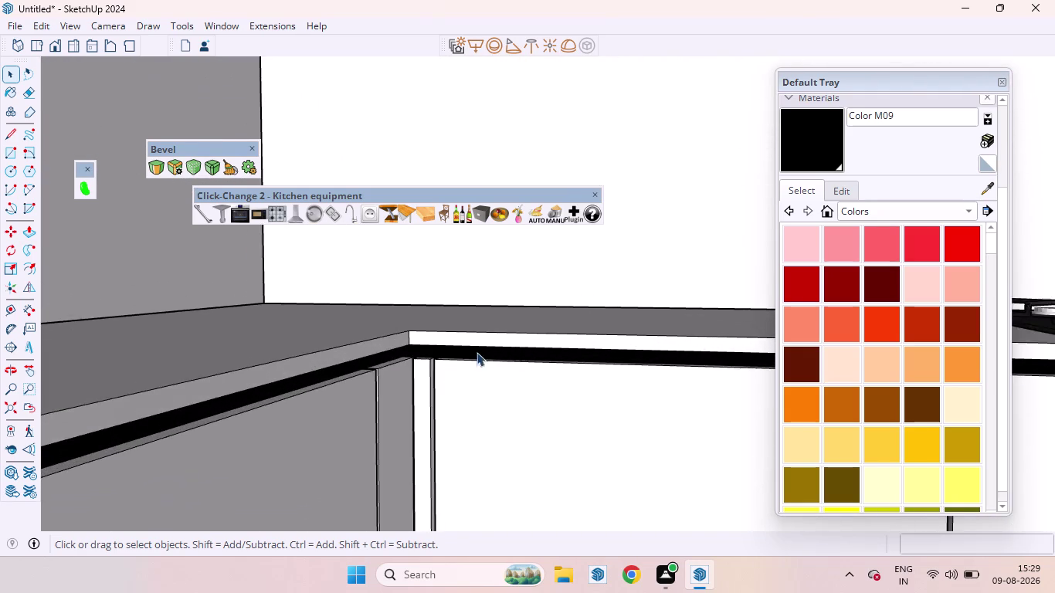
scroll(up, 3)
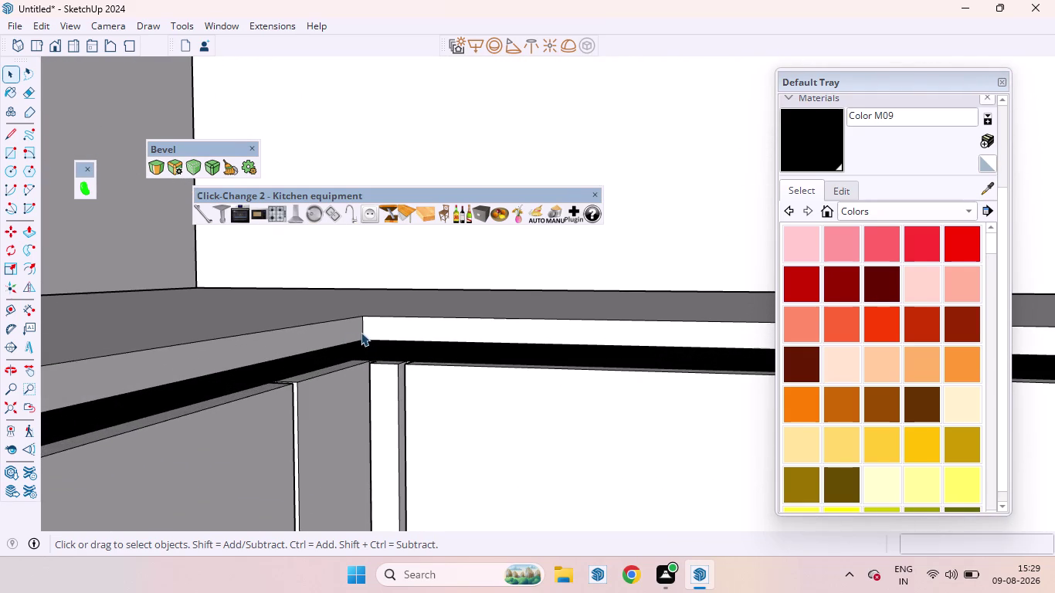
click(360, 332)
click(160, 170)
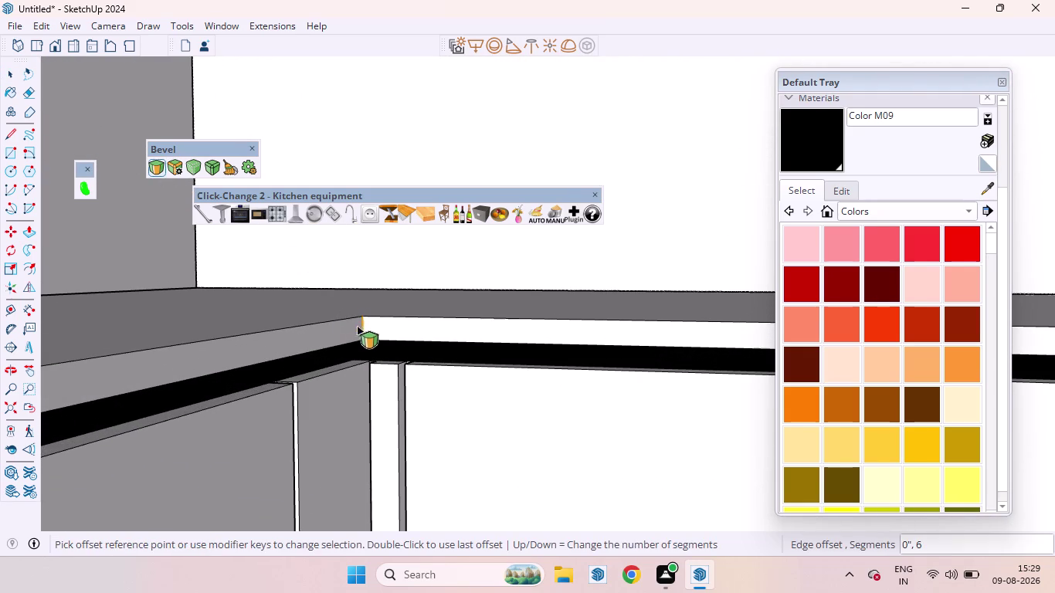
click(366, 330)
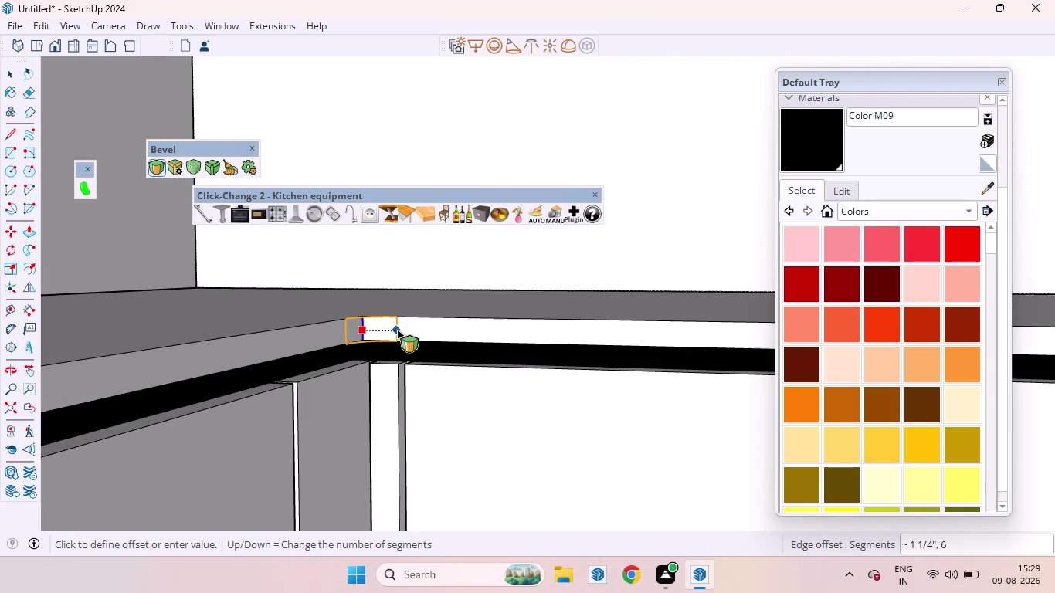
click(397, 329)
Bevel the countertop front edge with a 1 1/4" offset and 6 segments.
scroll(down, 3)
scroll(down, 3)
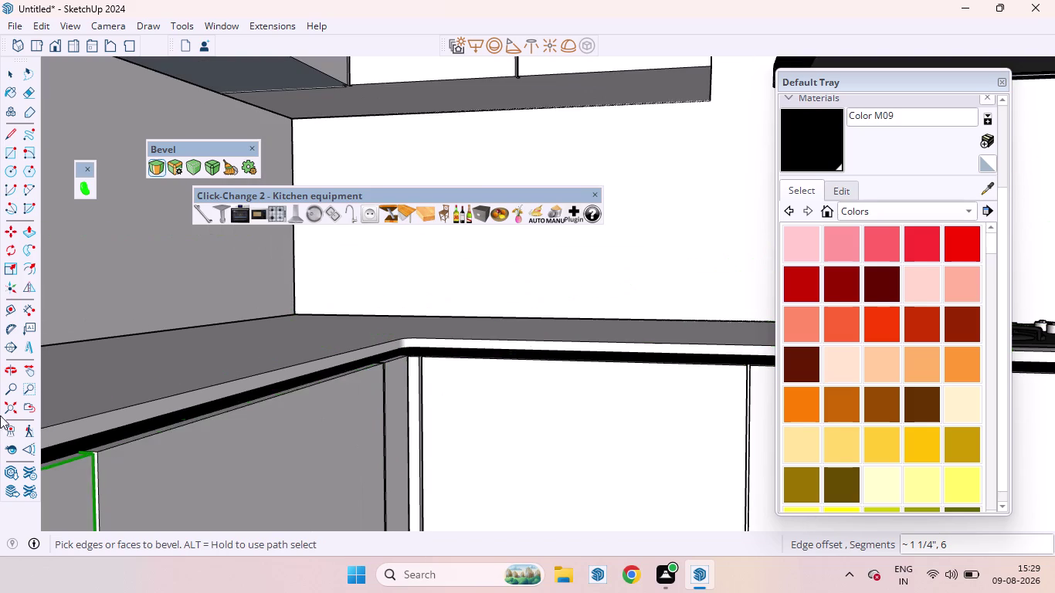
click(8, 414)
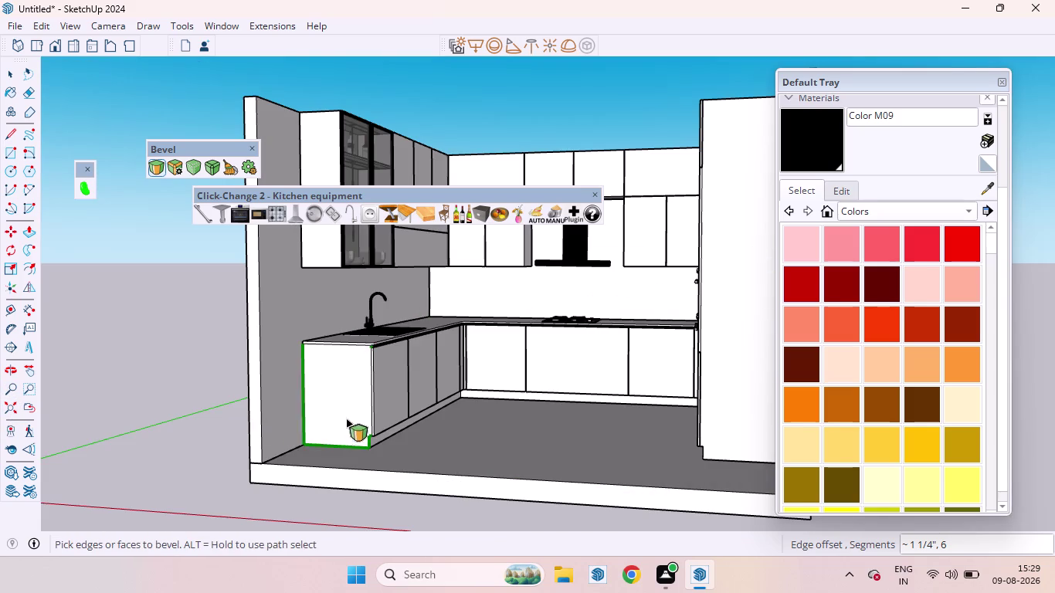
key(space)
click(163, 397)
Select the kitchen countertop.
scroll(up, 3)
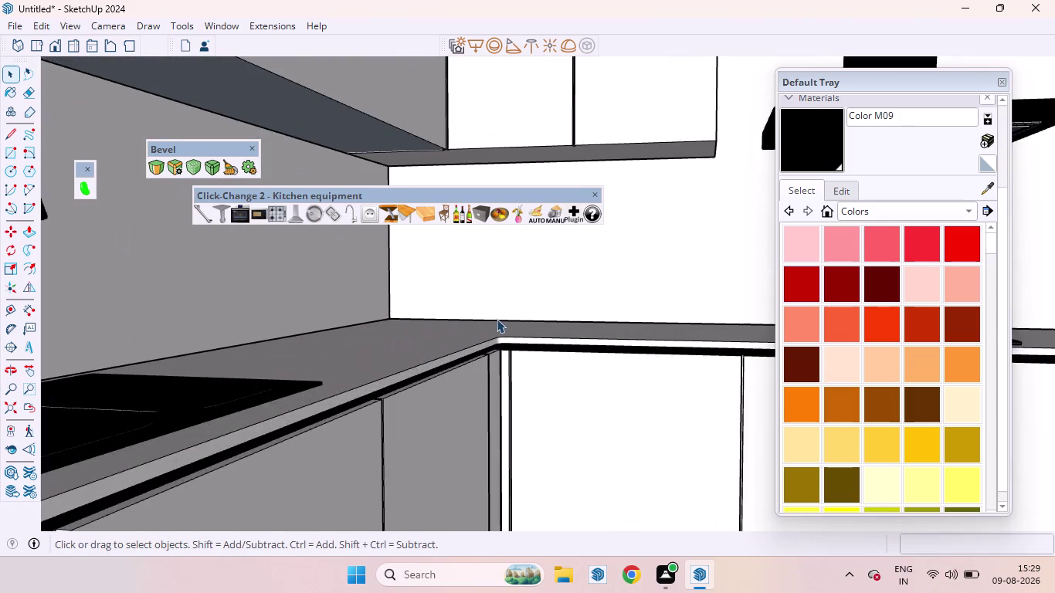
middle_drag(497, 320, 504, 467)
scroll(down, 3)
scroll(down, 3)
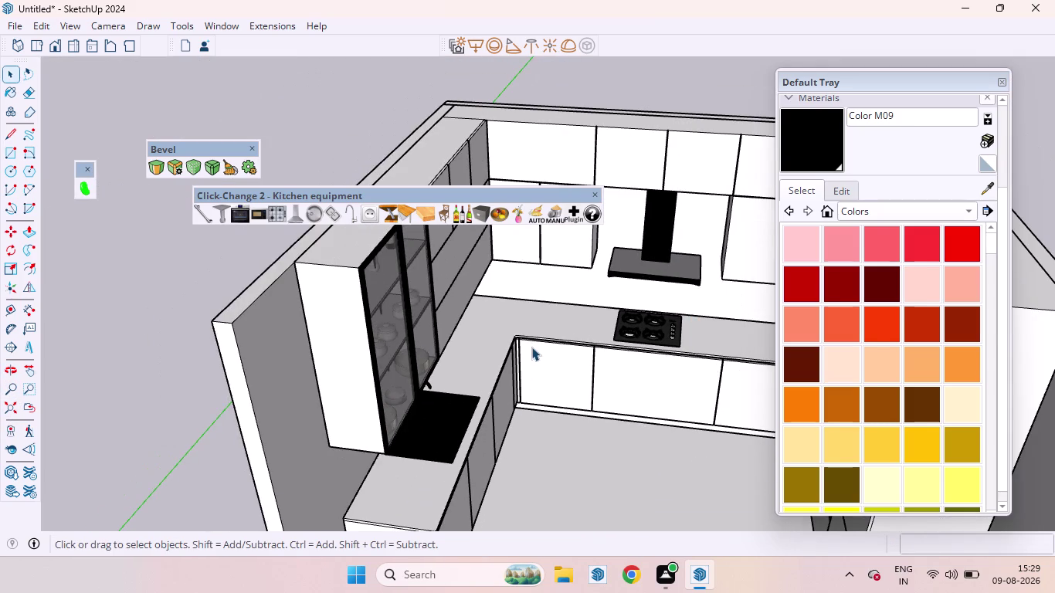
click(473, 353)
scroll(down, 3)
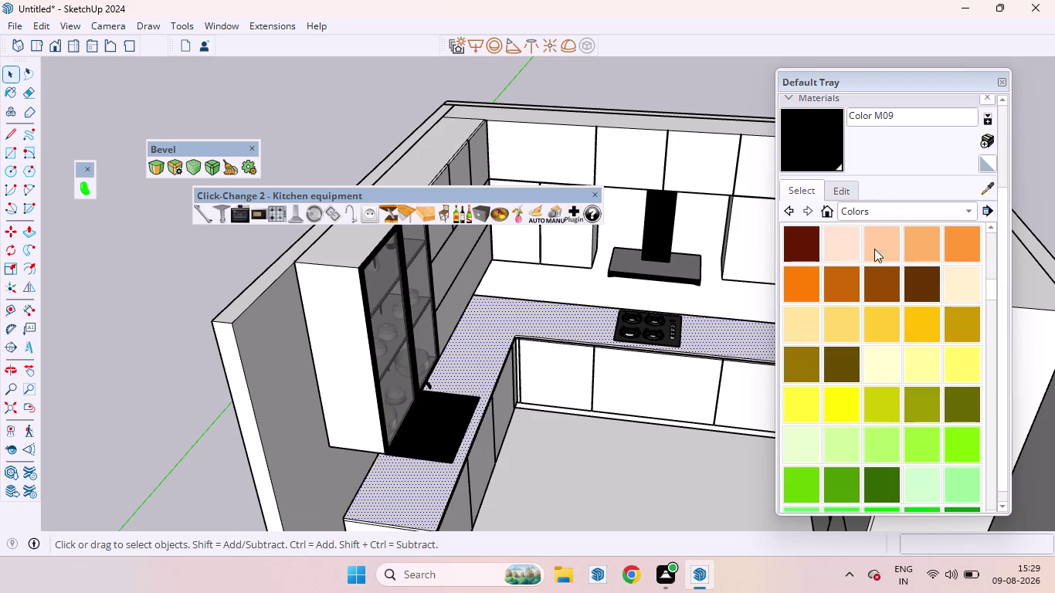
scroll(down, 3)
scroll(up, 3)
scroll(down, 3)
scroll(down, 3)
Switch the Materials library to In Model and choose the polished marble swatch.
click(881, 205)
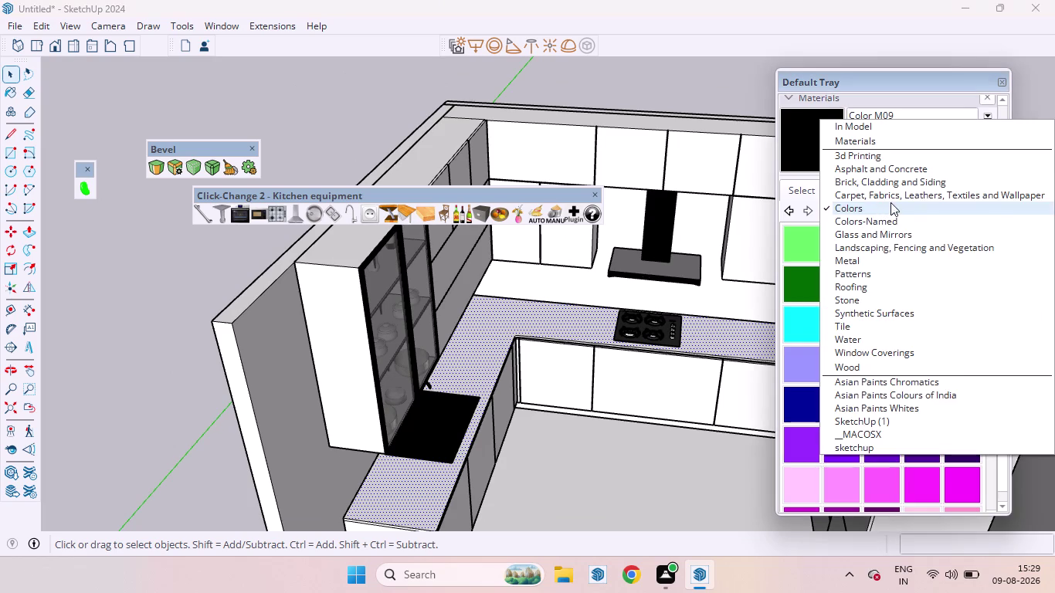
click(843, 123)
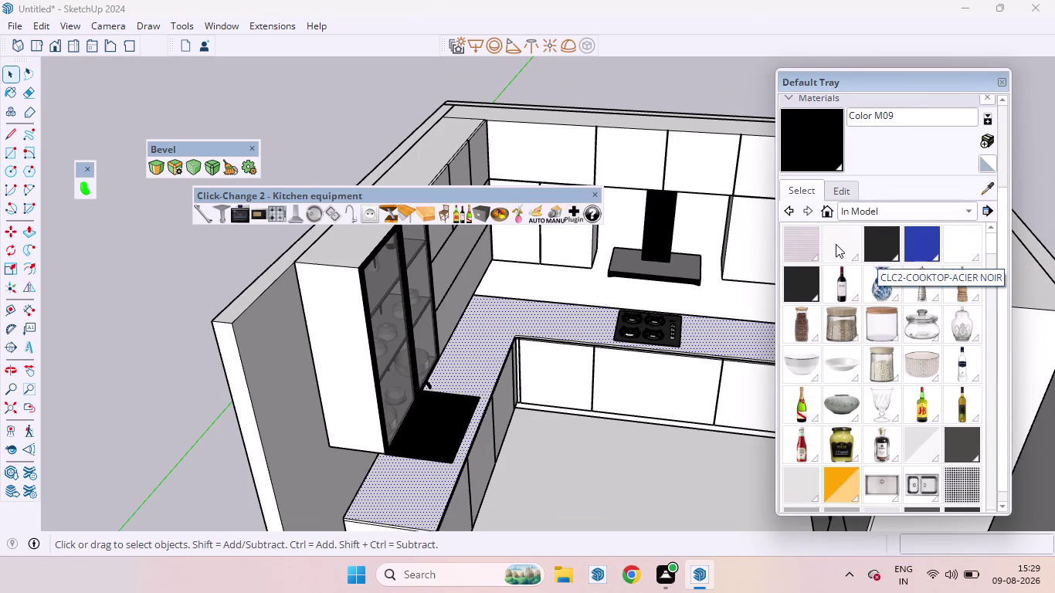
click(836, 244)
click(945, 236)
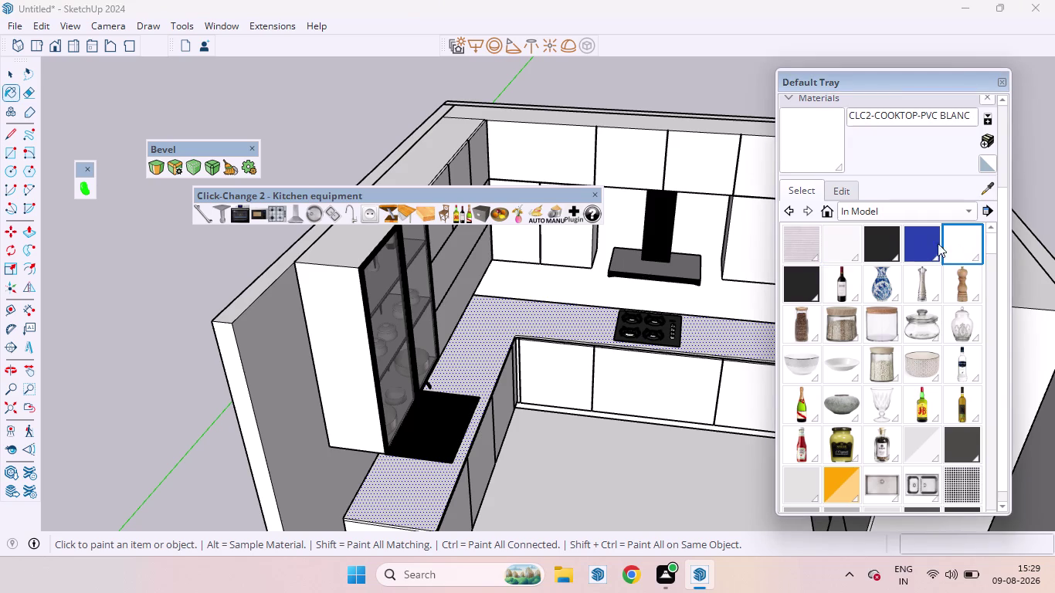
click(801, 136)
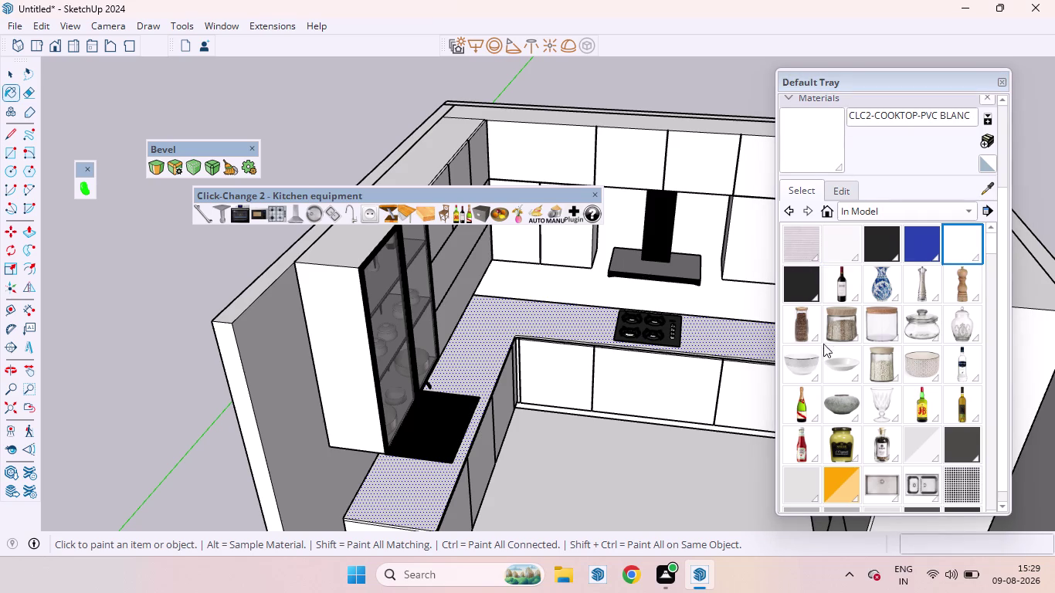
scroll(down, 3)
scroll(down, 3)
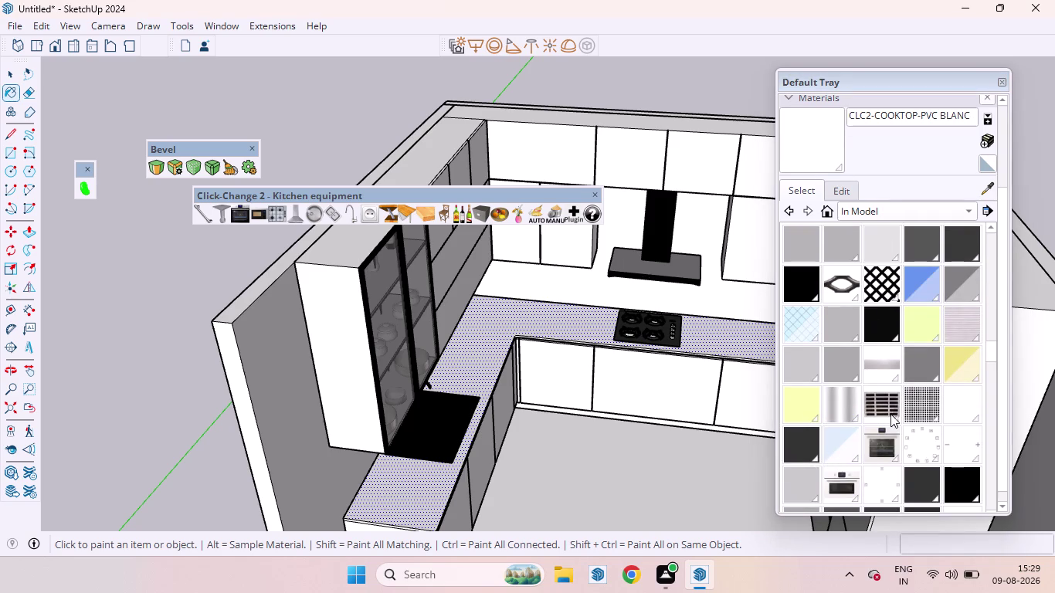
scroll(down, 3)
scroll(down, 3)
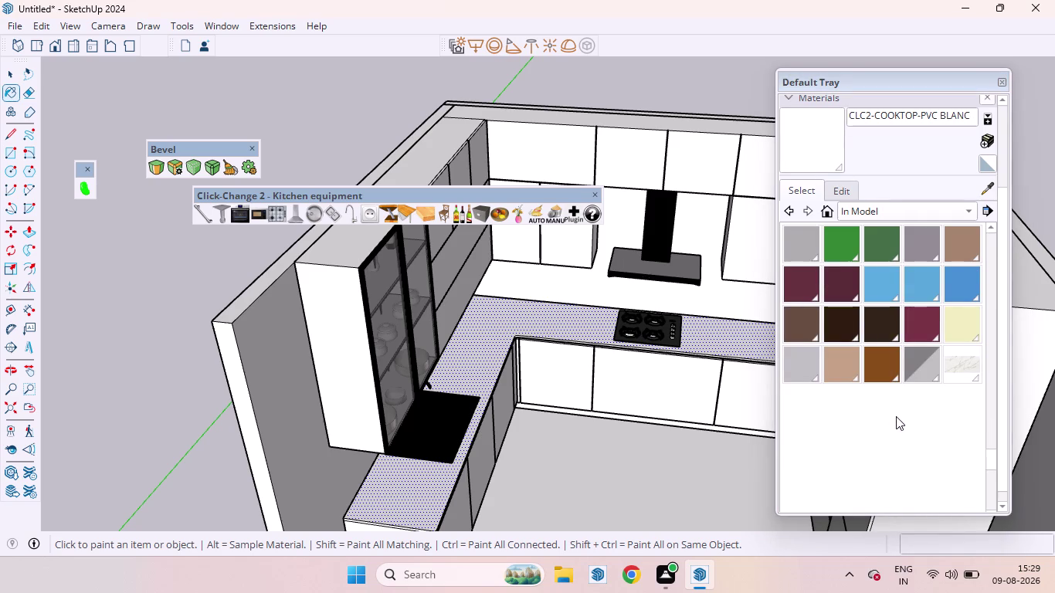
click(960, 366)
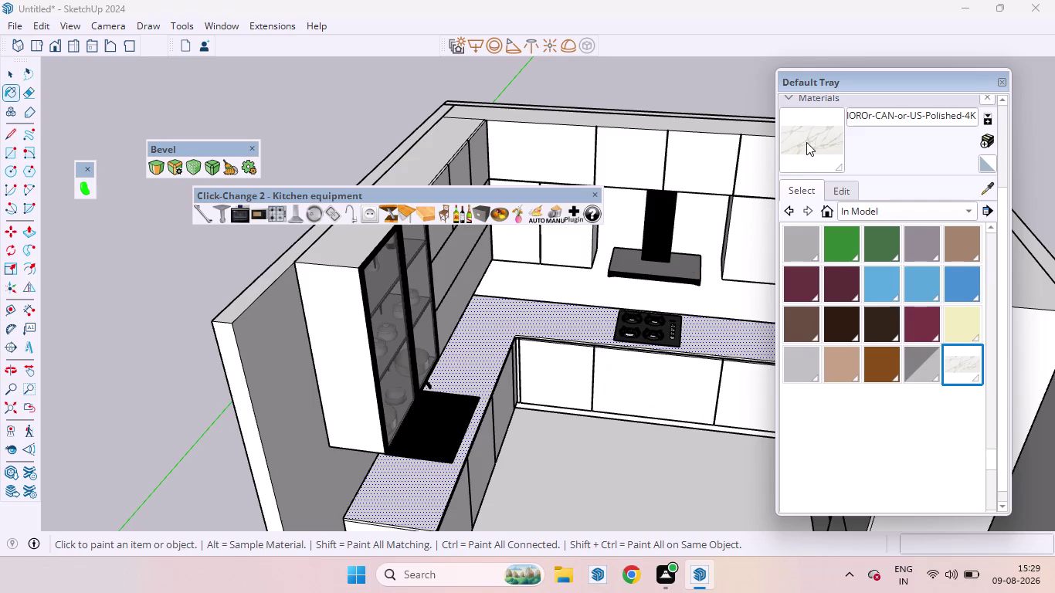
Paint two countertop faces with the polished marble material.
click(807, 142)
scroll(up, 3)
click(482, 345)
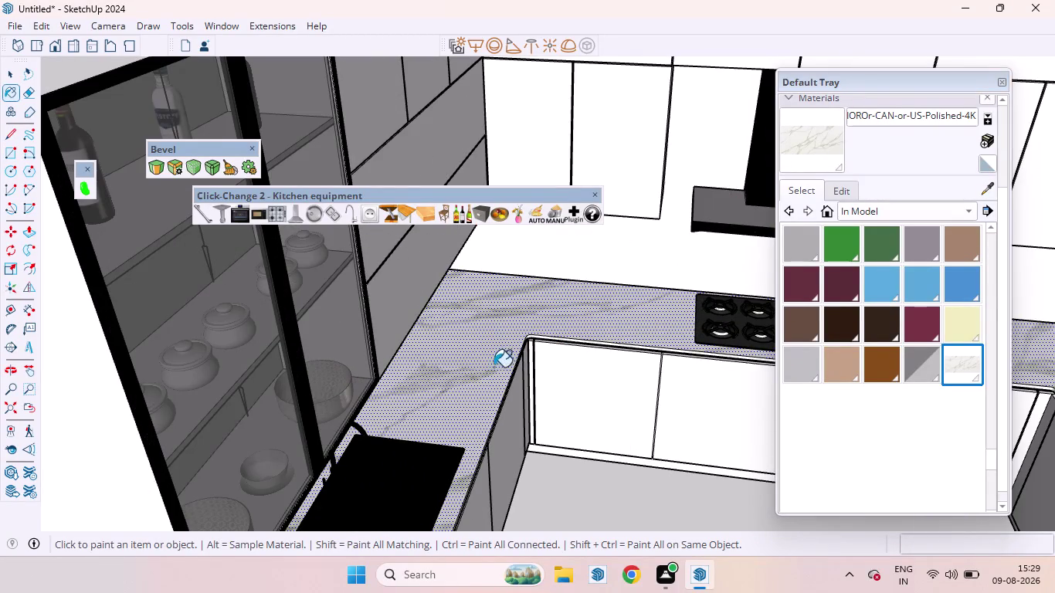
scroll(down, 3)
scroll(down, 3)
scroll(up, 3)
scroll(up, 3)
Paint the sink-side counter's rounded front edge with marble.
middle_drag(472, 479, 467, 395)
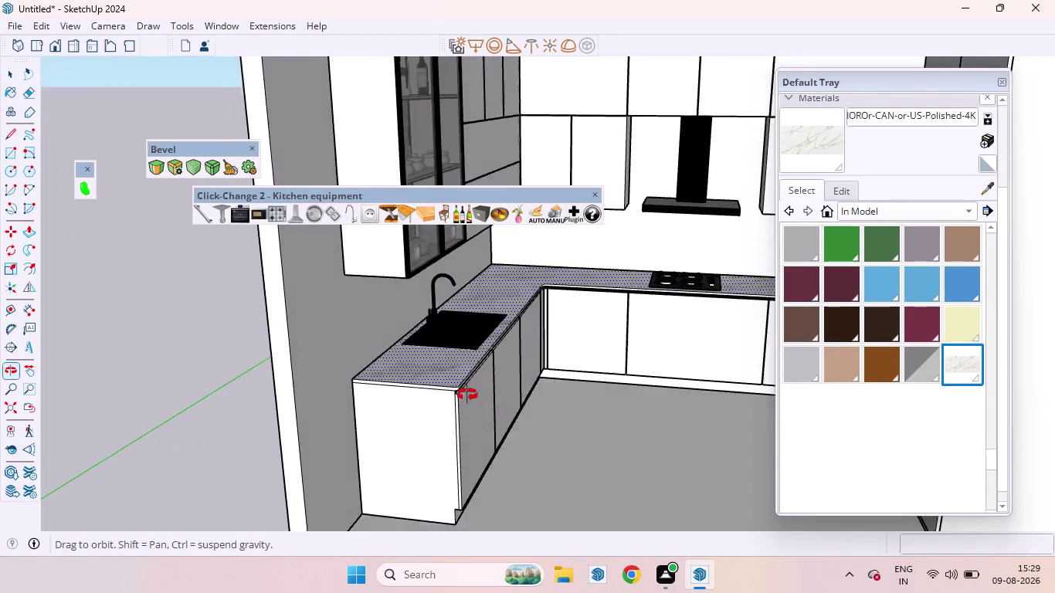
middle_drag(467, 395, 468, 394)
scroll(up, 3)
click(519, 359)
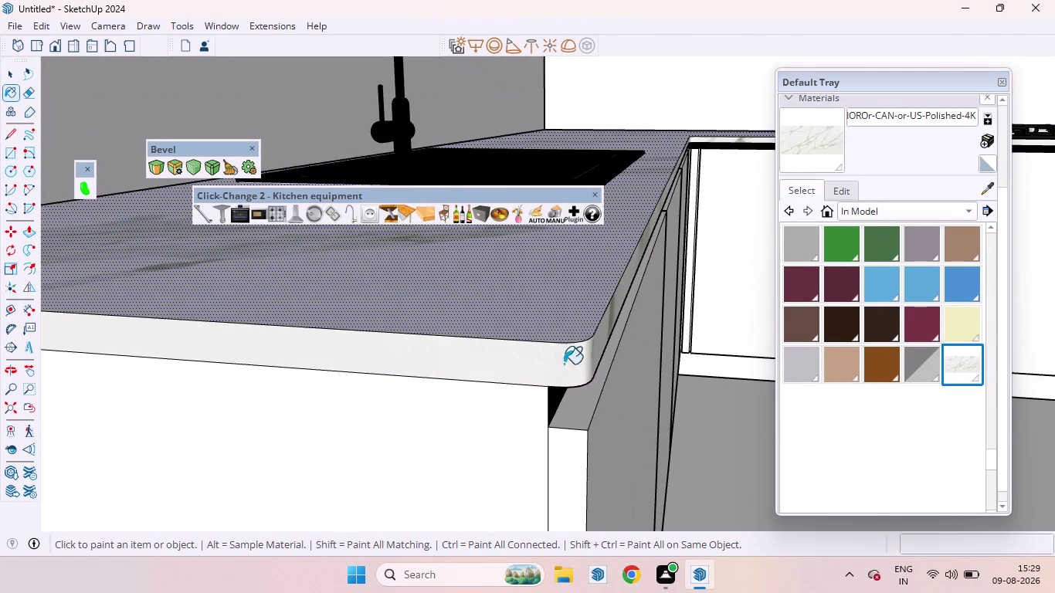
Zoom out and bring up the toolbar list.
scroll(down, 3)
scroll(down, 3)
scroll(down, 3)
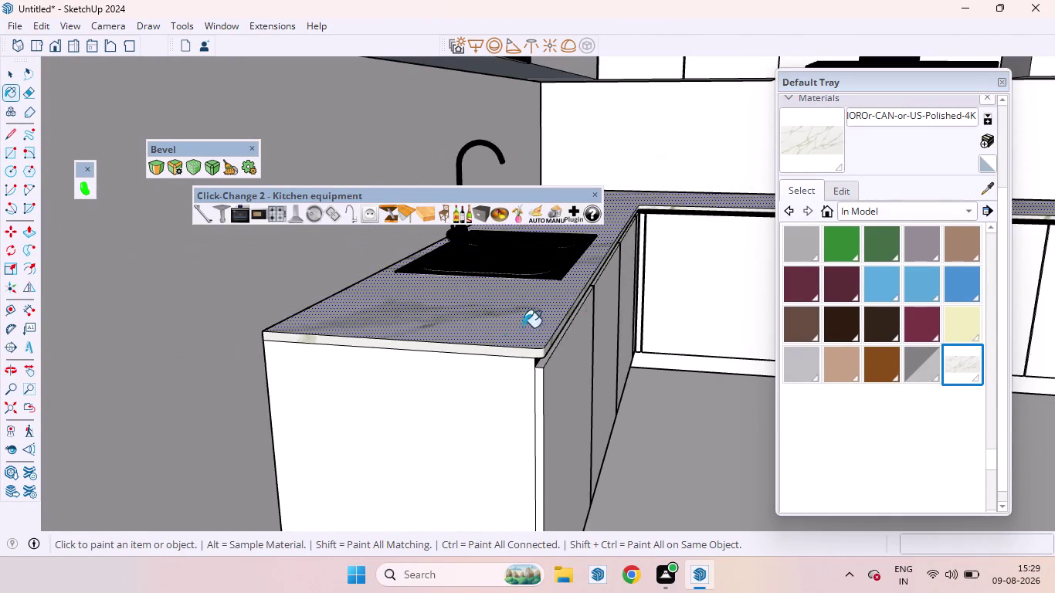
scroll(up, 3)
scroll(up, 3)
scroll(down, 3)
scroll(down, 3)
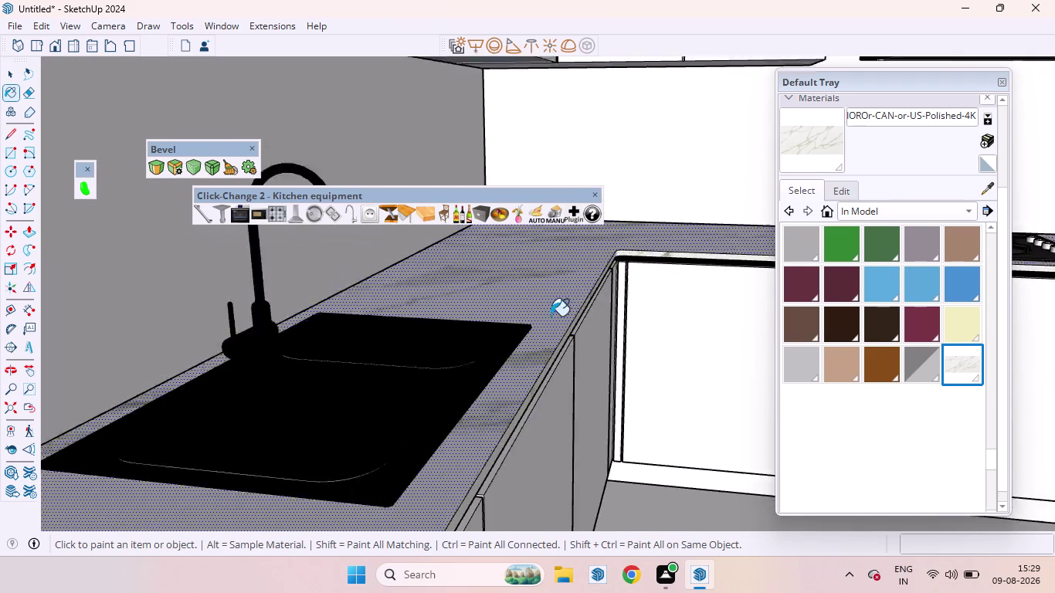
scroll(down, 3)
scroll(down, 3)
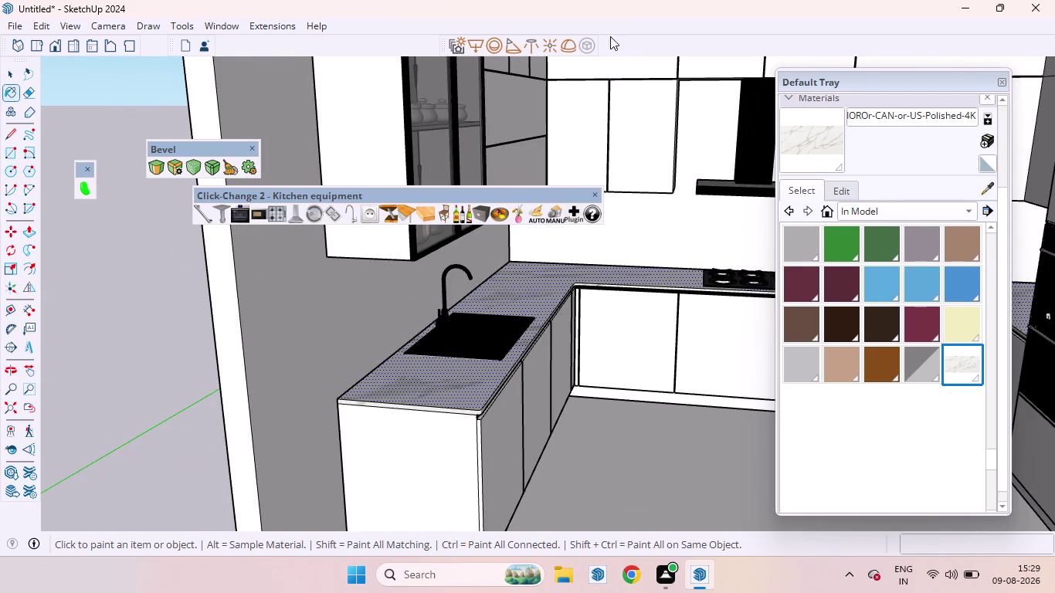
right_click(656, 49)
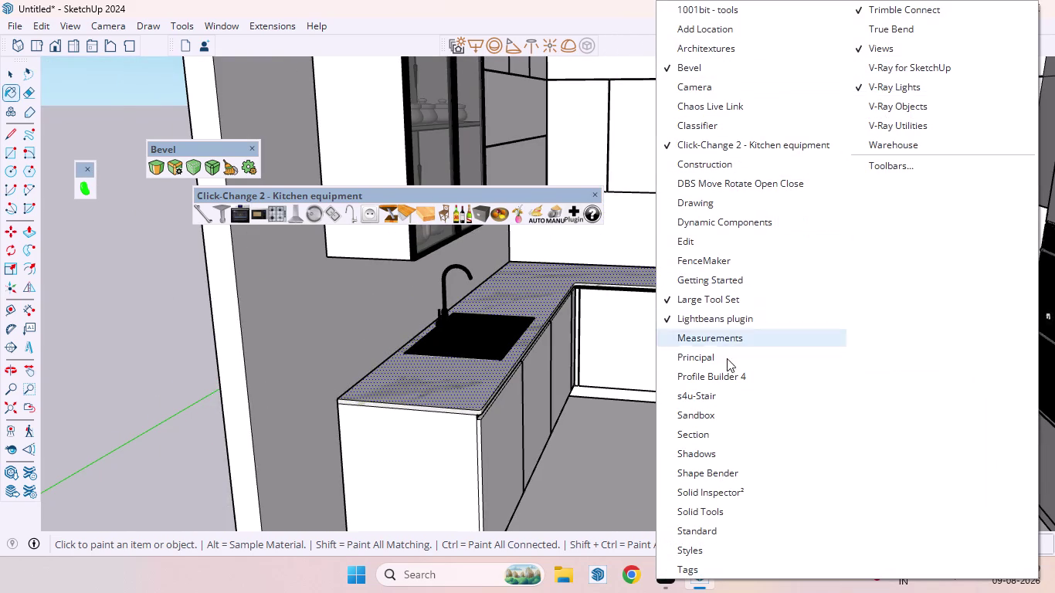
Turn the V-Ray Objects toolbar on and off again, then enable V-Ray Utilities.
click(924, 100)
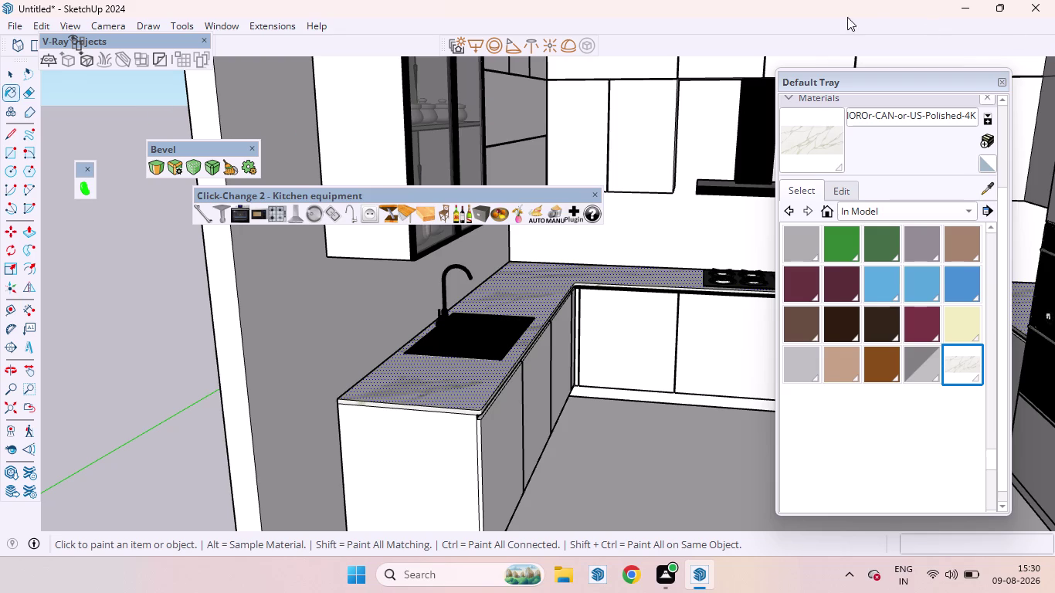
right_click(833, 37)
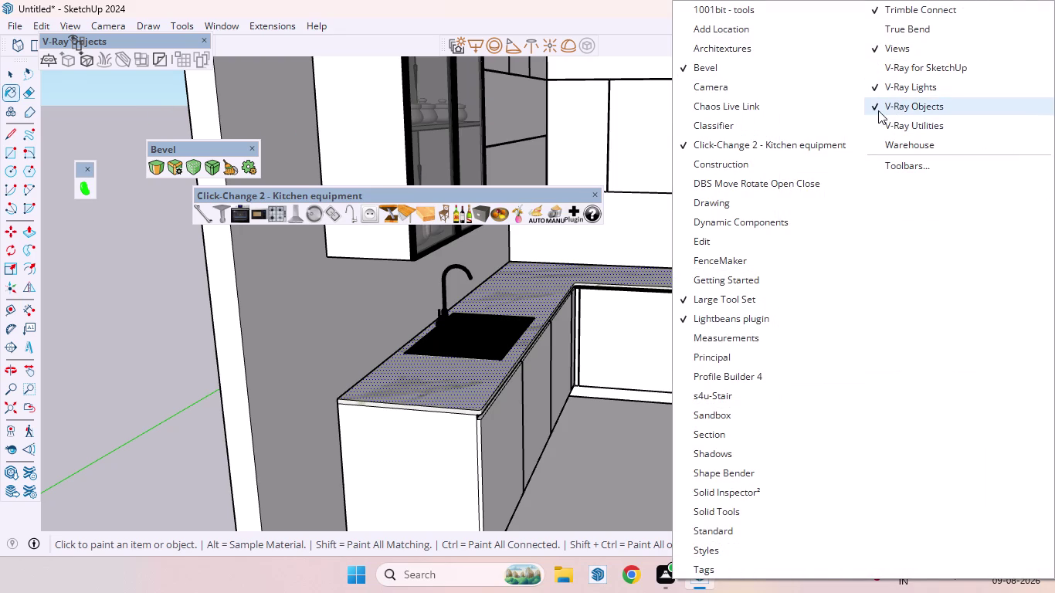
click(879, 109)
right_click(806, 39)
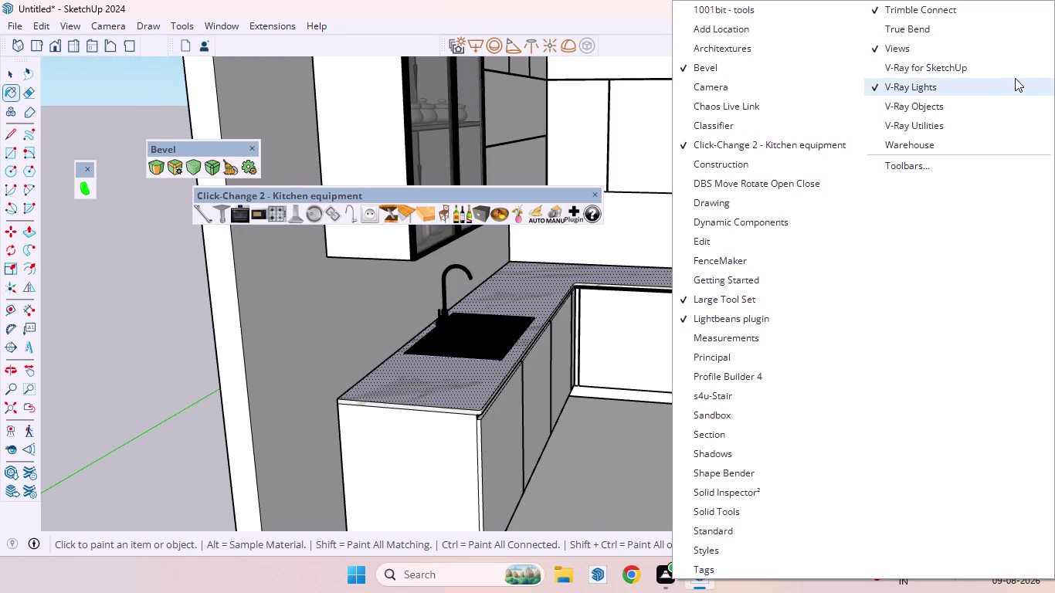
click(908, 120)
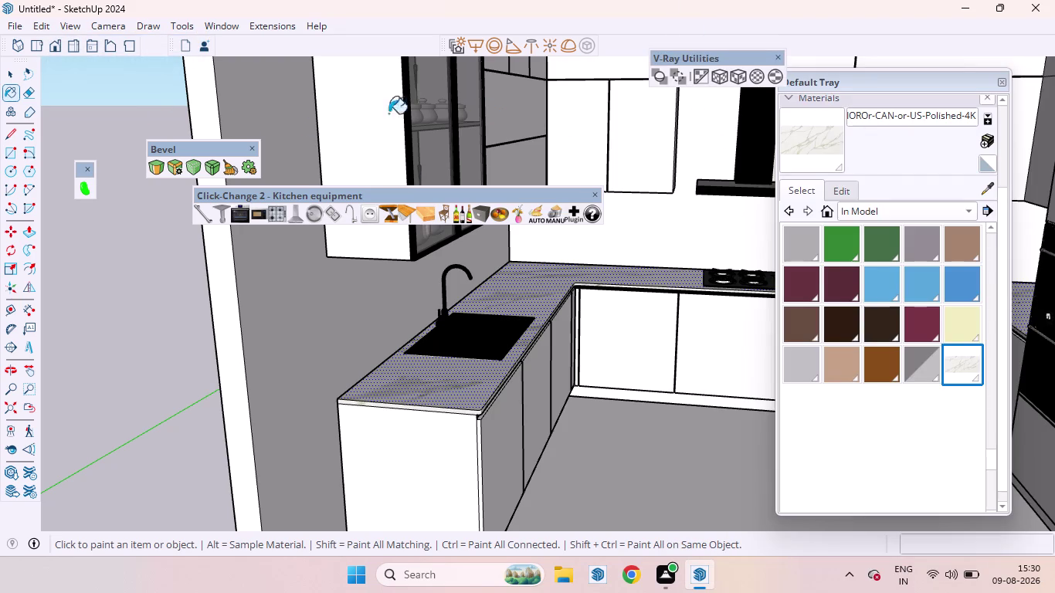
click(743, 81)
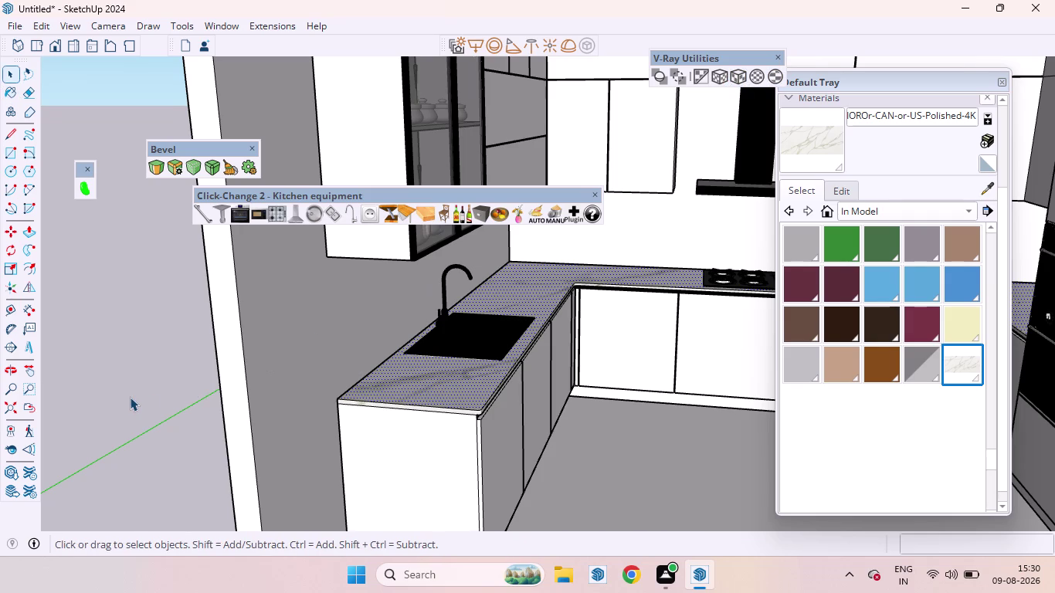
key(space)
click(130, 397)
scroll(down, 3)
scroll(up, 3)
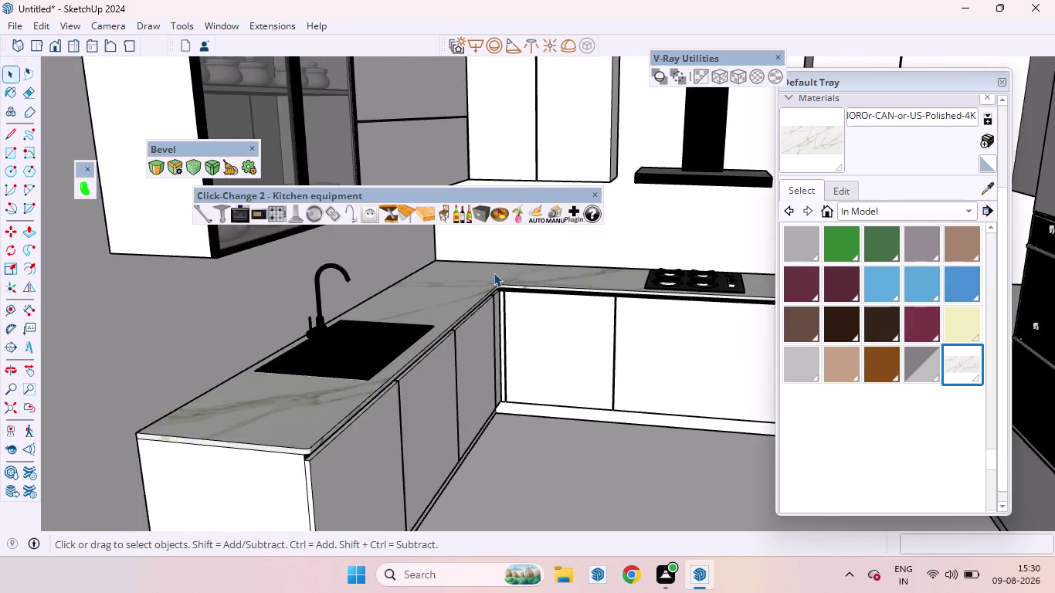
scroll(down, 3)
middle_drag(505, 272, 471, 514)
scroll(up, 3)
scroll(down, 3)
scroll(up, 3)
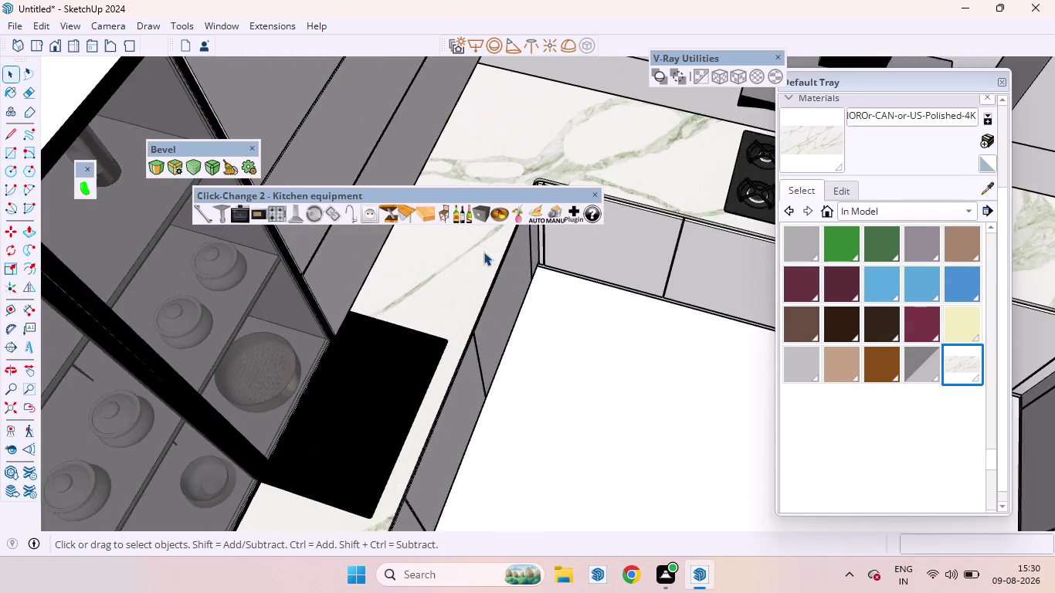
scroll(down, 3)
scroll(down, 3)
middle_drag(518, 368, 609, 200)
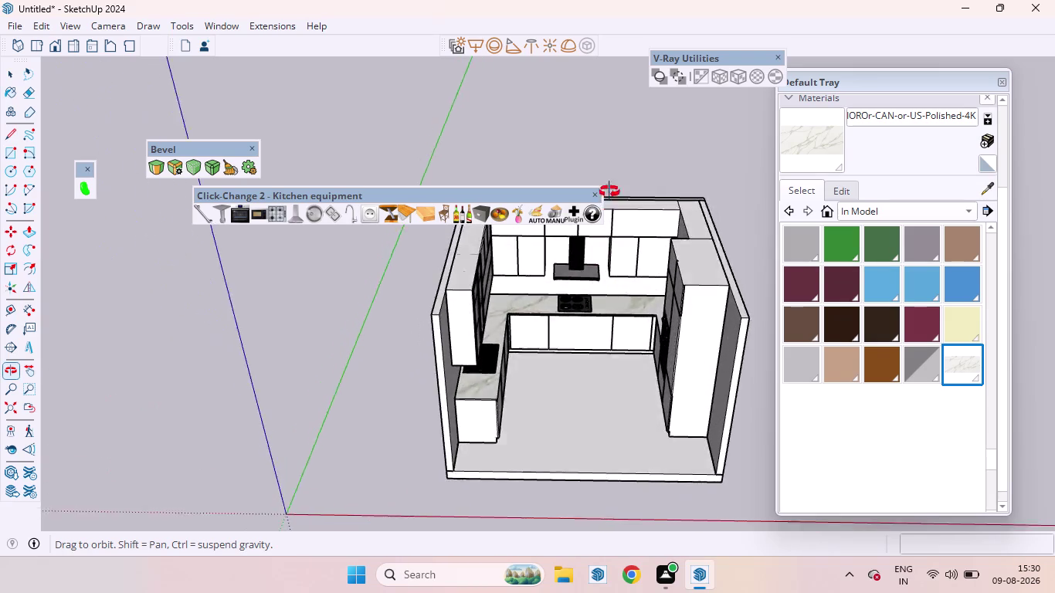
middle_drag(609, 199, 616, 166)
scroll(up, 3)
middle_drag(601, 339, 527, 298)
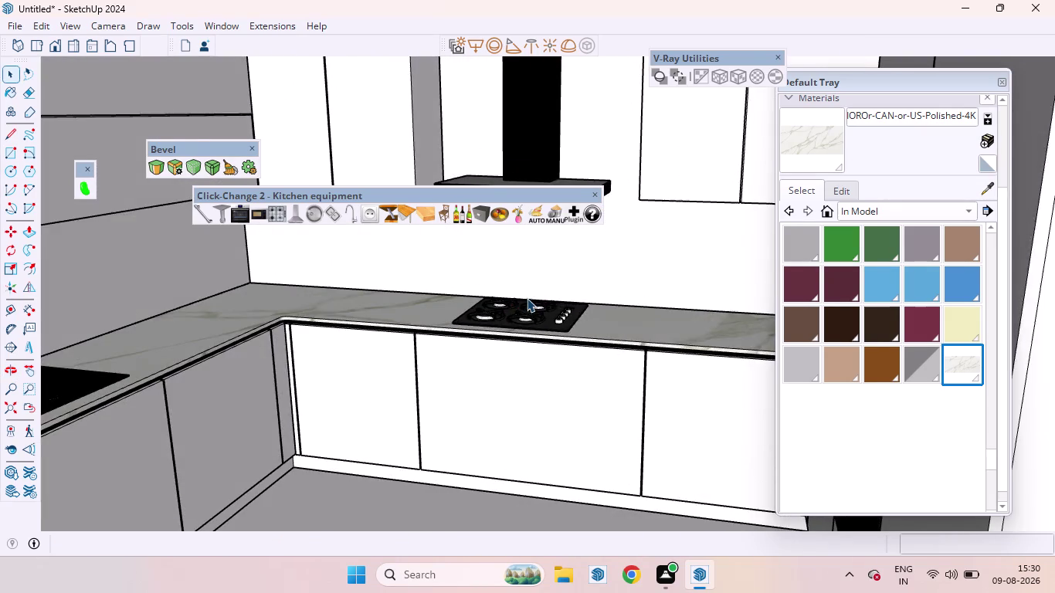
scroll(down, 3)
scroll(down, 3)
middle_drag(508, 317, 609, 273)
scroll(down, 3)
scroll(down, 3)
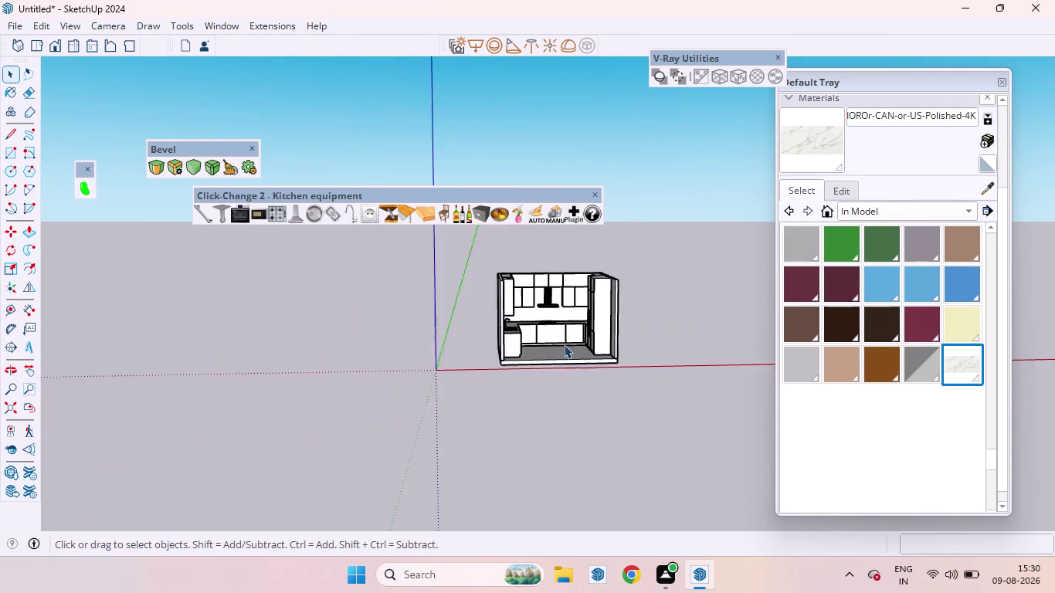
scroll(up, 3)
click(593, 192)
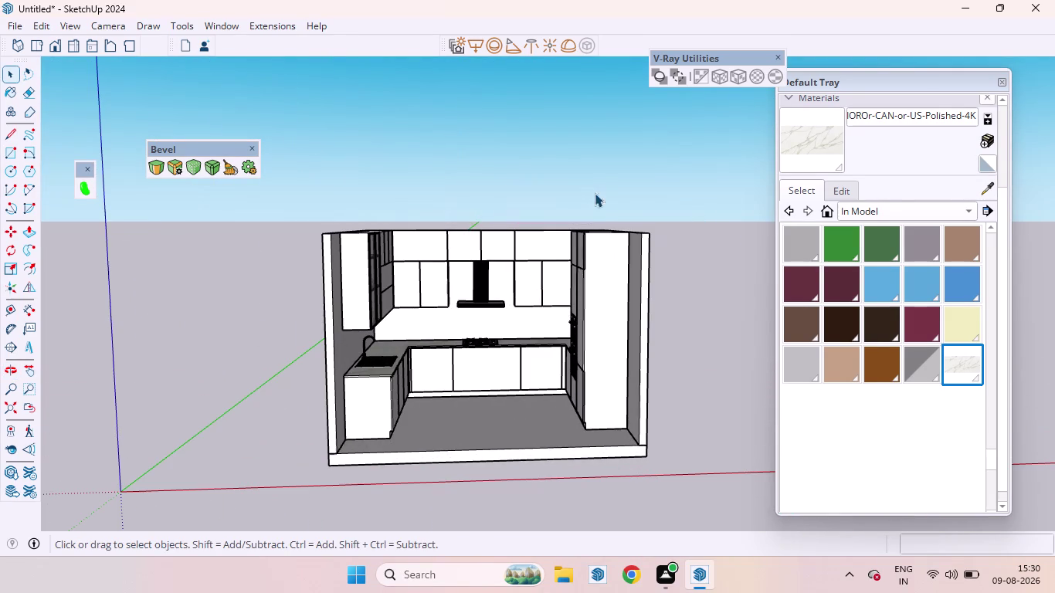
scroll(up, 3)
scroll(up, 3)
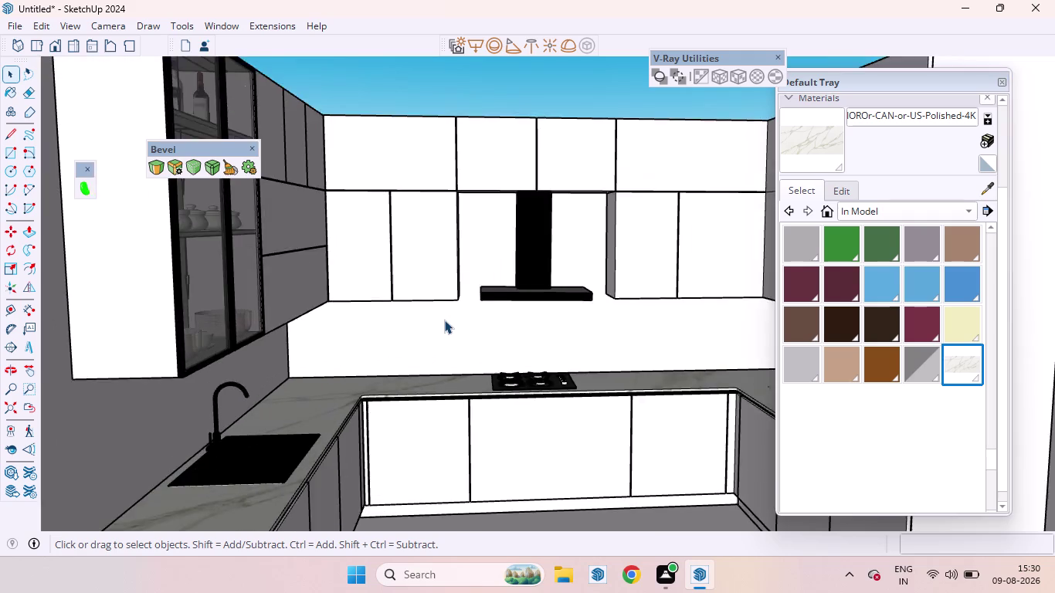
scroll(down, 3)
right_click(640, 41)
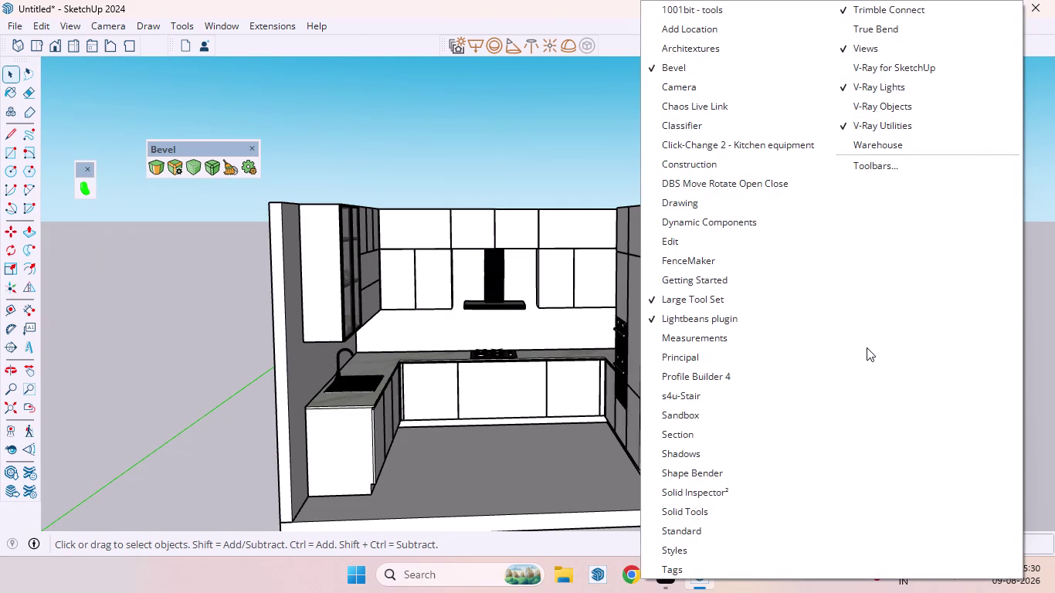
click(735, 146)
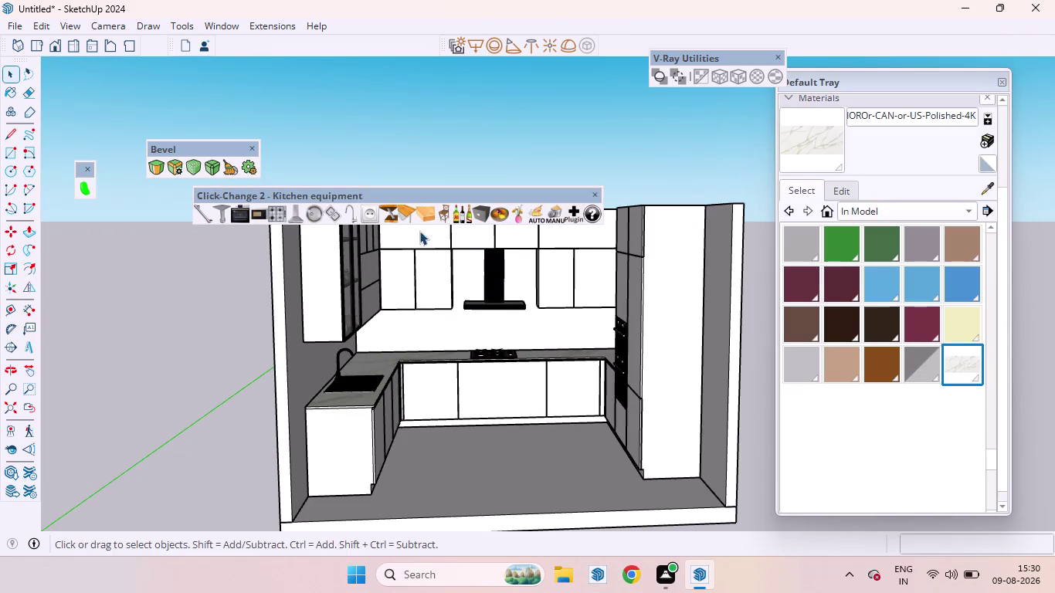
click(516, 219)
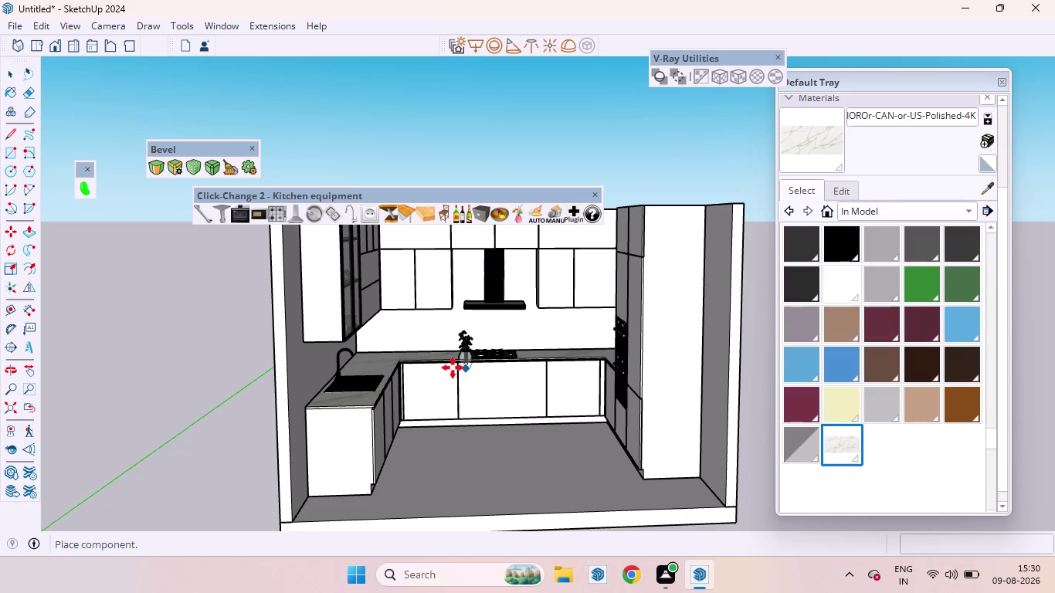
Drop the red-flower glass vase onto the countertop's back corner by the wall.
scroll(up, 3)
scroll(down, 3)
middle_drag(412, 355, 368, 505)
scroll(up, 3)
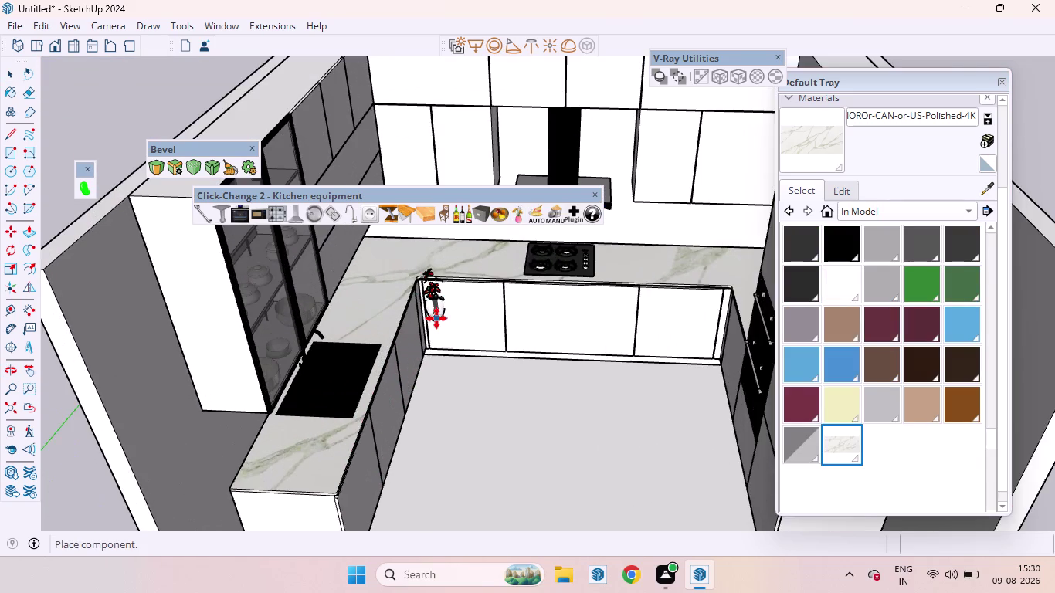
scroll(down, 3)
middle_drag(468, 429, 456, 280)
scroll(up, 3)
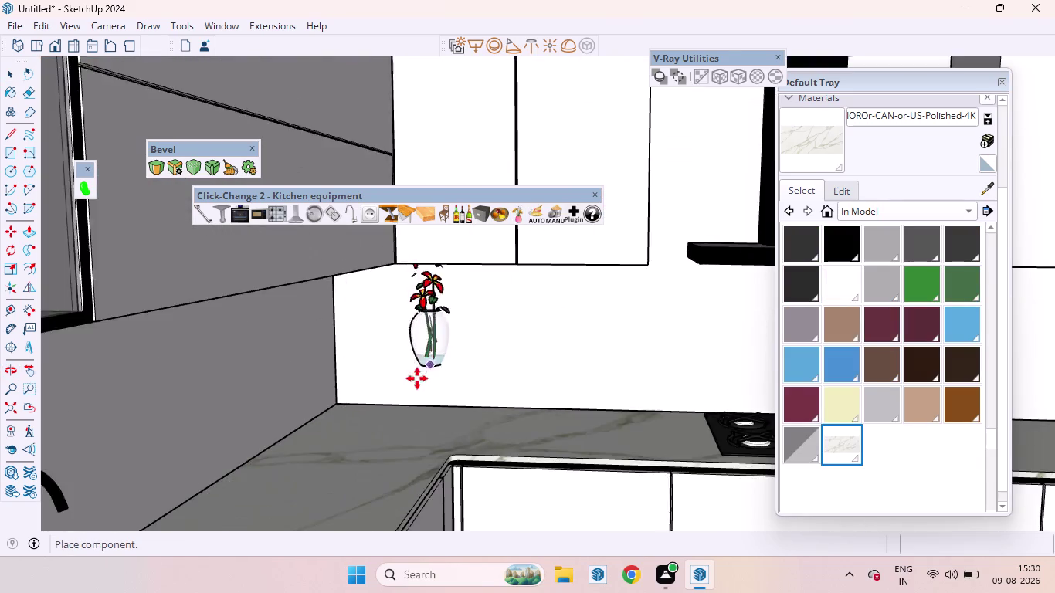
scroll(up, 3)
middle_drag(342, 421, 317, 534)
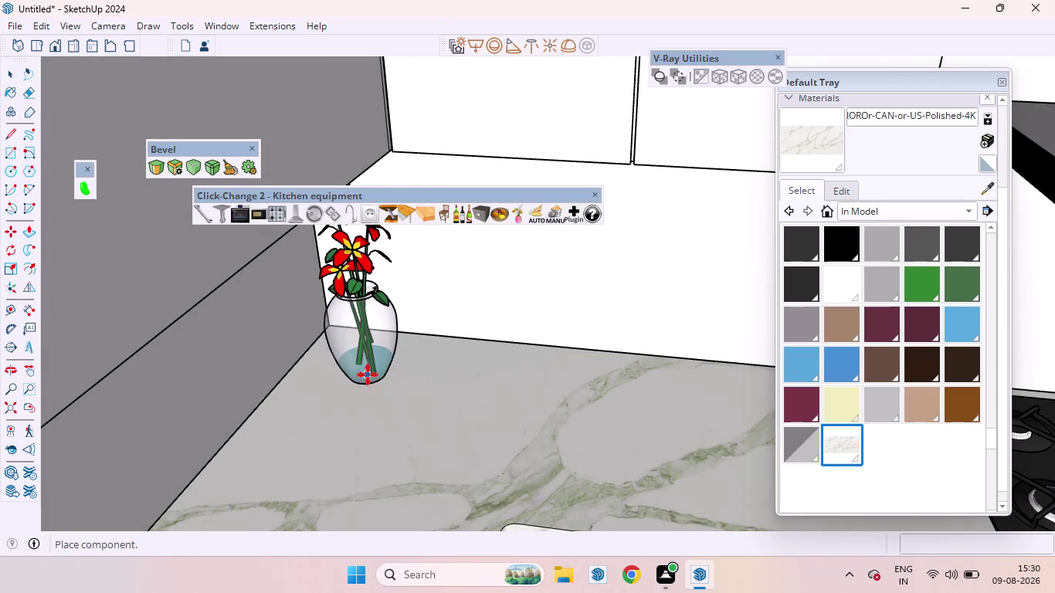
click(367, 374)
Swap the corner vase through the Click-Change designs, ending on the white vase with bare branches.
click(515, 209)
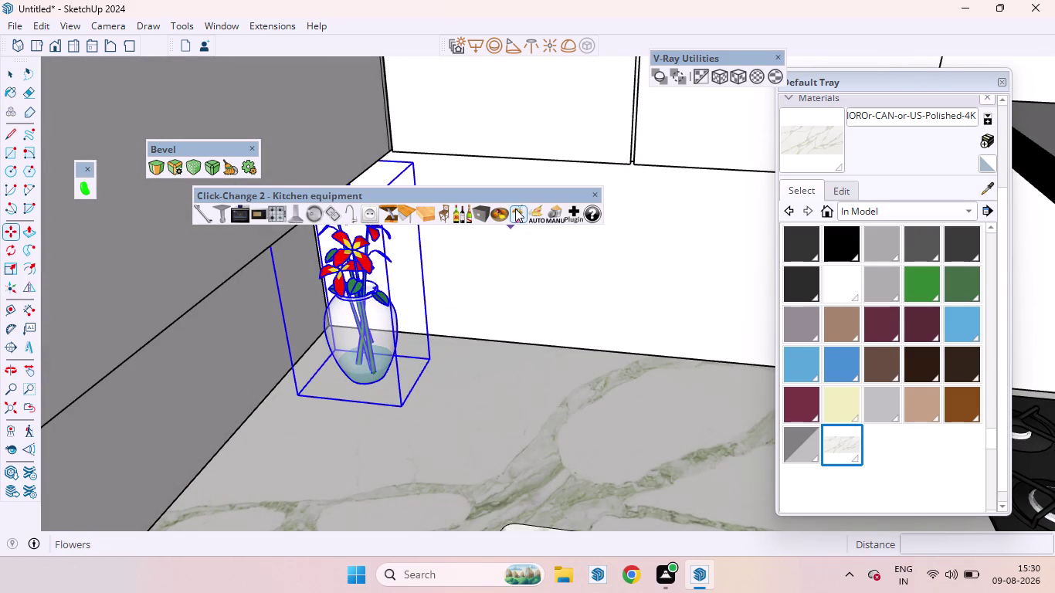
click(515, 209)
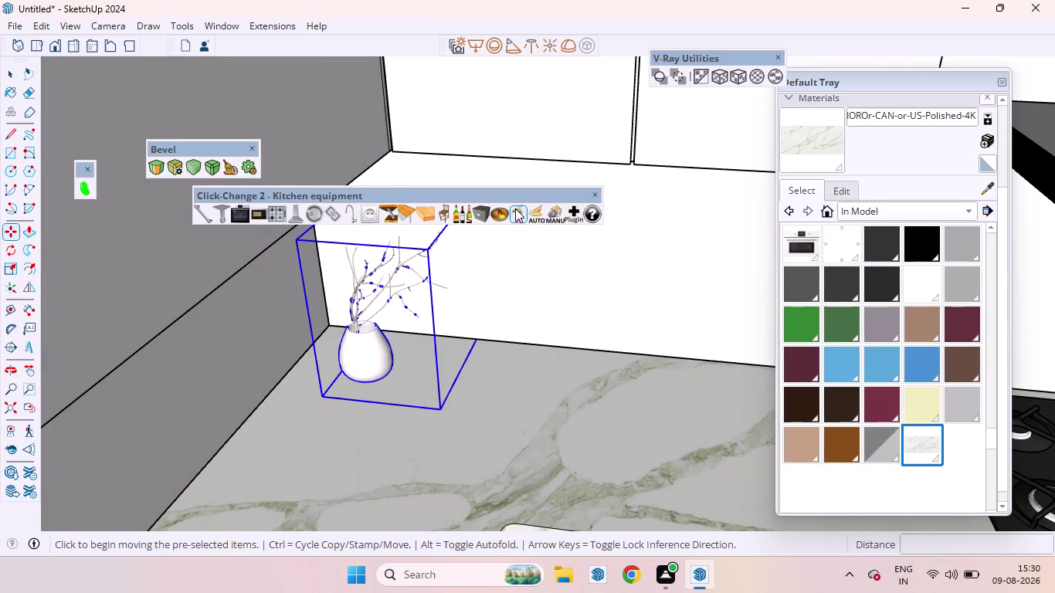
click(515, 209)
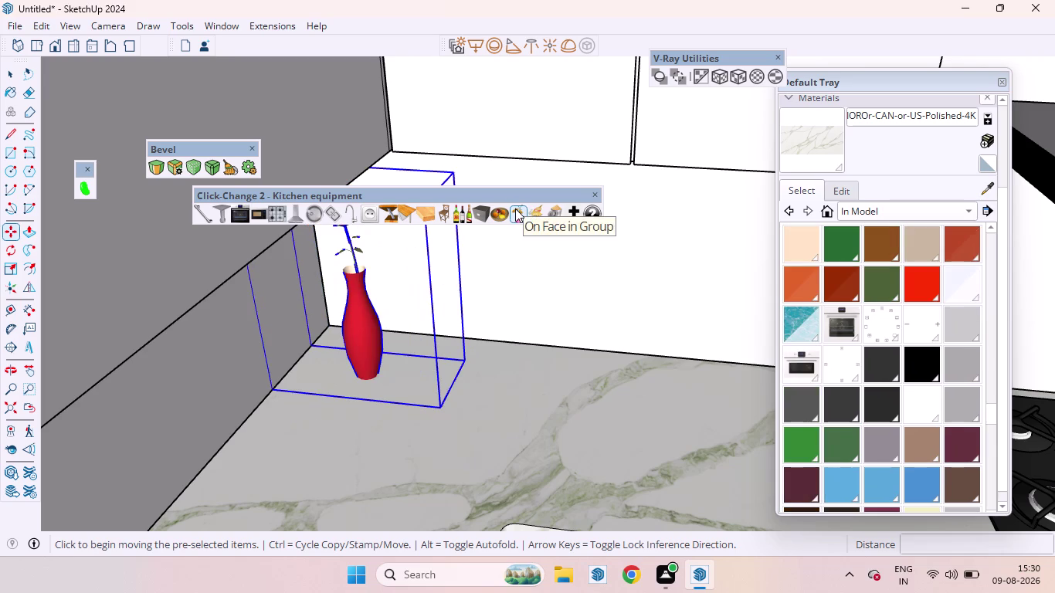
click(515, 209)
click(515, 209)
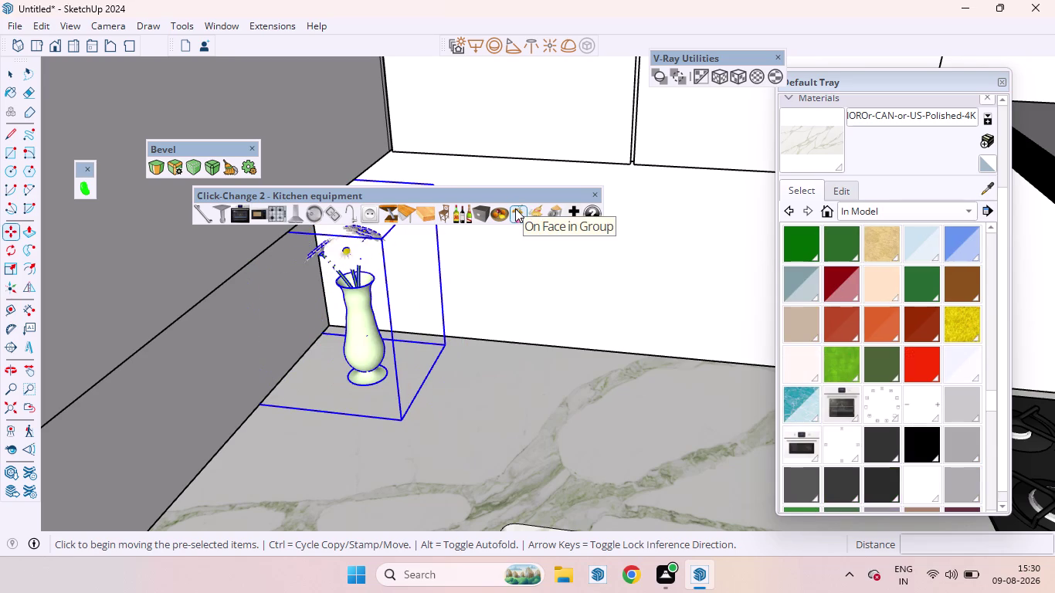
click(515, 209)
click(516, 209)
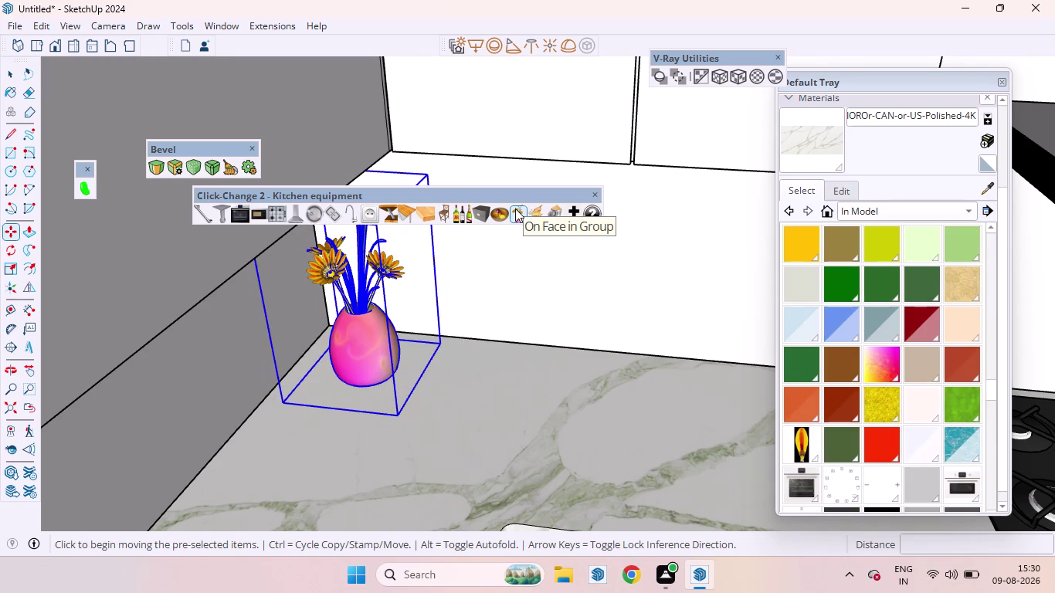
click(515, 209)
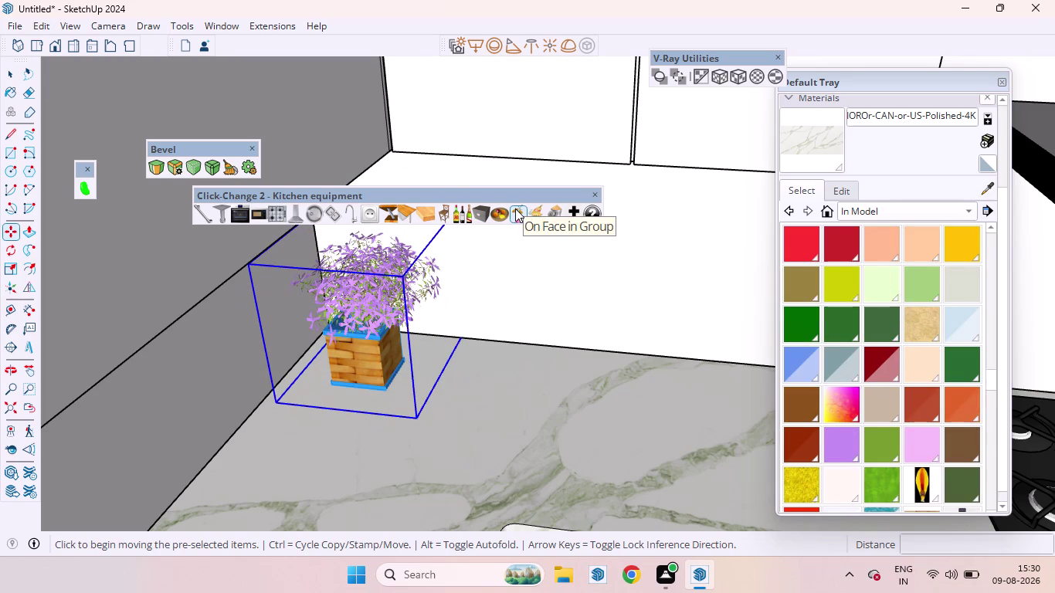
click(515, 208)
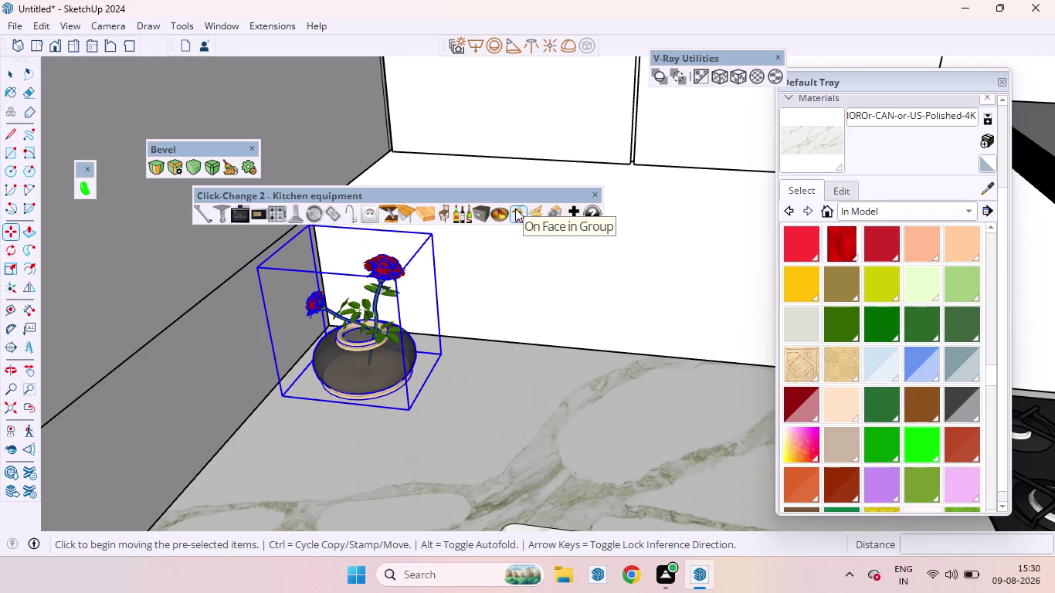
click(515, 208)
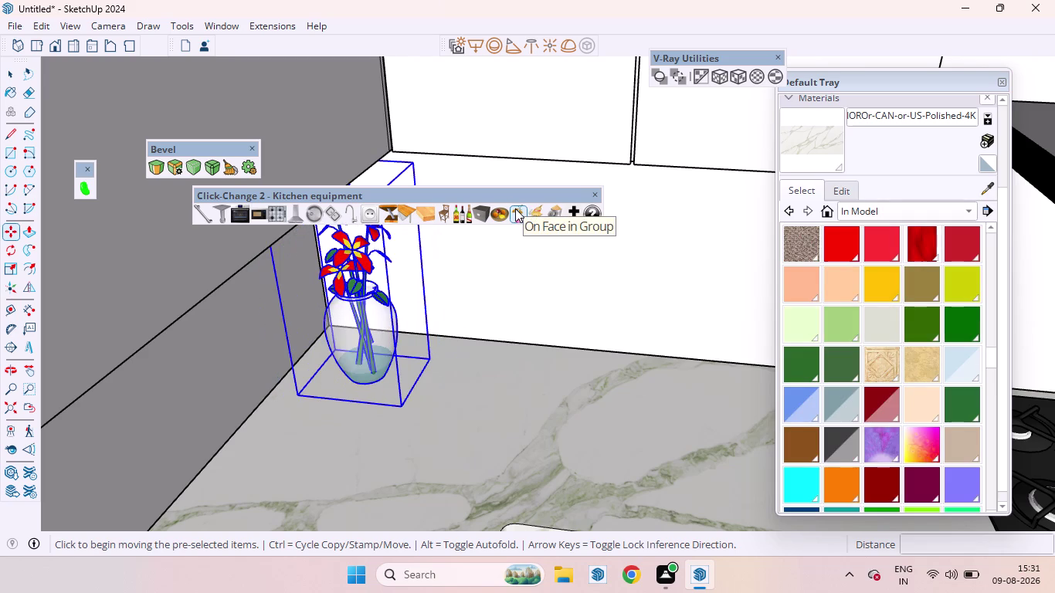
click(515, 208)
click(515, 209)
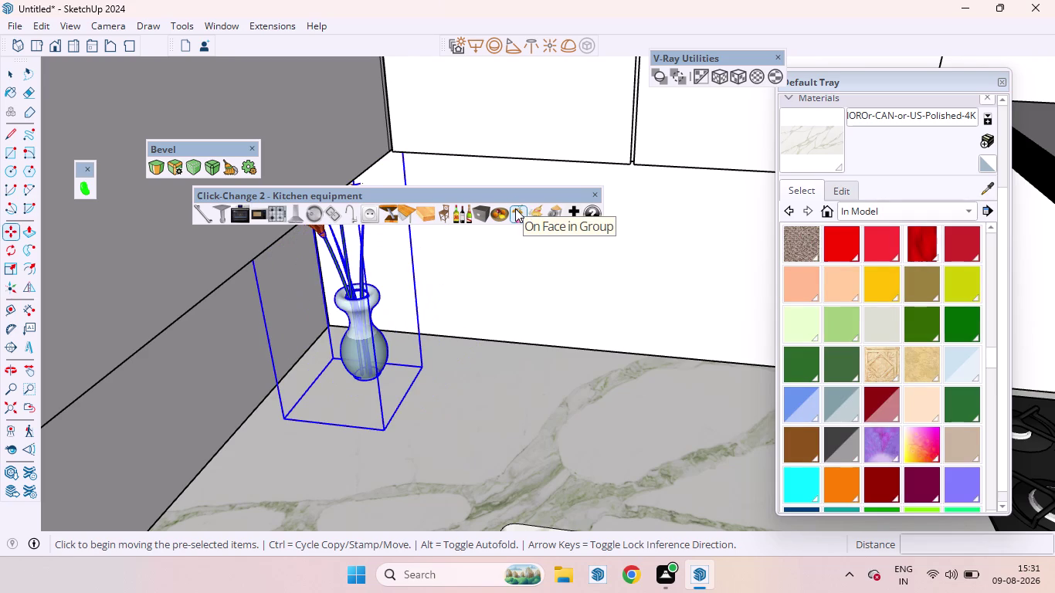
triple_click(515, 208)
triple_click(515, 208)
triple_click(515, 208)
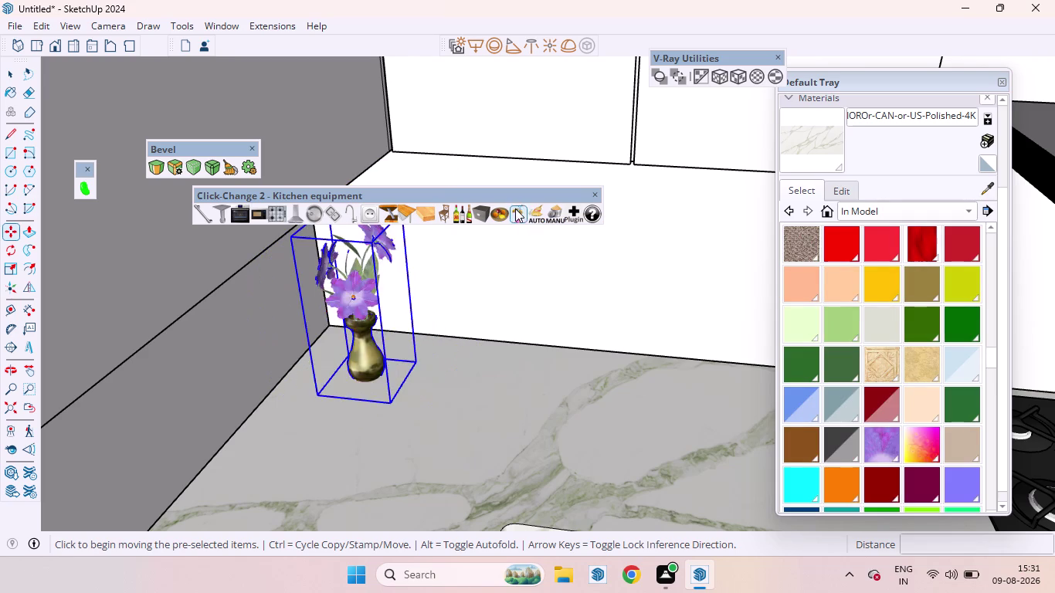
triple_click(515, 209)
double_click(515, 209)
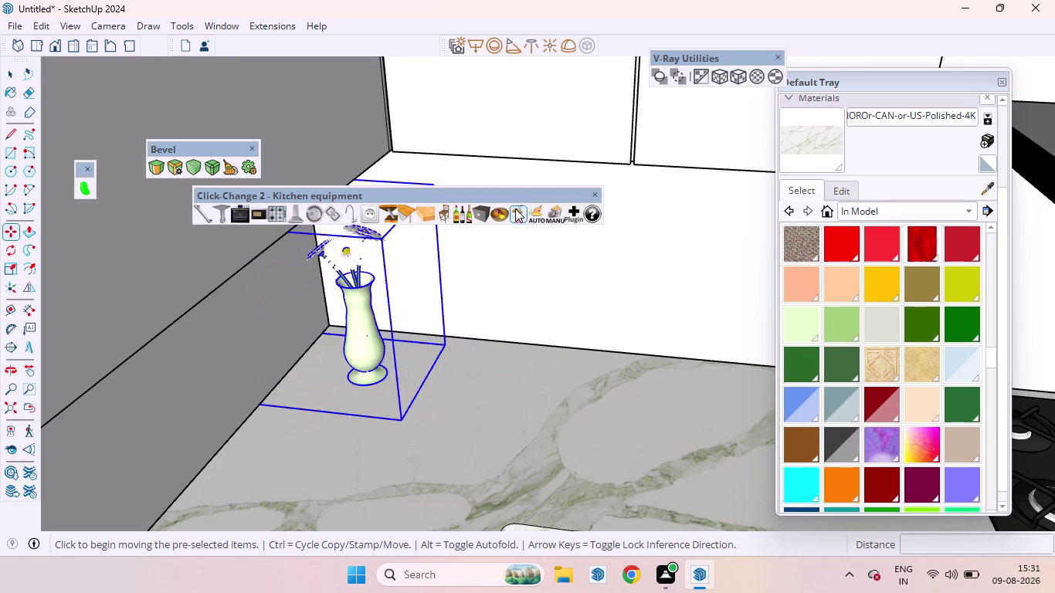
double_click(515, 209)
click(515, 209)
click(515, 208)
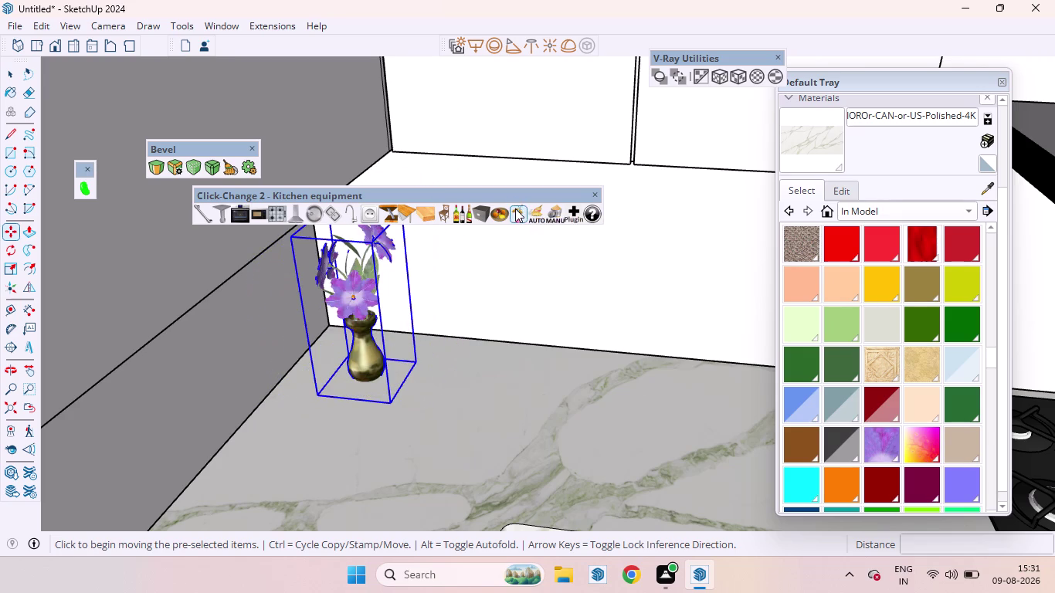
click(515, 209)
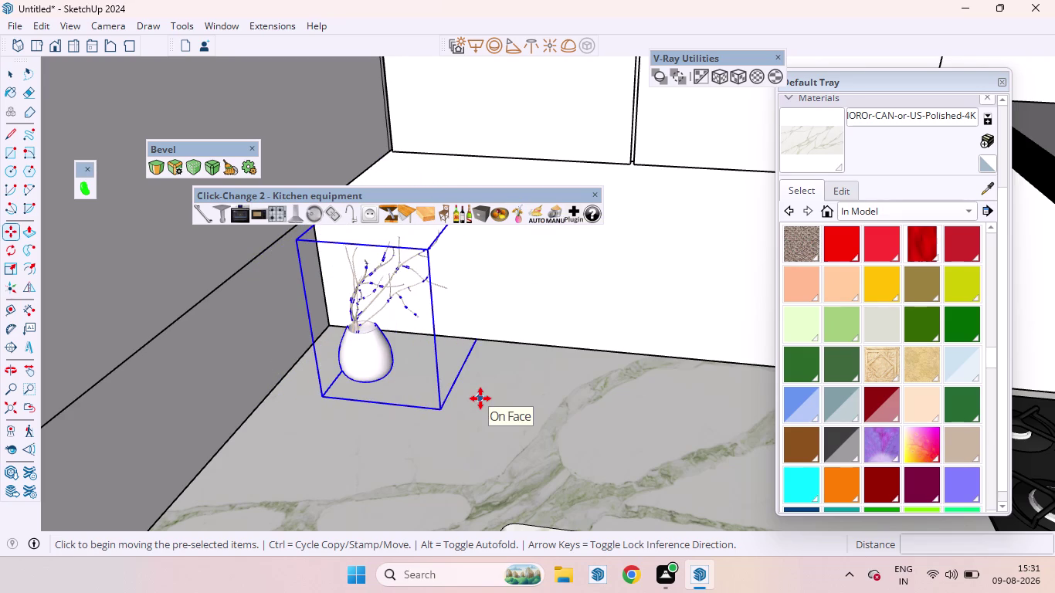
Start copying the vase with Move, then cancel and clear the selection.
key(m)
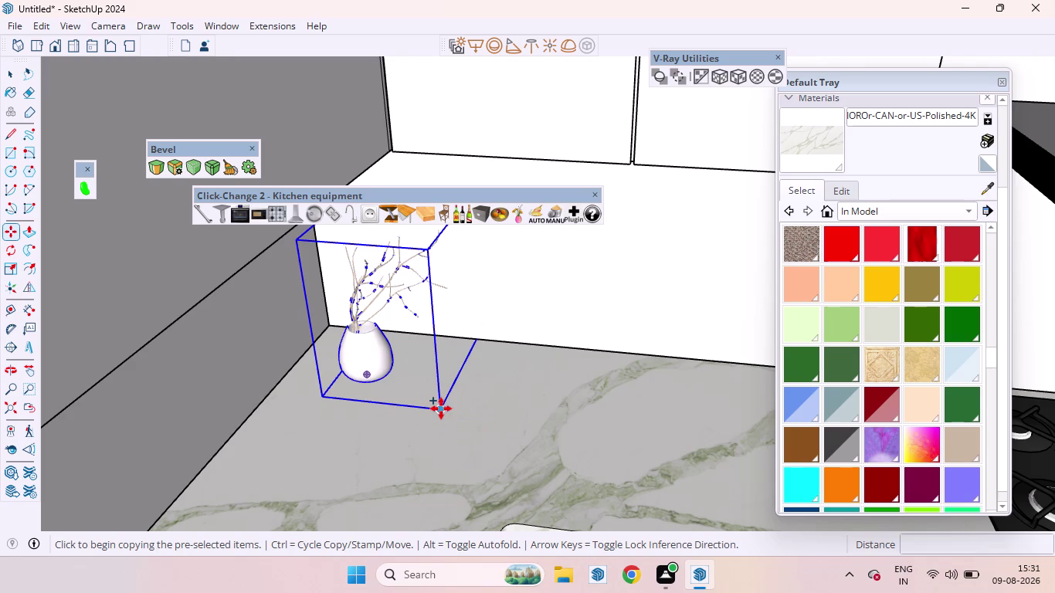
click(441, 409)
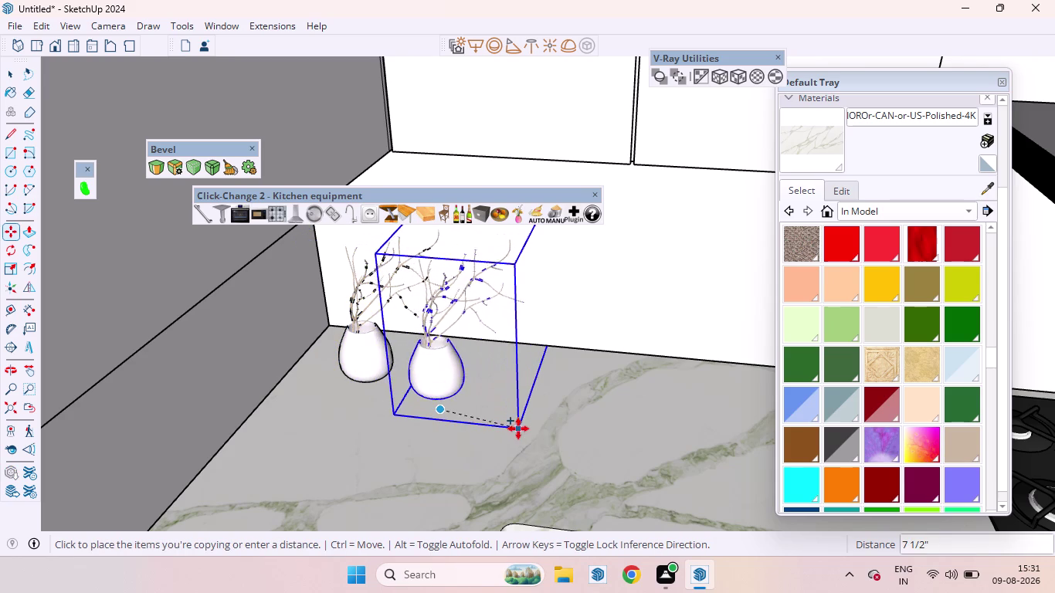
scroll(down, 3)
scroll(down, 3)
key(space)
scroll(down, 3)
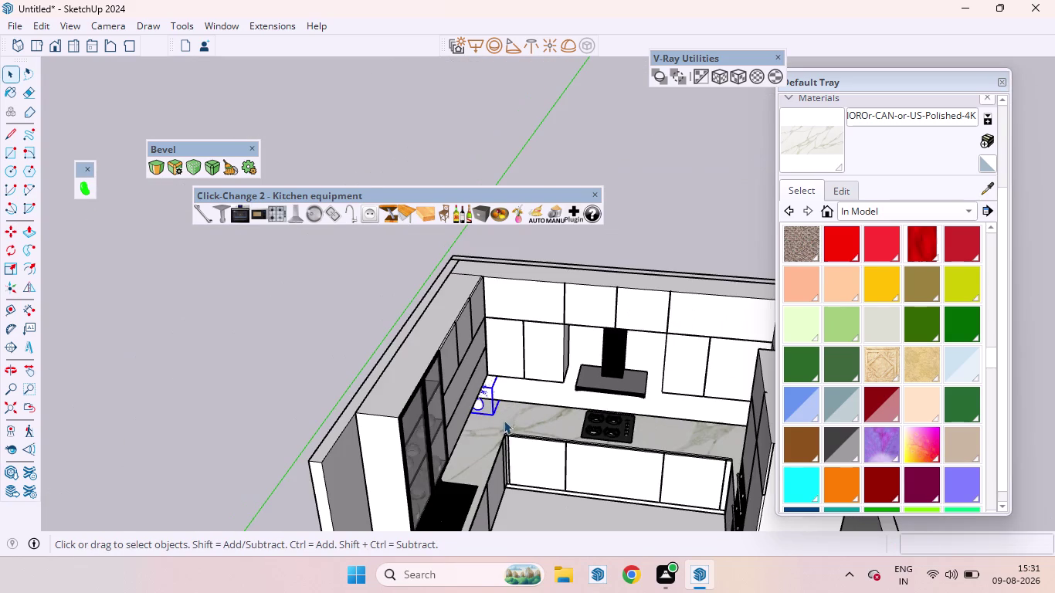
click(650, 233)
Select the branch vase in the countertop corner.
middle_drag(531, 439, 494, 320)
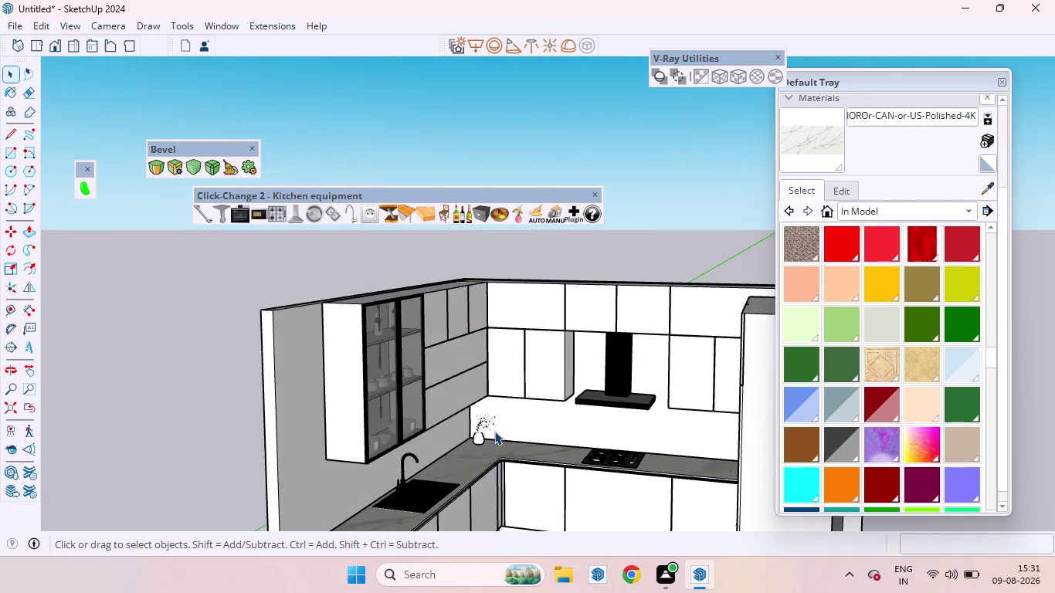
scroll(down, 3)
scroll(up, 3)
middle_drag(479, 438, 414, 399)
scroll(up, 3)
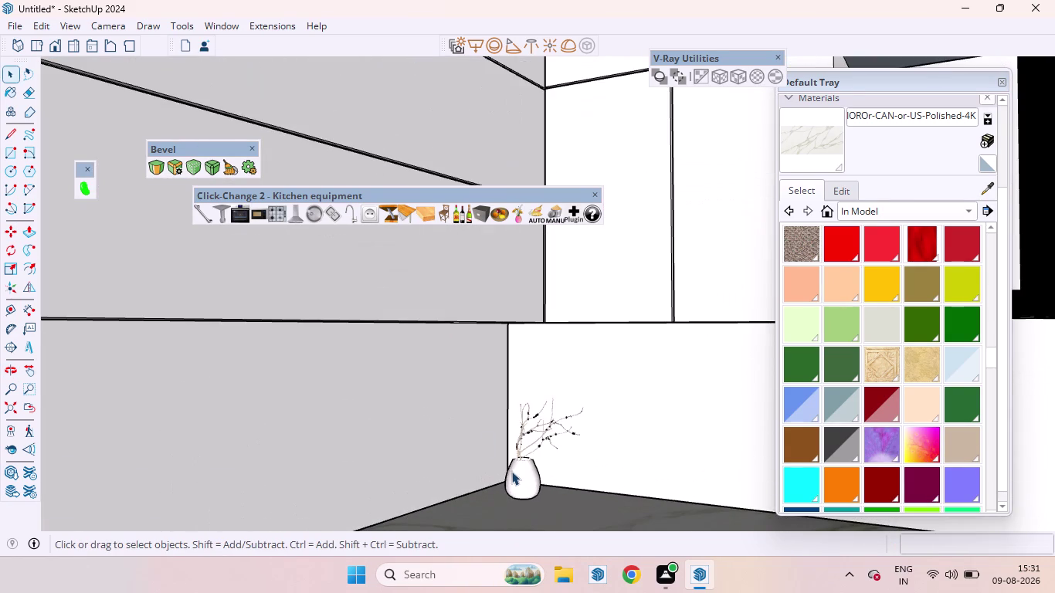
click(515, 476)
Delete the branch vase, enable another V-Ray toolbar, and launch Chaos Cosmos.
key(Delete)
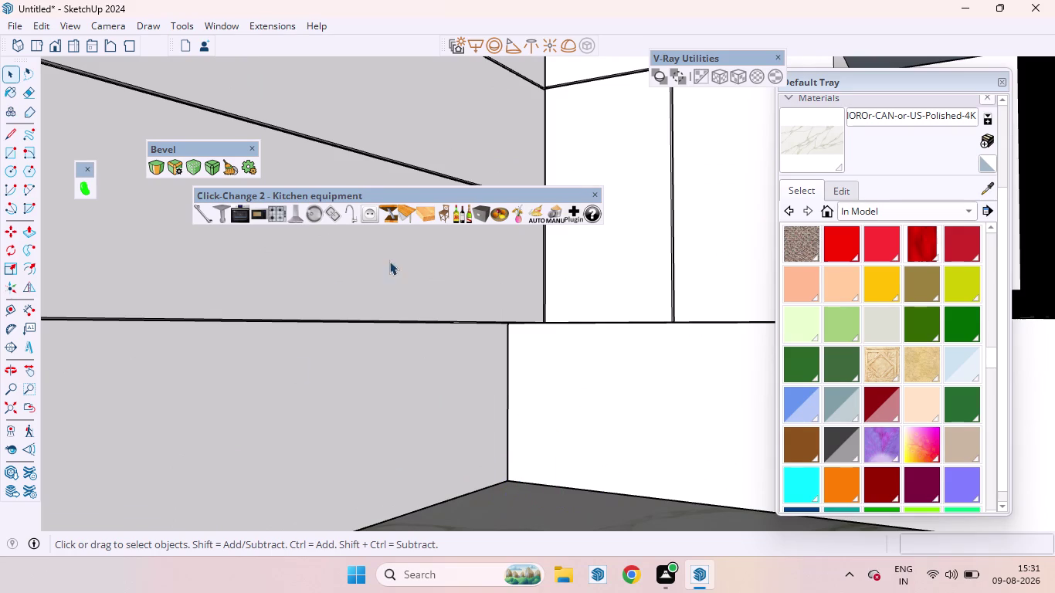
right_click(628, 51)
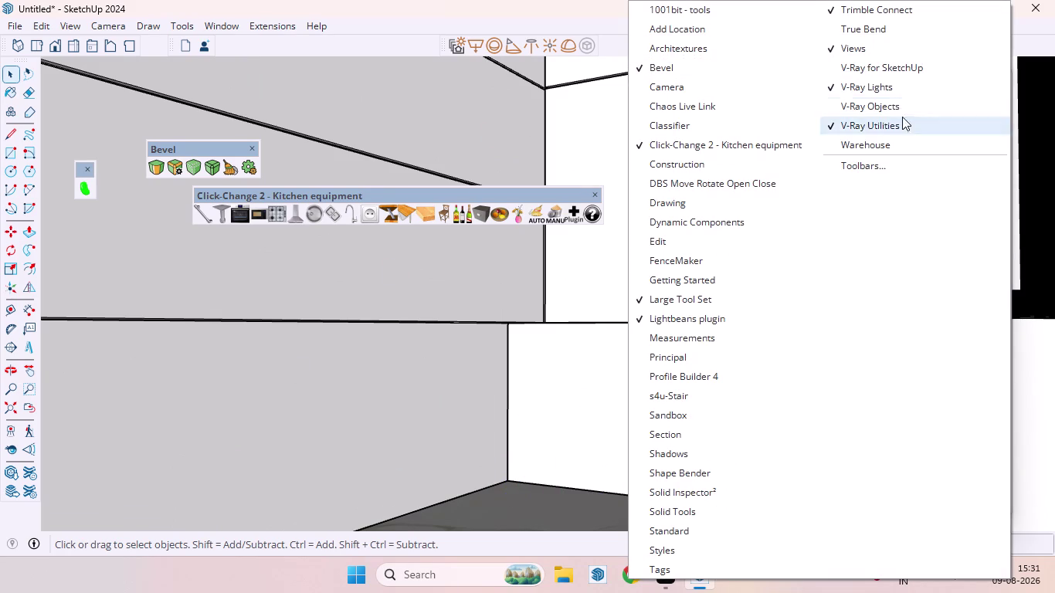
click(851, 75)
click(367, 70)
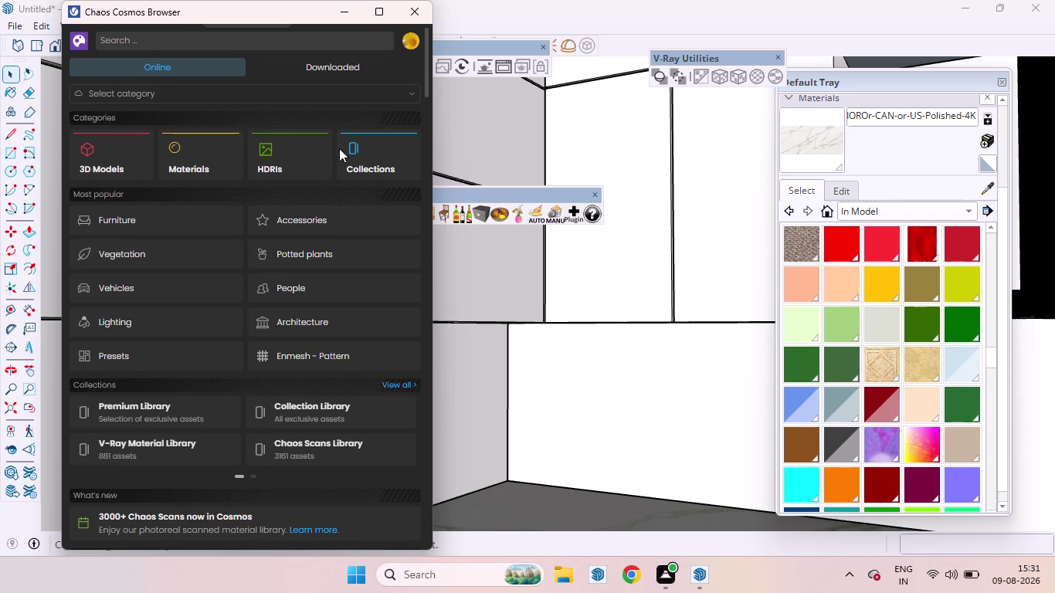
Browse all models in the Cosmos 3D Models Accessories category.
click(84, 161)
click(404, 95)
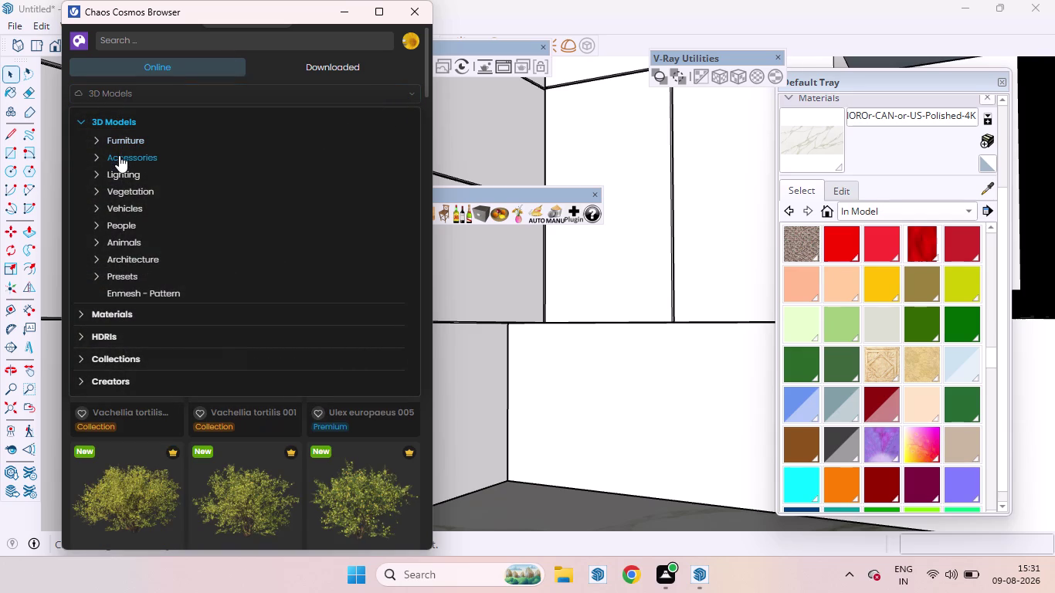
click(119, 157)
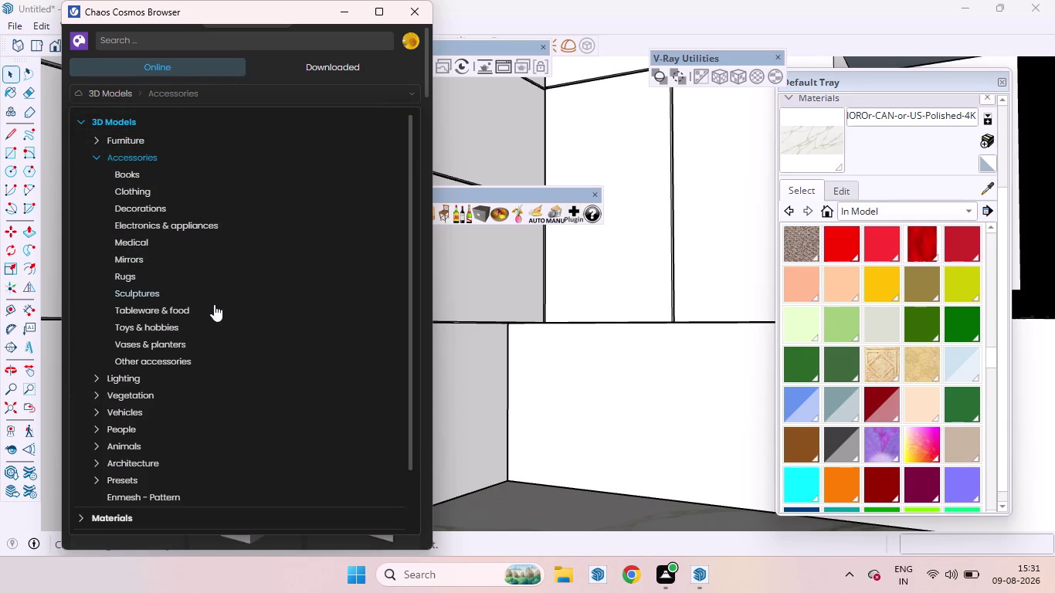
click(134, 39)
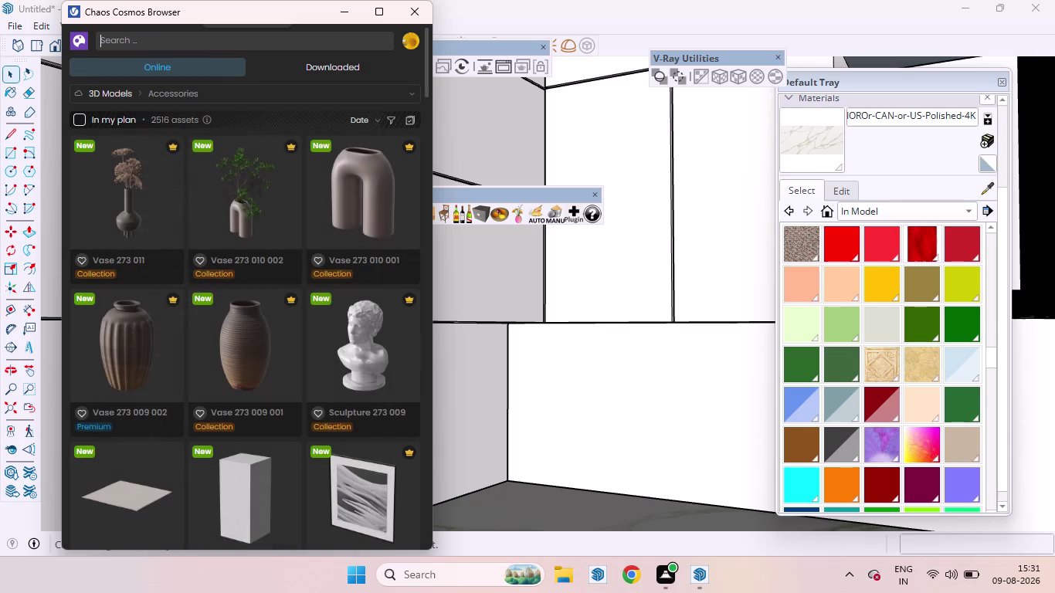
Search Cosmos for 'pot' and import the Potted Plants 50-15 model.
text(PO)
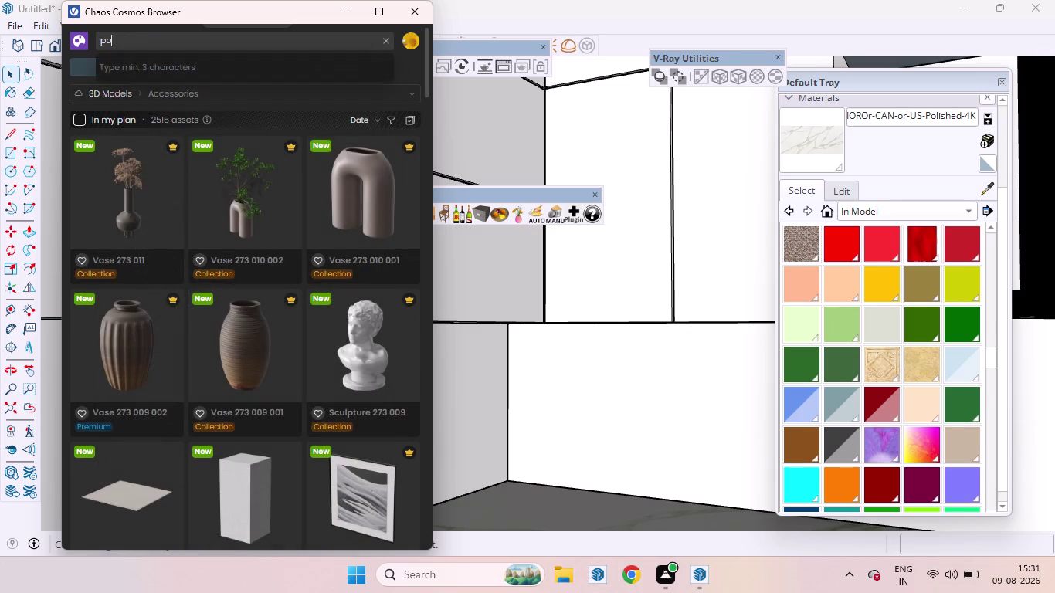
text(T)
key(shift+Return)
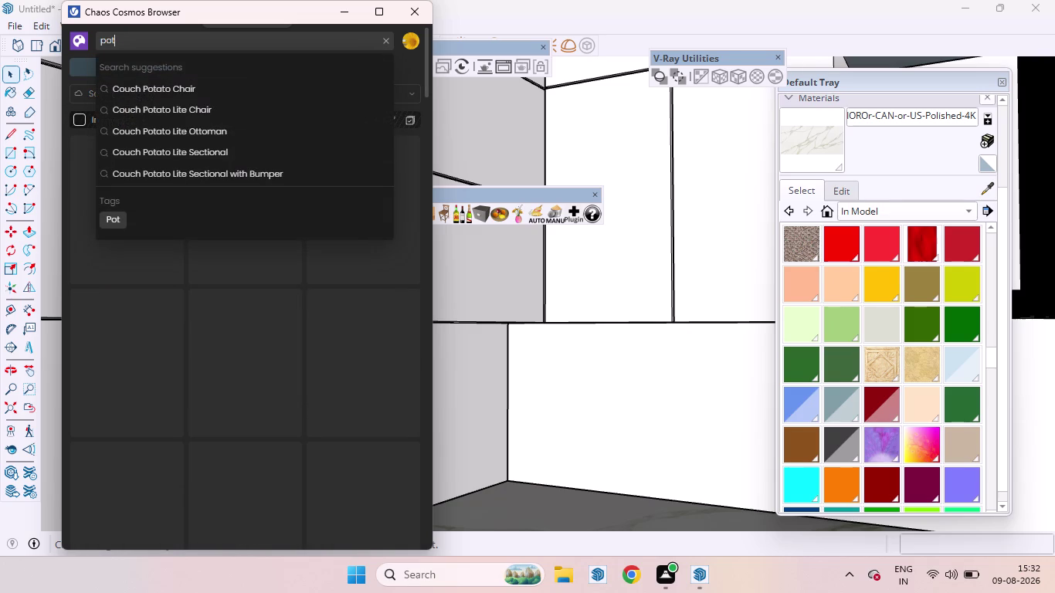
key(Return)
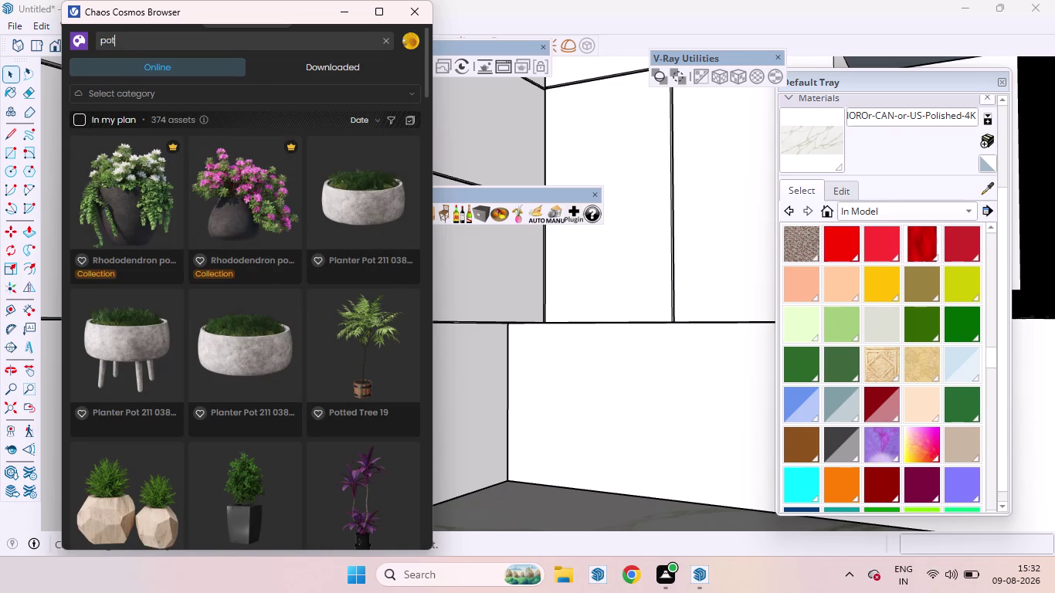
scroll(down, 3)
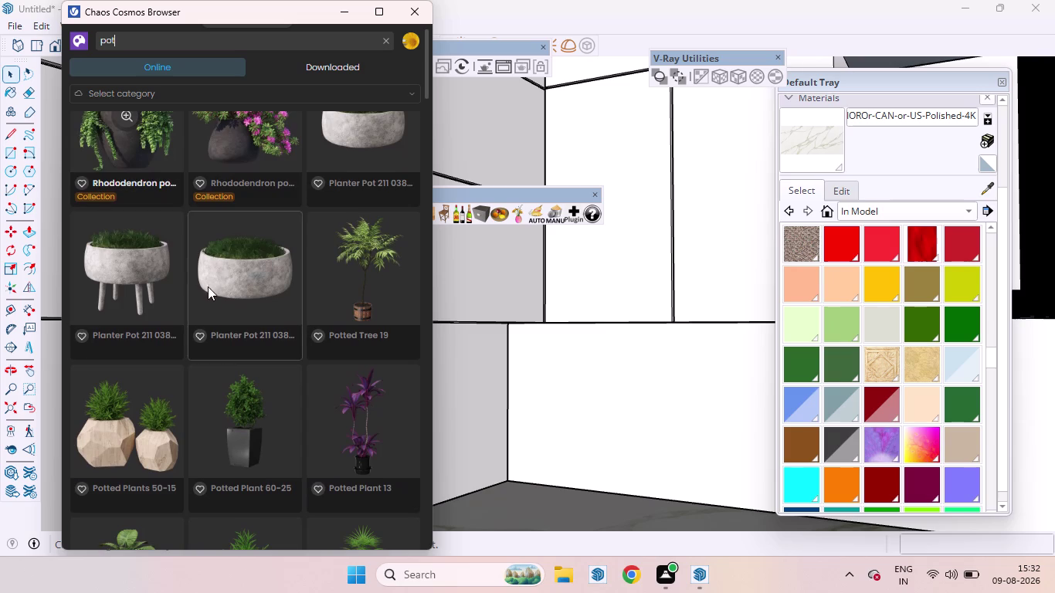
scroll(down, 3)
click(146, 267)
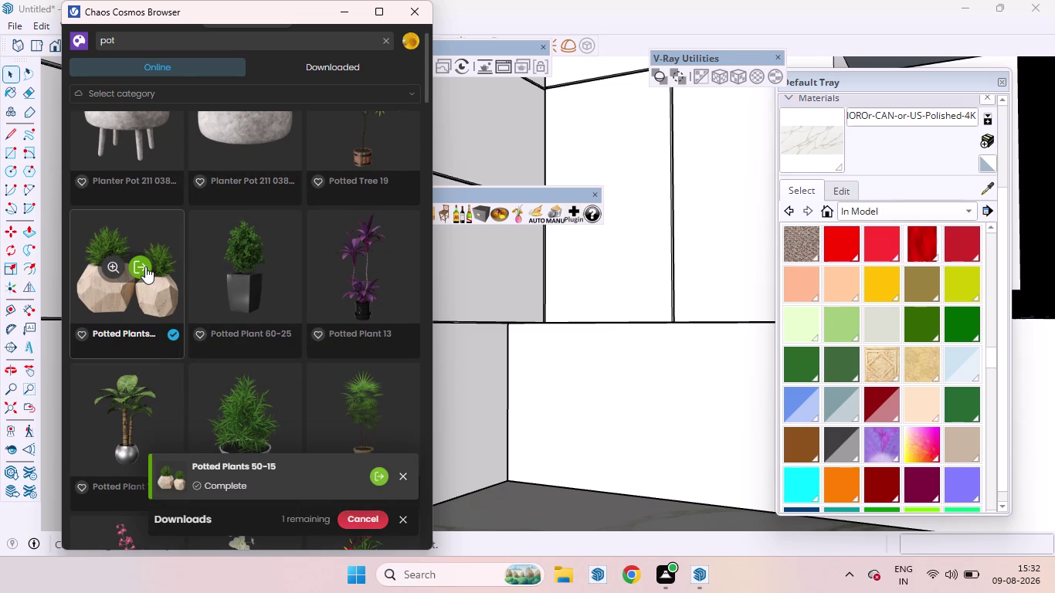
click(145, 266)
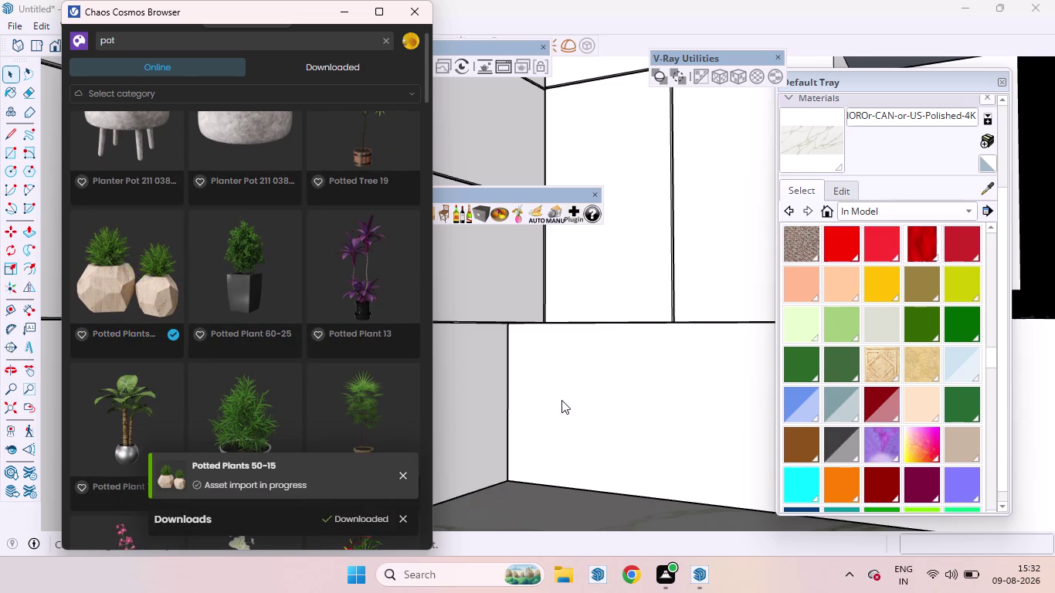
Drop the two-pot Potted Plants set onto the marble countertop corner.
scroll(down, 3)
scroll(down, 3)
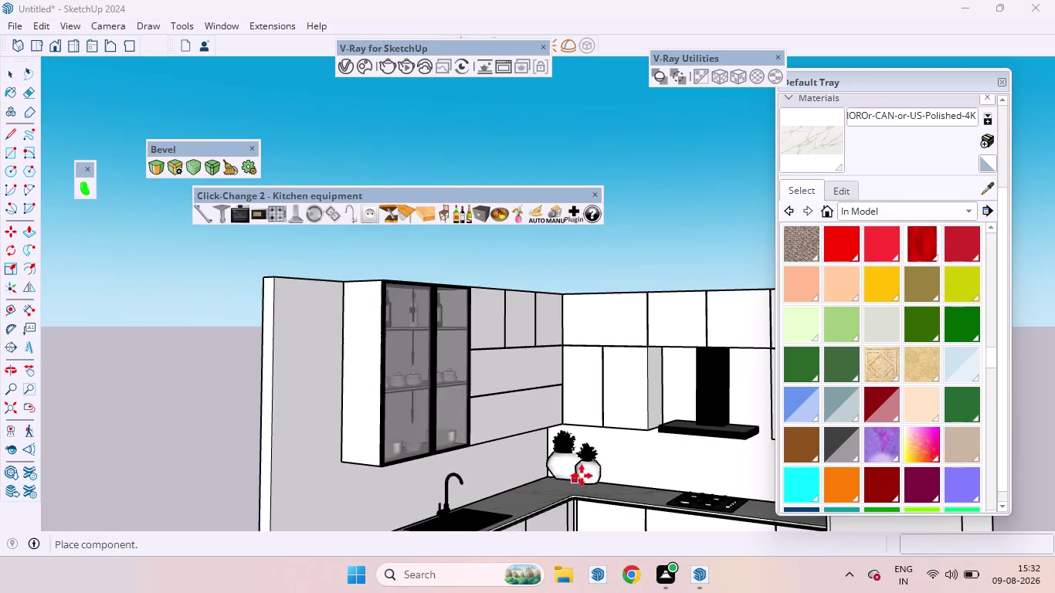
middle_drag(582, 482, 628, 592)
scroll(up, 3)
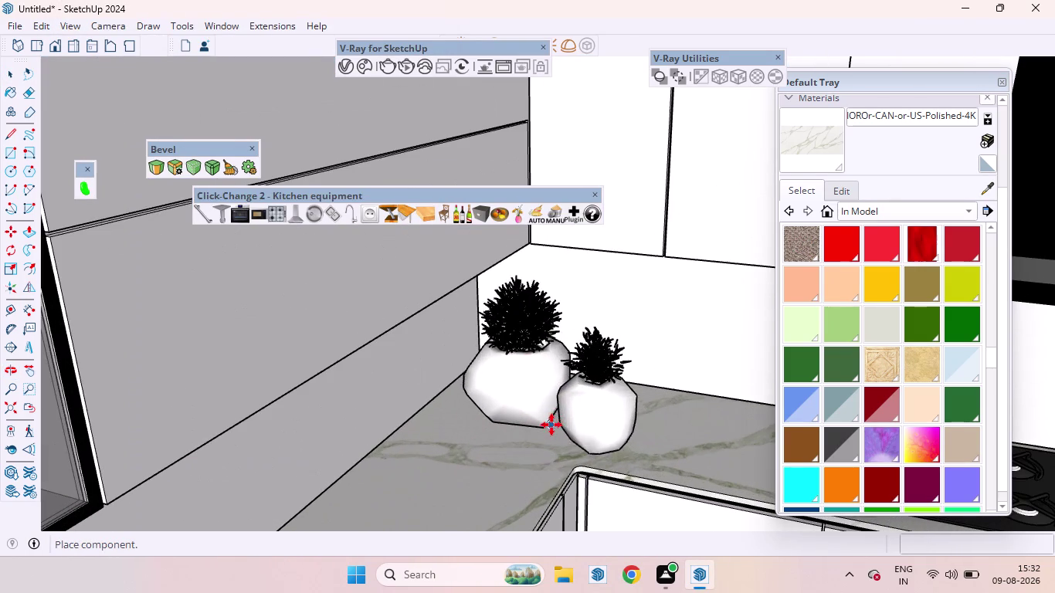
middle_drag(549, 405, 445, 349)
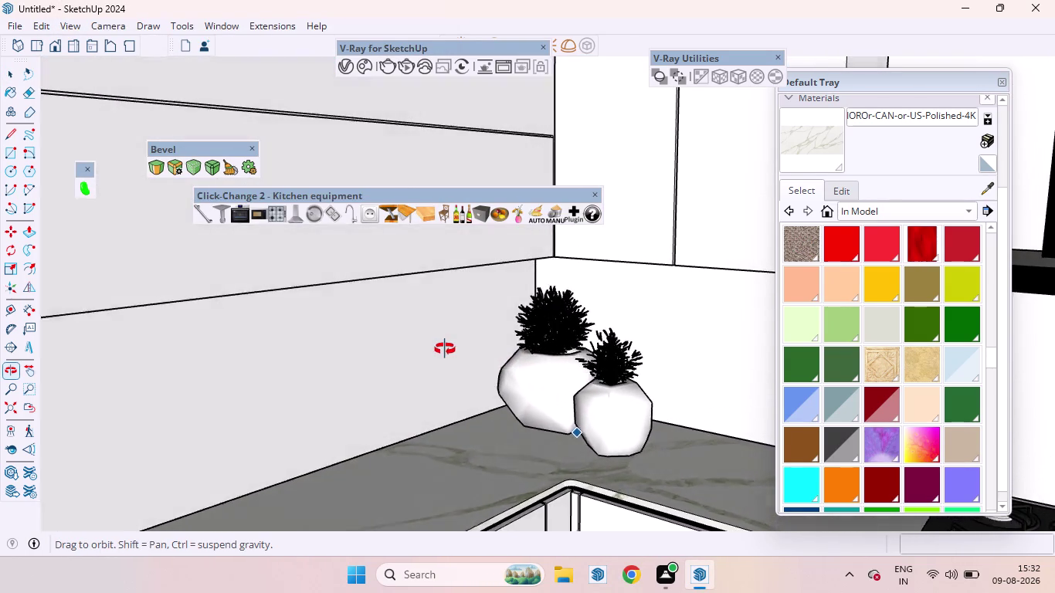
middle_drag(445, 349, 535, 414)
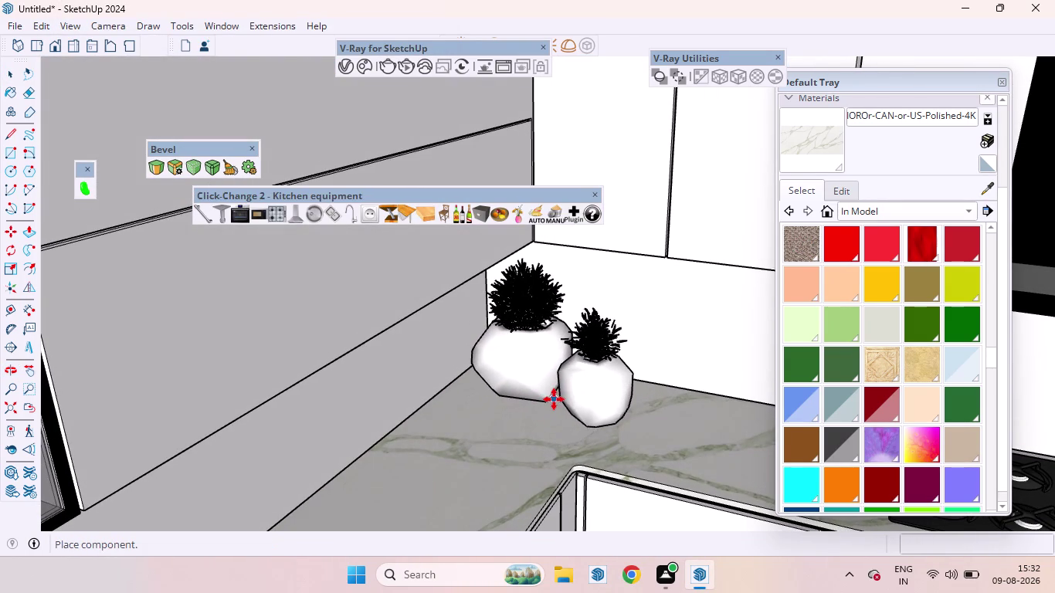
click(554, 399)
scroll(down, 3)
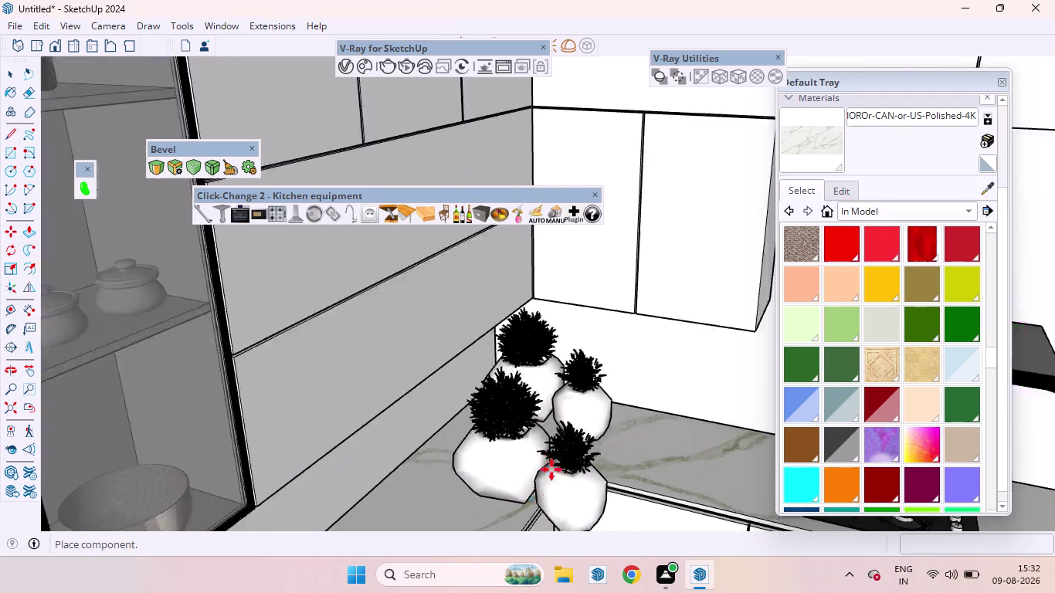
key(space)
scroll(down, 3)
scroll(down, 3)
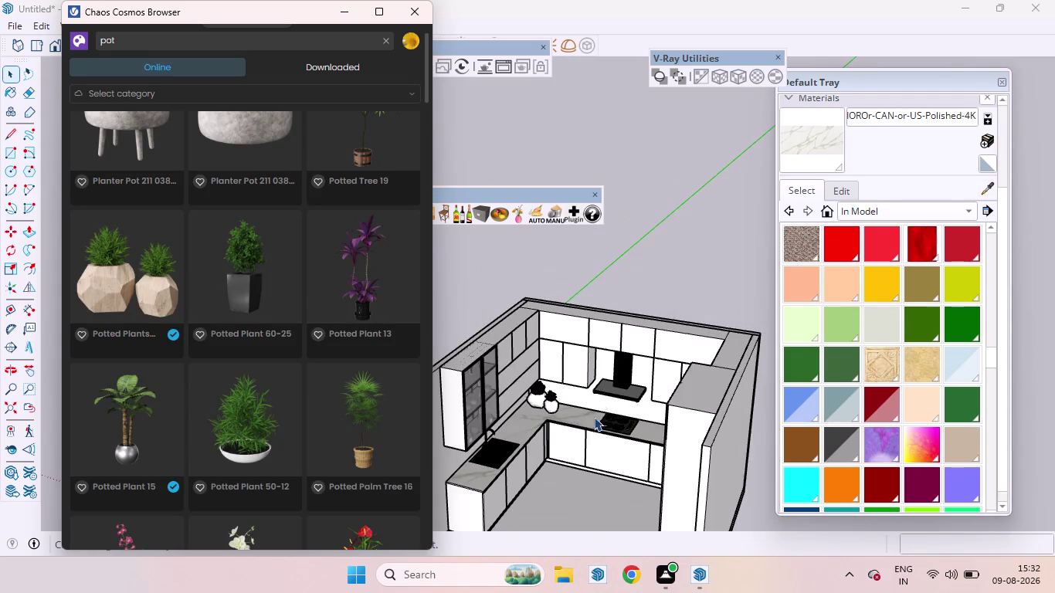
scroll(down, 3)
middle_drag(554, 473, 603, 320)
scroll(up, 3)
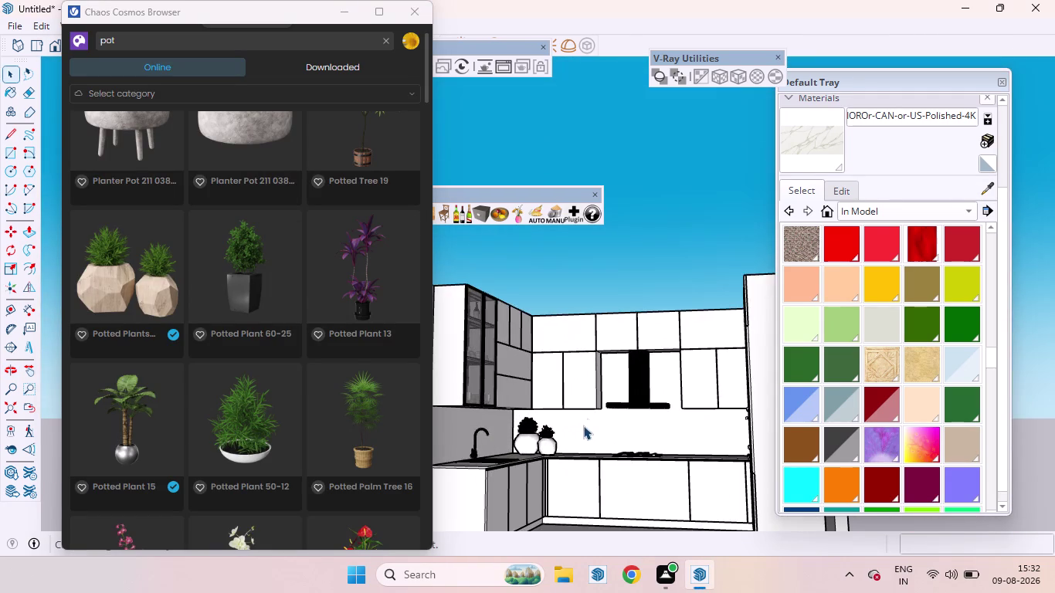
scroll(down, 3)
scroll(up, 3)
scroll(down, 3)
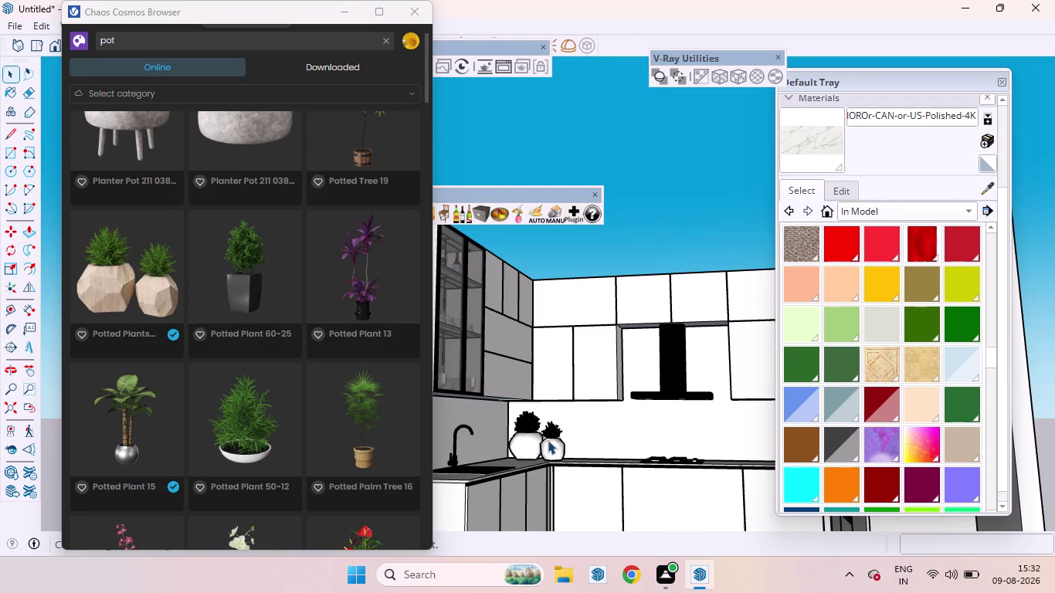
scroll(down, 3)
scroll(up, 3)
scroll(down, 3)
scroll(up, 3)
Scale the potted plants to 0.84 along one axis to narrow them.
click(530, 441)
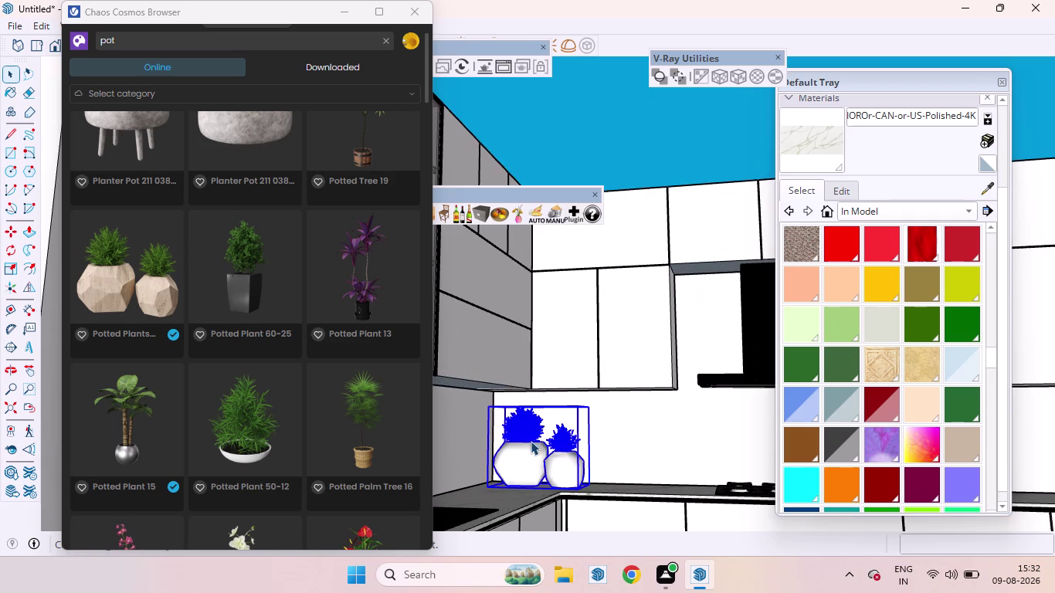
key(s)
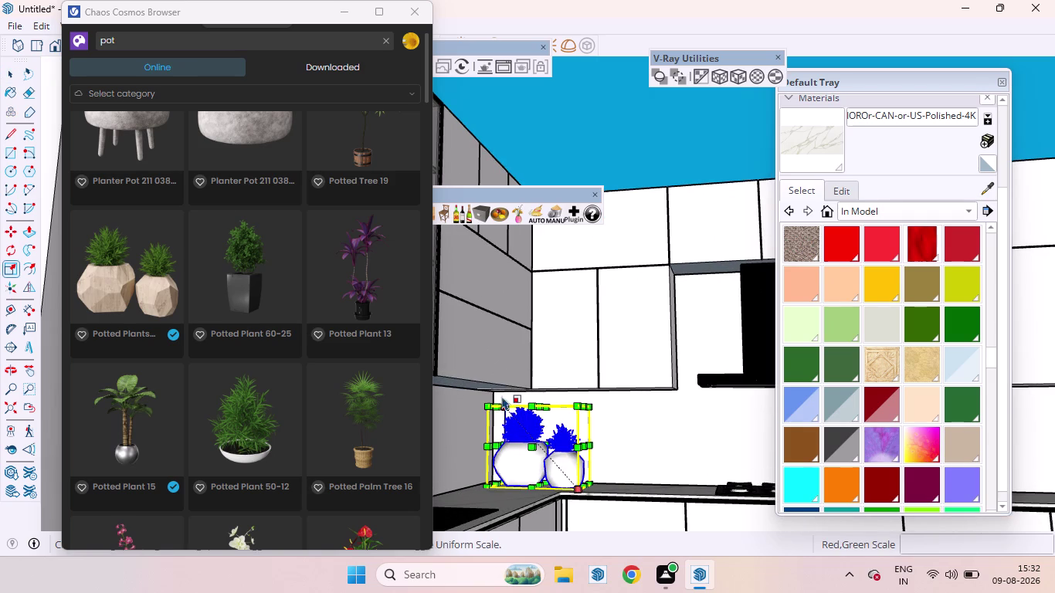
drag(504, 405, 511, 414)
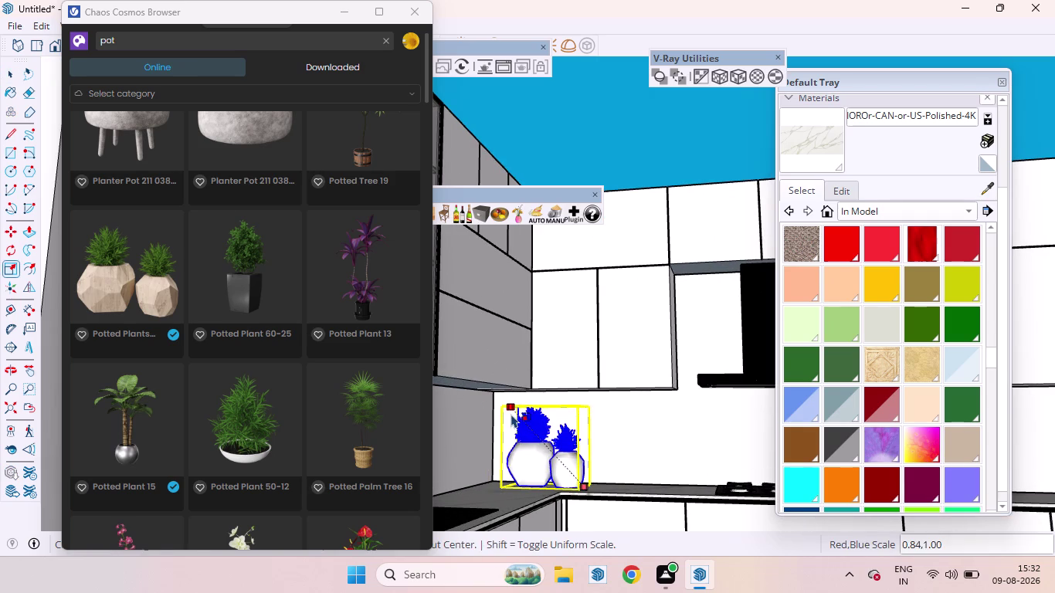
drag(511, 414, 515, 430)
key(space)
click(651, 149)
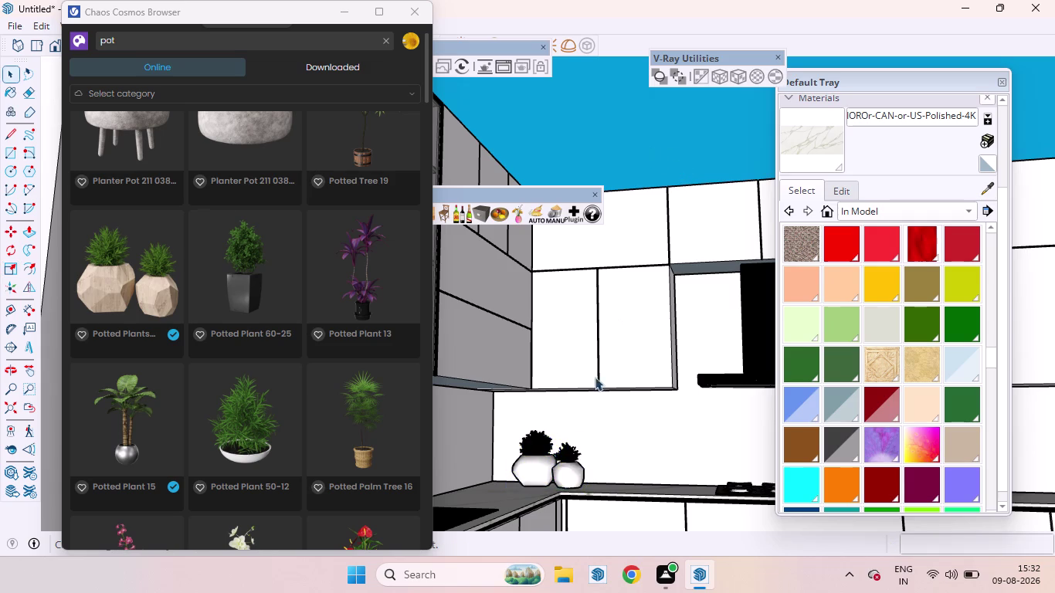
Move the potted plants deeper into the countertop's back corner beside the sink.
scroll(down, 3)
middle_drag(567, 401, 561, 533)
scroll(up, 3)
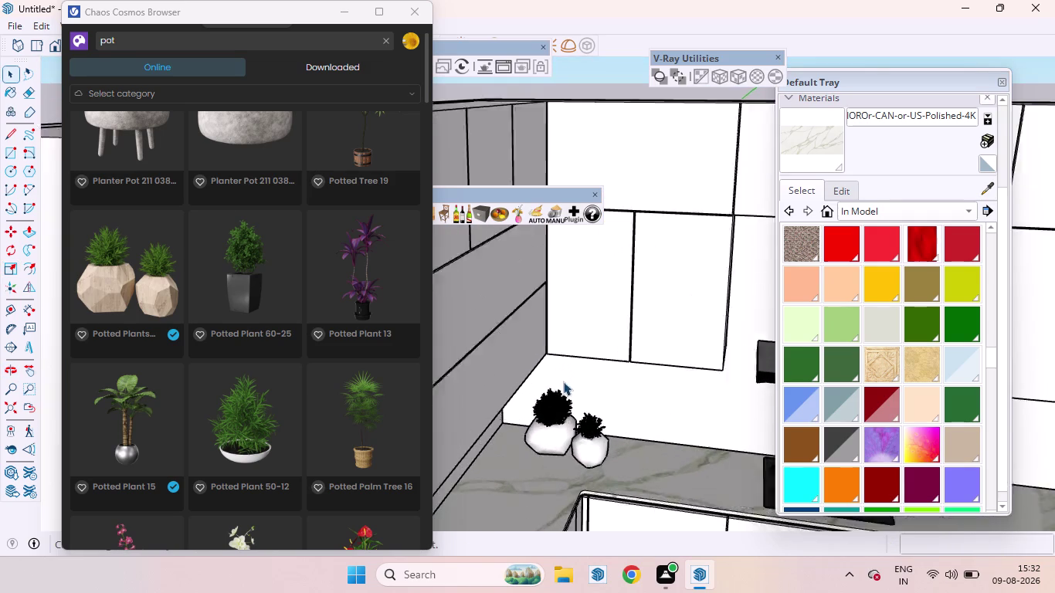
click(560, 454)
key(m)
click(567, 451)
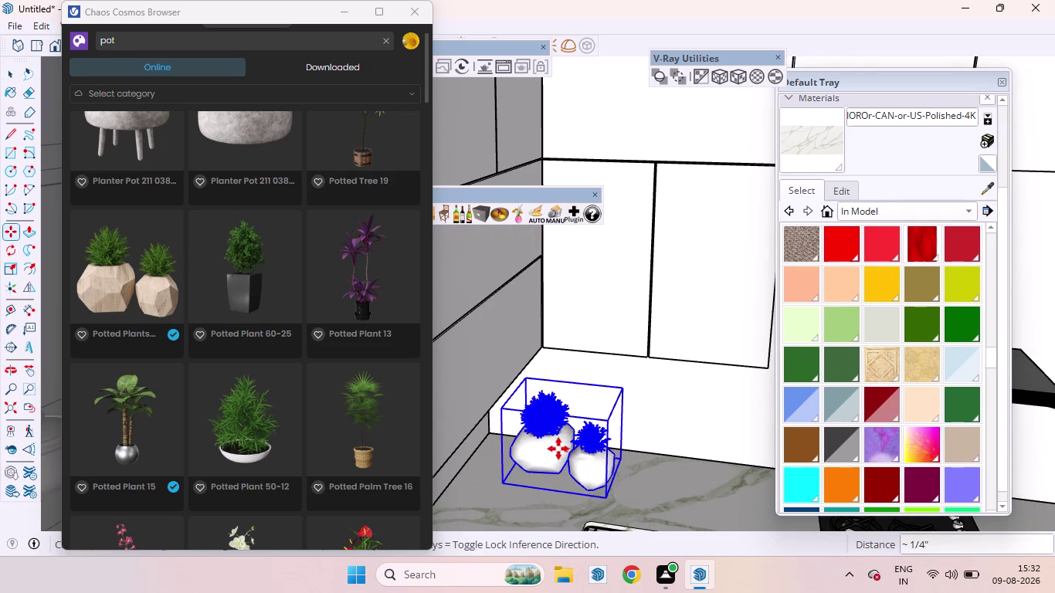
click(549, 449)
key(space)
click(605, 91)
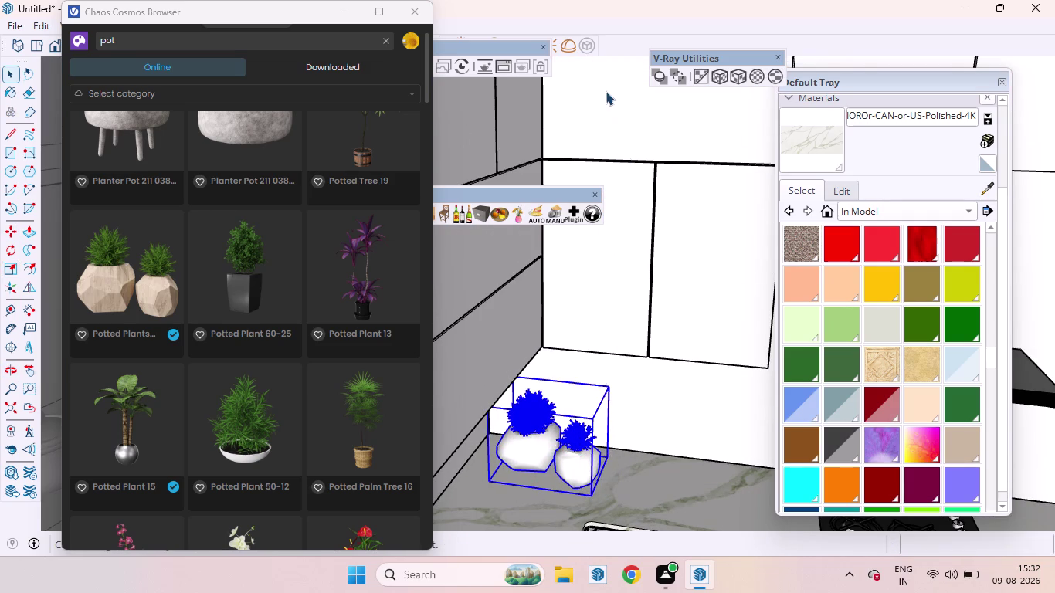
Deselect the plants and orbit to review the counter from above and the sink side.
scroll(down, 3)
scroll(up, 3)
scroll(down, 3)
scroll(down, 3)
scroll(up, 3)
scroll(down, 3)
click(666, 202)
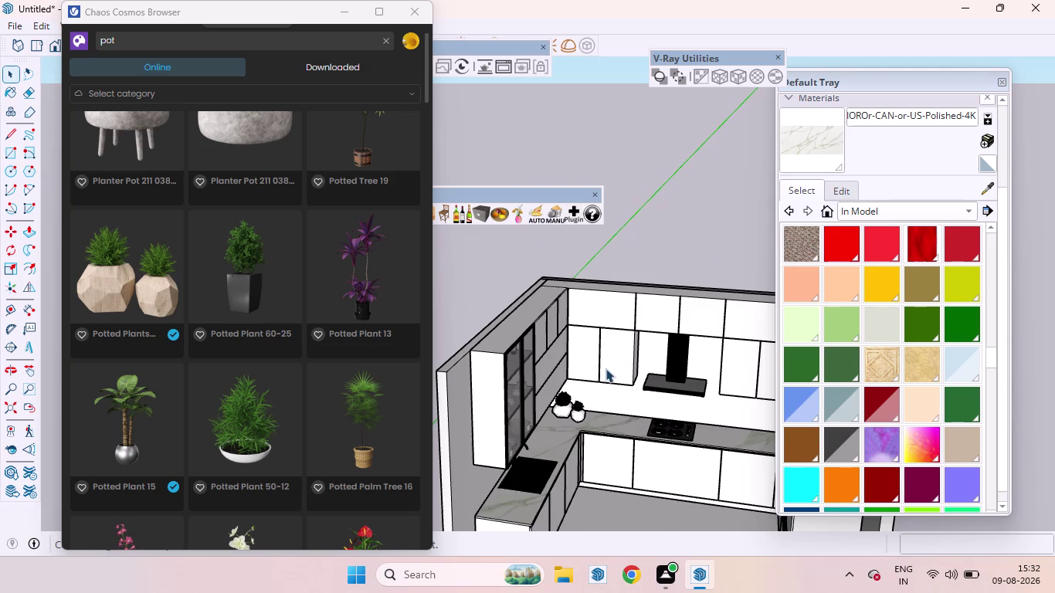
scroll(up, 3)
scroll(down, 3)
scroll(up, 3)
scroll(down, 3)
middle_drag(592, 443, 605, 288)
scroll(up, 3)
scroll(down, 3)
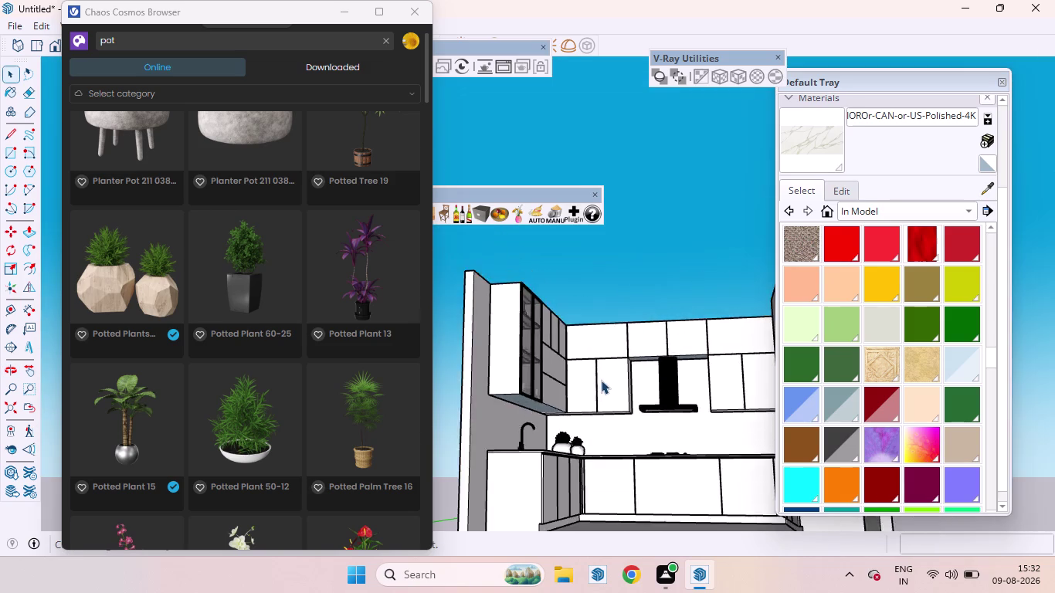
scroll(down, 3)
middle_drag(612, 409, 624, 478)
scroll(up, 3)
scroll(up, 3)
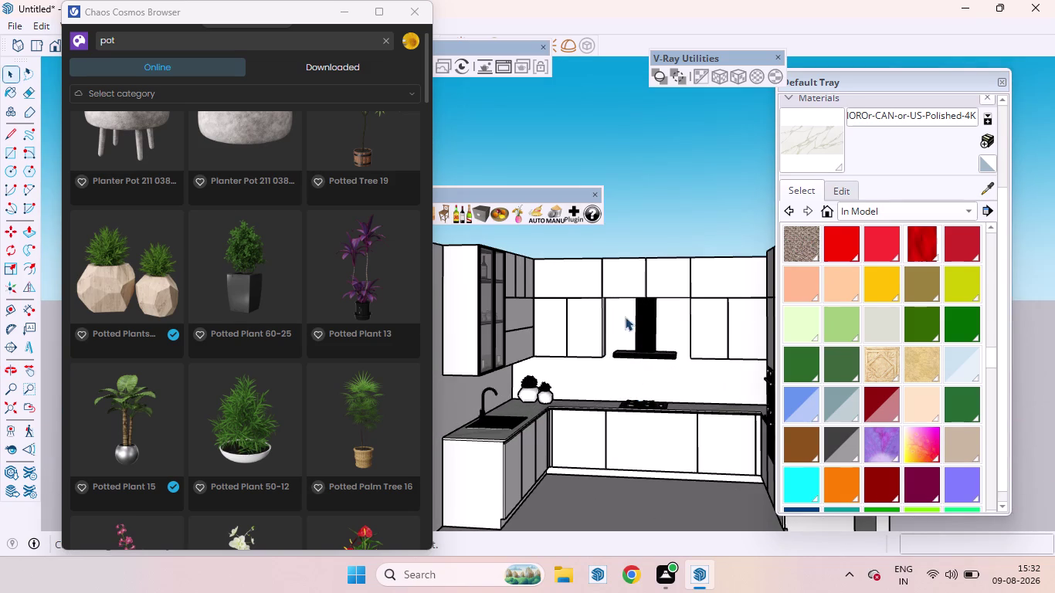
middle_drag(648, 330, 671, 295)
scroll(down, 3)
scroll(up, 3)
middle_drag(591, 368, 529, 493)
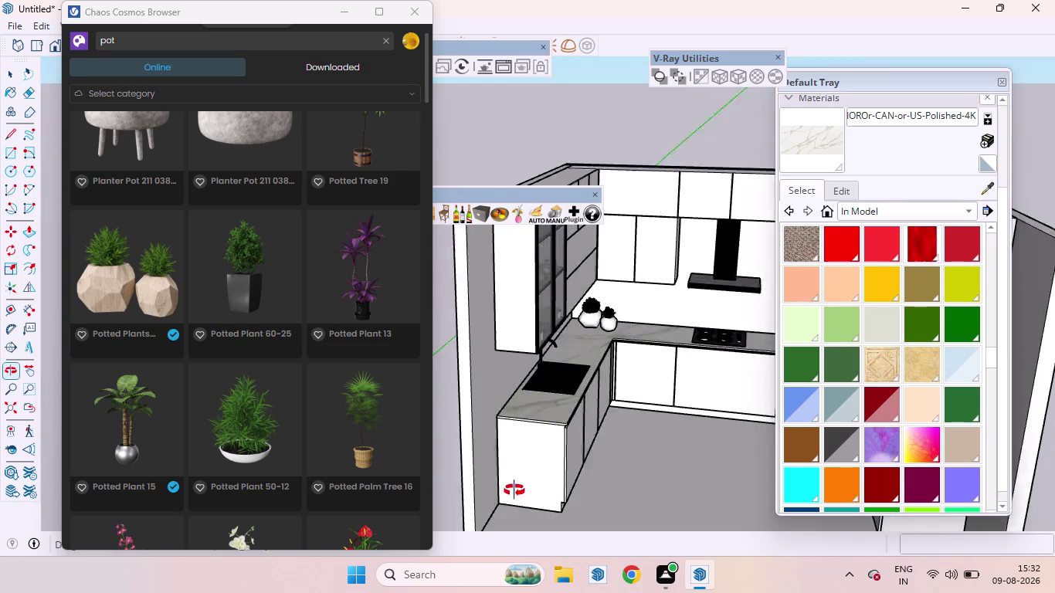
Insert a red wine bottle from Click-Change and set it on the countertop beside the plants.
middle_drag(528, 493, 508, 457)
scroll(up, 3)
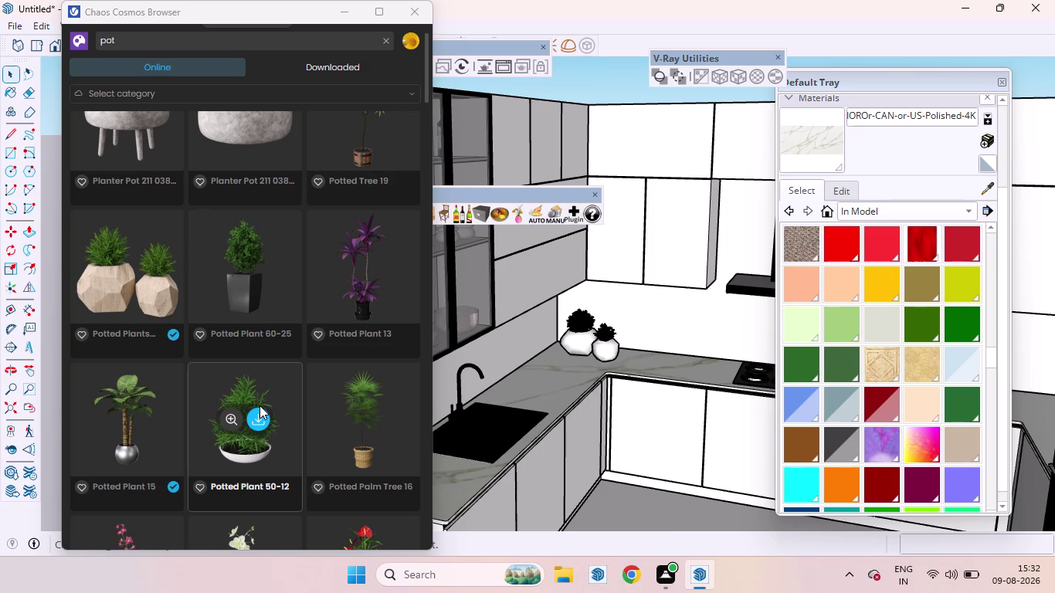
click(461, 217)
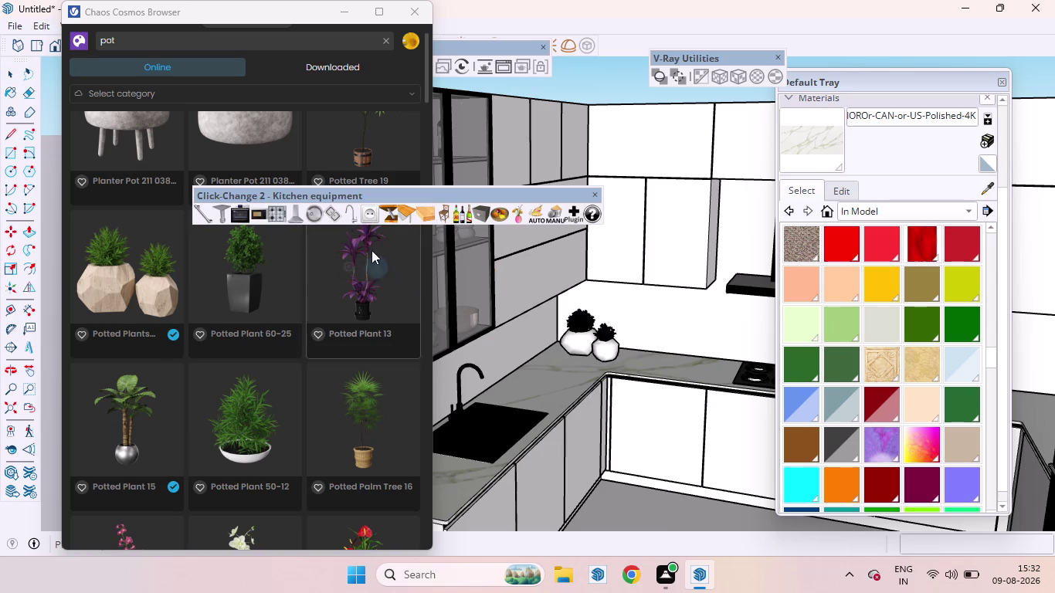
click(466, 215)
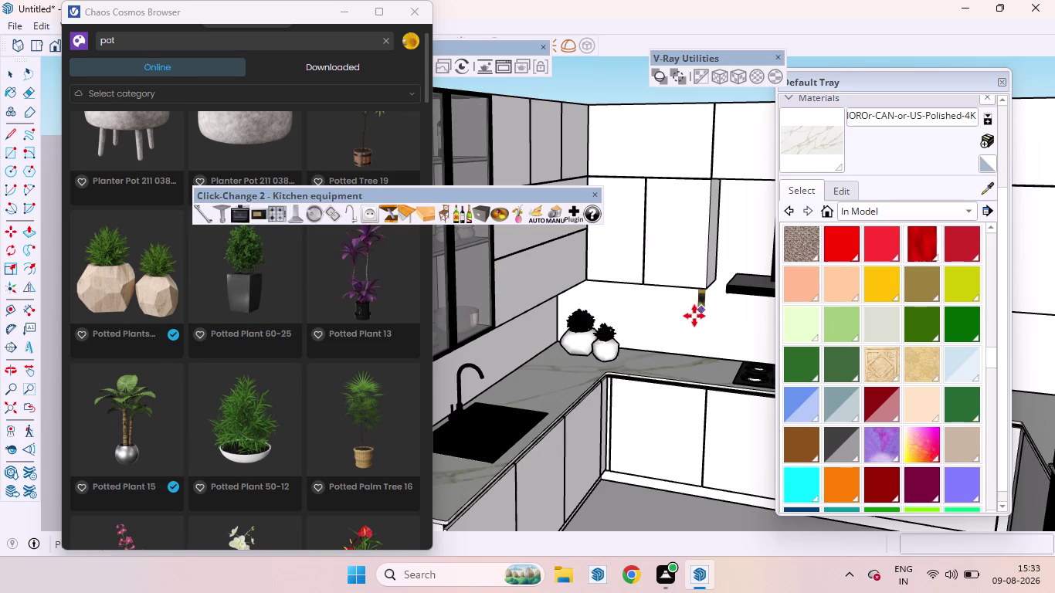
scroll(down, 3)
scroll(up, 3)
scroll(down, 3)
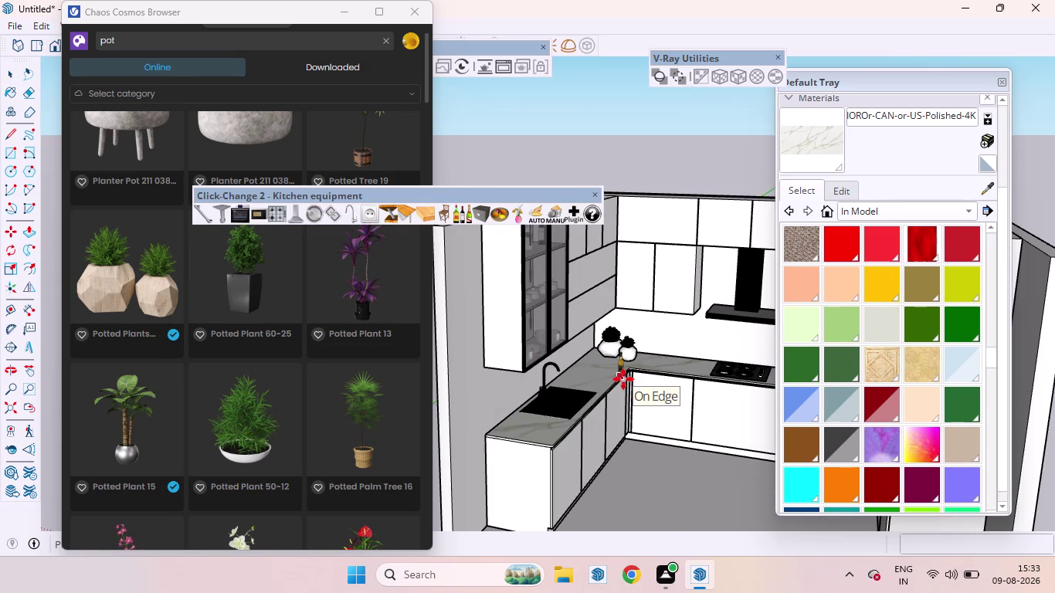
scroll(up, 3)
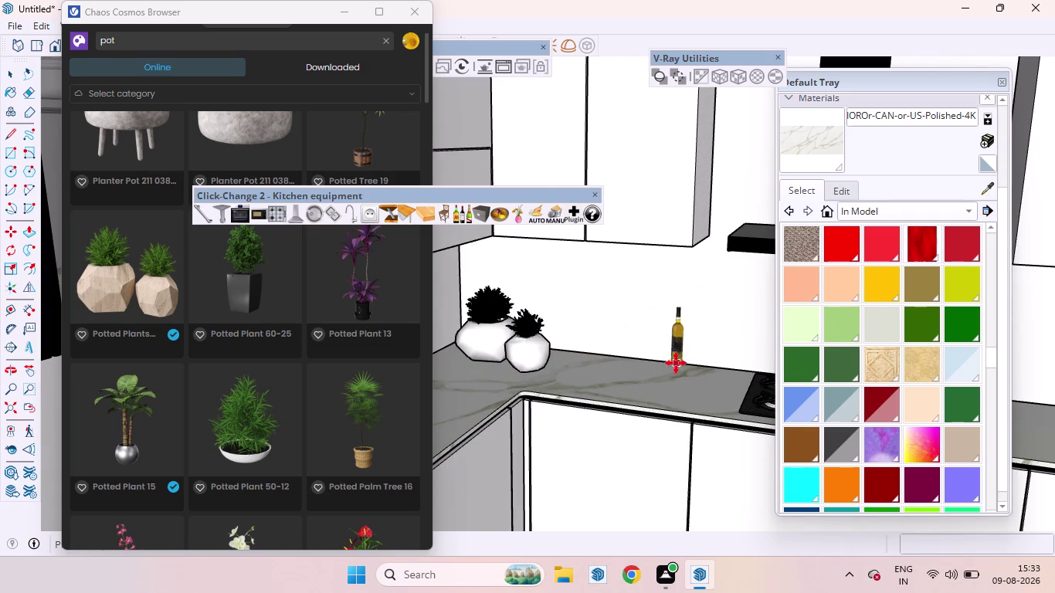
middle_drag(671, 373, 741, 513)
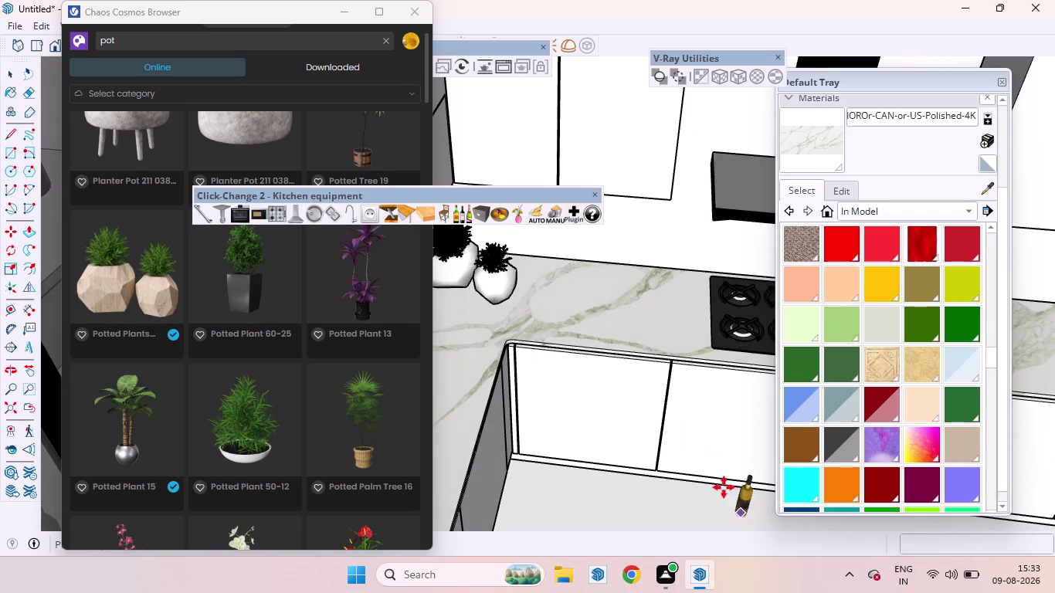
click(632, 283)
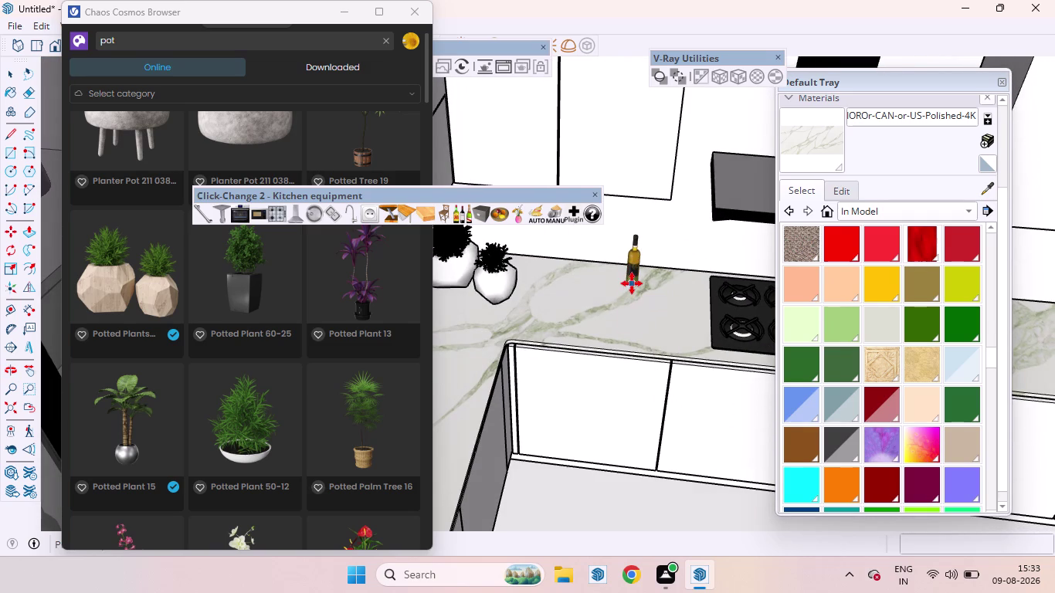
click(460, 219)
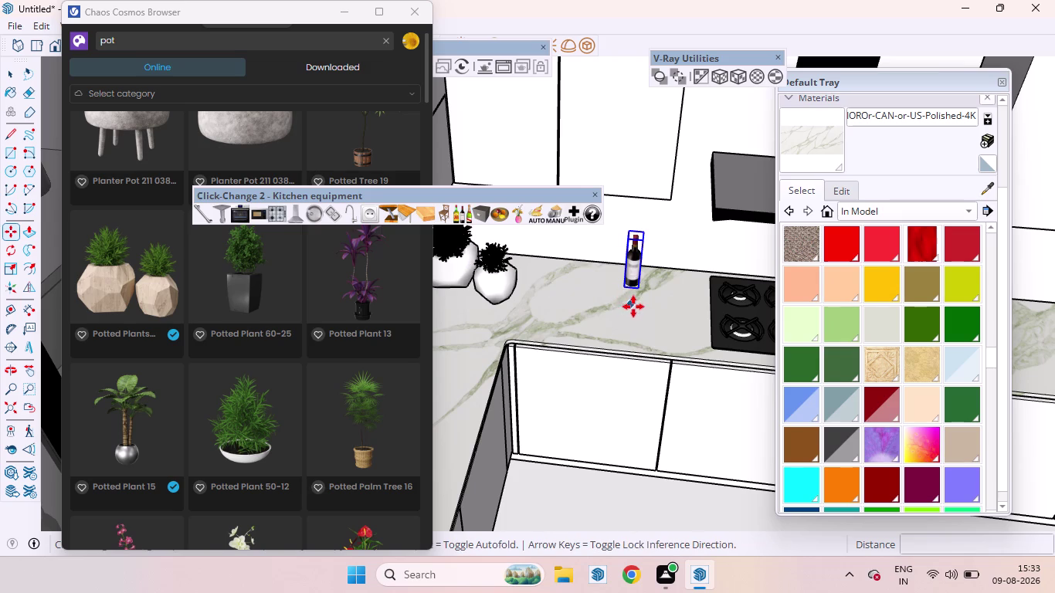
key(space)
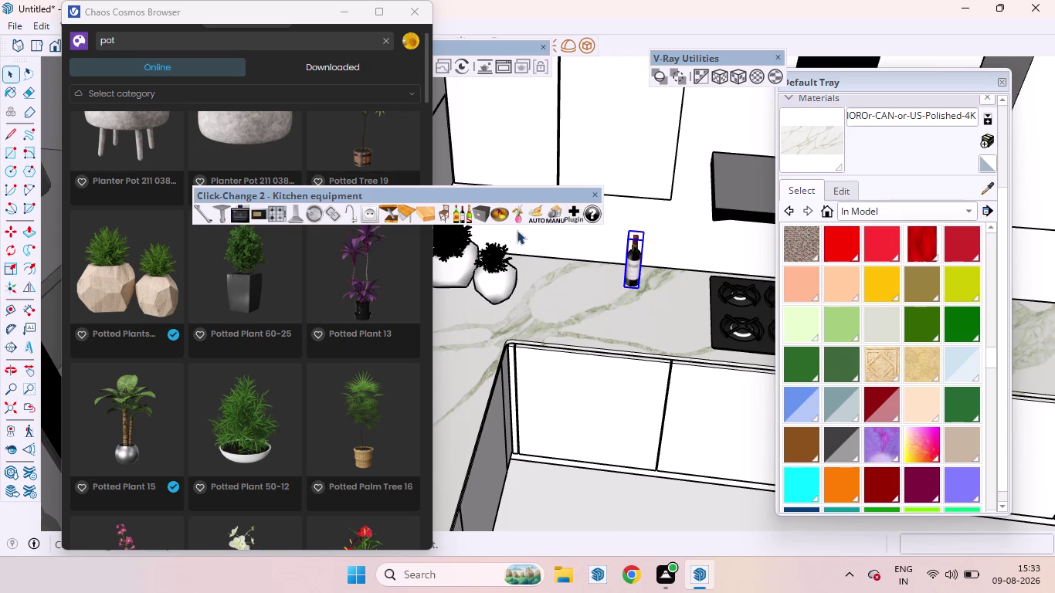
Replace the bottle with another Click-Change kitchen model, confirming the replacement warning.
click(617, 488)
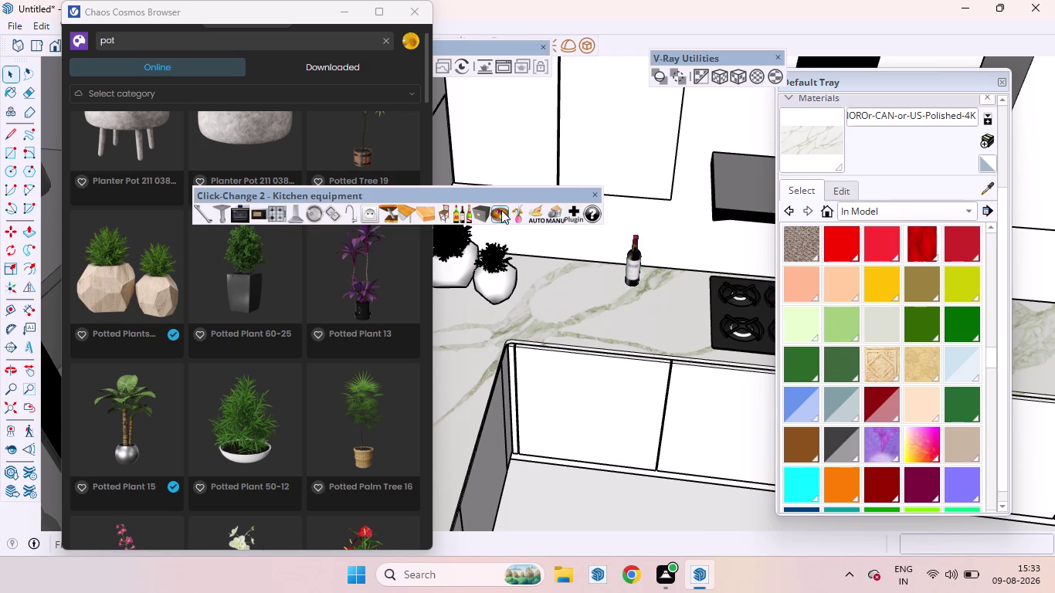
click(460, 212)
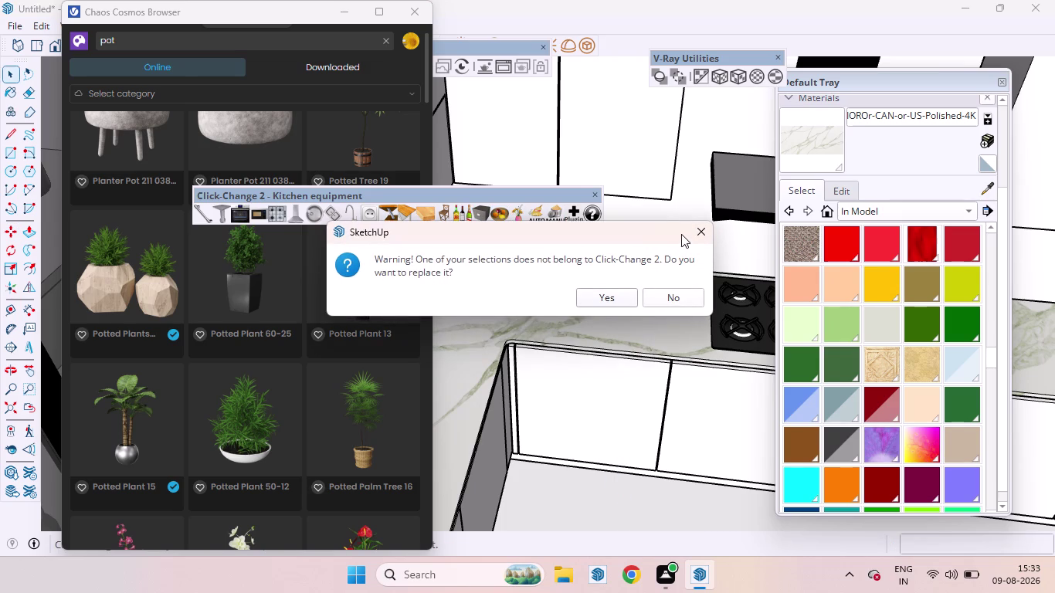
click(612, 294)
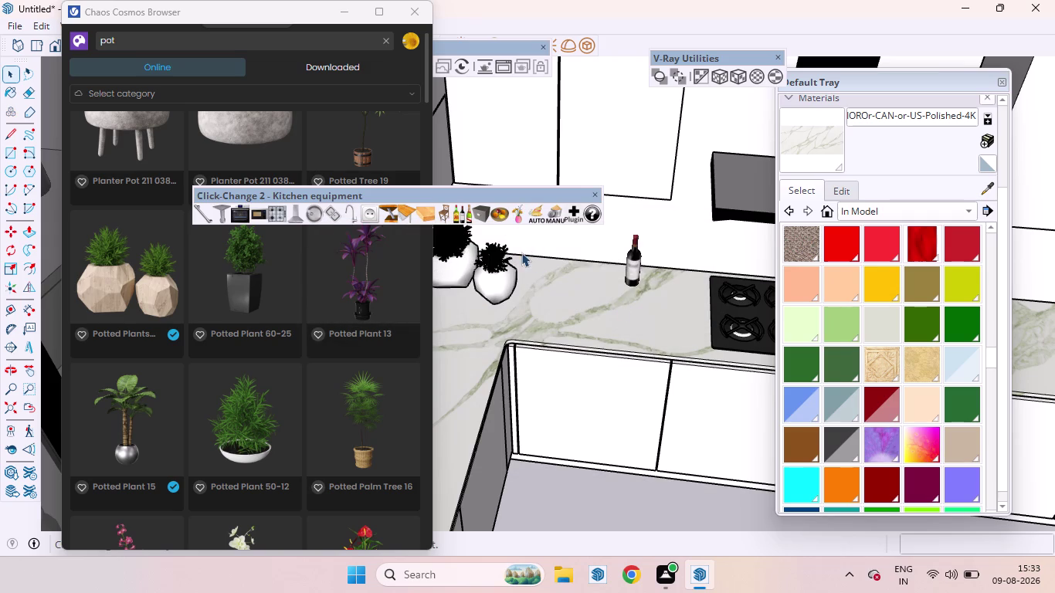
click(456, 214)
drag(459, 212, 586, 280)
scroll(down, 3)
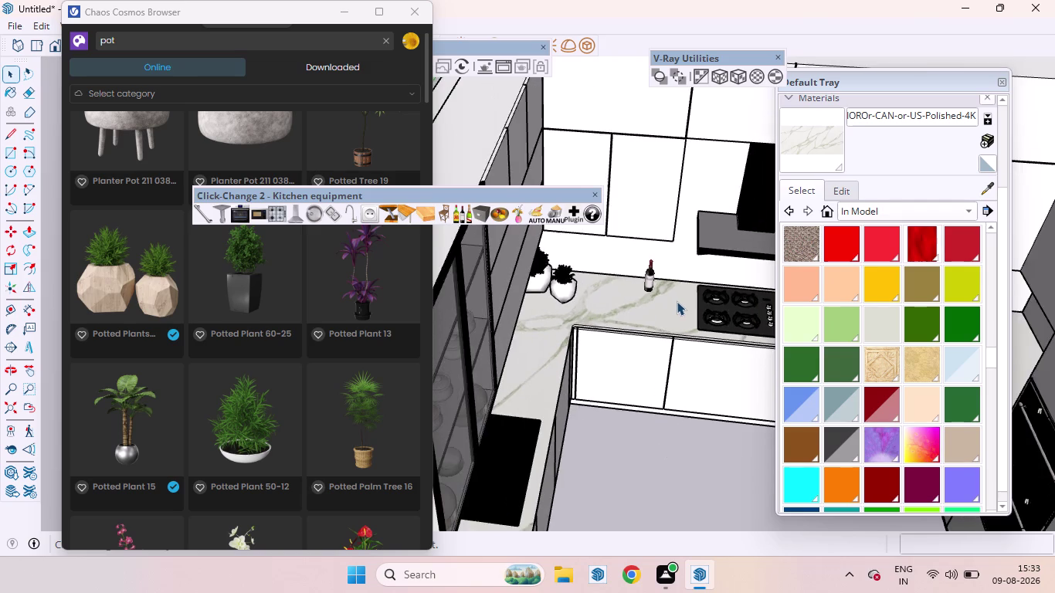
Copy the wine bottle twice with Move and Ctrl, one to the right and one to the left.
scroll(up, 3)
scroll(up, 3)
middle_drag(664, 334, 650, 211)
scroll(up, 3)
click(631, 282)
key(m)
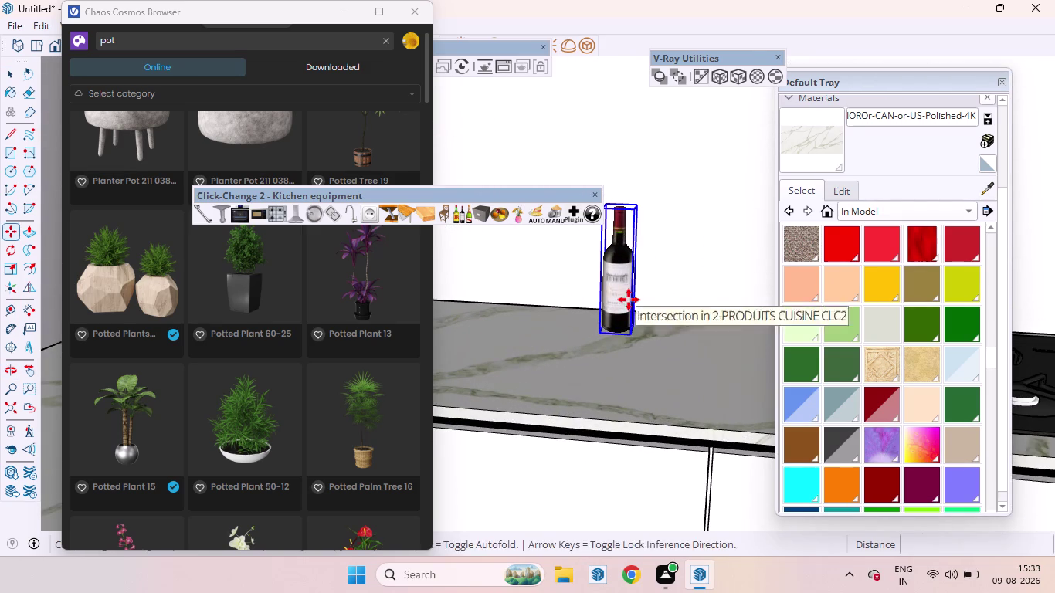
click(633, 329)
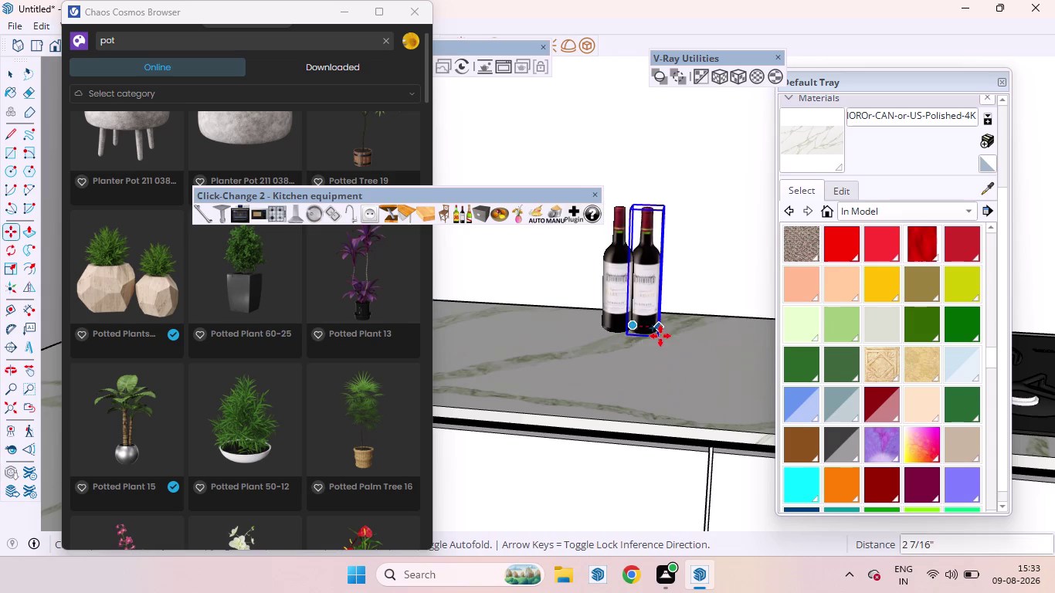
click(680, 337)
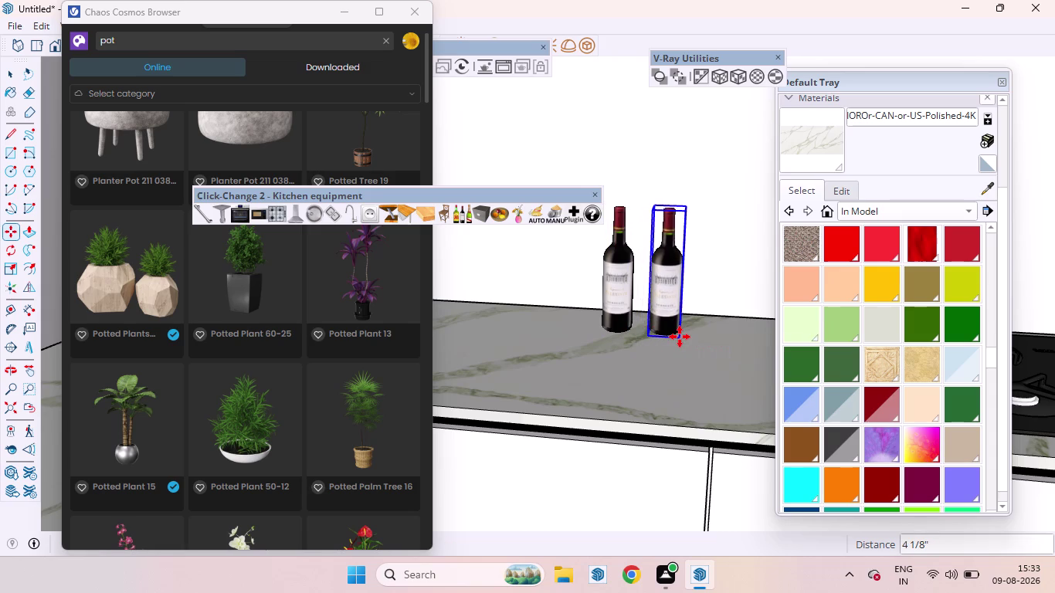
click(680, 337)
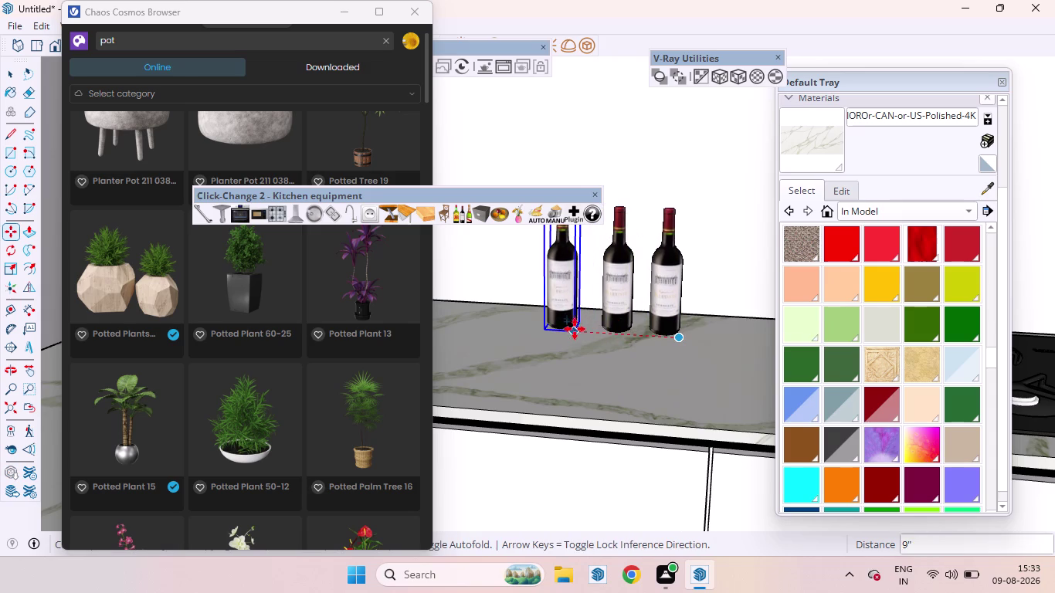
click(576, 337)
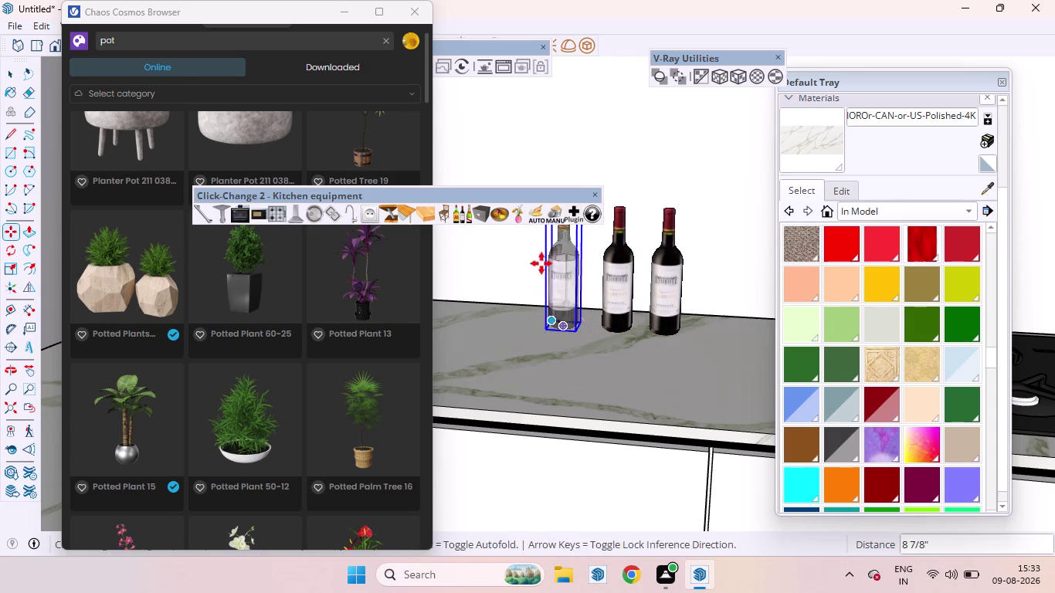
Swap the left bottle for a clear vodka bottle and select the rightmost bottle.
click(458, 220)
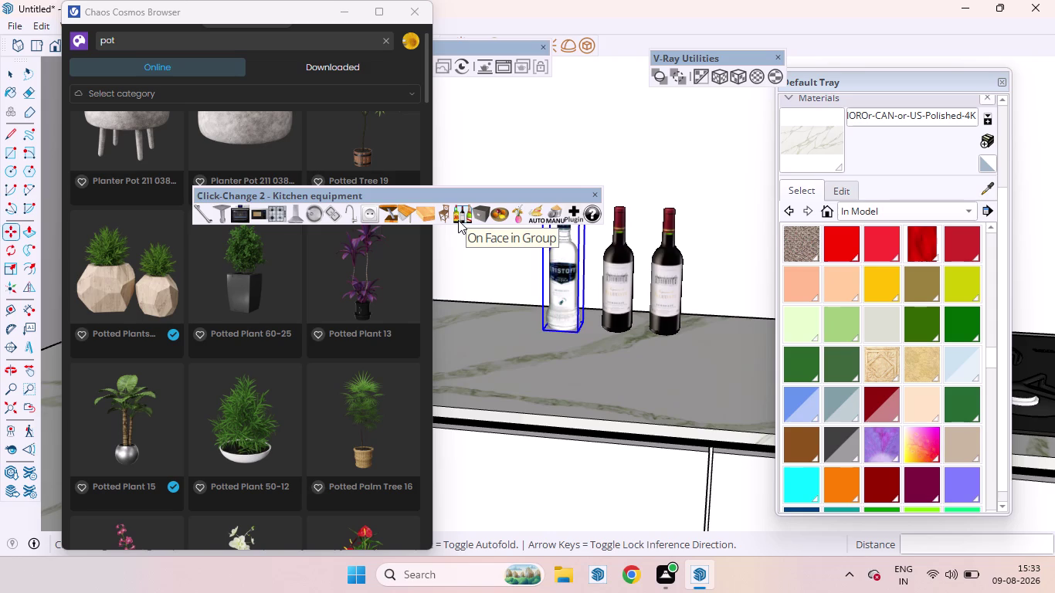
key(space)
click(662, 292)
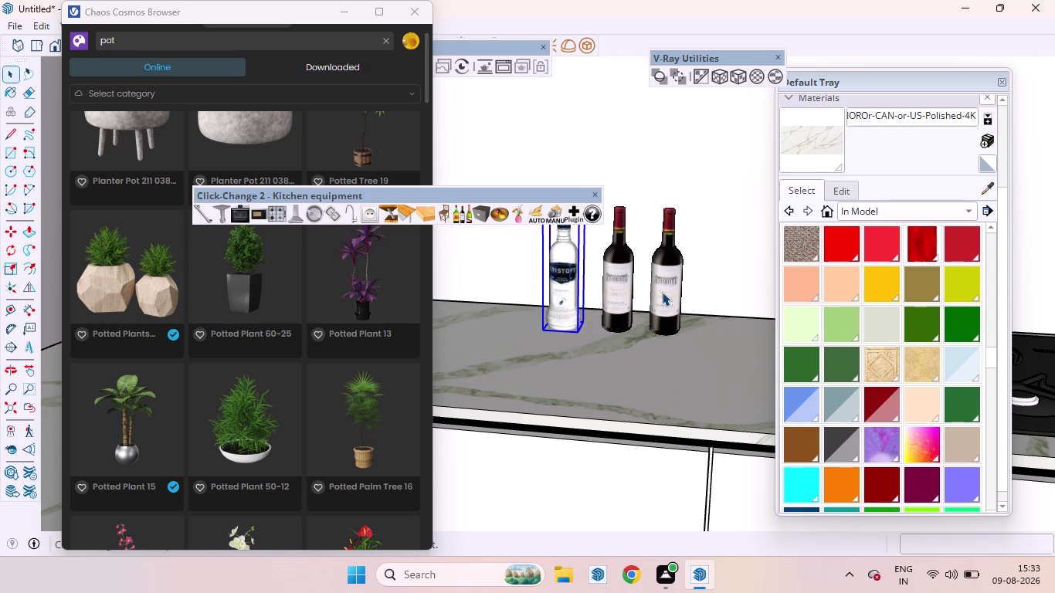
click(451, 218)
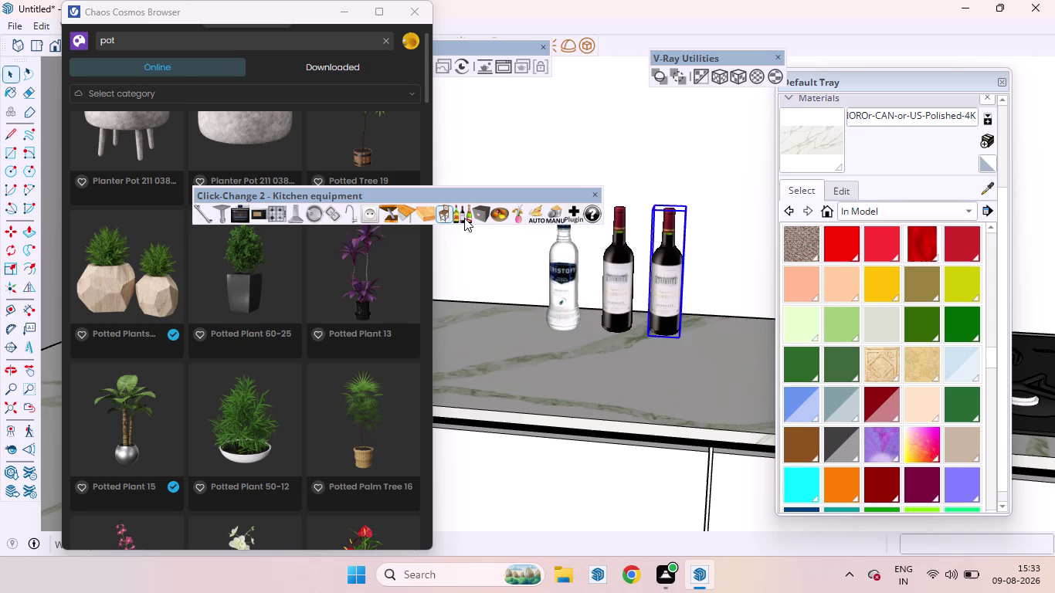
scroll(down, 3)
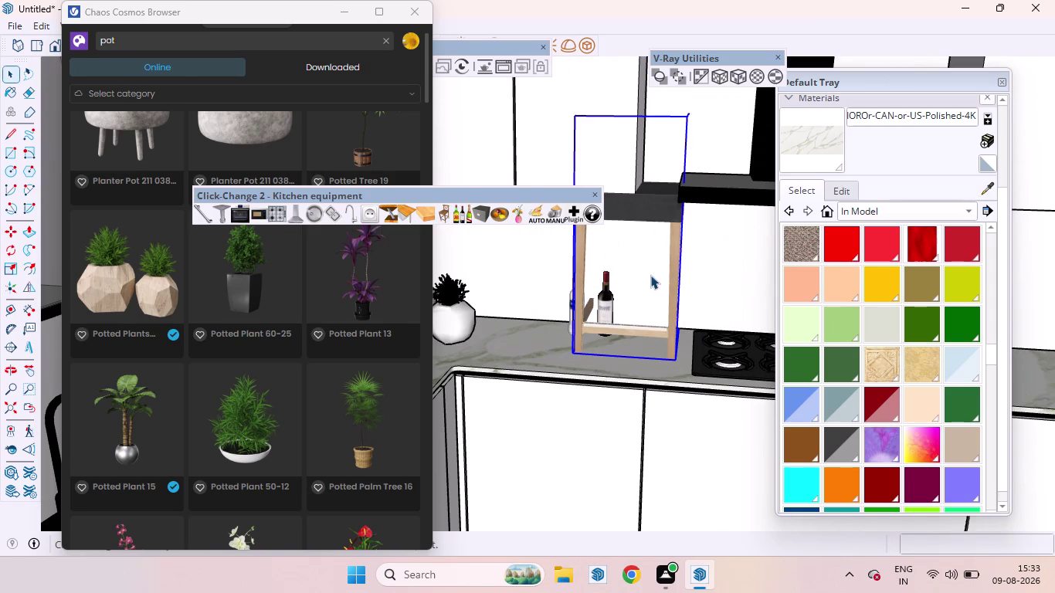
Undo the unwanted rack replacement and re-enable the Click-Change toolbar.
click(597, 197)
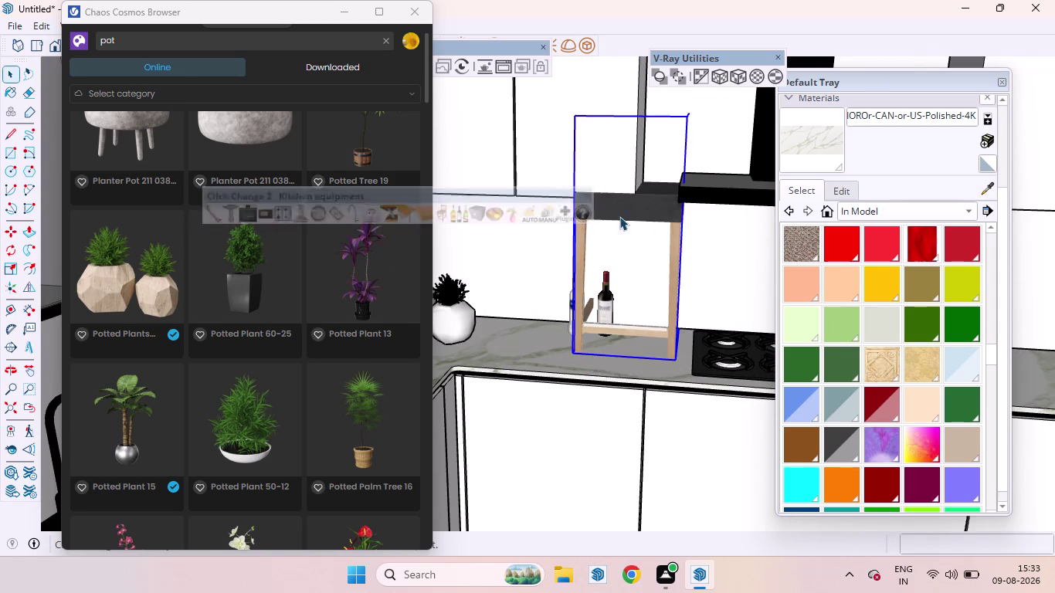
key(ctrl+z)
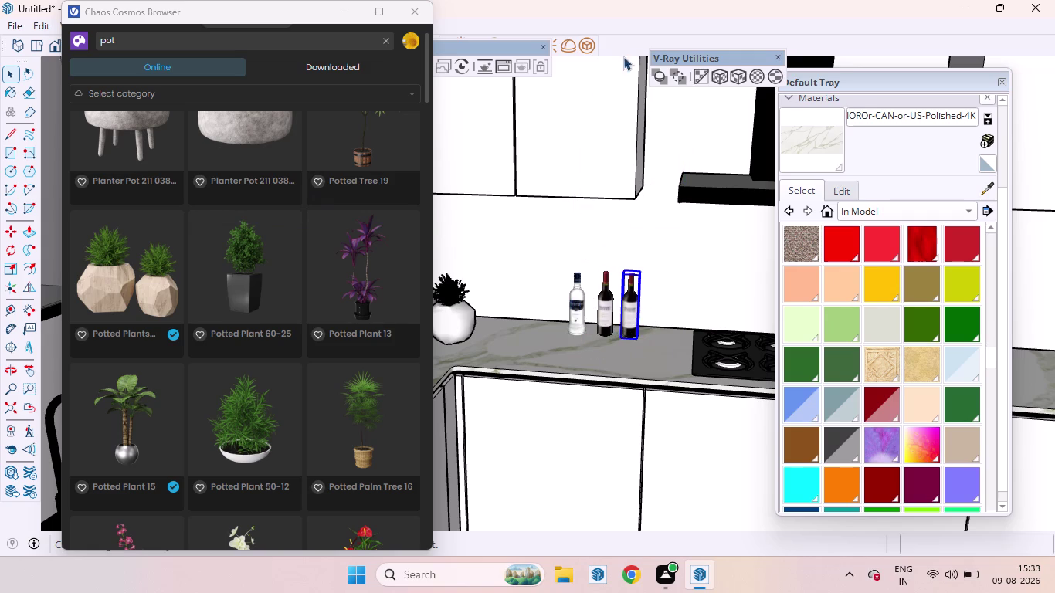
right_click(630, 48)
click(675, 123)
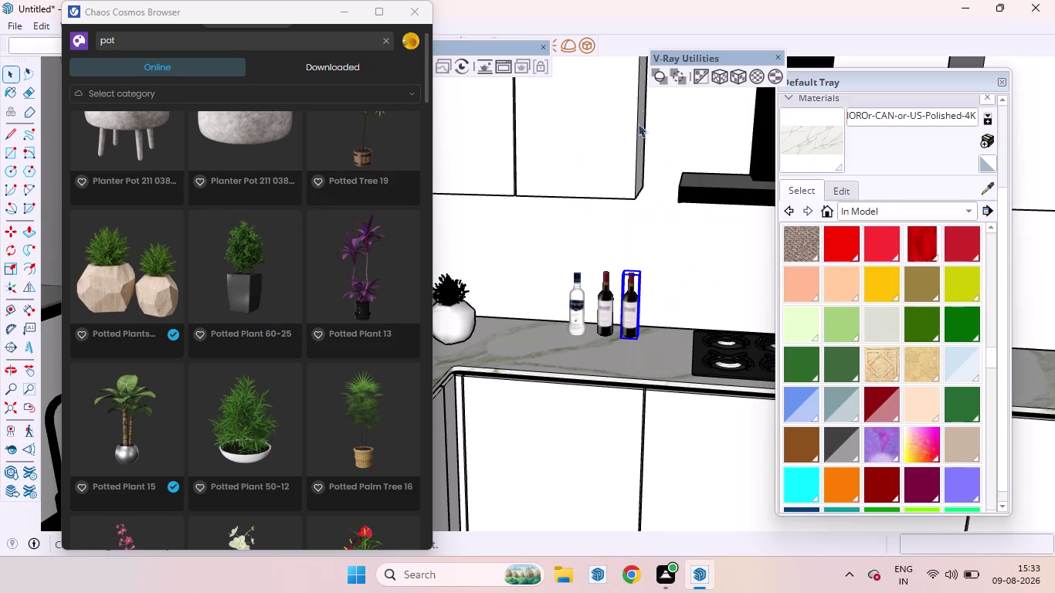
right_click(617, 44)
click(652, 153)
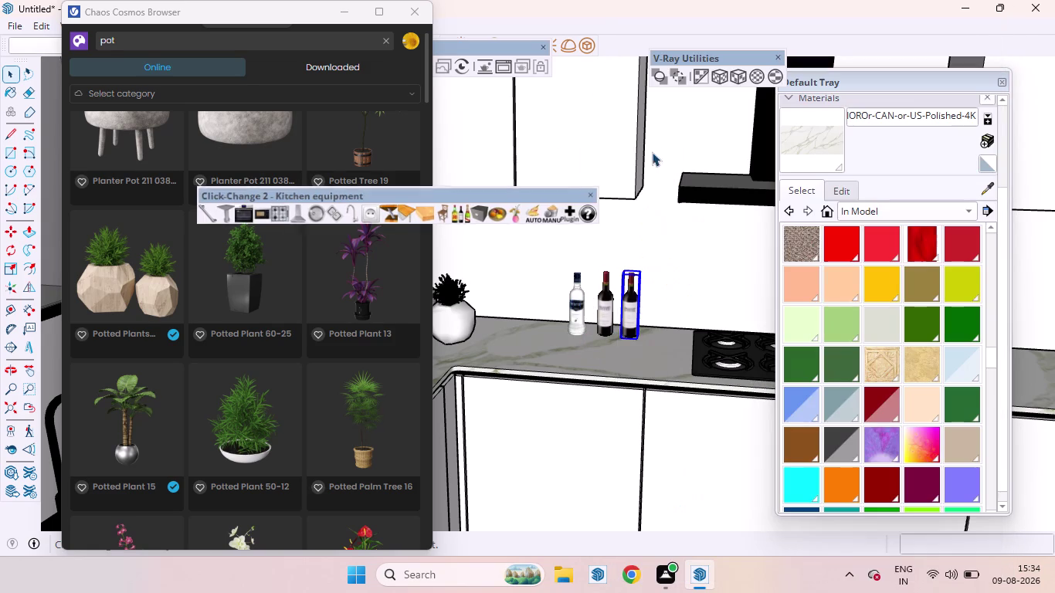
Replace the rightmost wine bottle with the yellow-labelled J&B whisky bottle.
click(469, 209)
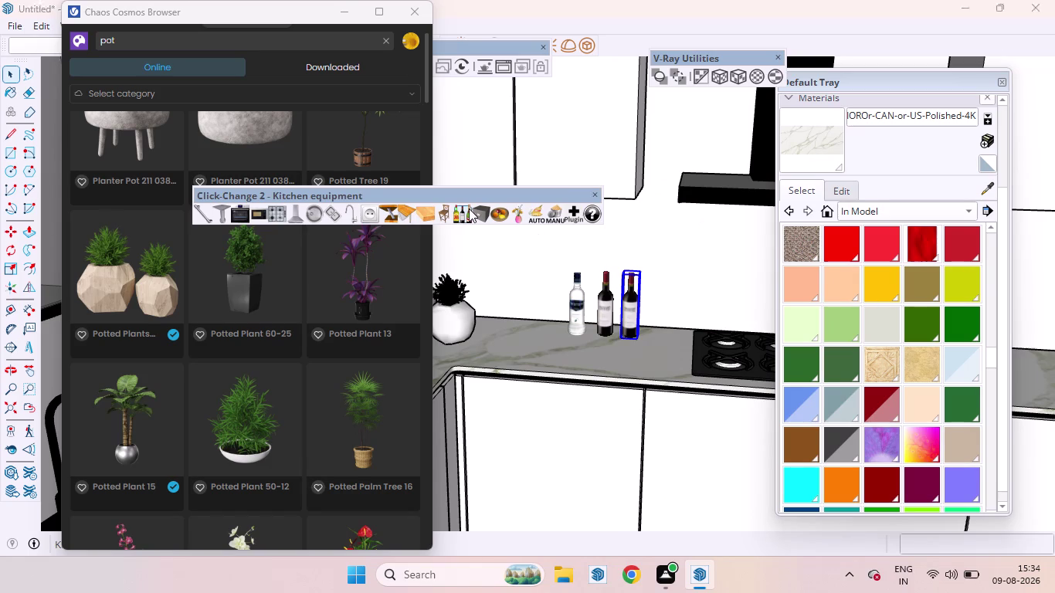
click(468, 208)
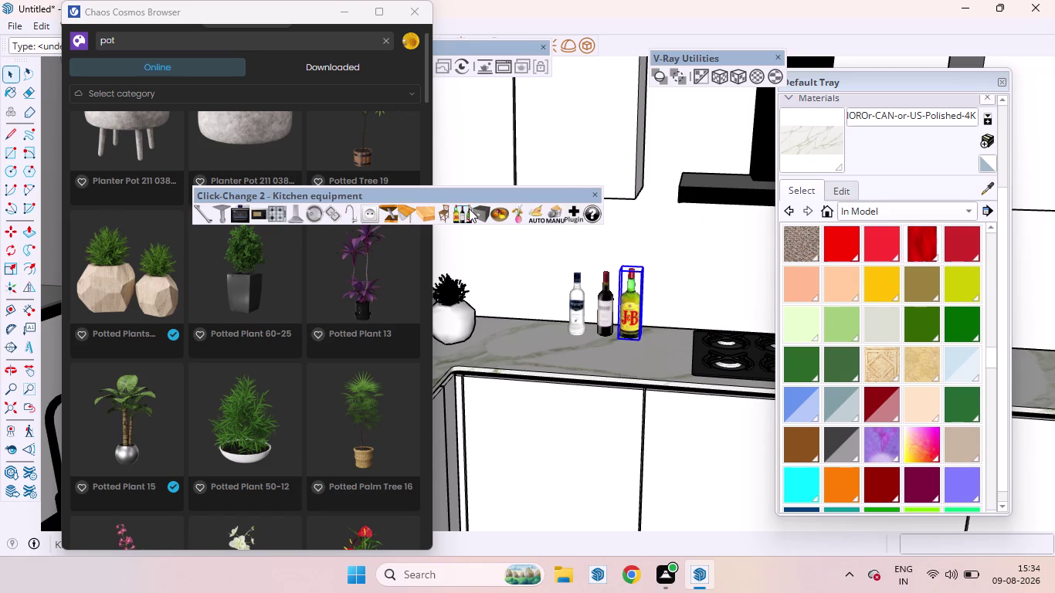
scroll(down, 3)
scroll(down, 3)
scroll(down, 3)
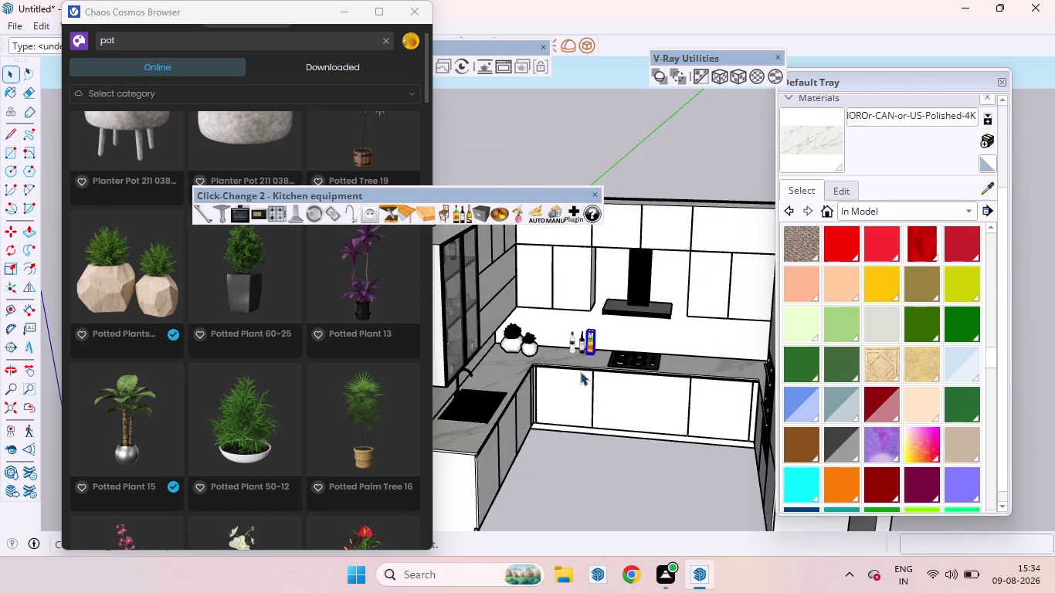
scroll(down, 3)
click(639, 235)
scroll(up, 3)
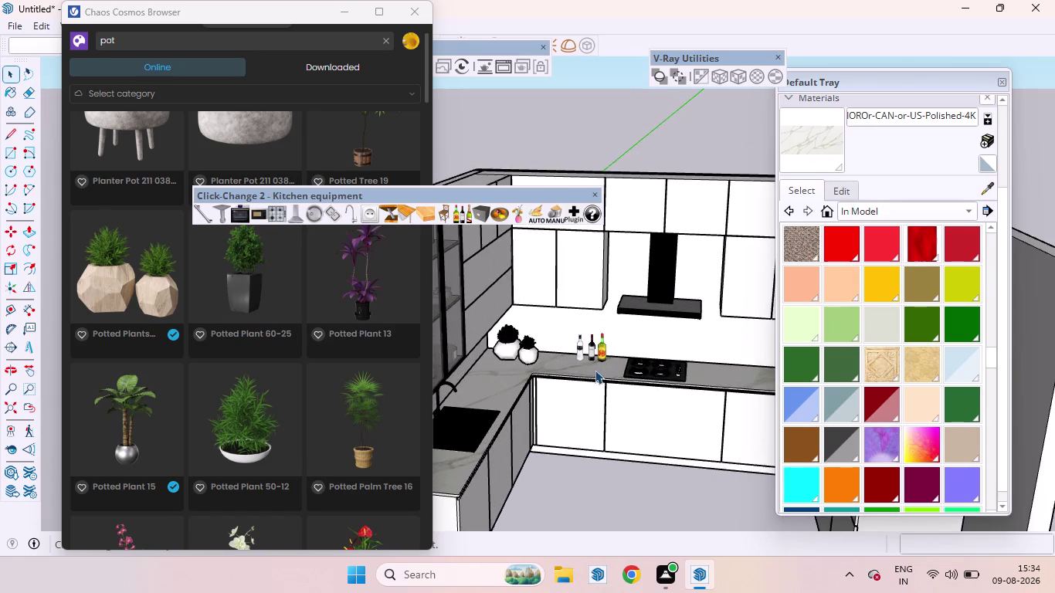
middle_drag(595, 369, 611, 326)
scroll(up, 3)
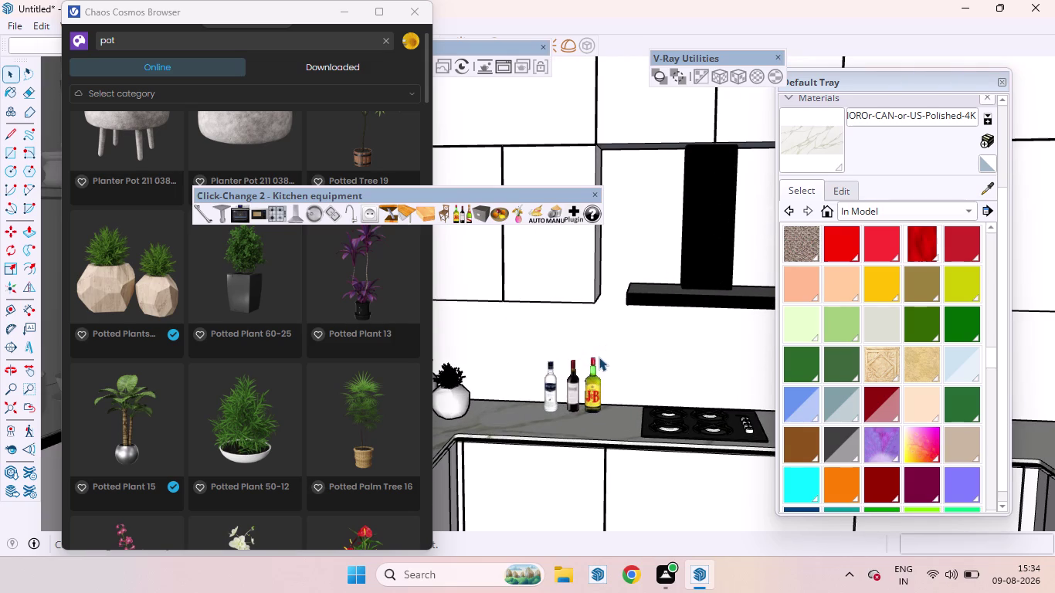
scroll(up, 3)
scroll(down, 3)
scroll(down, 3)
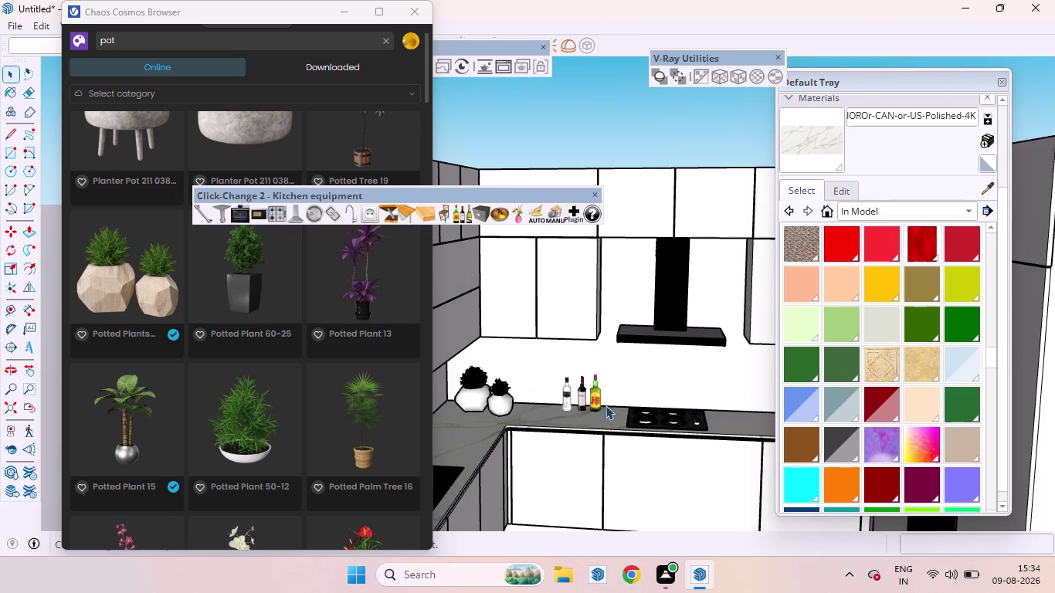
middle_drag(605, 406, 579, 403)
scroll(up, 3)
scroll(down, 3)
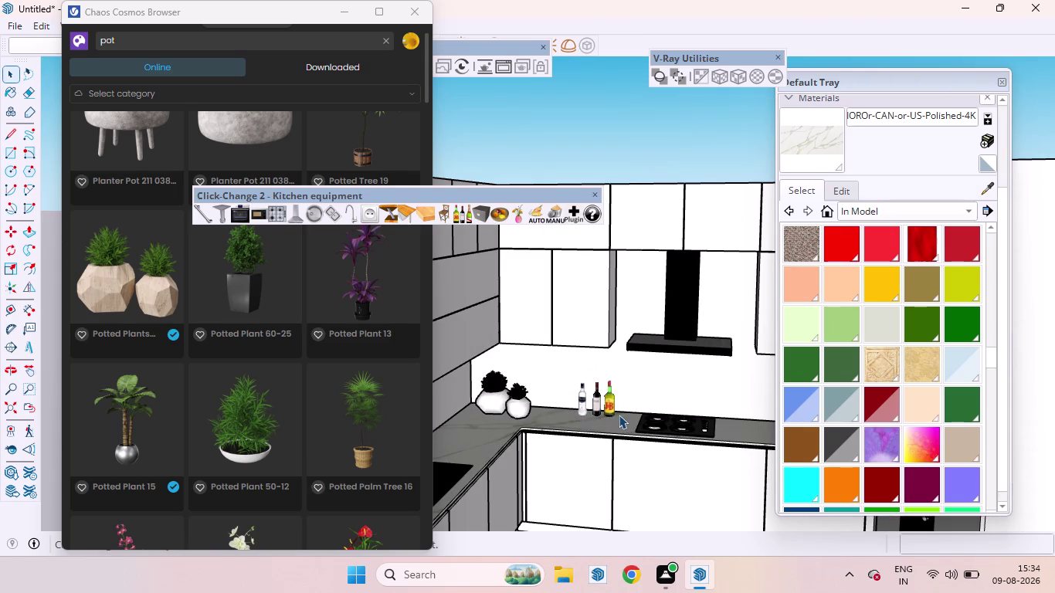
scroll(down, 3)
scroll(up, 3)
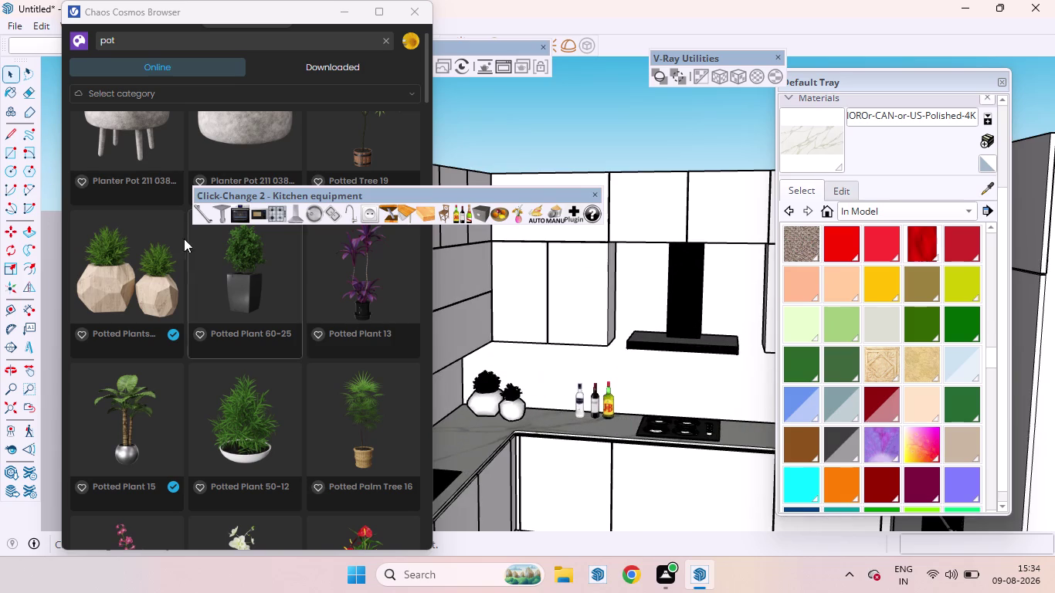
drag(129, 37, 95, 45)
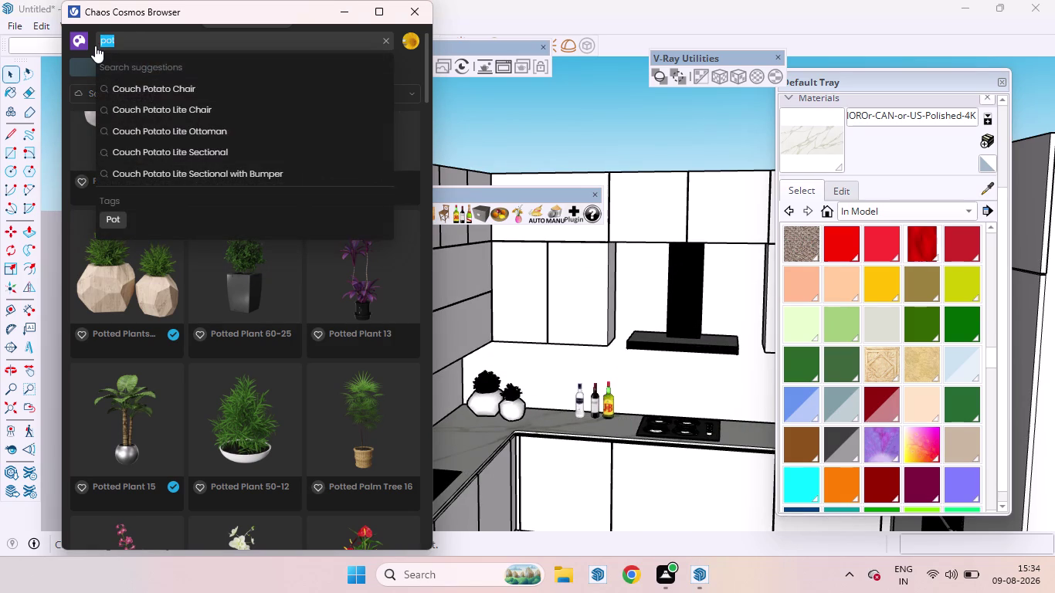
Clear the pot search and browse 3D Models › Accessories › Decorations, showing 528 models.
key(BackSpace)
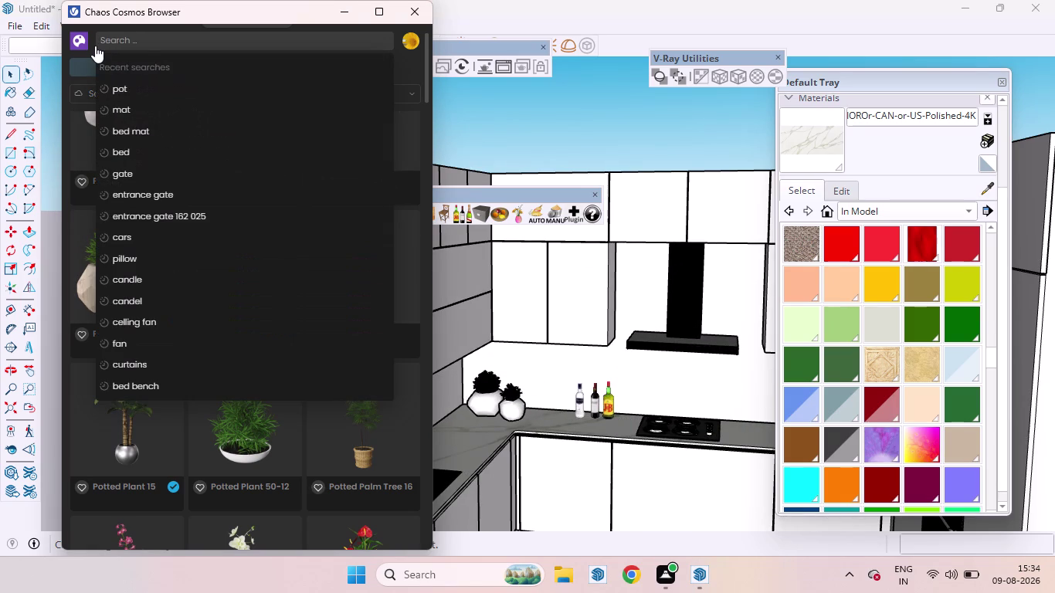
click(220, 44)
click(405, 89)
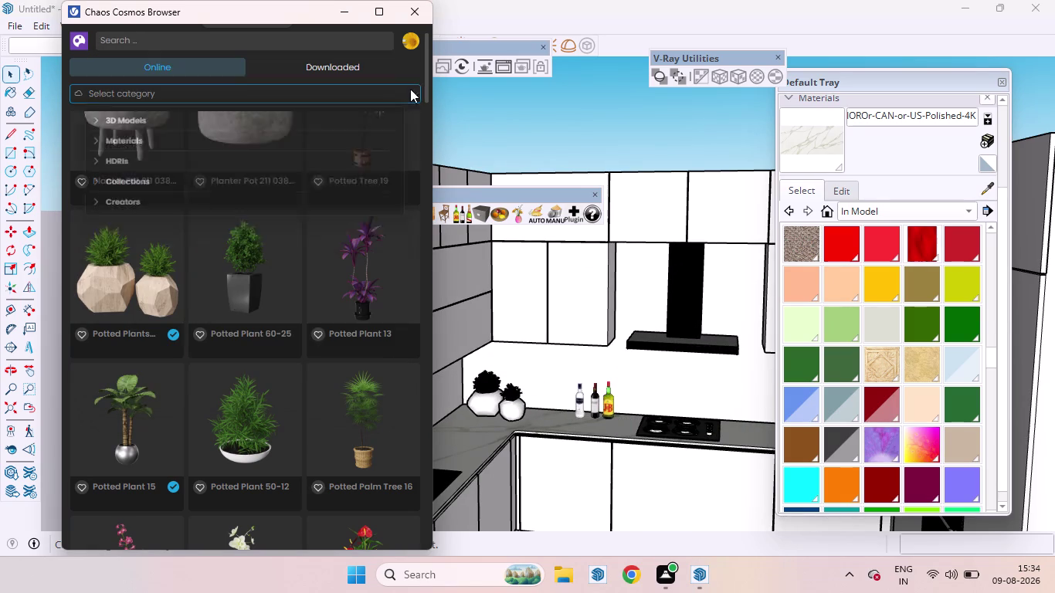
click(156, 121)
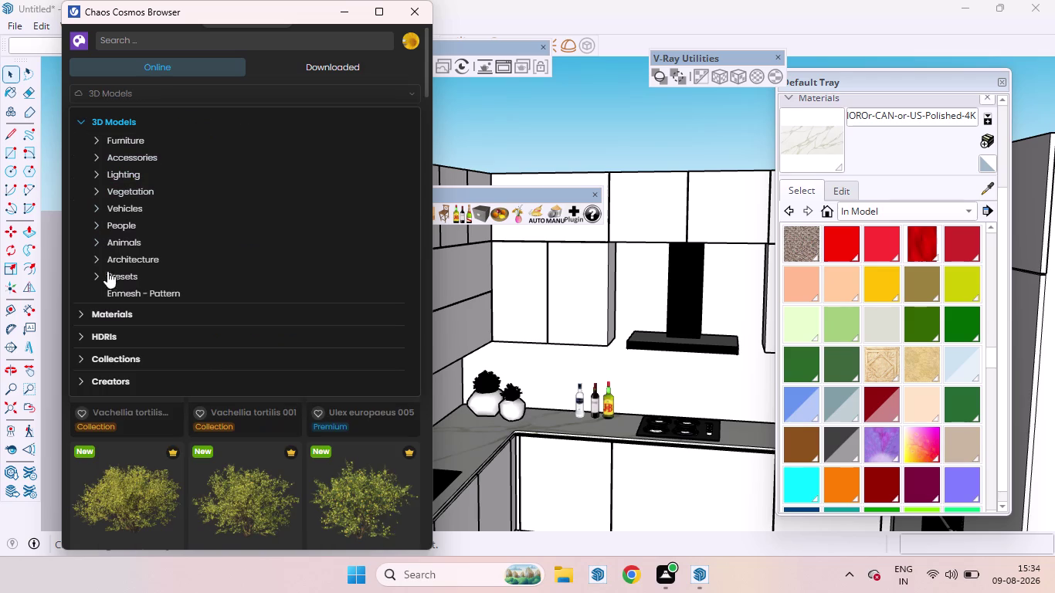
click(120, 149)
click(120, 160)
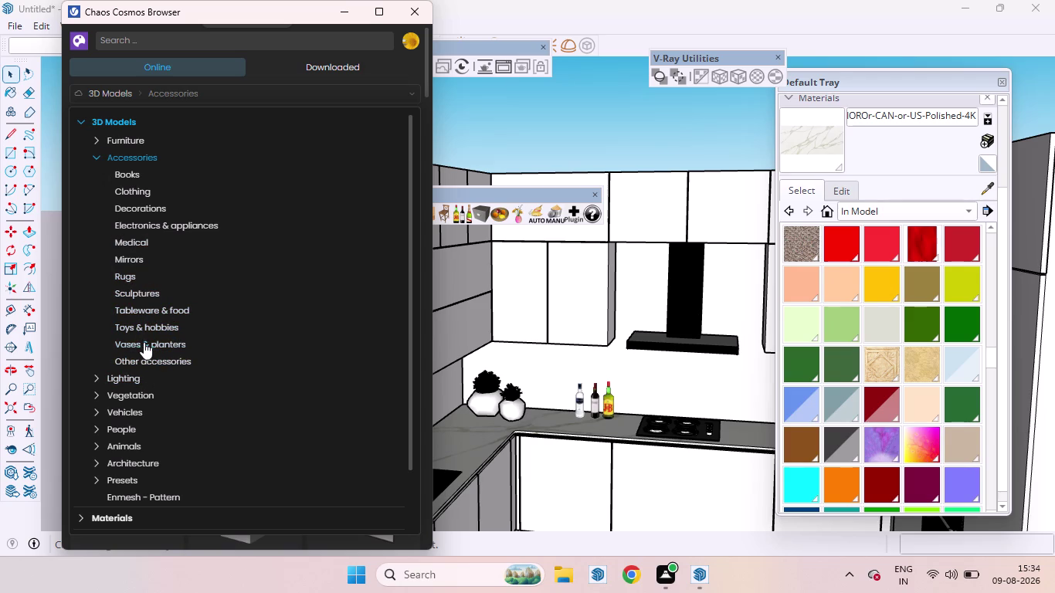
scroll(down, 3)
scroll(down, 3)
scroll(up, 3)
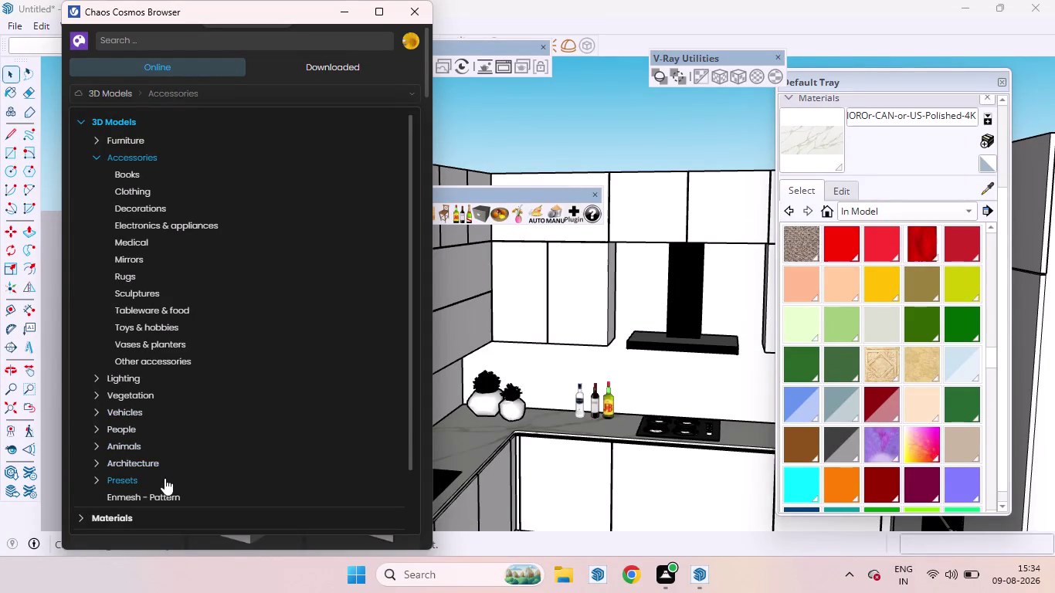
click(129, 207)
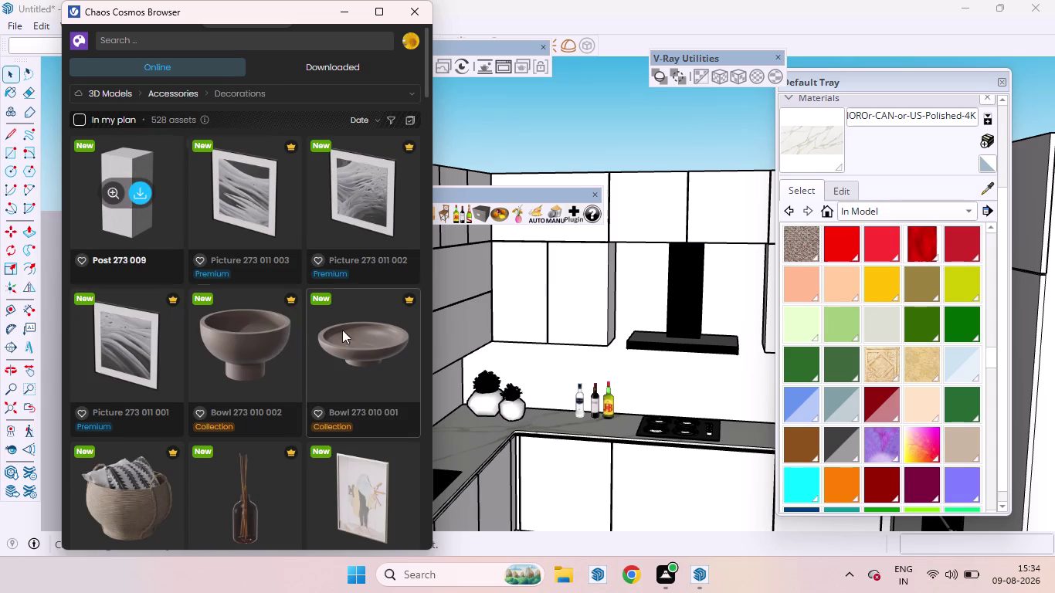
Browse the Accessories Decorations models and check the category list.
scroll(down, 3)
scroll(down, 3)
scroll(down, 3)
scroll(up, 3)
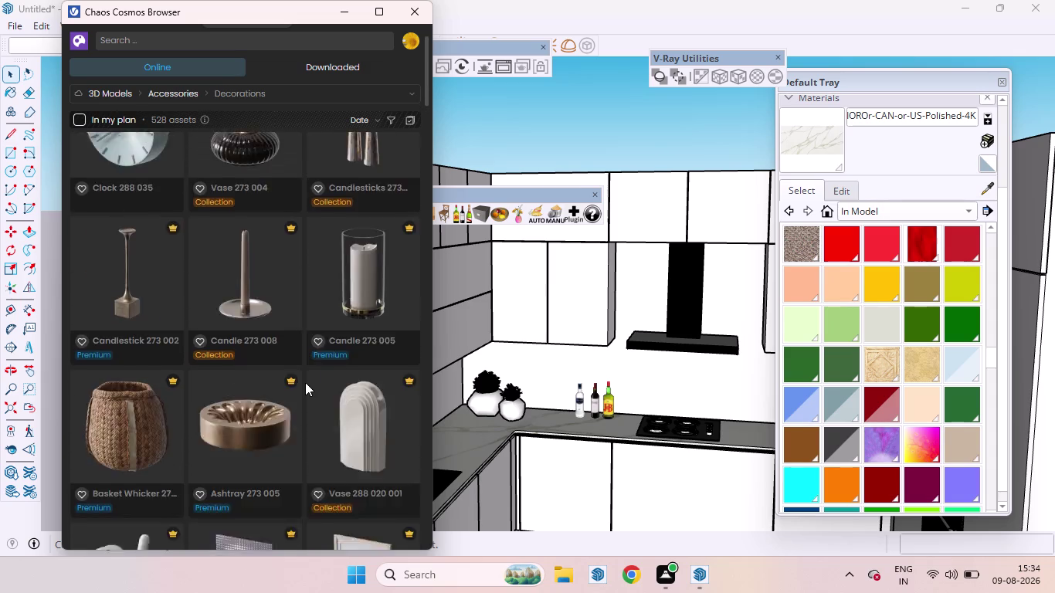
scroll(down, 3)
scroll(down, 3)
scroll(down, 3)
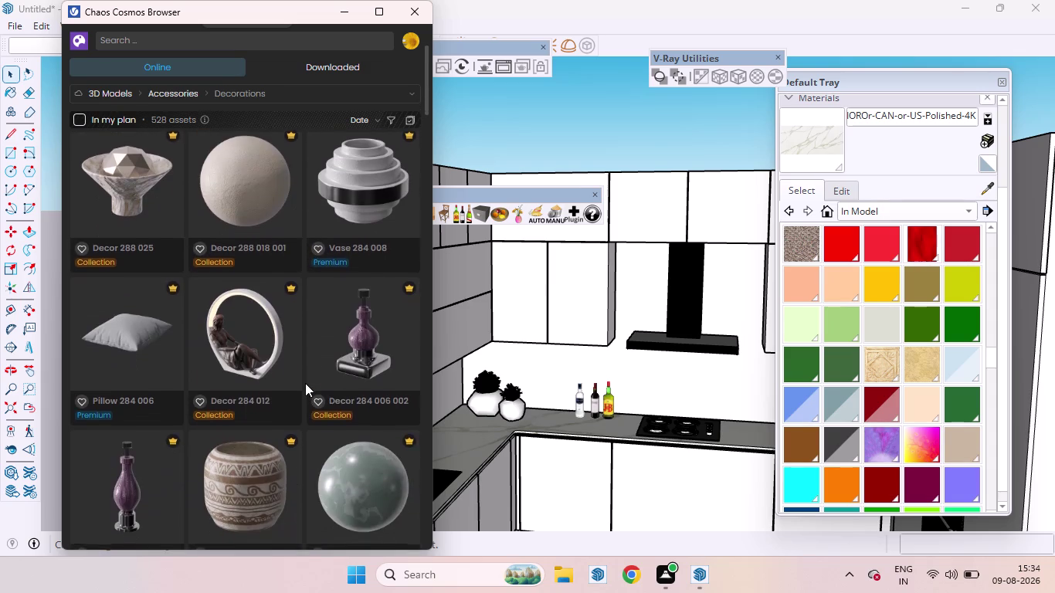
scroll(down, 3)
scroll(down, 3)
scroll(up, 3)
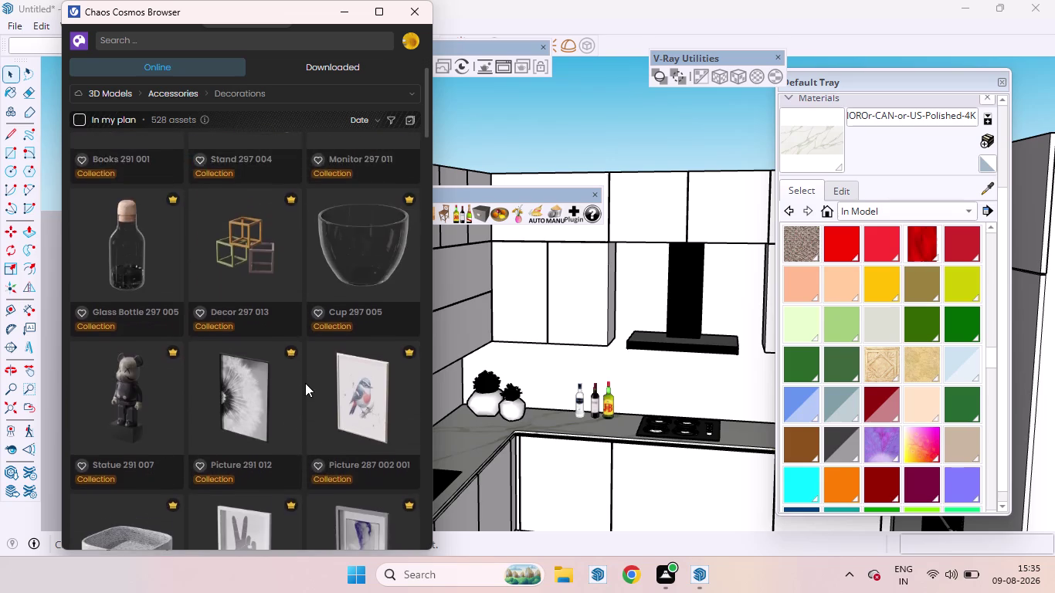
scroll(down, 3)
scroll(down, 3)
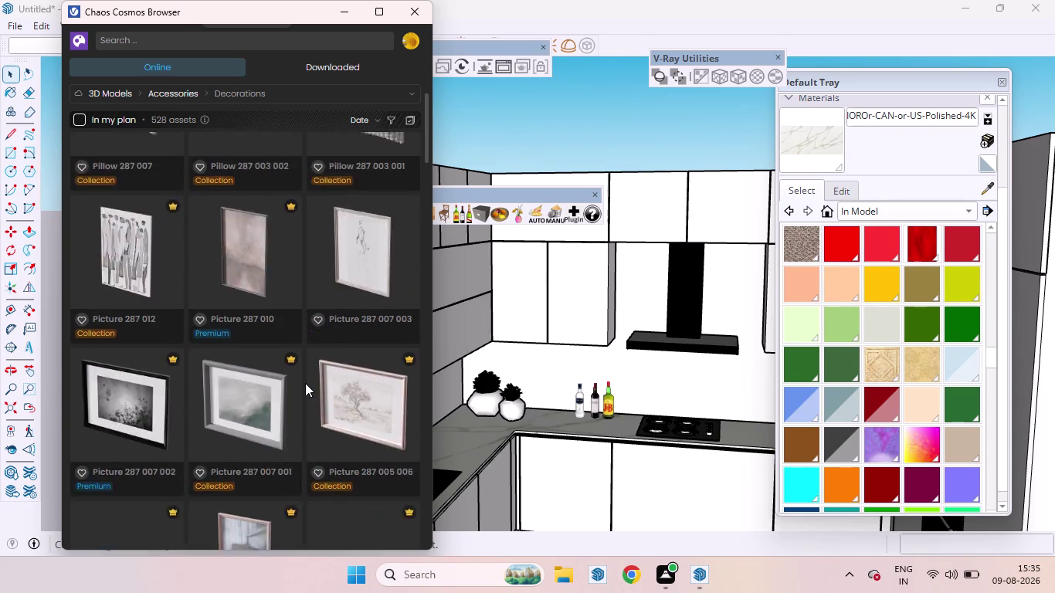
scroll(down, 3)
scroll(down, 3)
scroll(down, 3)
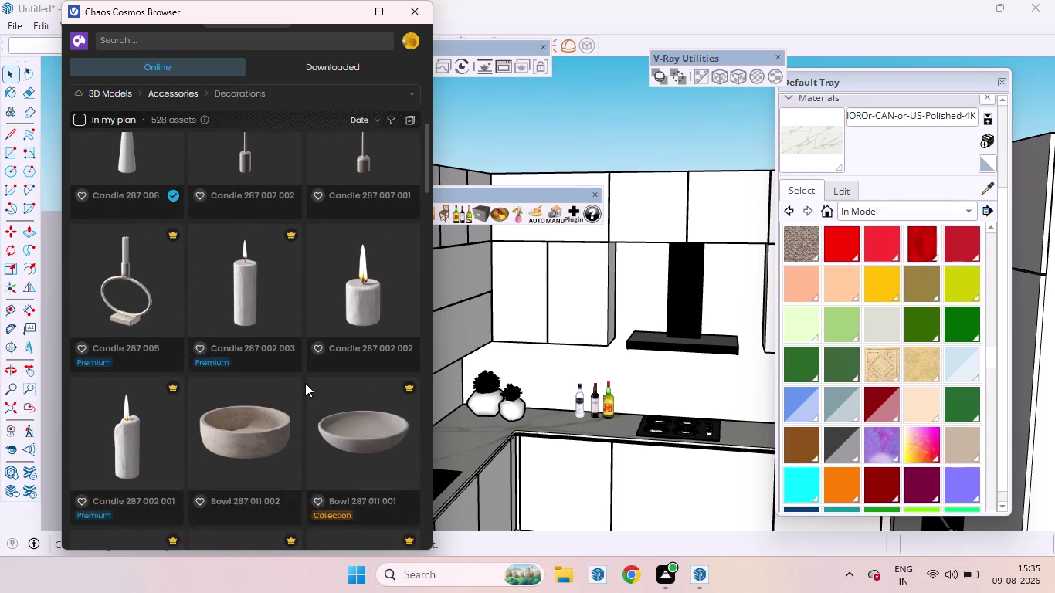
scroll(down, 3)
scroll(up, 3)
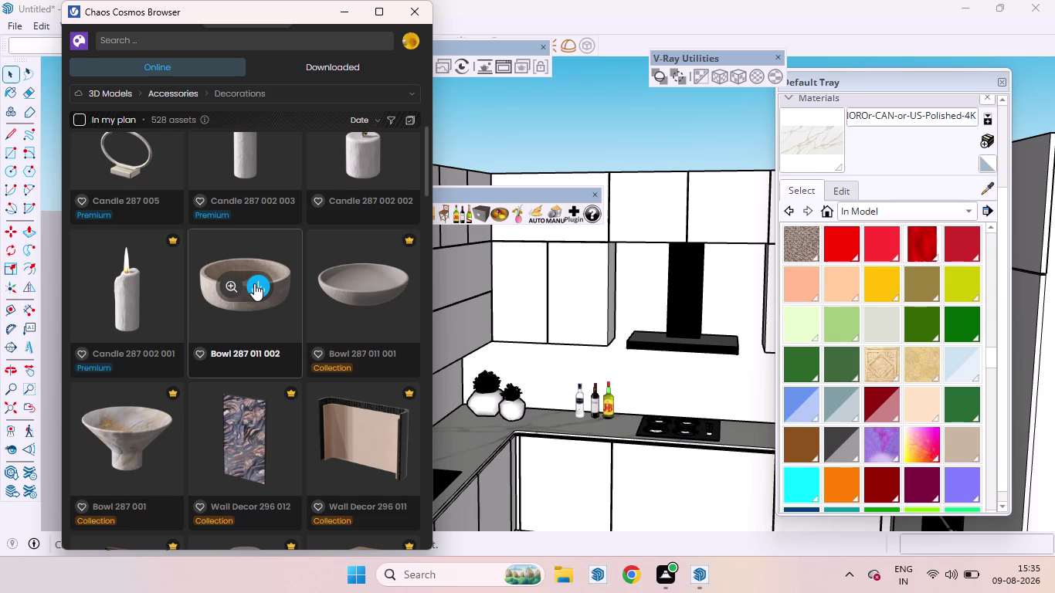
scroll(down, 3)
scroll(up, 3)
scroll(down, 3)
scroll(down, 3)
scroll(down, 3)
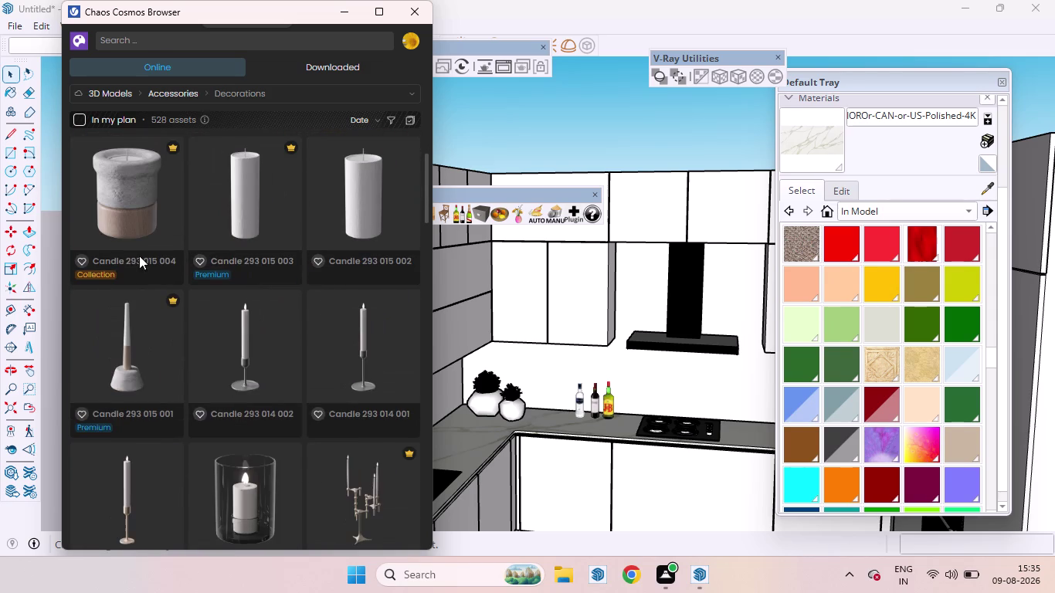
click(405, 90)
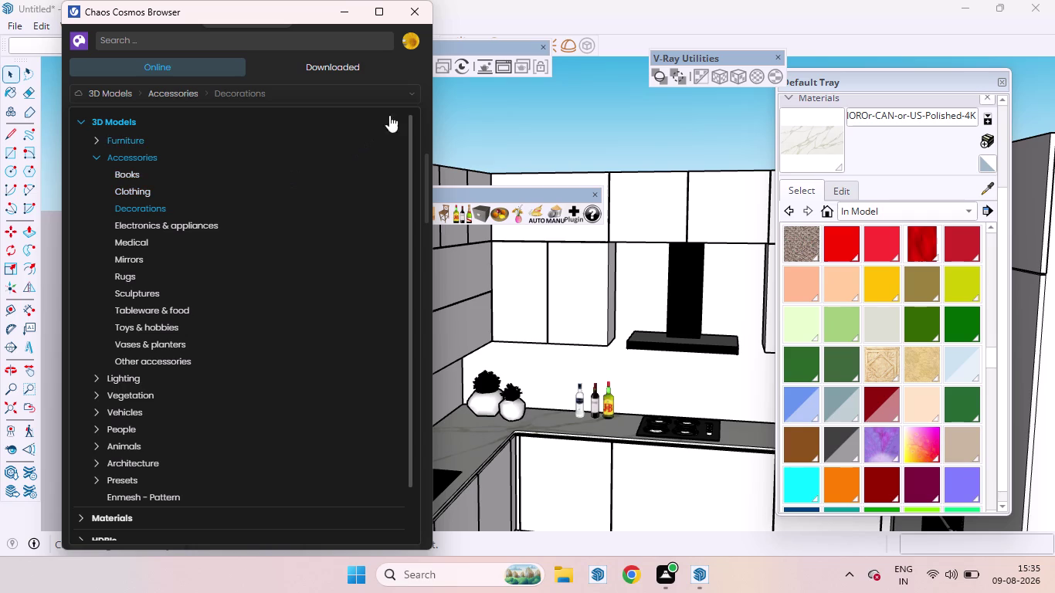
click(417, 87)
Pick 3D Models > Accessories > Sculptures from the category list.
scroll(down, 3)
scroll(down, 3)
scroll(up, 3)
scroll(down, 3)
scroll(up, 3)
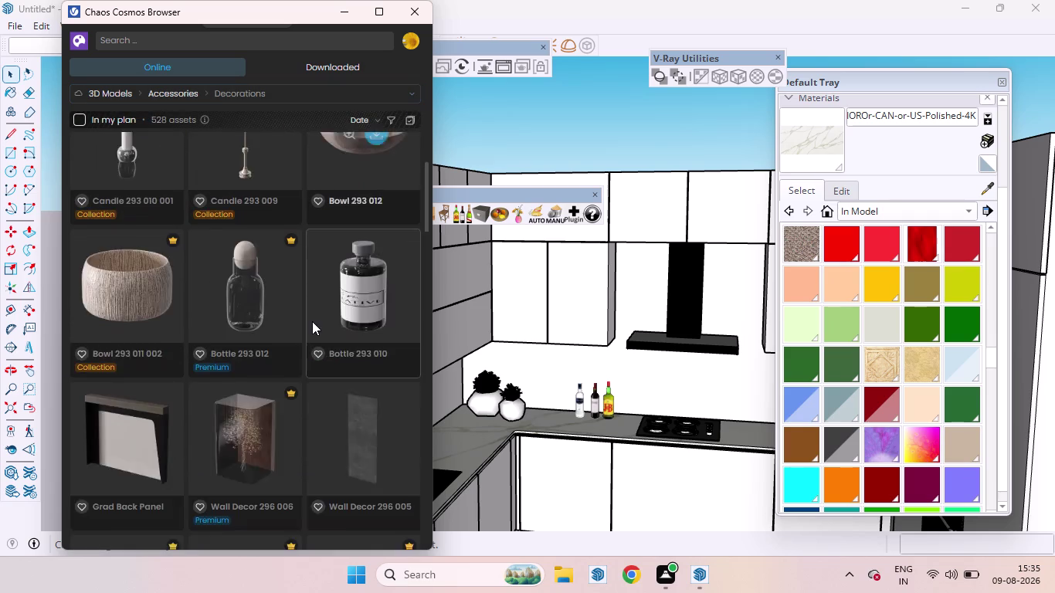
scroll(up, 3)
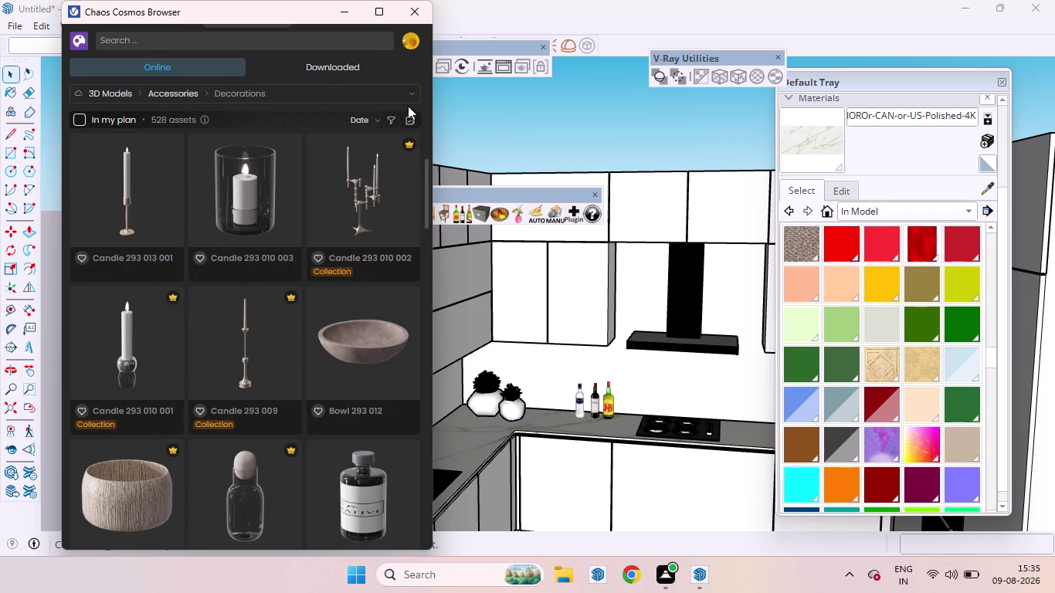
click(408, 95)
scroll(down, 3)
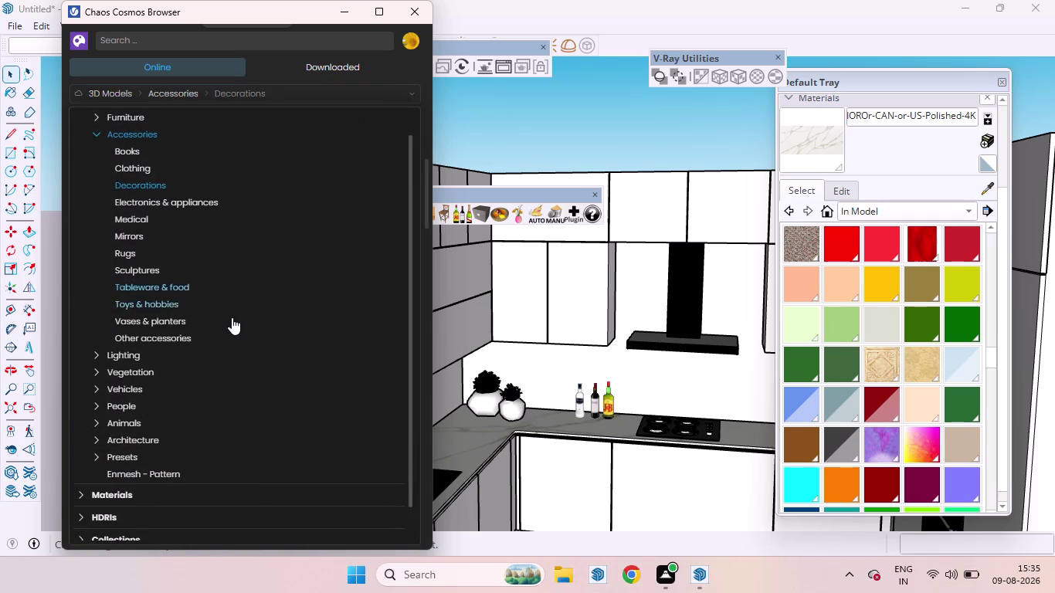
scroll(up, 3)
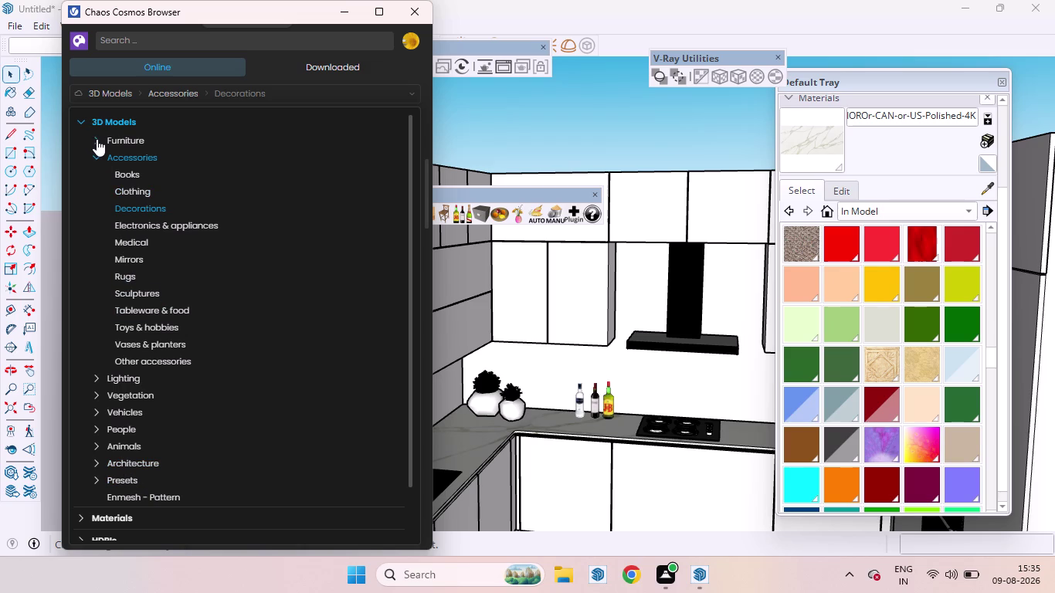
click(138, 296)
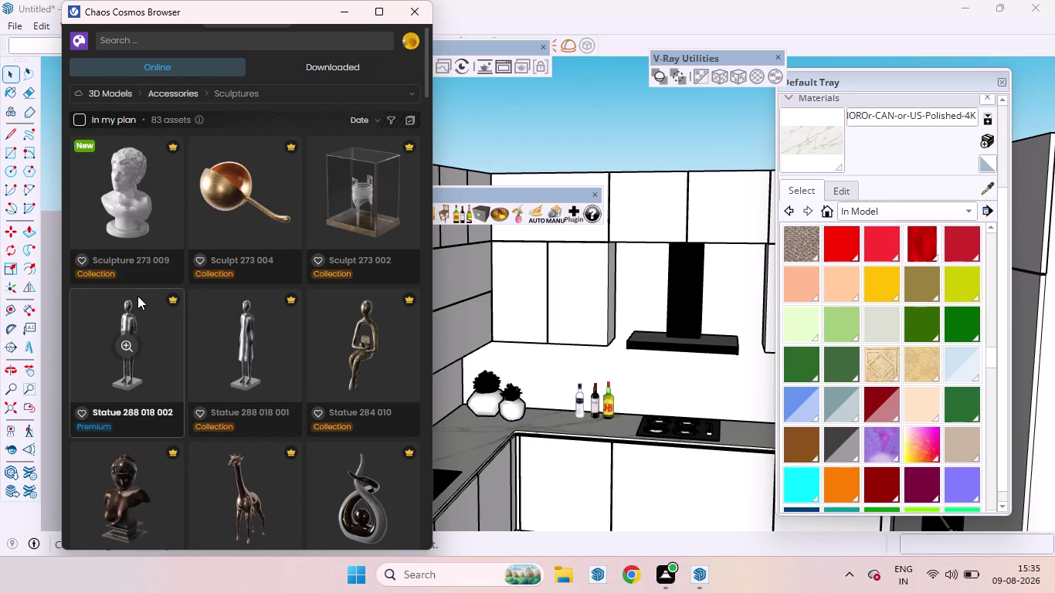
Look through the 83 Sculptures models in the listing.
scroll(down, 3)
scroll(down, 3)
scroll(down, 3)
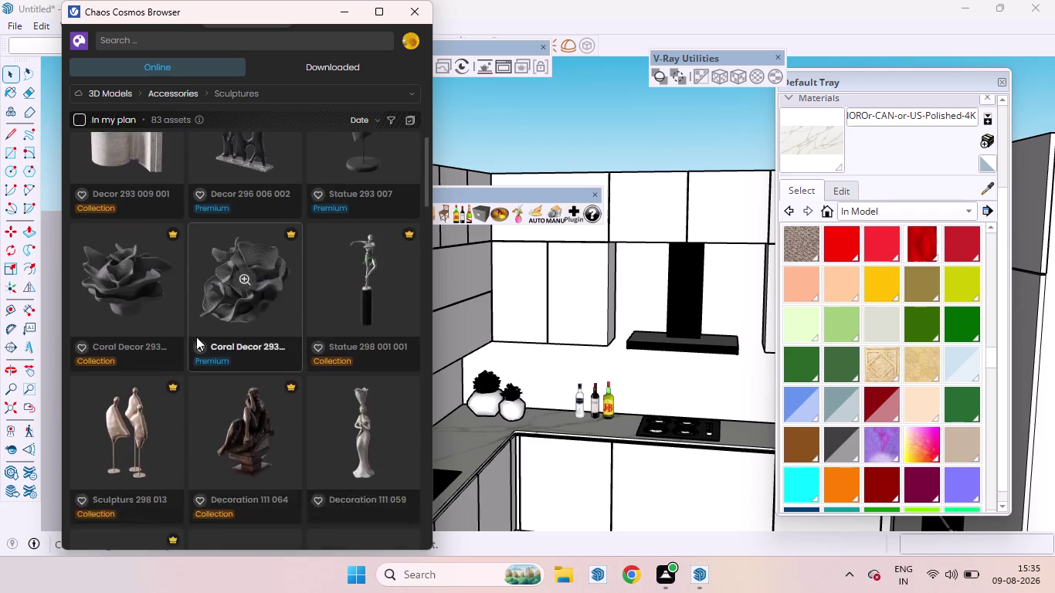
scroll(up, 3)
scroll(up, 3)
scroll(down, 3)
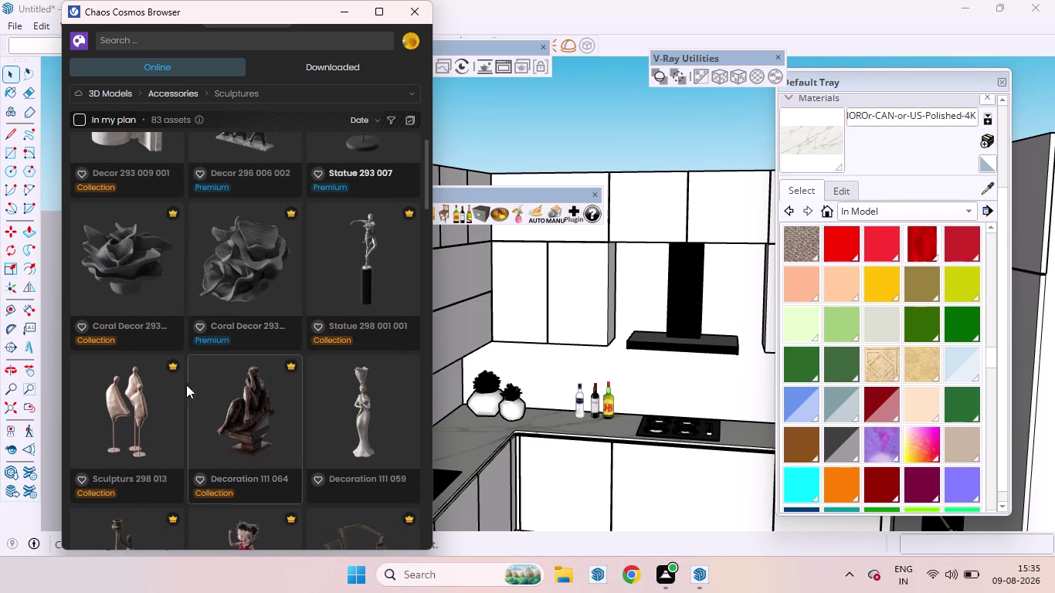
scroll(down, 3)
scroll(down, 3)
scroll(down, 3)
scroll(down, 3)
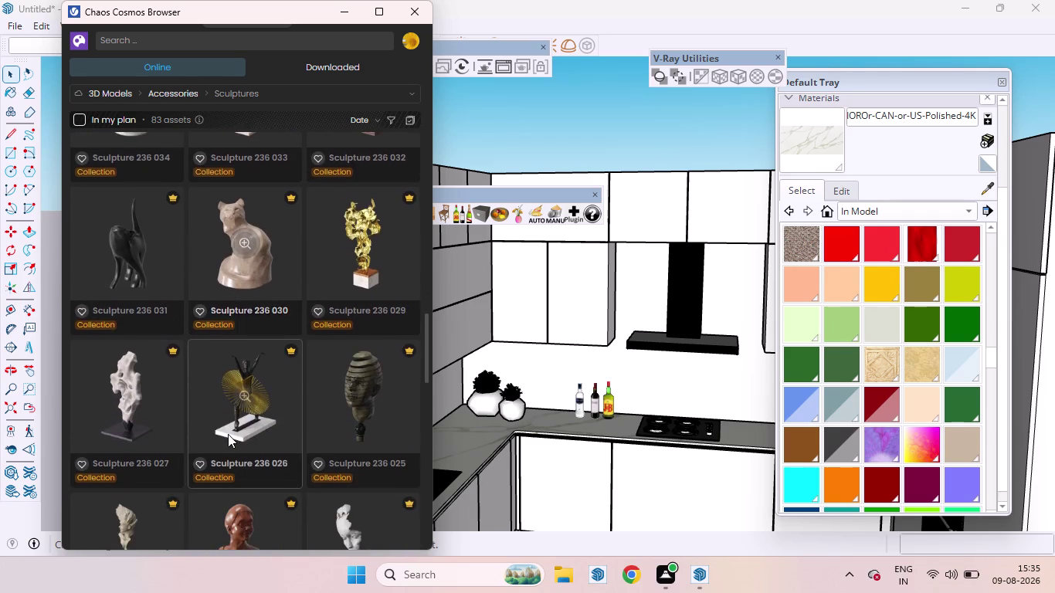
scroll(down, 3)
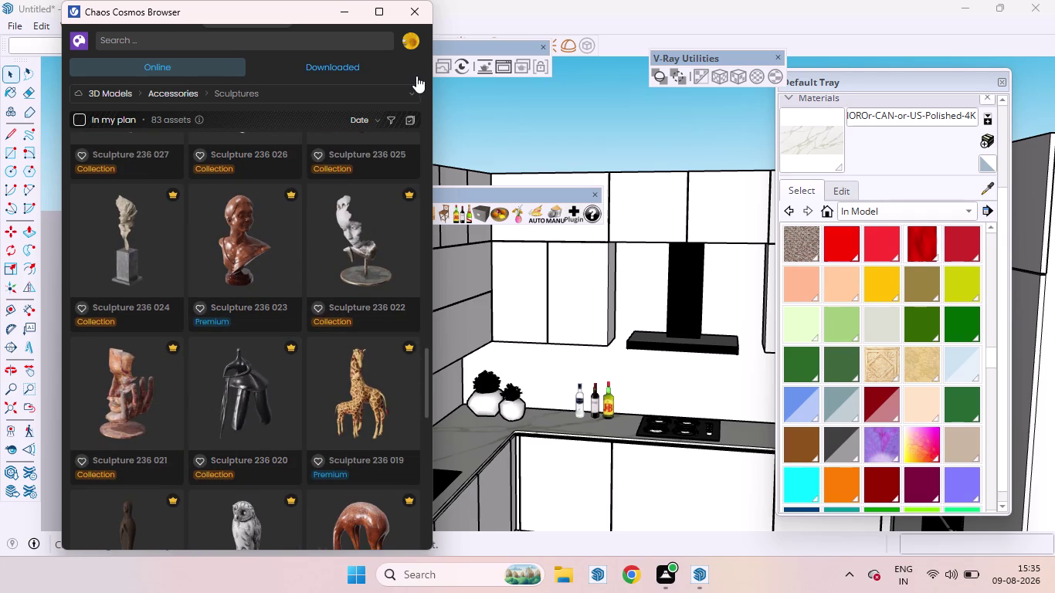
click(137, 36)
Search Cosmos for 'KITCHEN' and import the Kitchen Props 134 014 asset.
text(KIT)
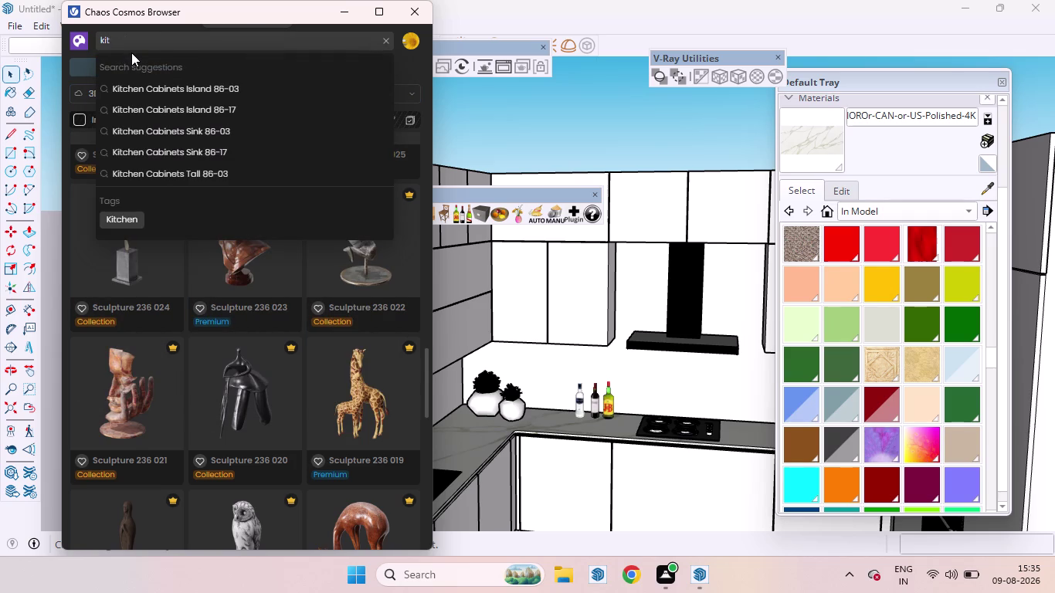
text(C)
text(HEN)
key(Return)
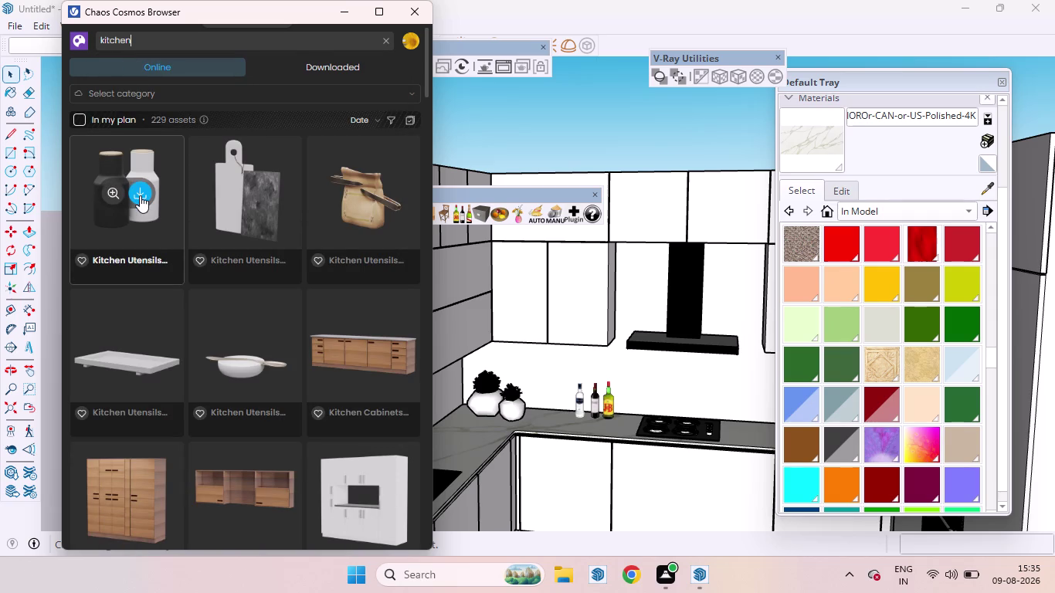
scroll(down, 3)
scroll(down, 3)
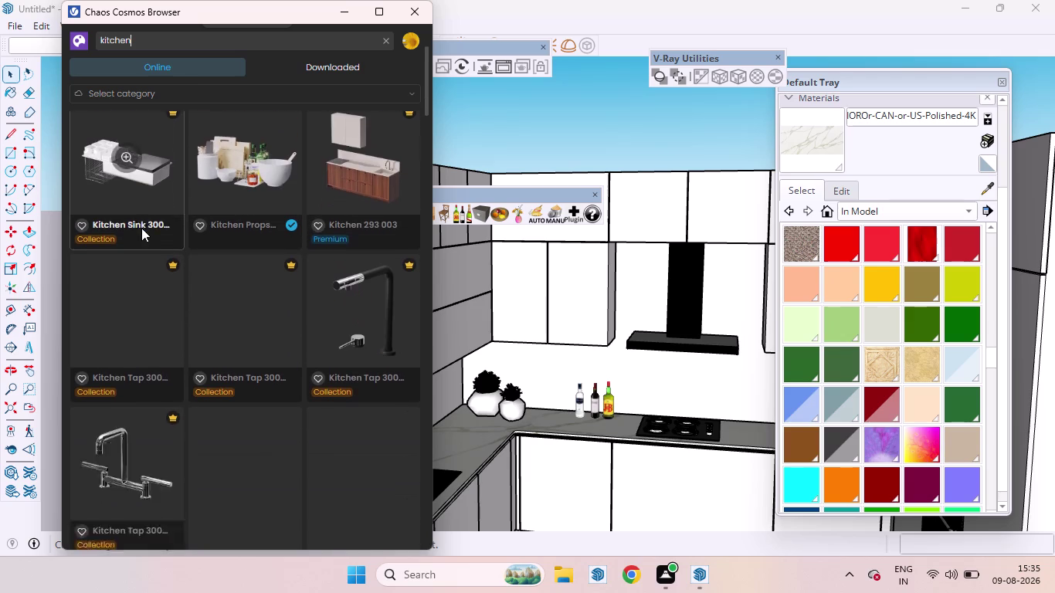
scroll(up, 3)
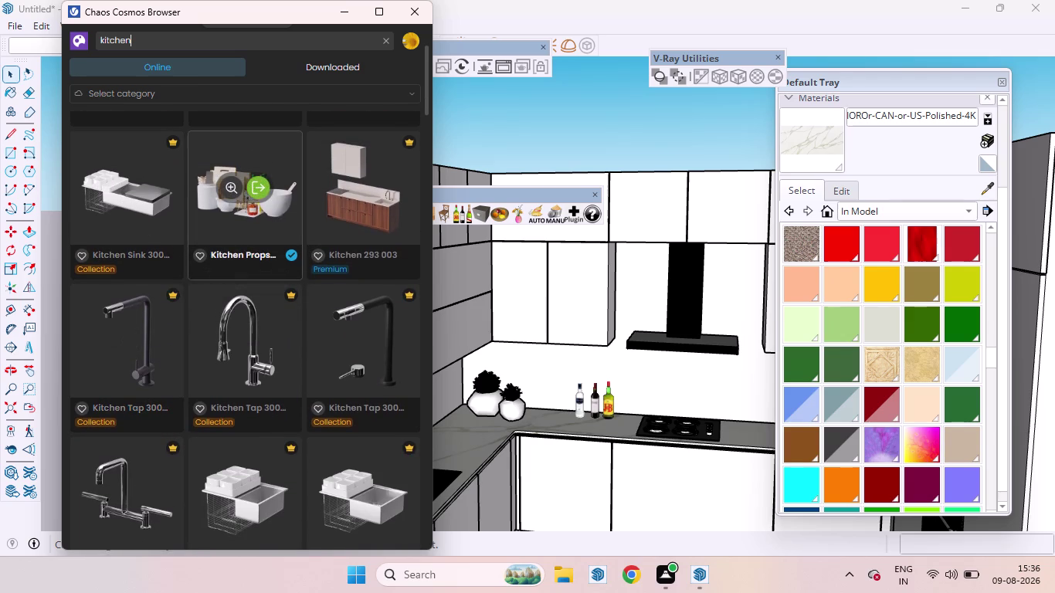
click(262, 190)
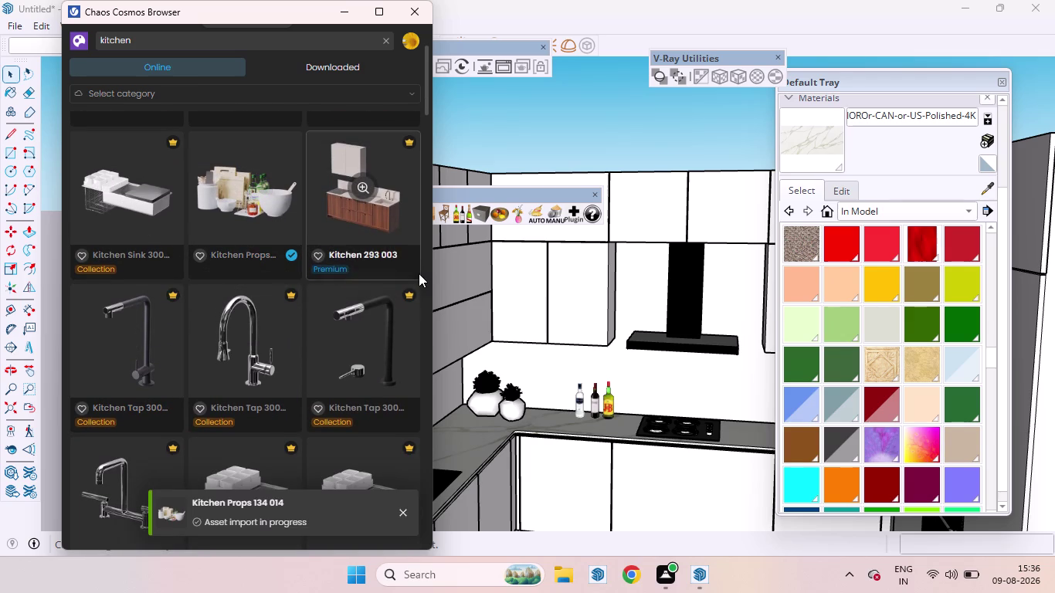
scroll(down, 3)
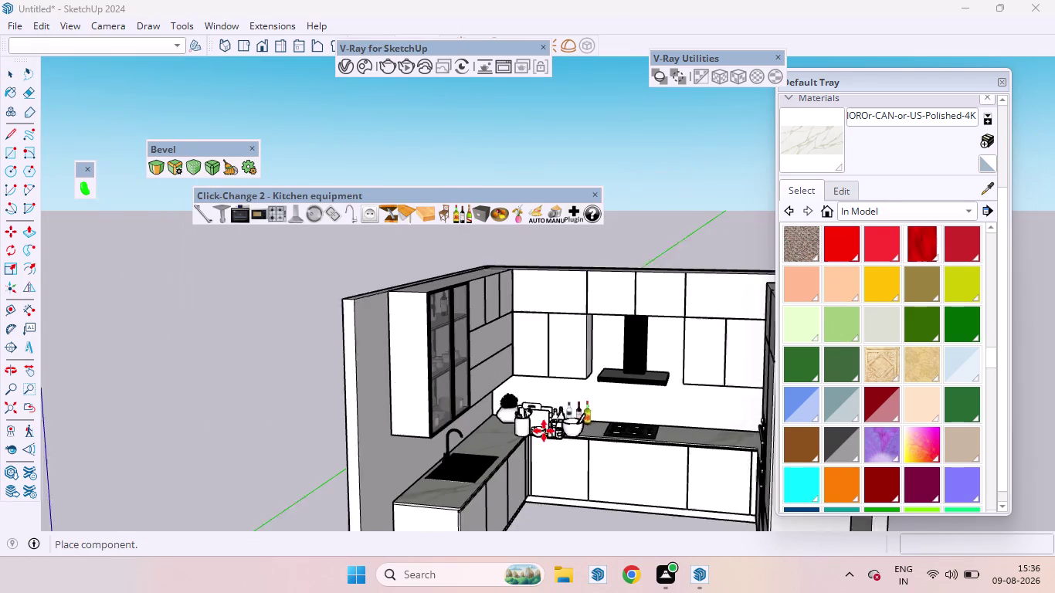
Place the Kitchen Props 134 014 set on the marble countertop beside the hob.
scroll(down, 3)
scroll(up, 3)
middle_drag(704, 424, 736, 469)
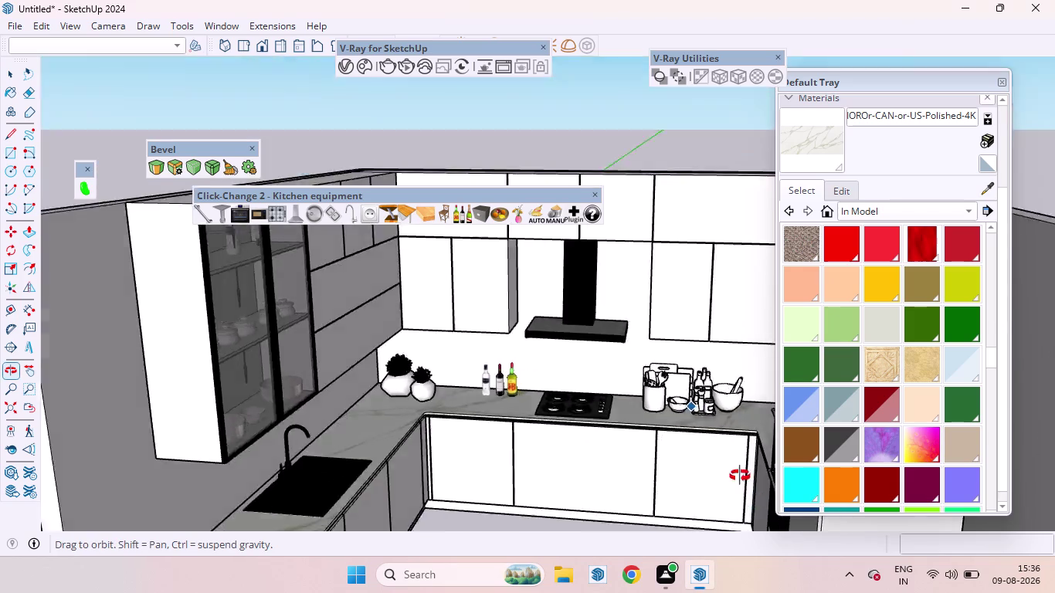
middle_drag(736, 469, 780, 558)
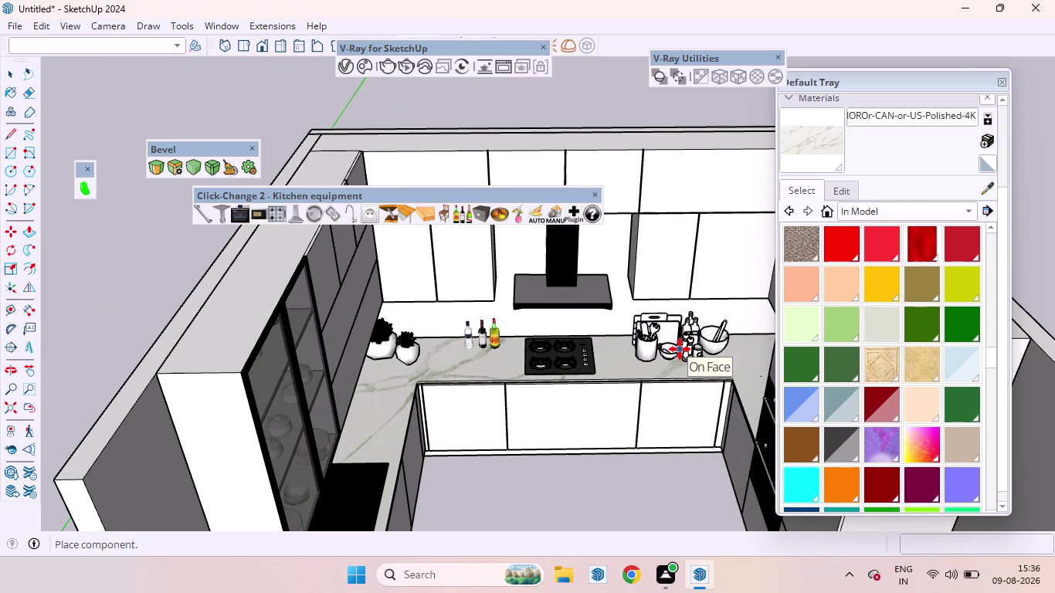
click(680, 349)
key(space)
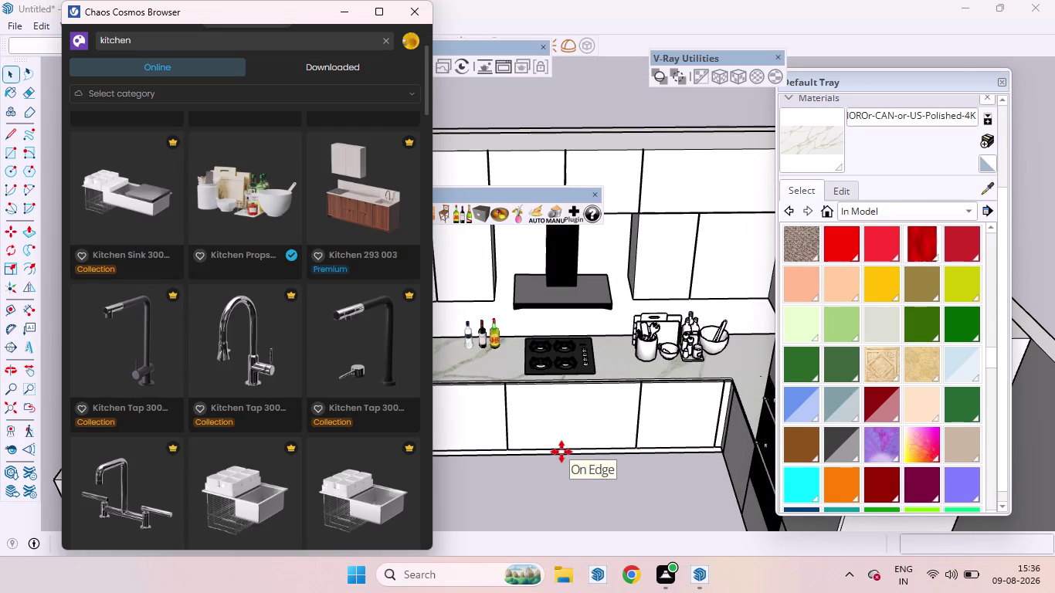
Delete the stray bottle lying outside the kitchen.
click(409, 11)
scroll(down, 3)
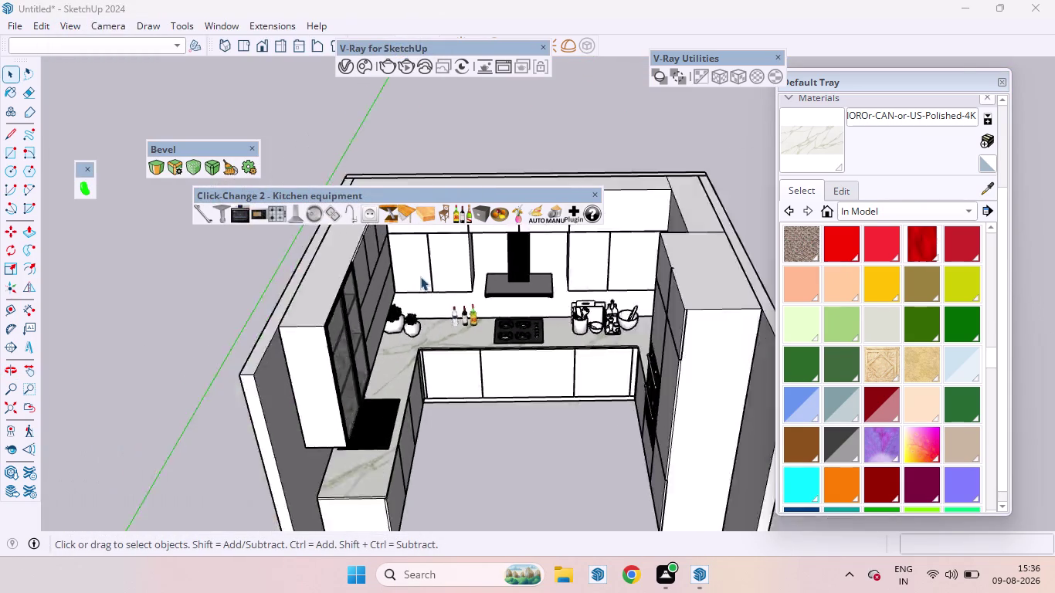
scroll(down, 3)
scroll(down, 3)
middle_drag(465, 364, 464, 262)
scroll(up, 3)
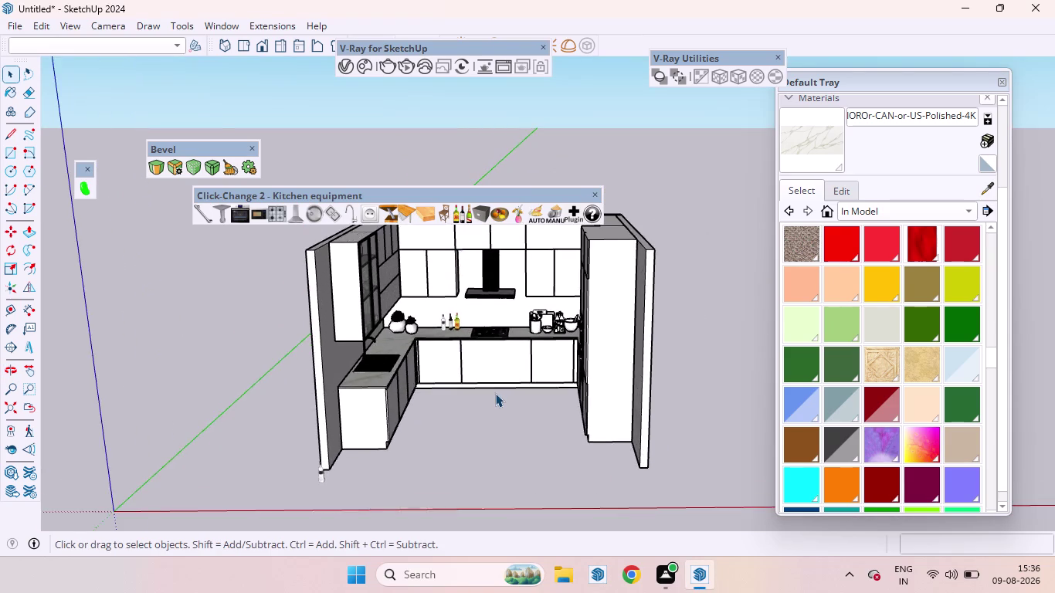
scroll(down, 3)
scroll(up, 3)
middle_drag(385, 453, 482, 319)
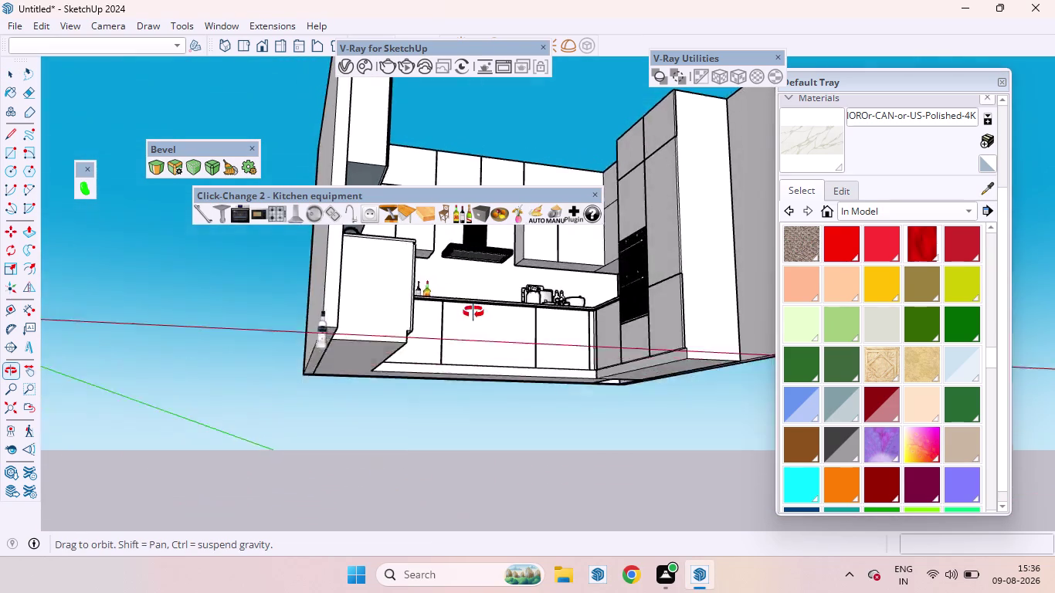
middle_drag(482, 319, 390, 477)
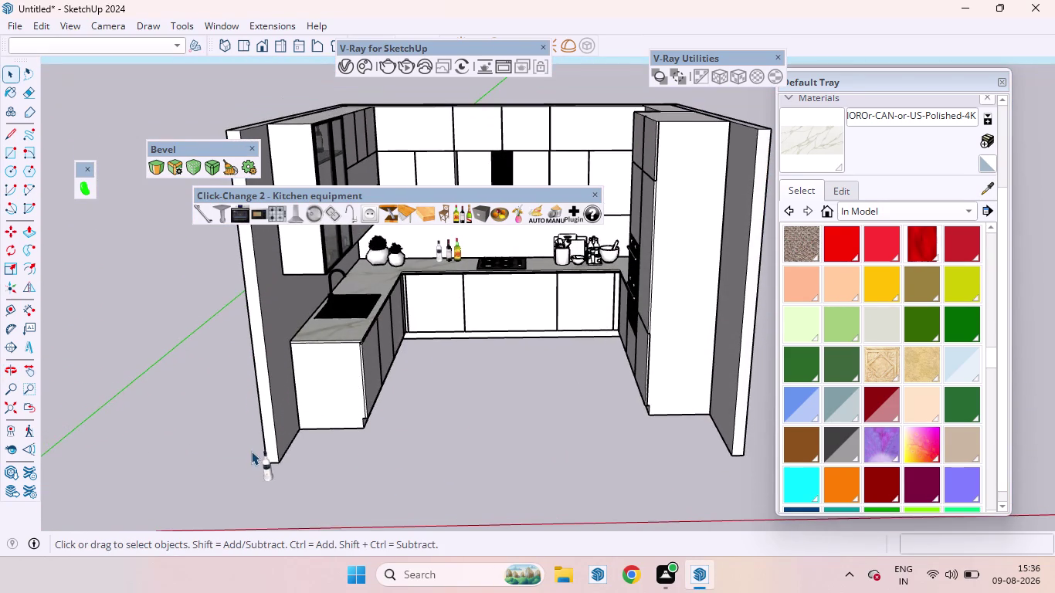
scroll(down, 3)
scroll(up, 3)
click(253, 476)
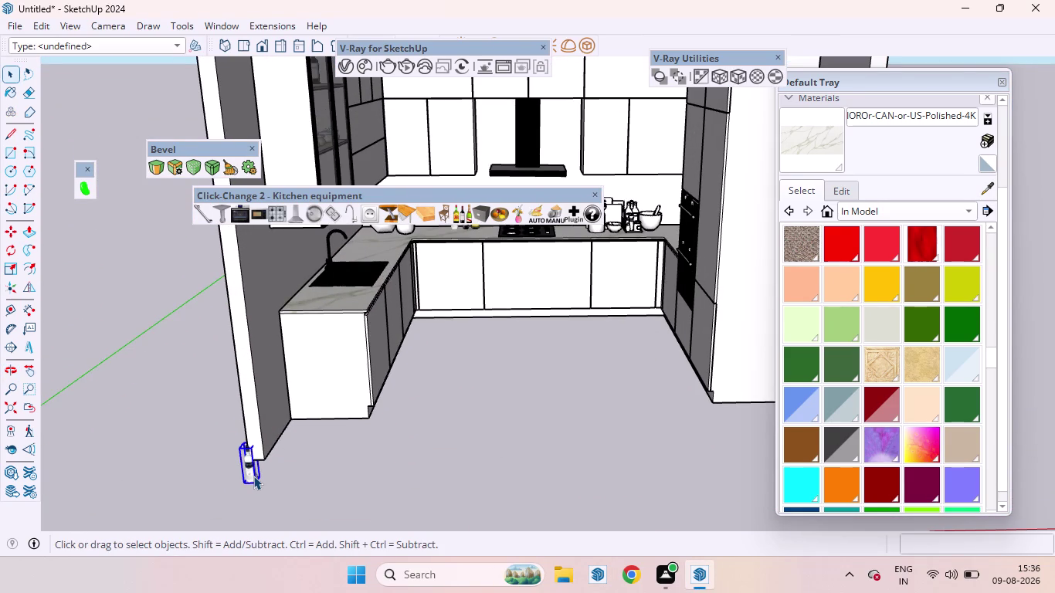
key(Delete)
scroll(down, 3)
scroll(down, 3)
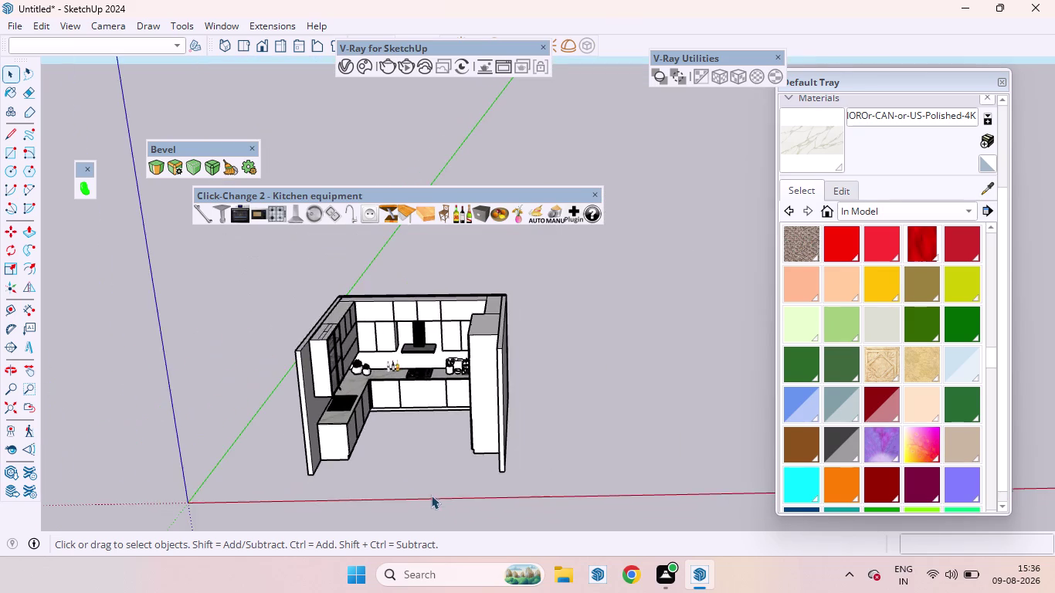
scroll(down, 3)
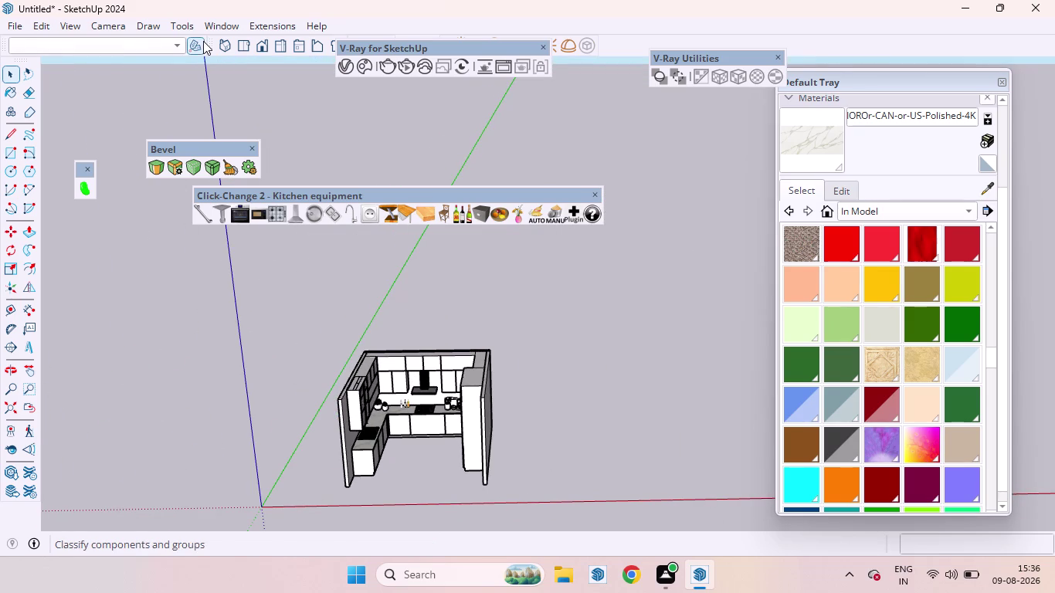
Select the whole U-shaped kitchen from below and apply Make Group to it.
click(46, 25)
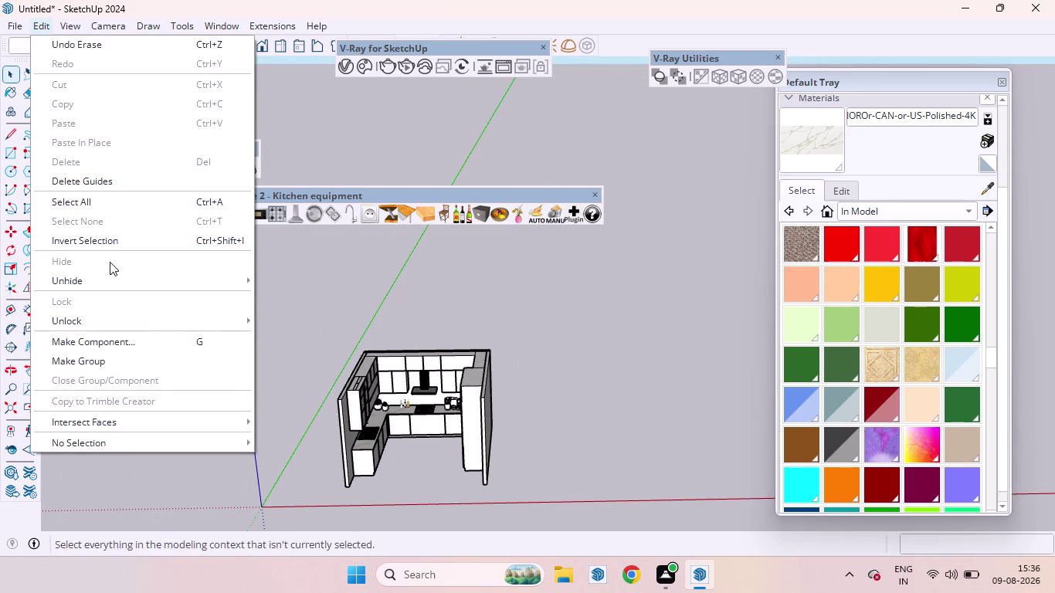
click(292, 321)
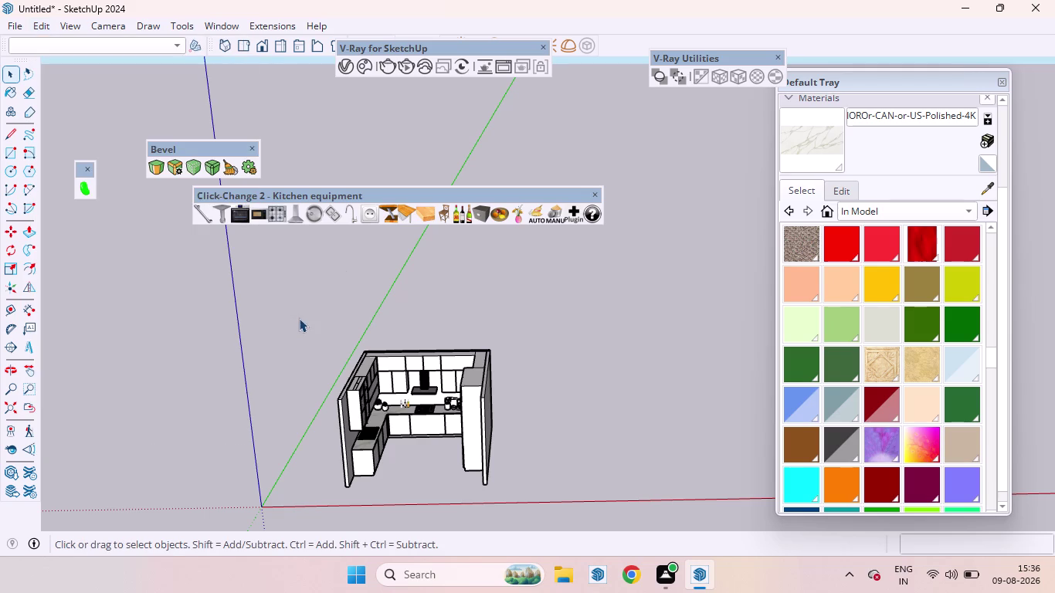
scroll(down, 3)
scroll(up, 3)
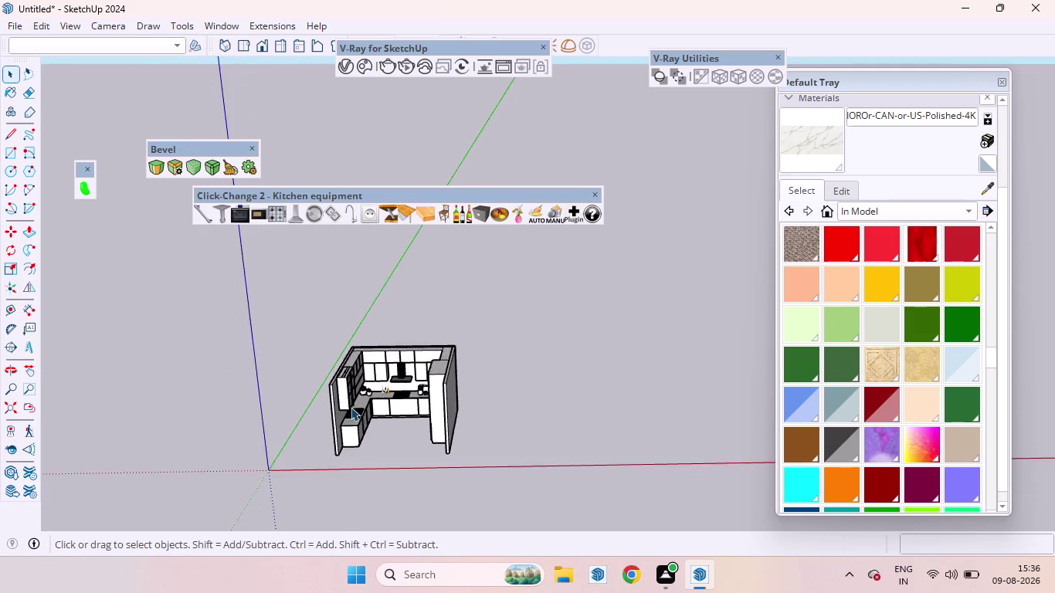
scroll(up, 3)
middle_drag(399, 426, 445, 264)
scroll(down, 3)
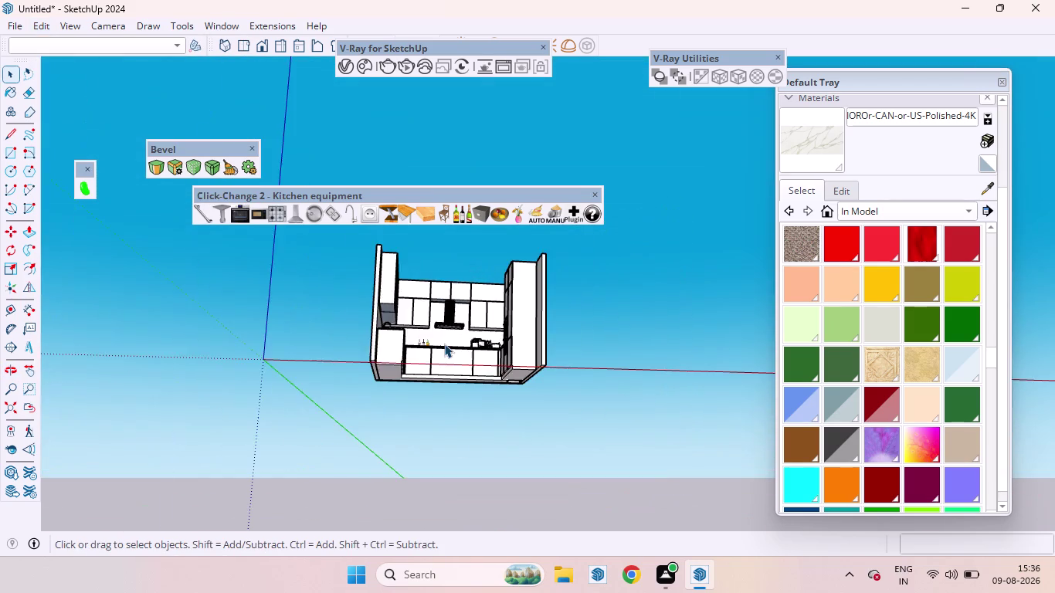
scroll(down, 3)
middle_drag(433, 414, 433, 218)
scroll(down, 3)
scroll(down, 3)
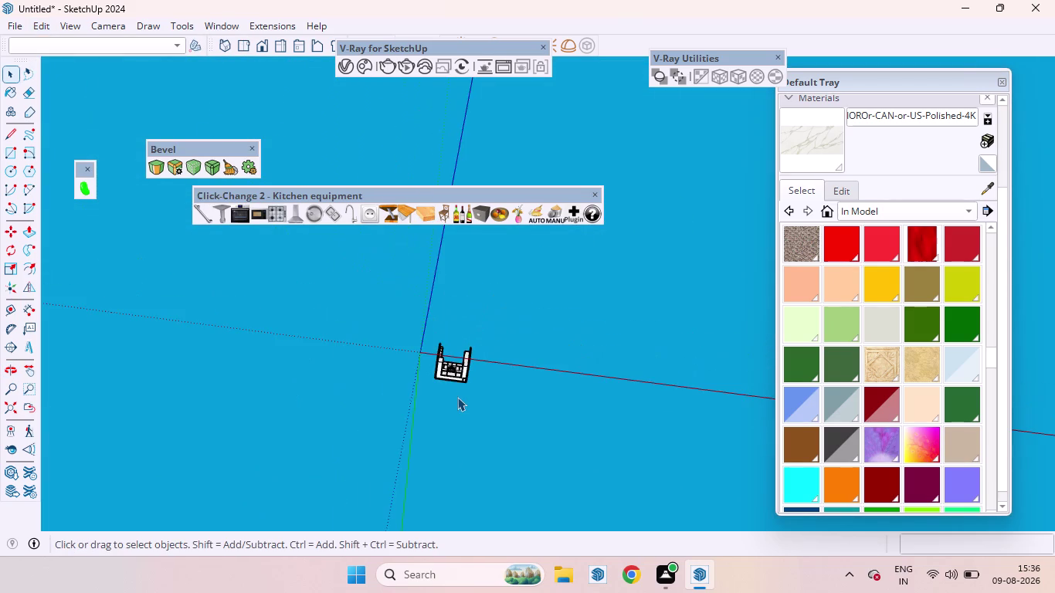
middle_drag(450, 401, 464, 220)
scroll(up, 3)
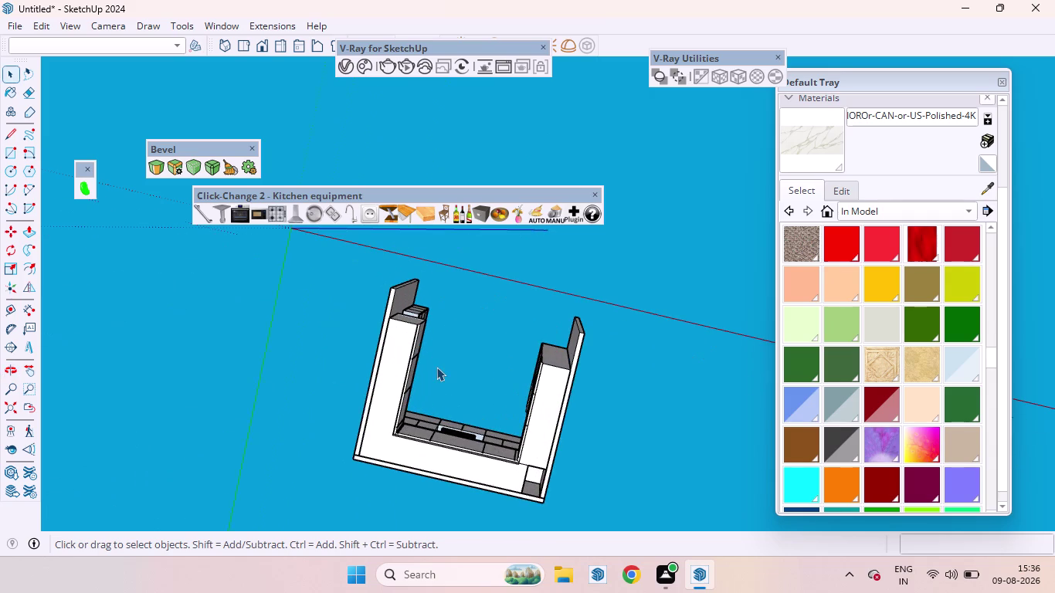
scroll(up, 3)
scroll(down, 3)
right_click(235, 448)
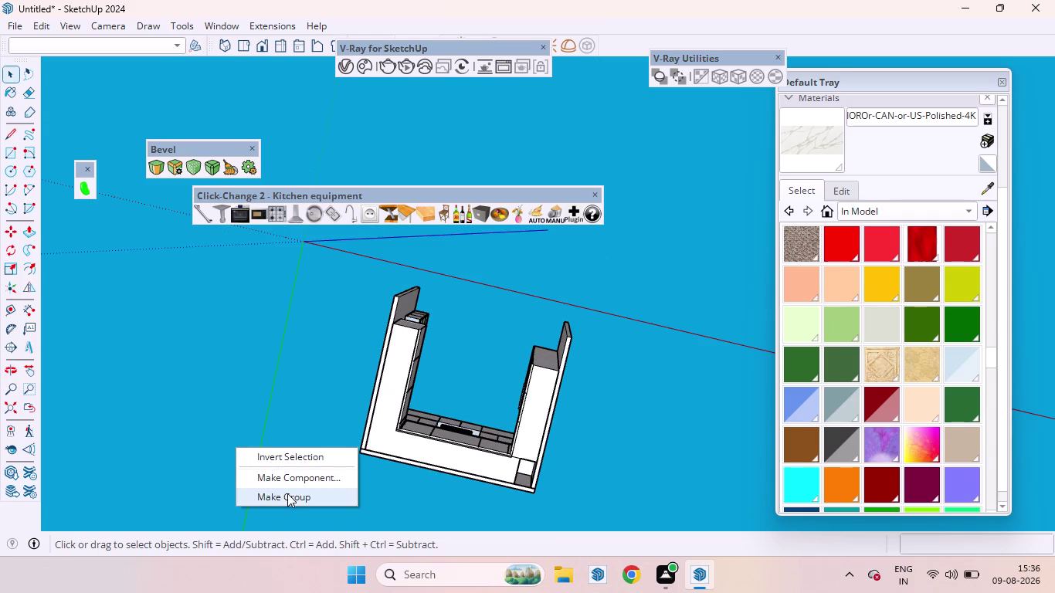
click(288, 498)
Draw a rectangle under the kitchen covering its entire footprint.
key(r)
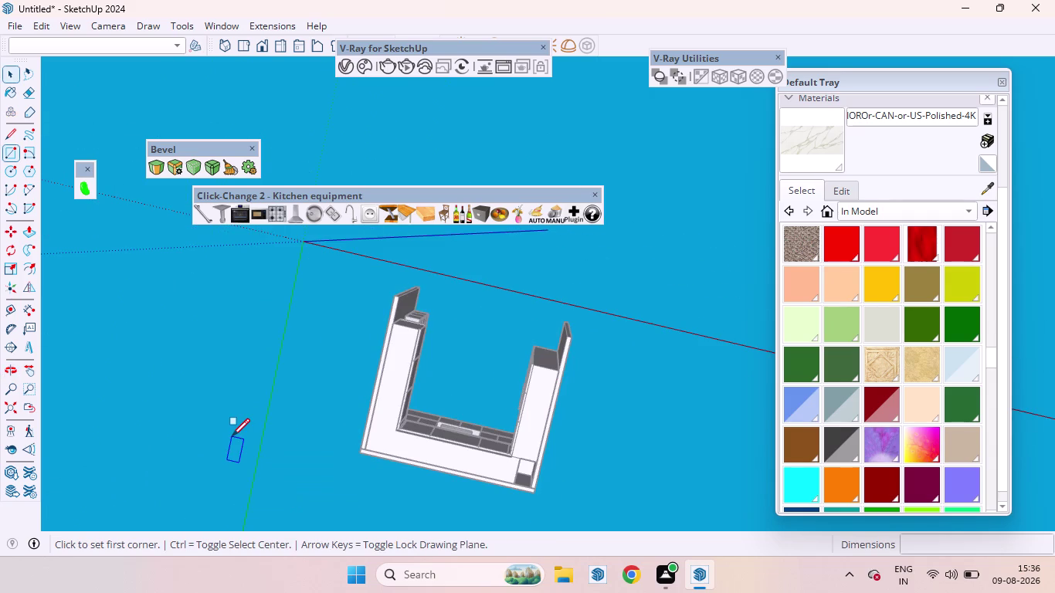
scroll(up, 3)
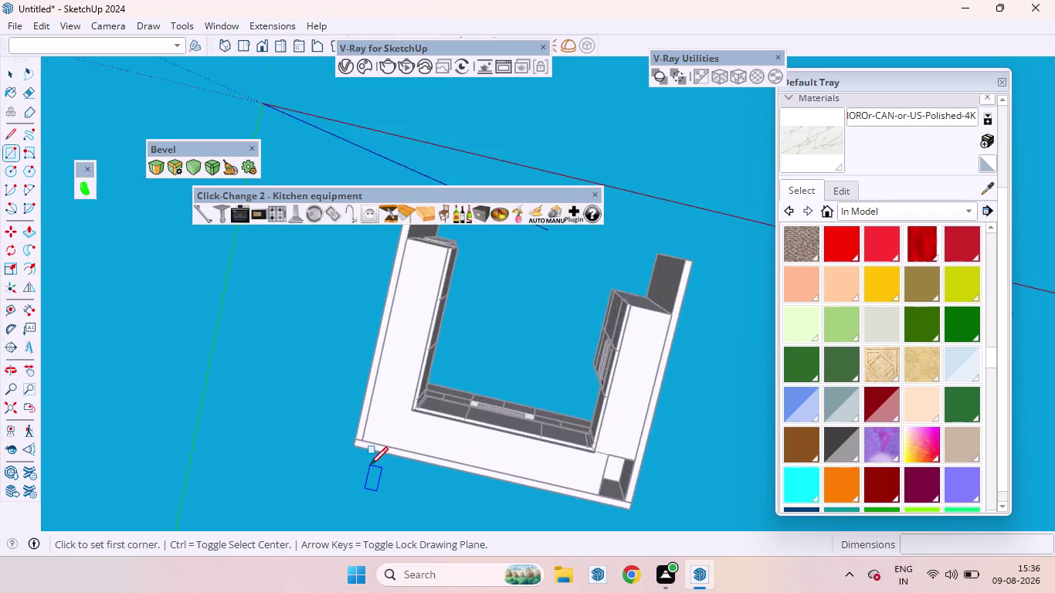
scroll(up, 3)
click(333, 427)
scroll(down, 3)
scroll(down, 3)
click(649, 273)
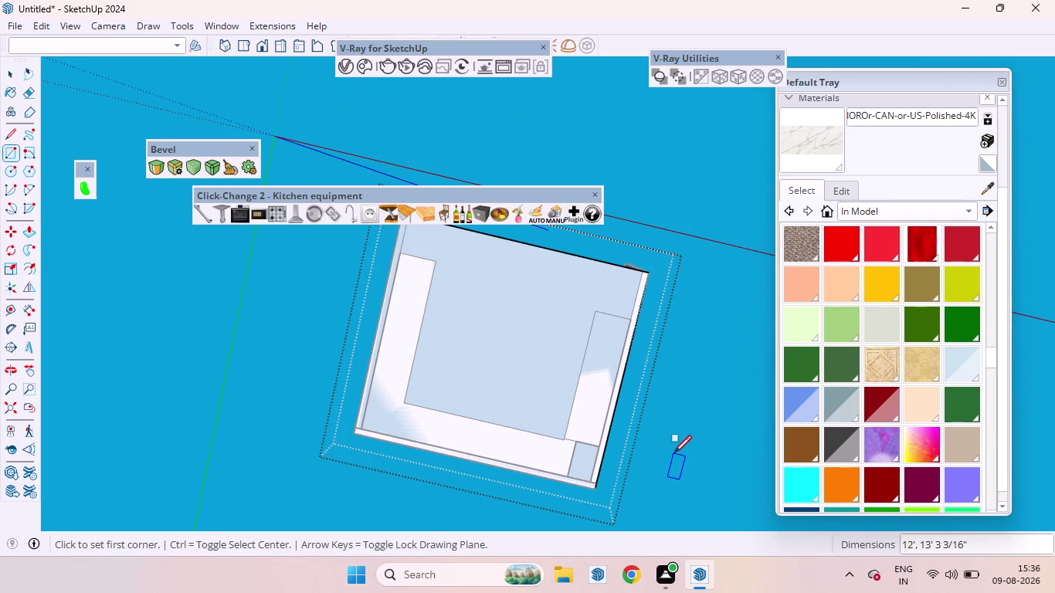
Push/pull the floor rectangle to a thickness of 6 inches.
key(p)
drag(506, 360, 506, 370)
key(6)
key(Return)
key(space)
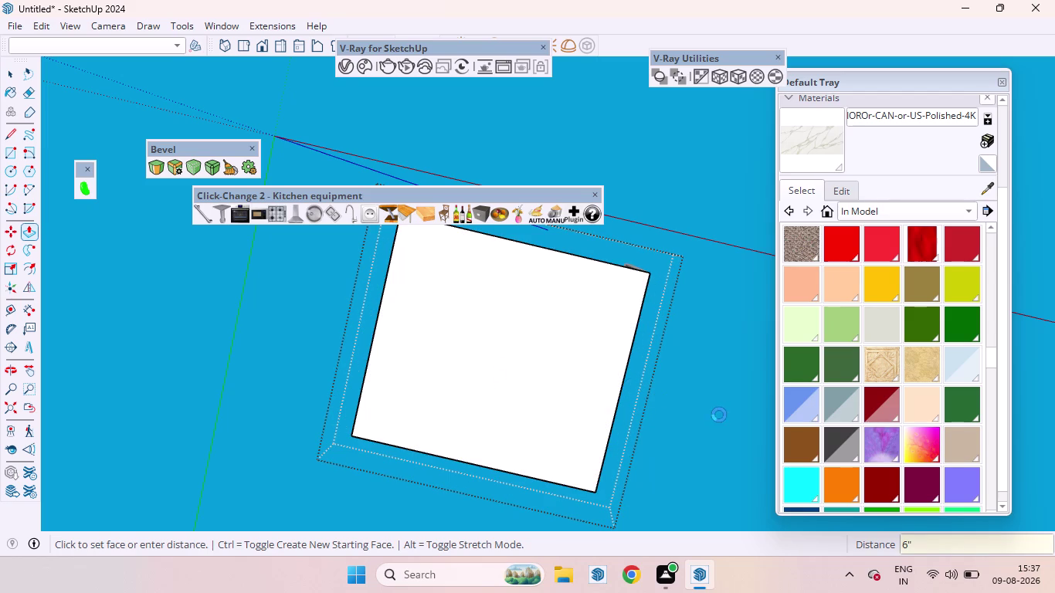
key(space)
Select the top surface of the new floor slab.
scroll(down, 3)
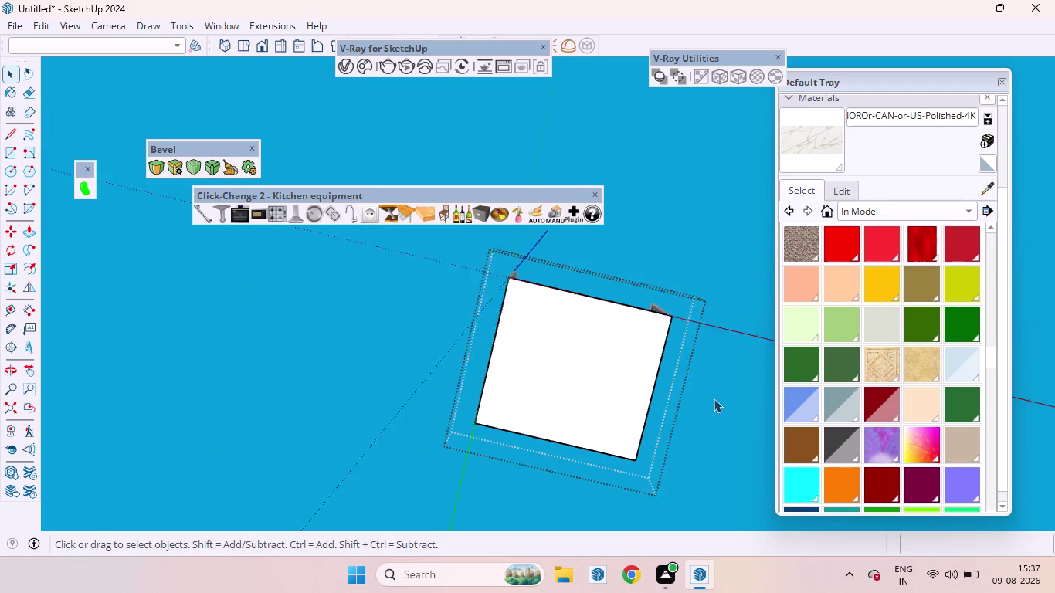
middle_drag(675, 255, 653, 559)
click(738, 391)
middle_drag(683, 252, 650, 503)
scroll(up, 3)
scroll(down, 3)
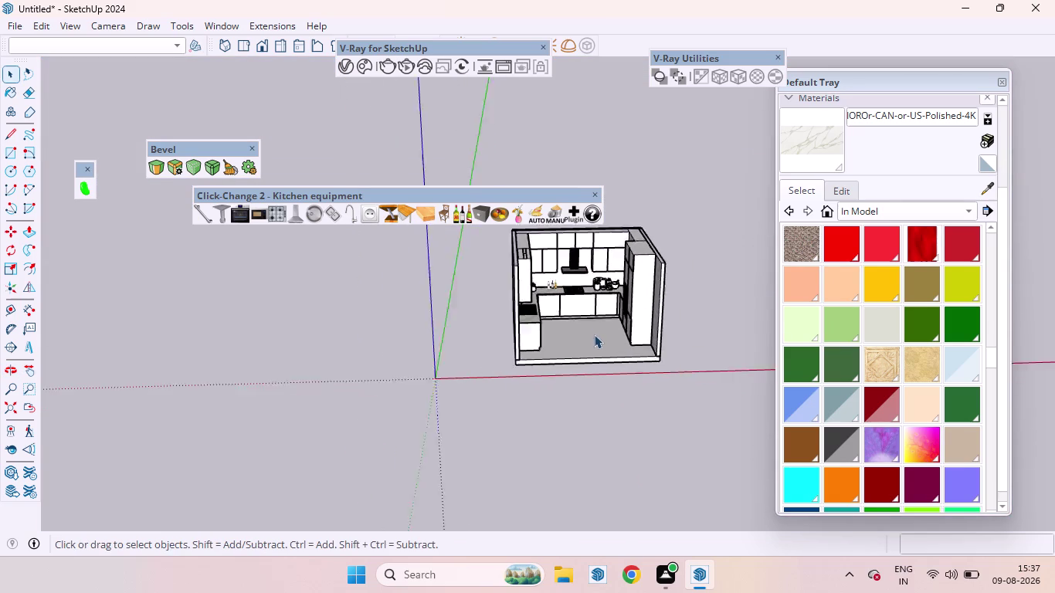
scroll(down, 3)
middle_drag(592, 320, 582, 478)
click(586, 333)
scroll(up, 3)
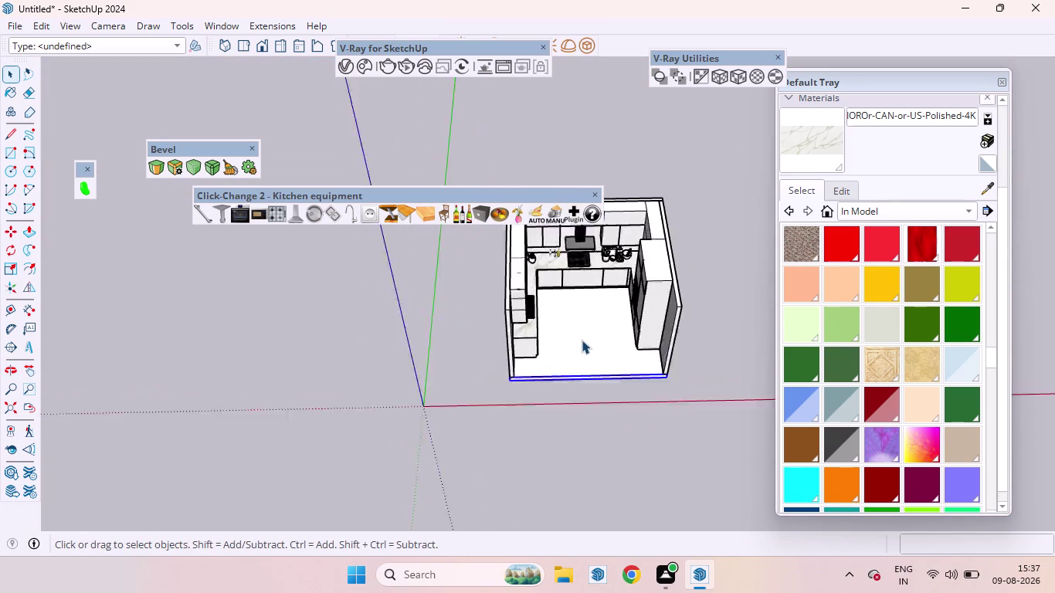
scroll(up, 3)
click(546, 374)
double_click(546, 374)
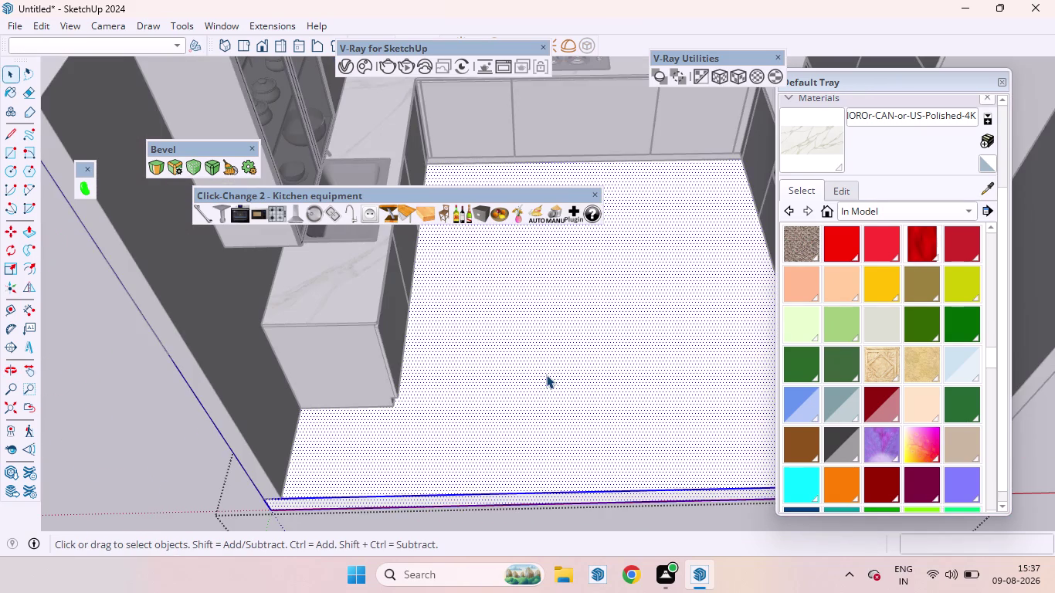
click(546, 374)
click(546, 374)
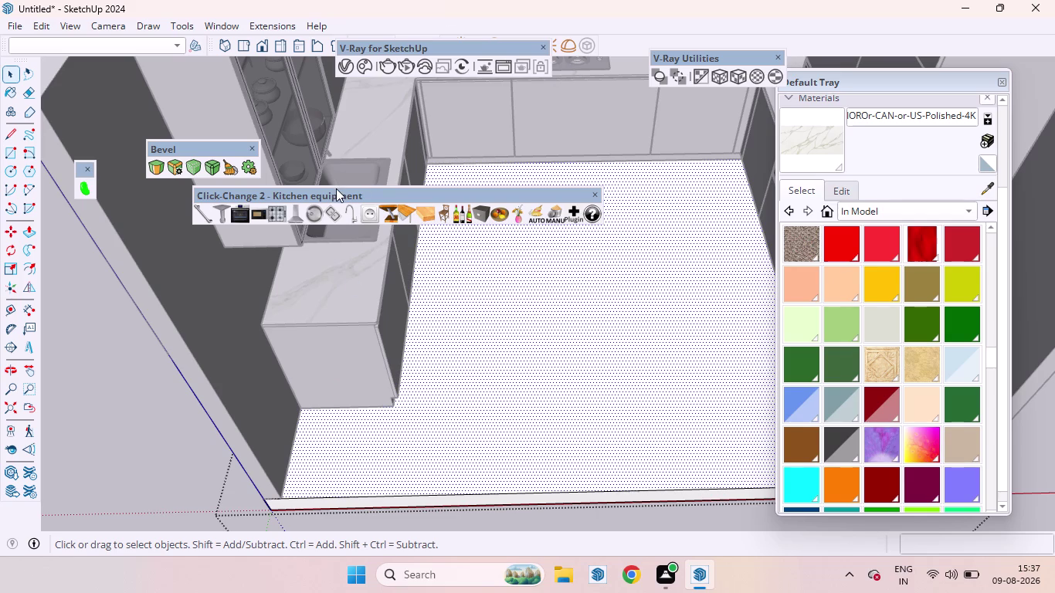
click(89, 190)
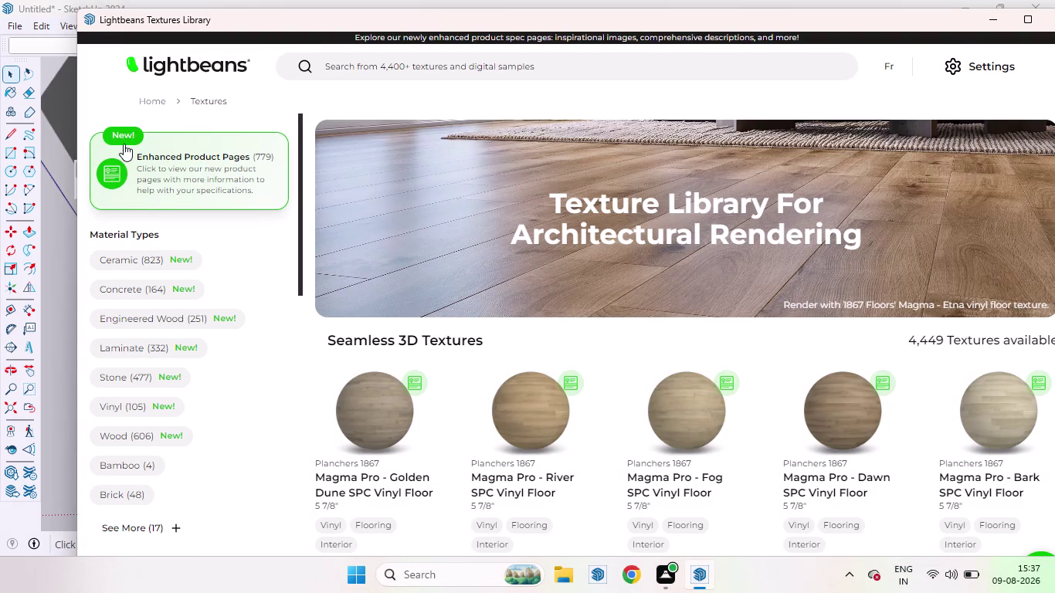
Search the Lightbeans library for 'Quartz' textures.
click(377, 65)
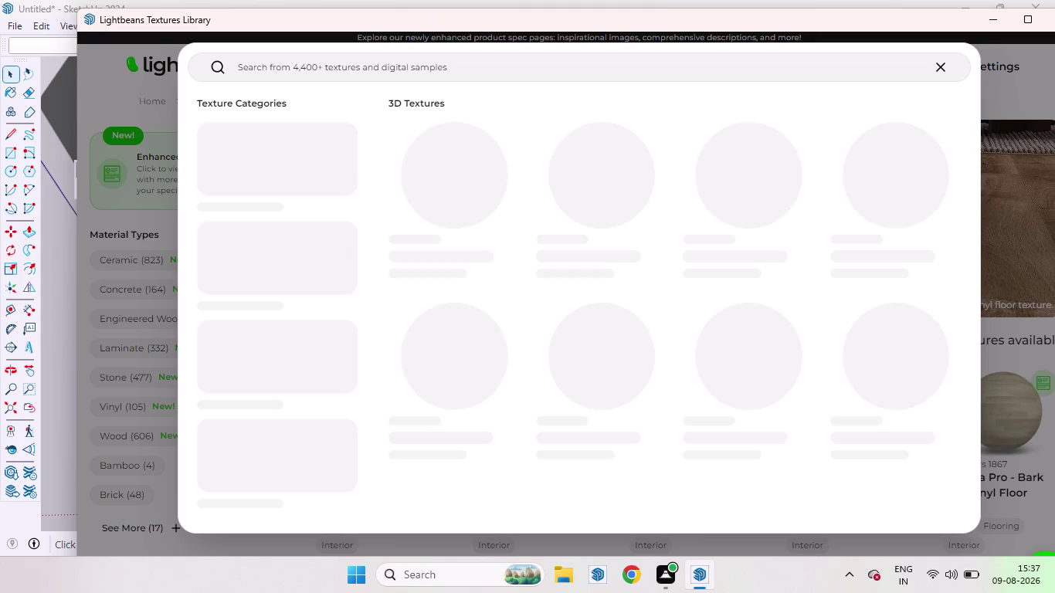
key(q)
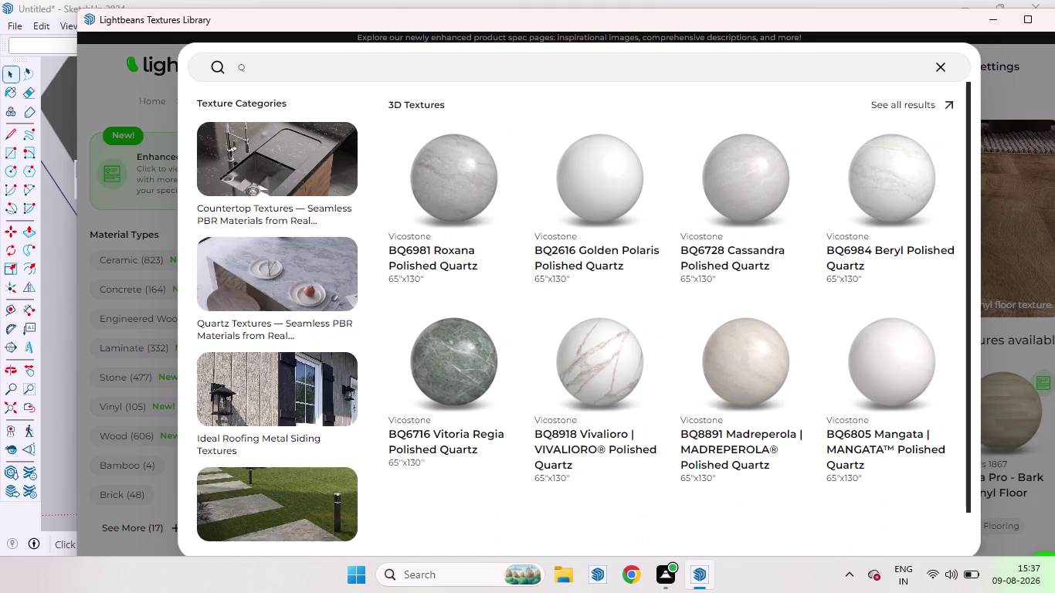
key(u)
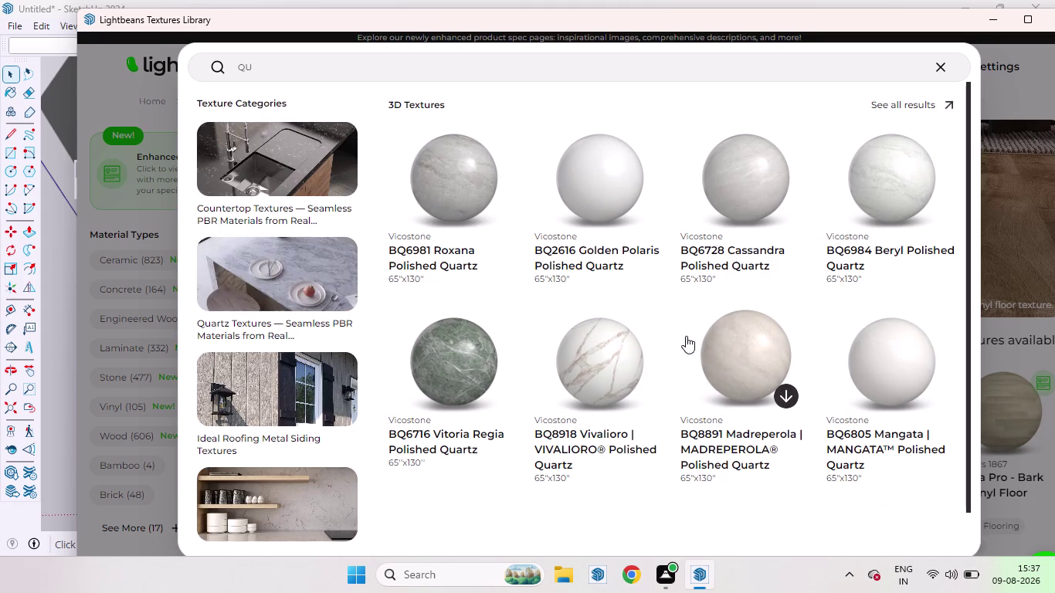
scroll(down, 3)
scroll(down, 3)
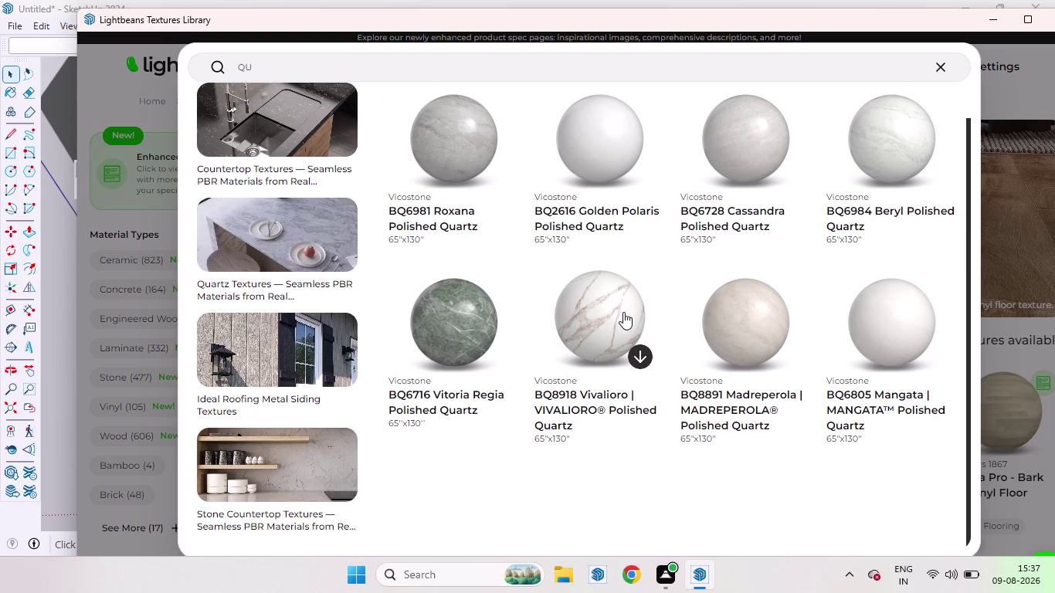
scroll(down, 3)
scroll(up, 3)
scroll(up, 3)
scroll(down, 3)
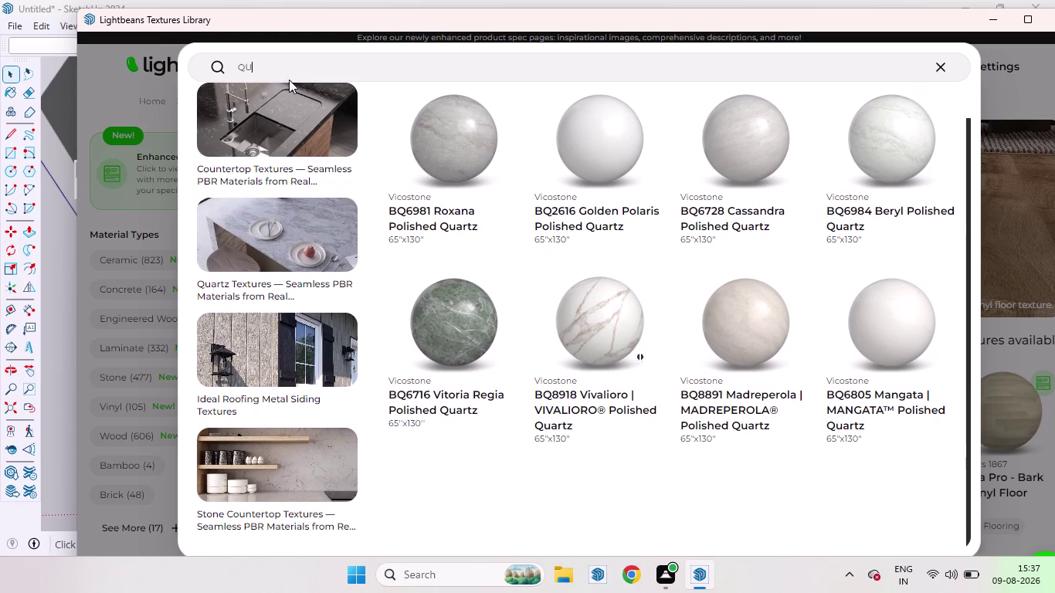
click(263, 65)
text(AR)
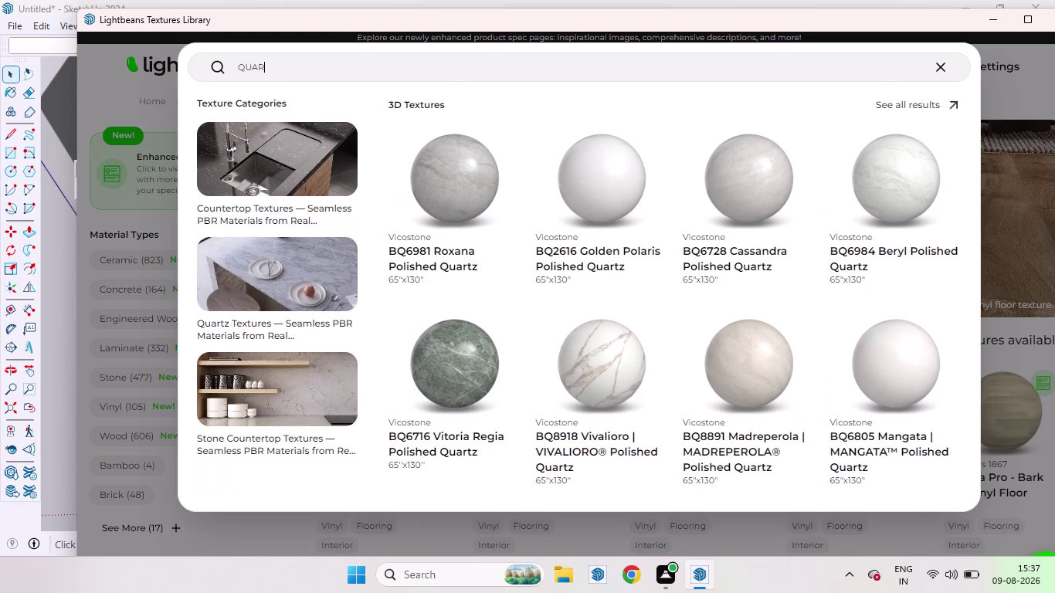
text(TZ)
key(Return)
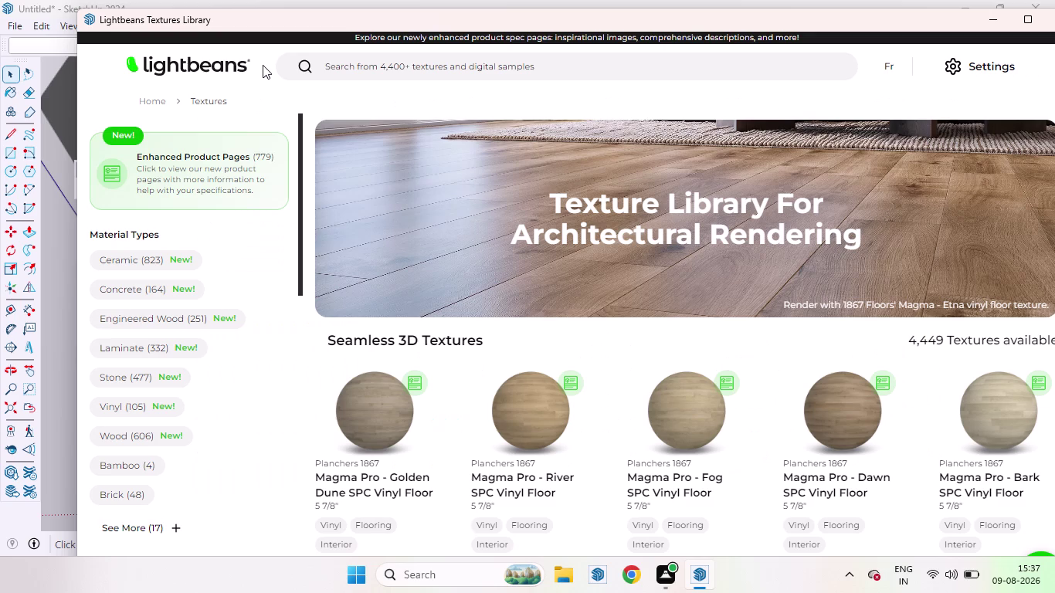
Browse the quartz results and download BQ8918 Vivalioro Polished Quartz.
scroll(down, 3)
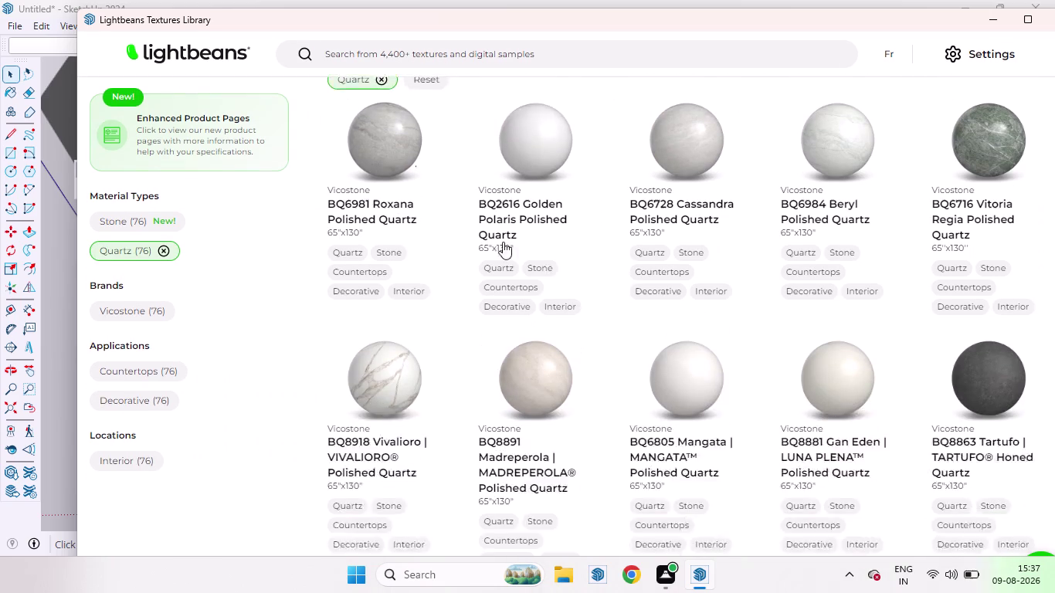
scroll(down, 3)
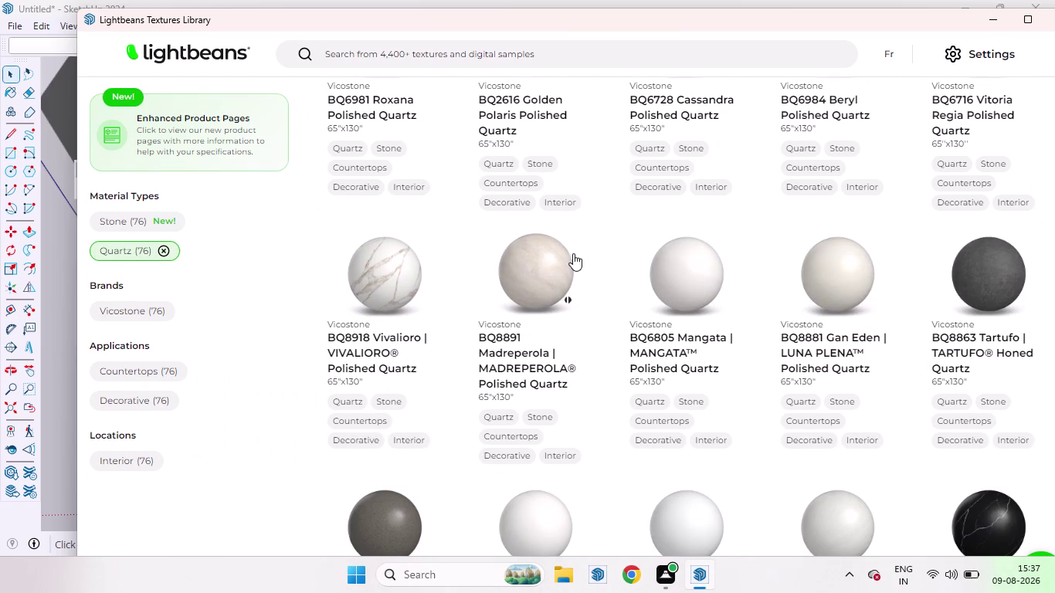
scroll(down, 3)
scroll(up, 3)
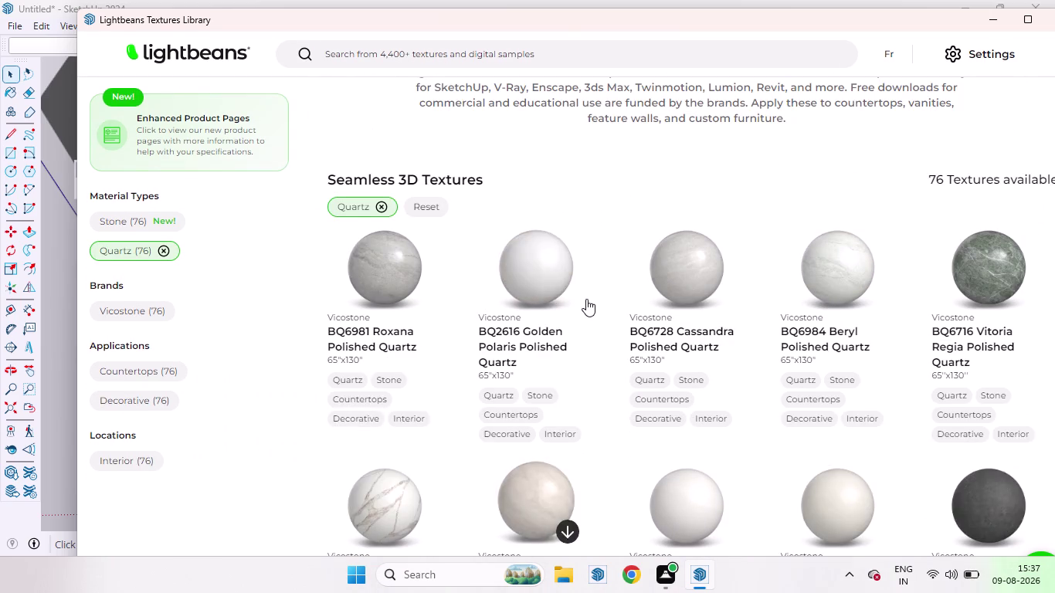
scroll(up, 3)
scroll(down, 3)
scroll(down, 3)
scroll(up, 3)
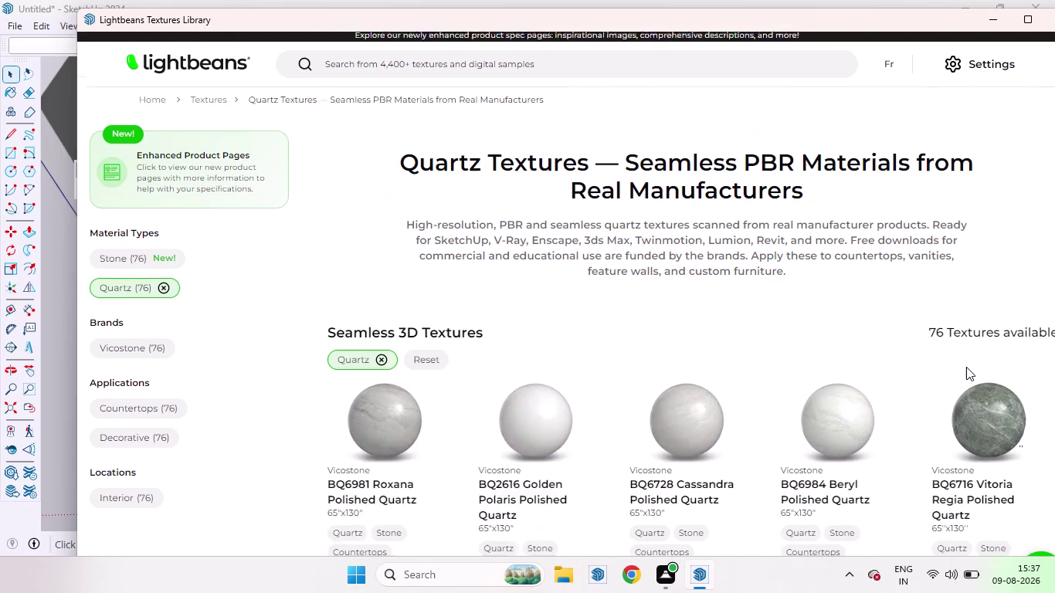
scroll(down, 3)
scroll(down, 3)
scroll(down, 3)
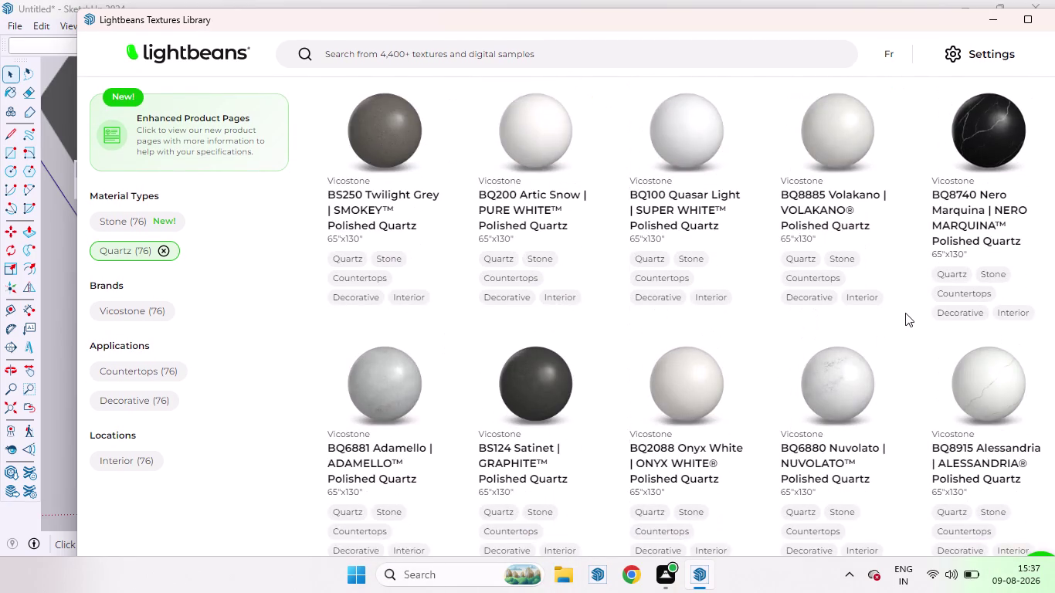
scroll(down, 3)
scroll(down, 3)
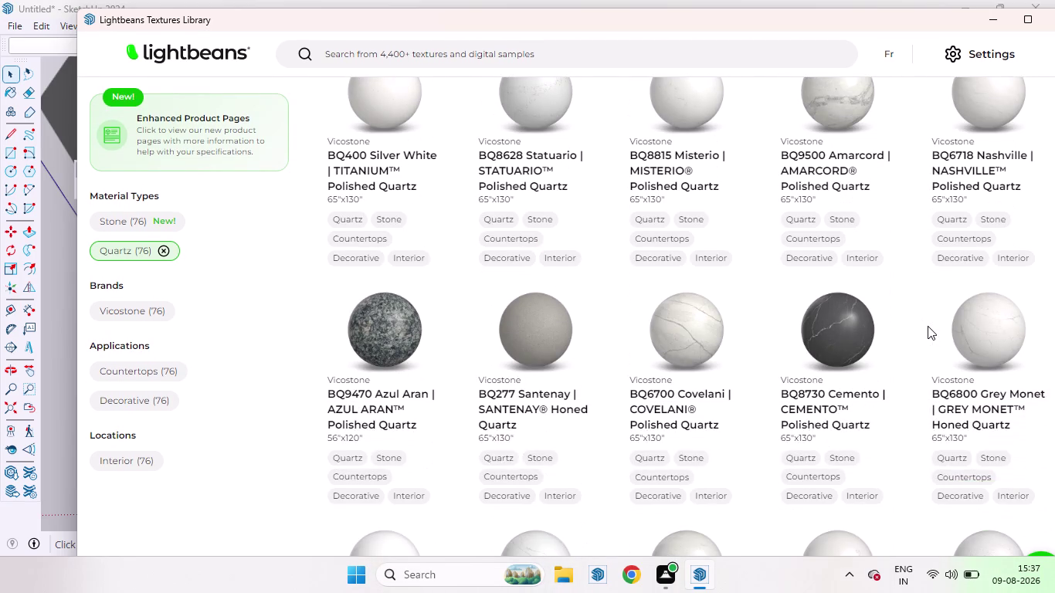
scroll(down, 3)
scroll(down, 3)
scroll(down, 3)
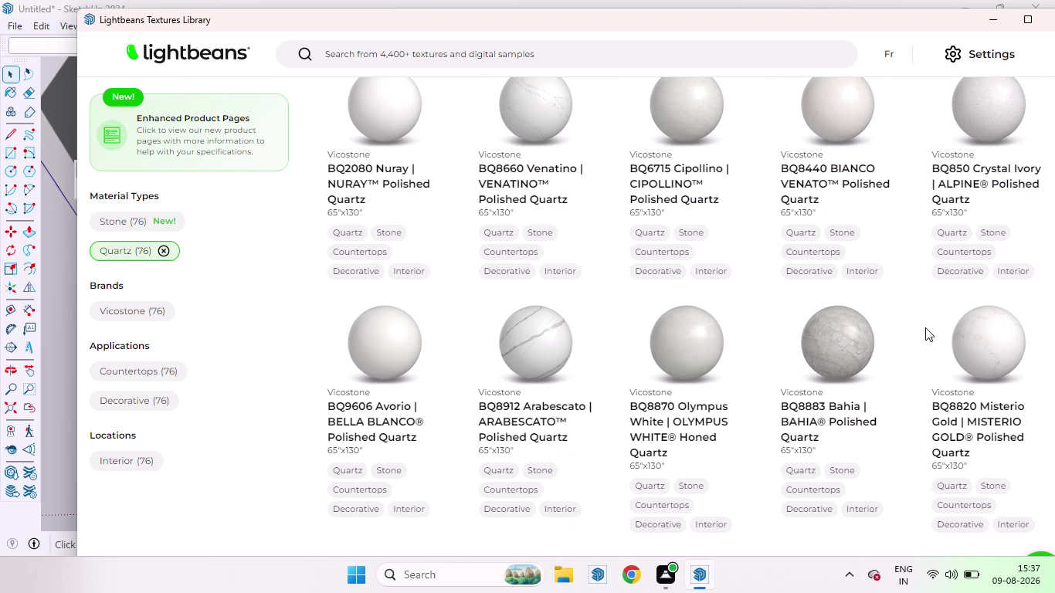
scroll(down, 3)
scroll(down, 3)
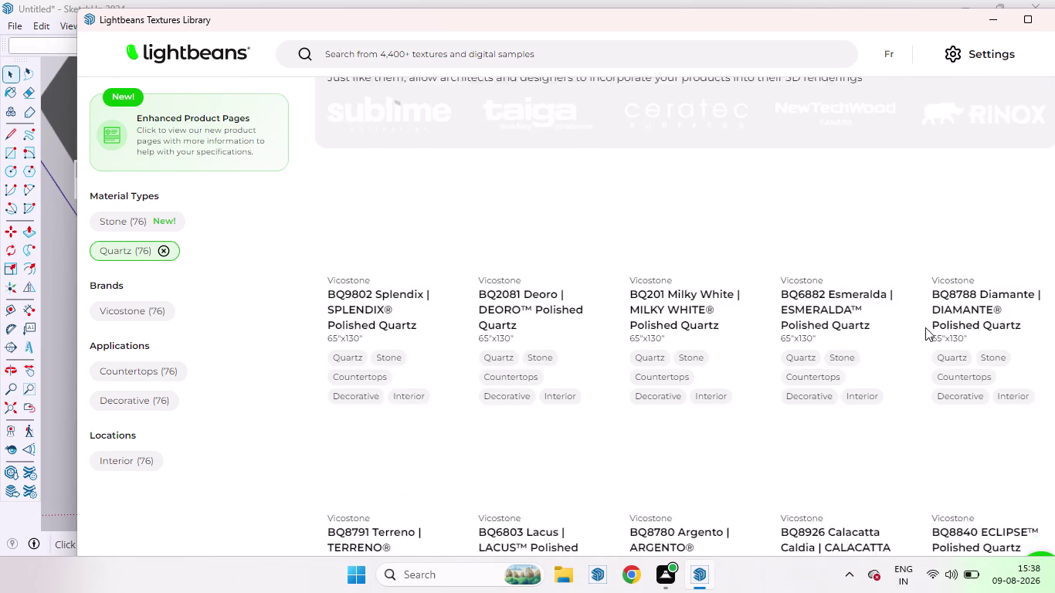
scroll(down, 3)
scroll(up, 3)
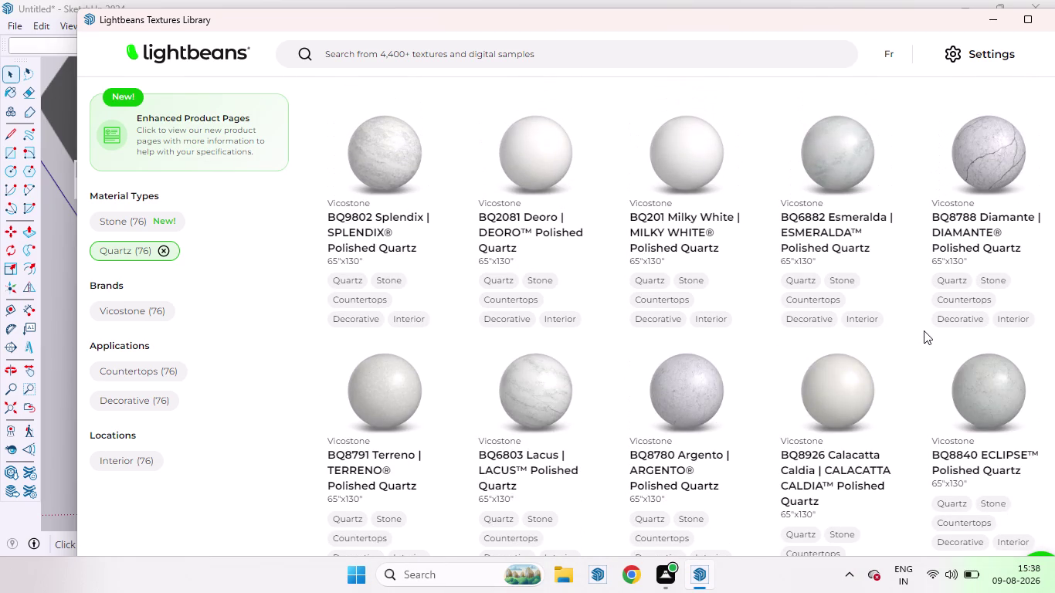
scroll(down, 3)
scroll(down, 3)
scroll(down, 3)
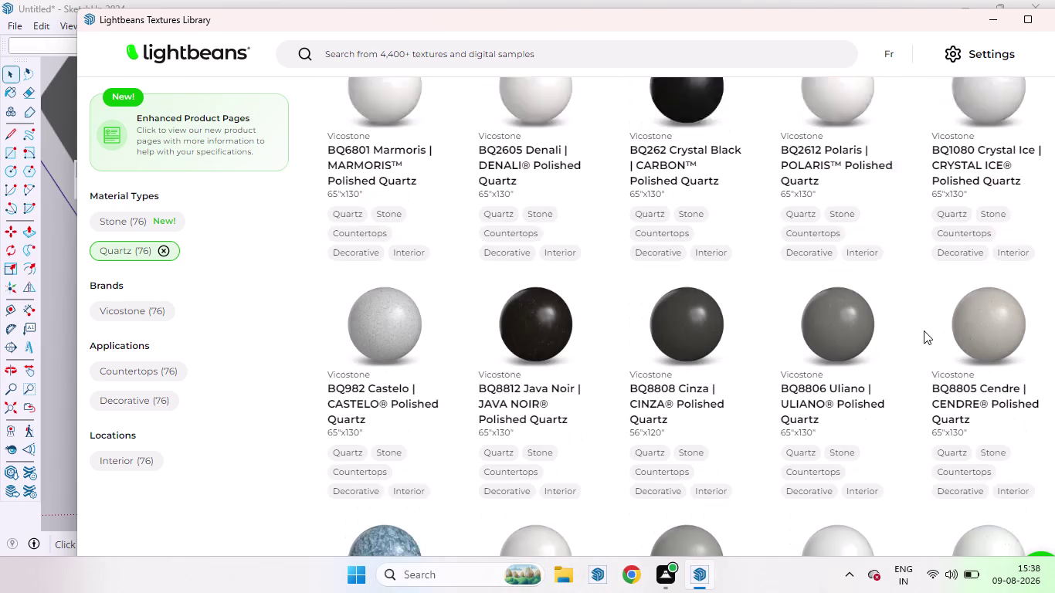
scroll(down, 3)
scroll(up, 3)
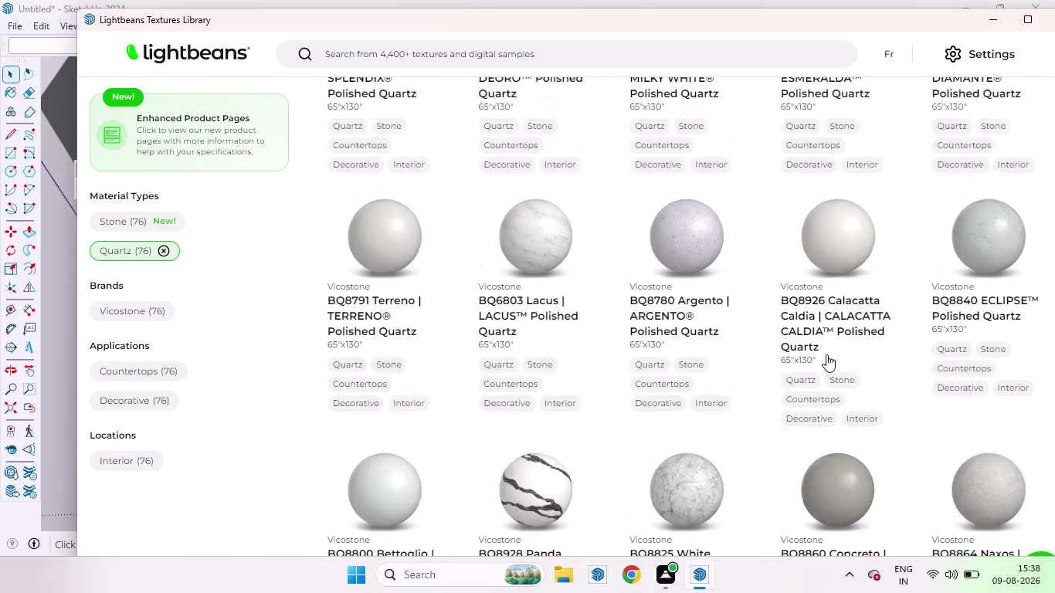
scroll(up, 3)
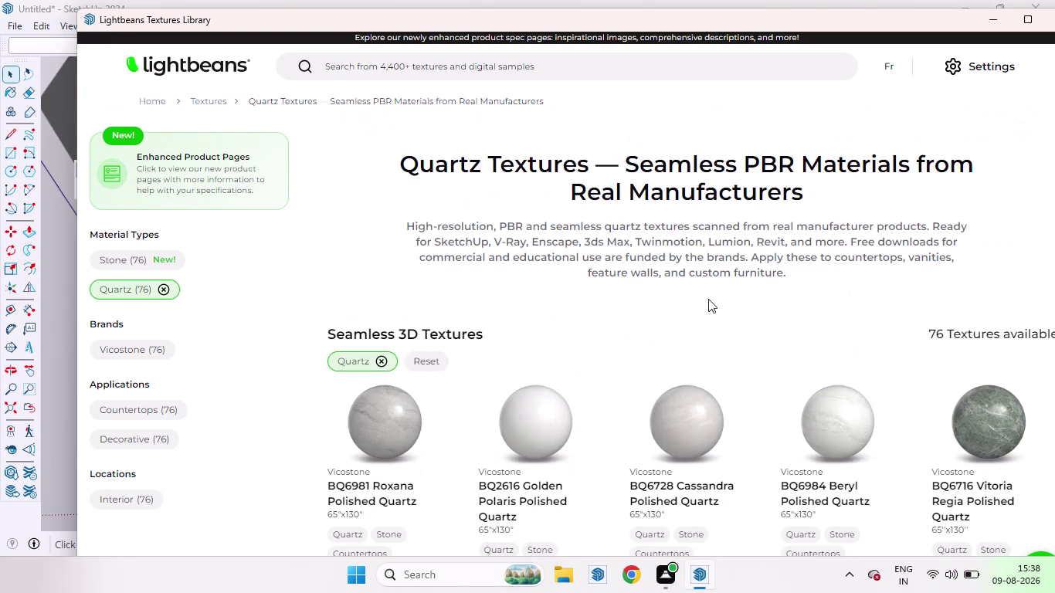
scroll(down, 3)
scroll(down, 3)
scroll(up, 3)
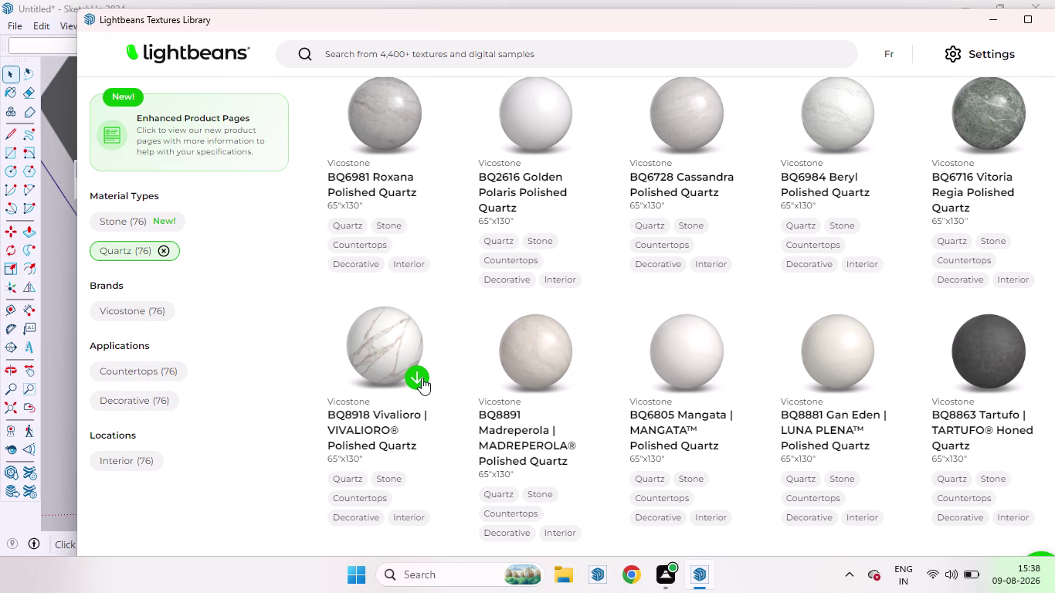
click(422, 378)
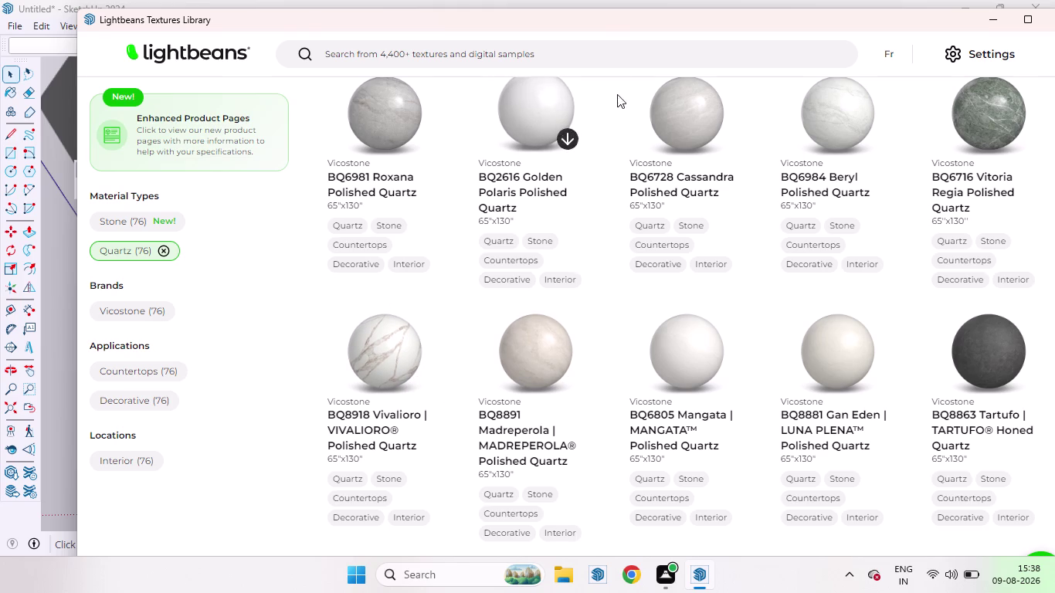
Move the Lightbeans window aside and paint the floor with the Vivalioro quartz material.
drag(609, 47, 543, 106)
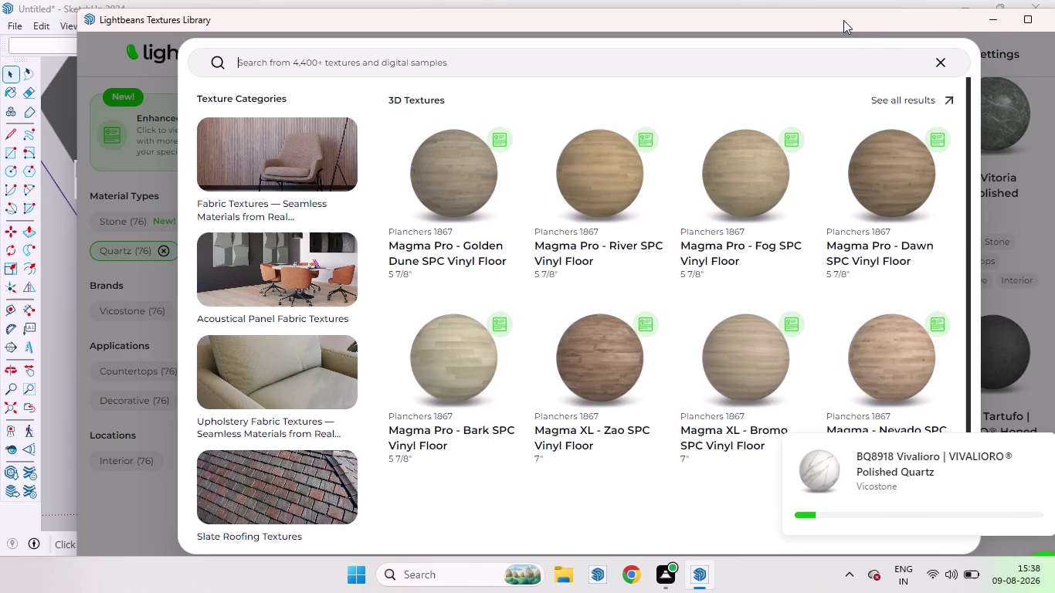
drag(842, 19, 609, 400)
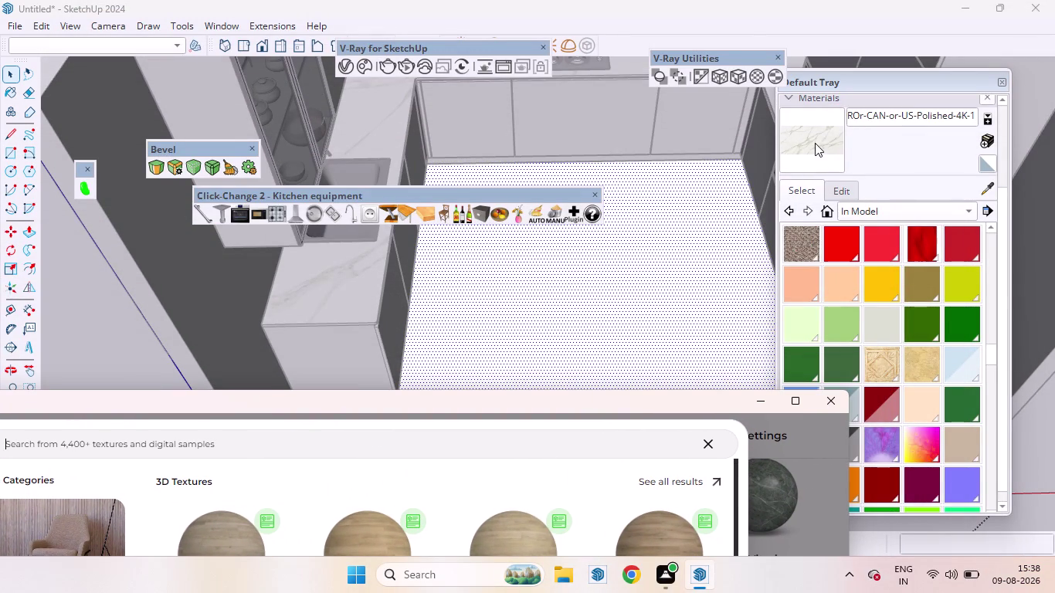
click(814, 143)
click(624, 283)
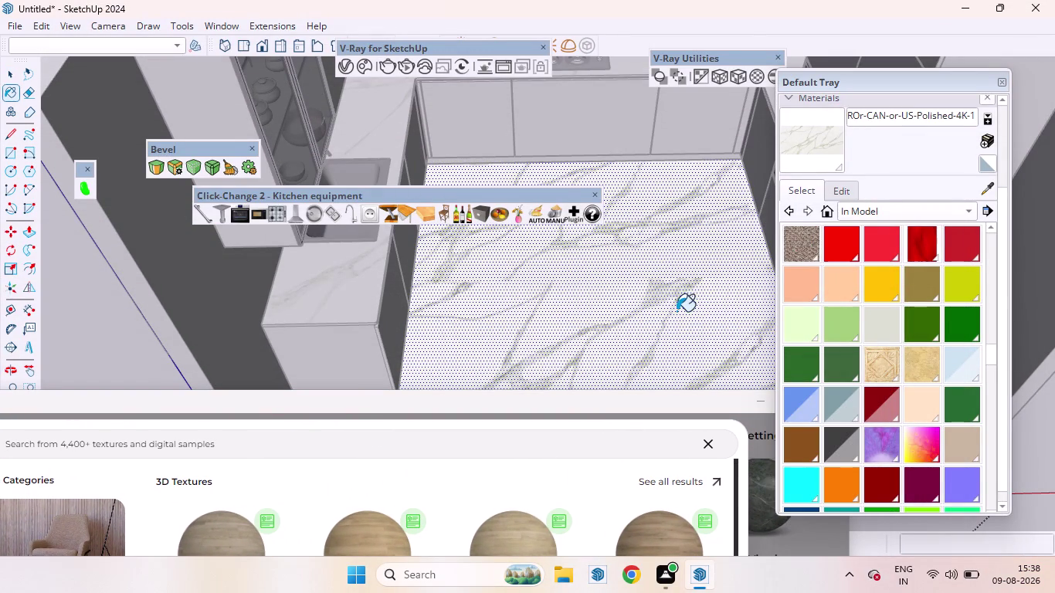
scroll(down, 3)
scroll(down, 3)
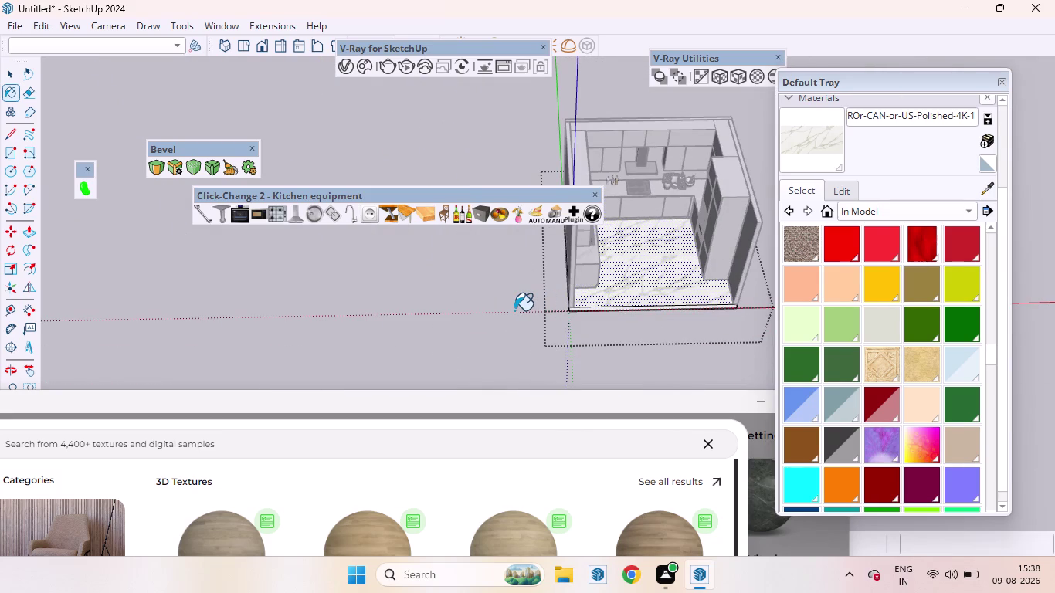
click(731, 84)
click(470, 307)
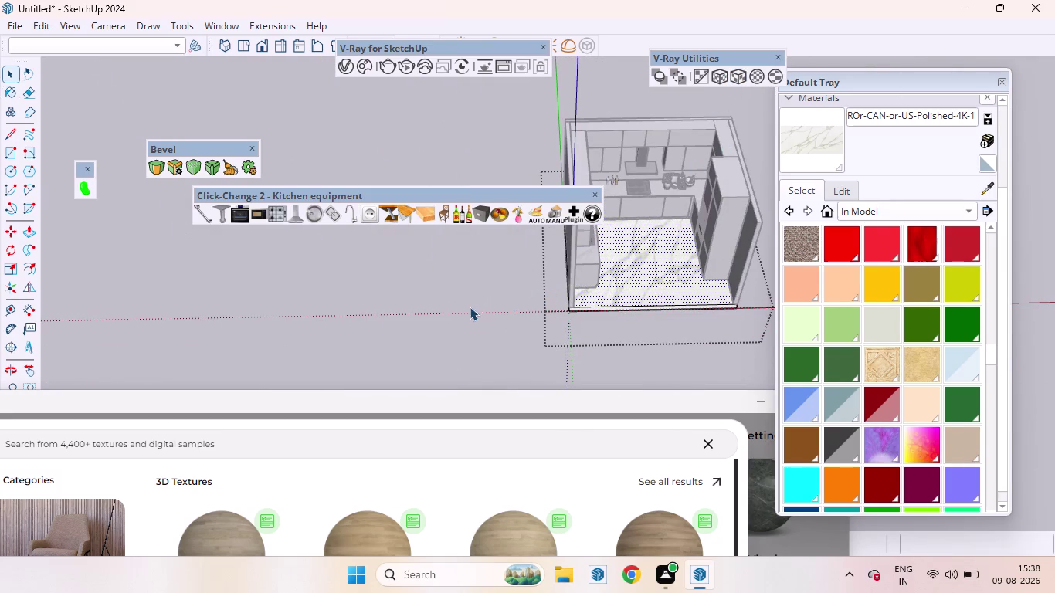
Undo the last two paint actions and select the kitchen's base slab.
scroll(up, 3)
middle_drag(686, 275, 624, 189)
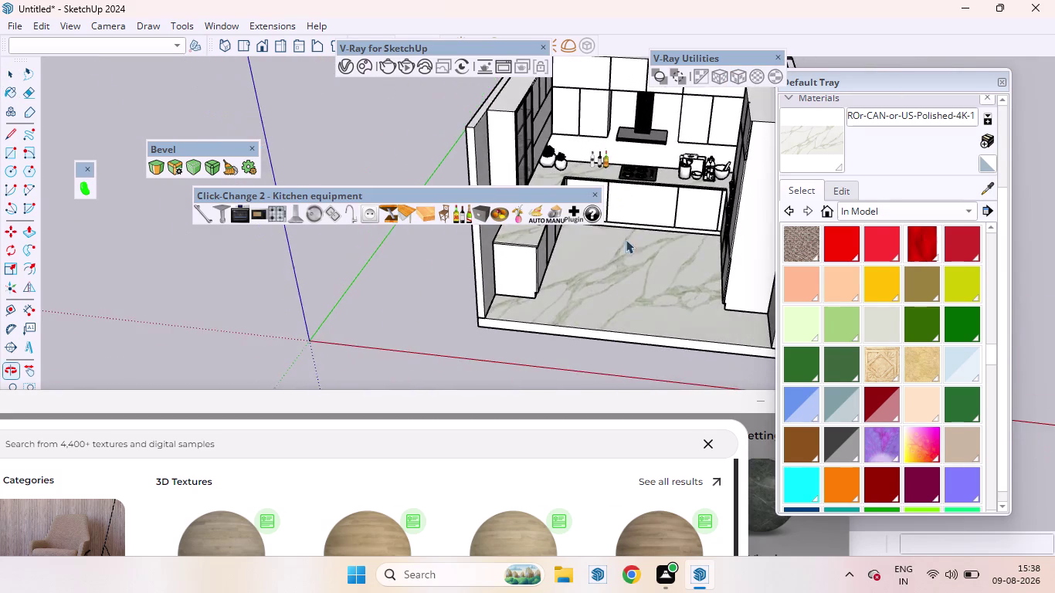
scroll(up, 3)
scroll(down, 3)
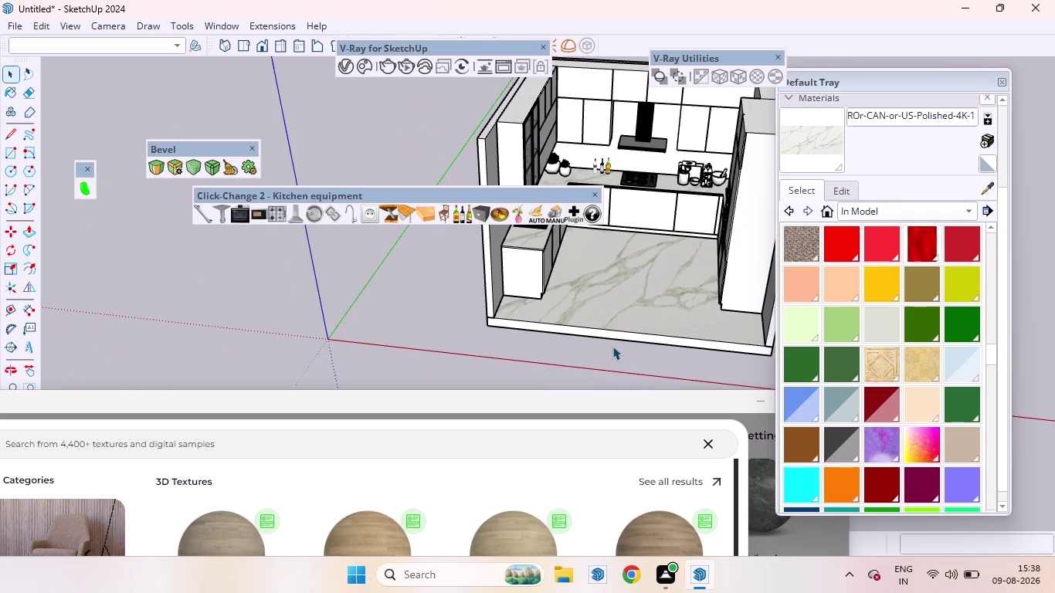
key(ctrl+z)
key(ctrl+z)
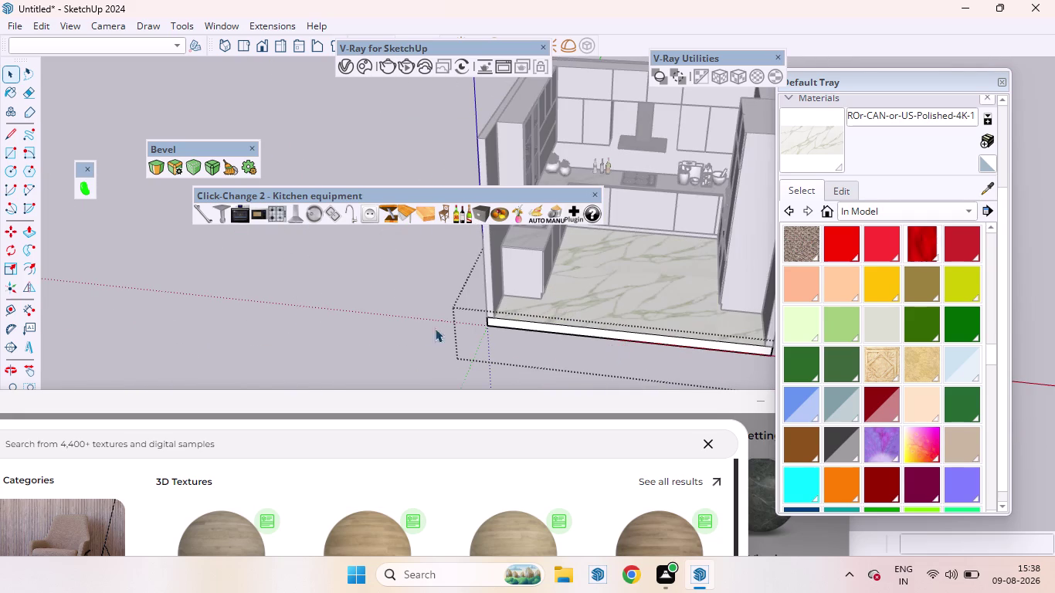
click(417, 322)
scroll(down, 3)
scroll(up, 3)
middle_drag(624, 326, 718, 250)
scroll(up, 3)
scroll(down, 3)
scroll(down, 3)
scroll(down, 3)
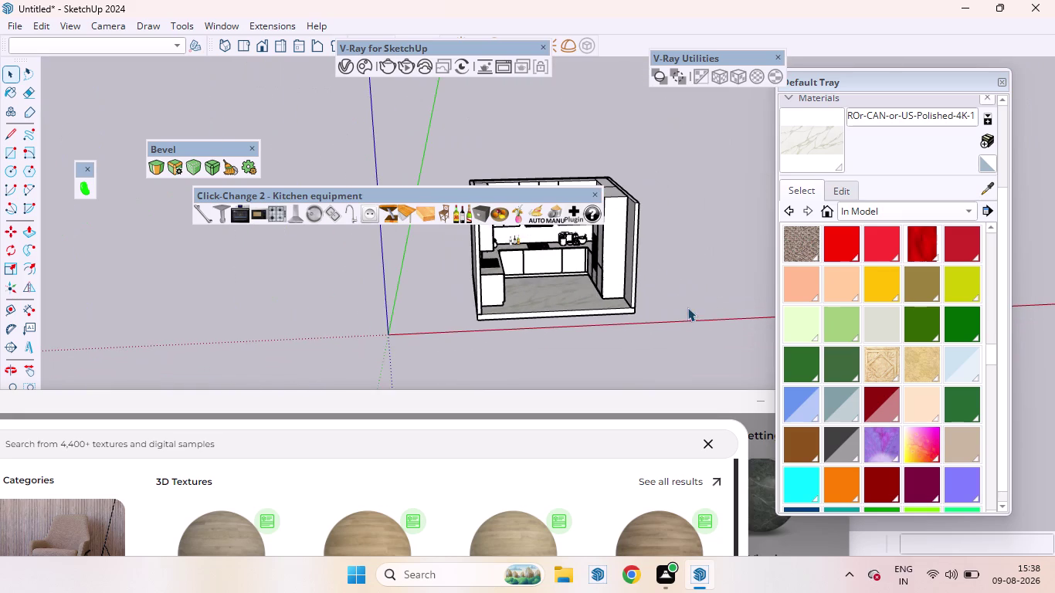
Orbit to inspect the marble floor's veins, then close the Click-Change toolbar.
click(693, 280)
scroll(up, 3)
middle_drag(579, 312, 467, 323)
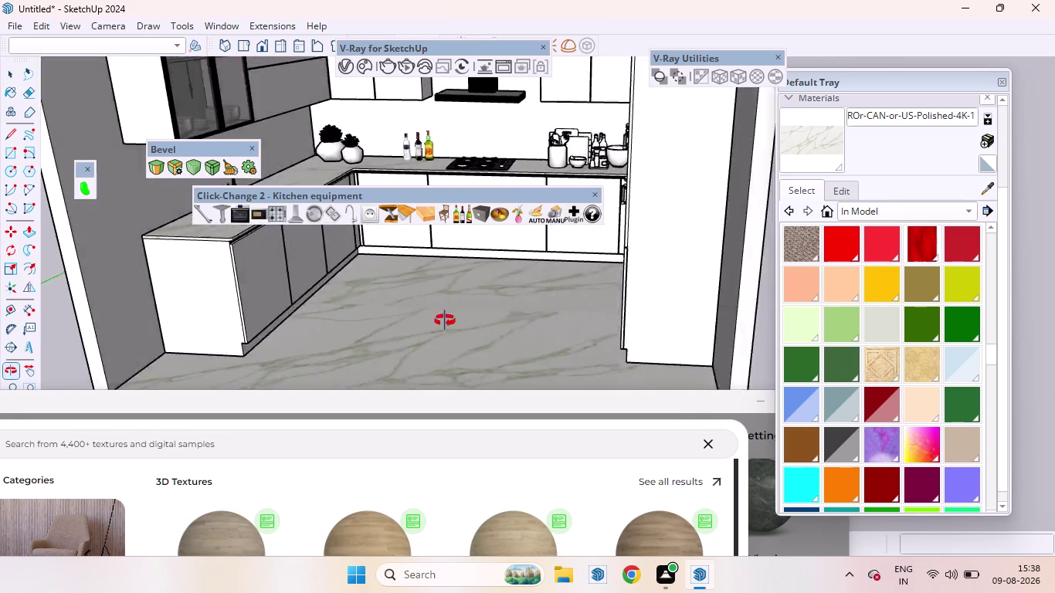
middle_drag(467, 322, 424, 315)
scroll(down, 3)
scroll(down, 3)
scroll(up, 3)
middle_drag(514, 262, 544, 413)
scroll(down, 3)
scroll(up, 3)
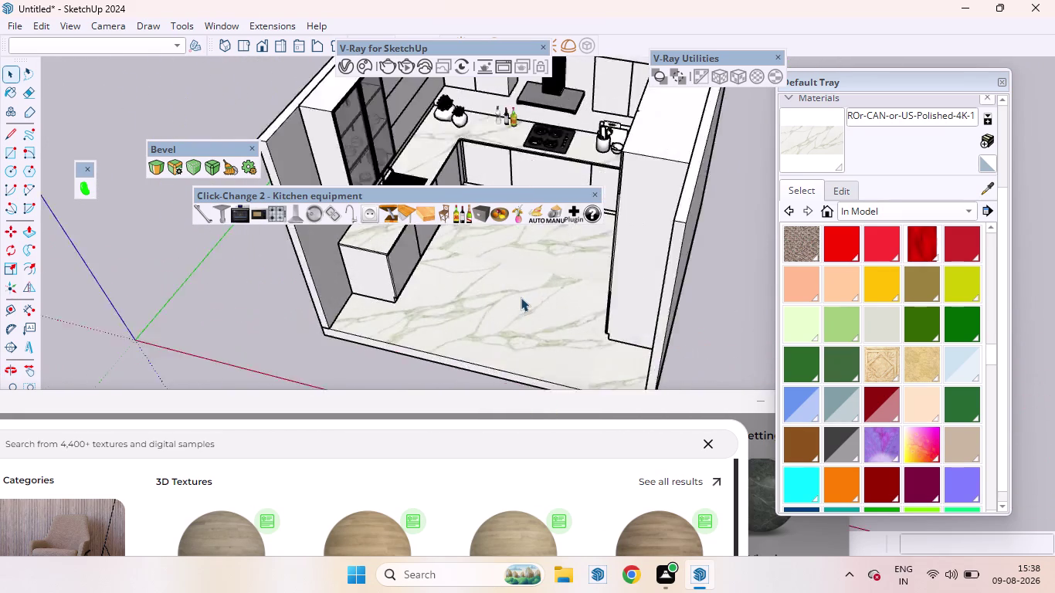
scroll(up, 3)
middle_drag(404, 335, 475, 290)
scroll(down, 3)
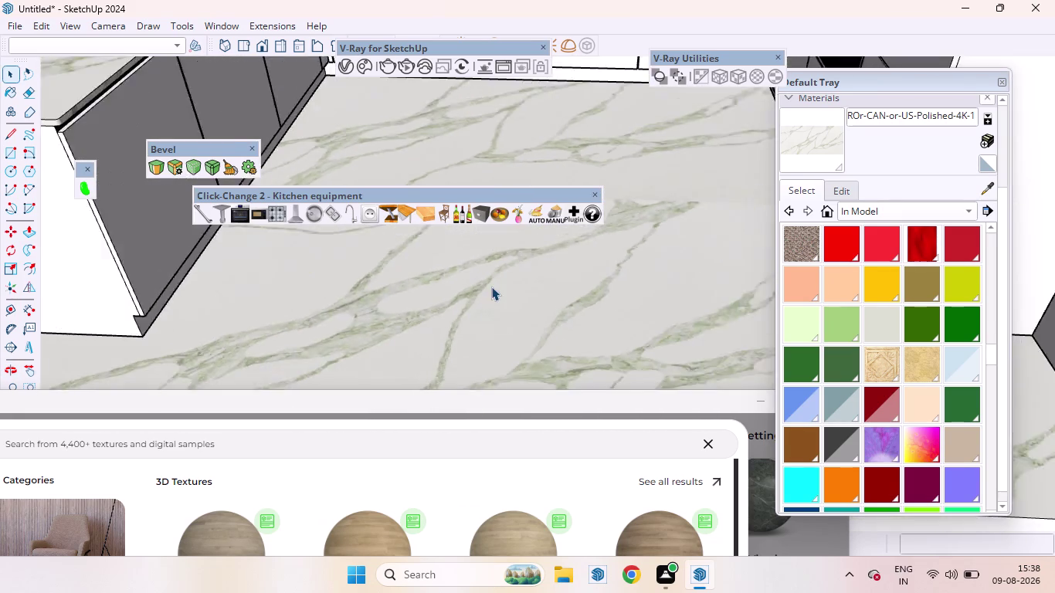
scroll(down, 3)
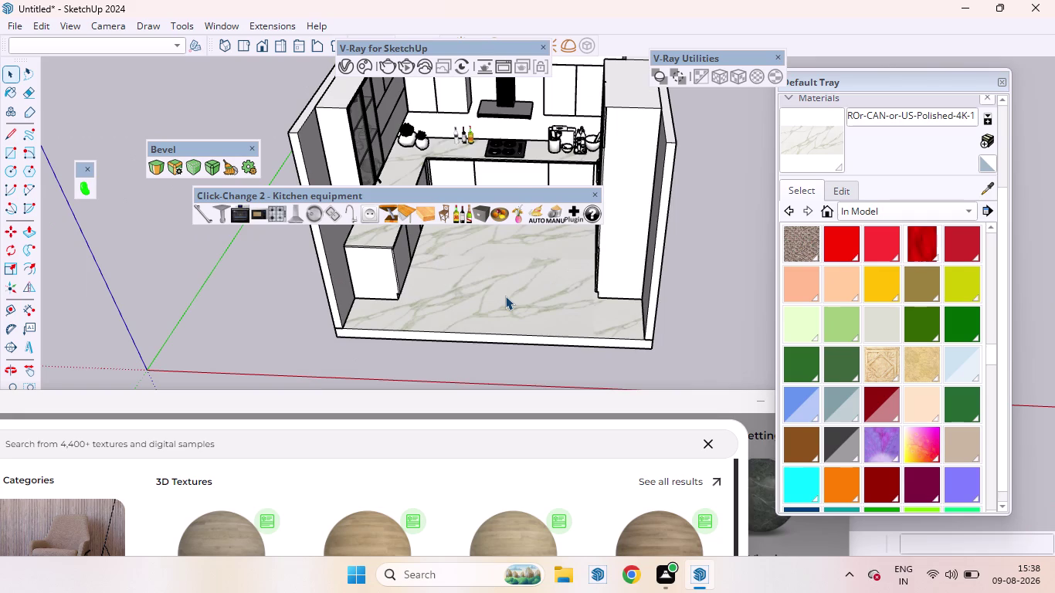
scroll(down, 3)
scroll(up, 3)
scroll(down, 3)
scroll(down, 3)
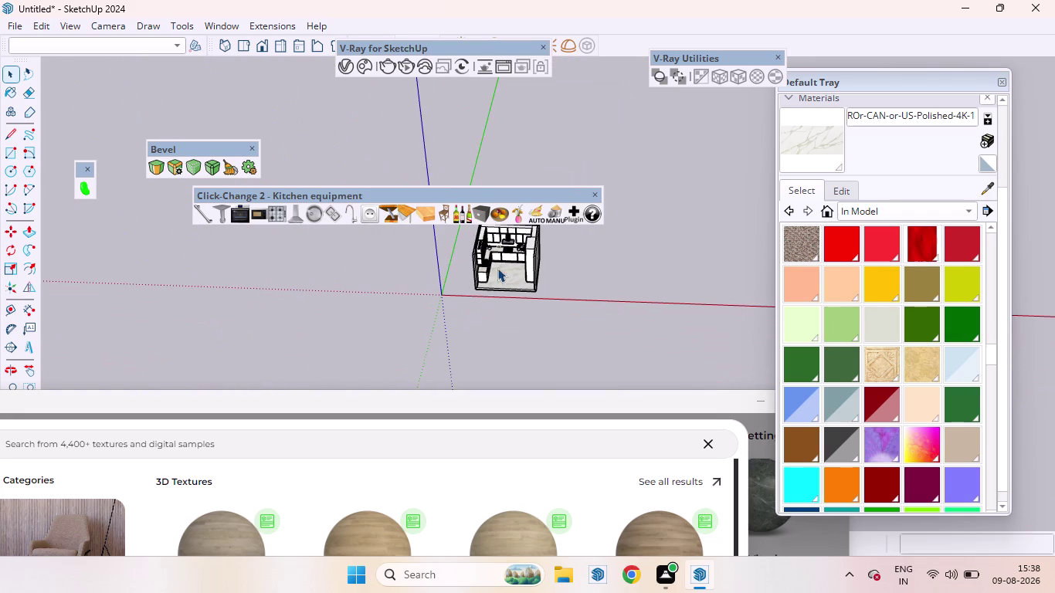
click(595, 195)
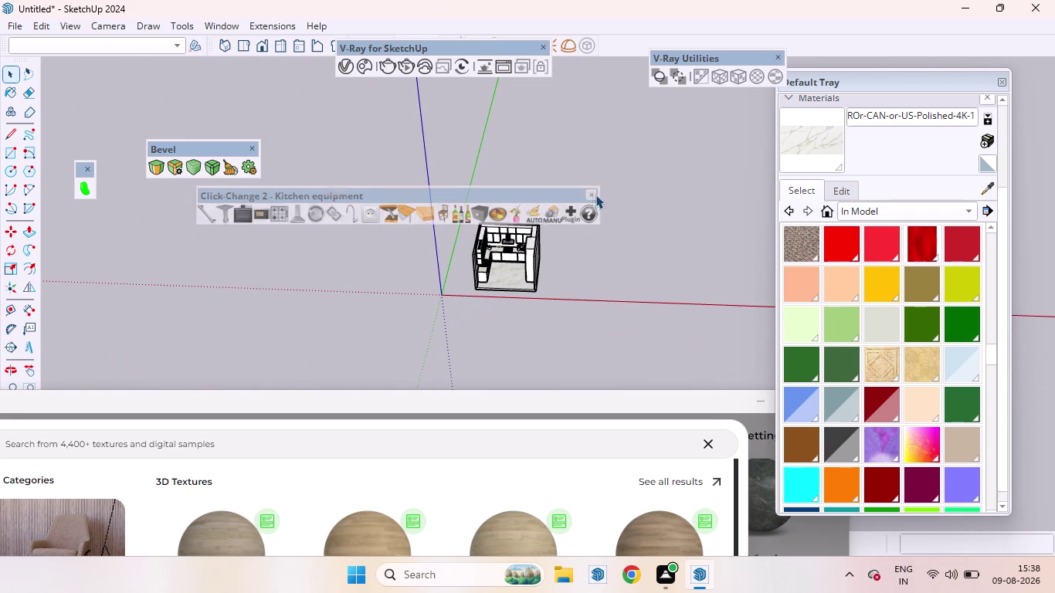
drag(645, 399, 566, 344)
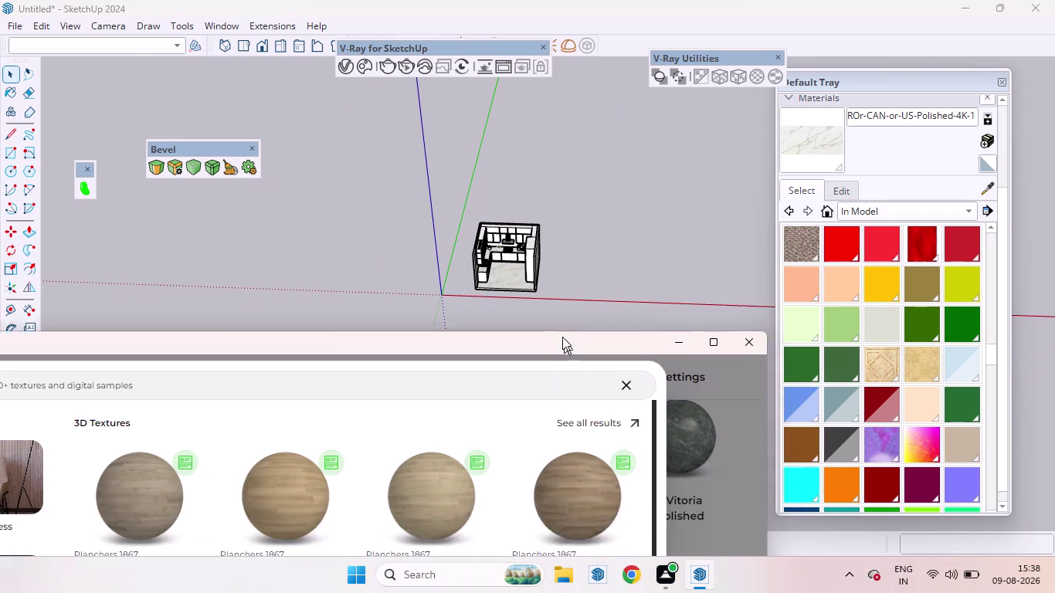
drag(565, 343, 543, 252)
click(731, 265)
scroll(up, 3)
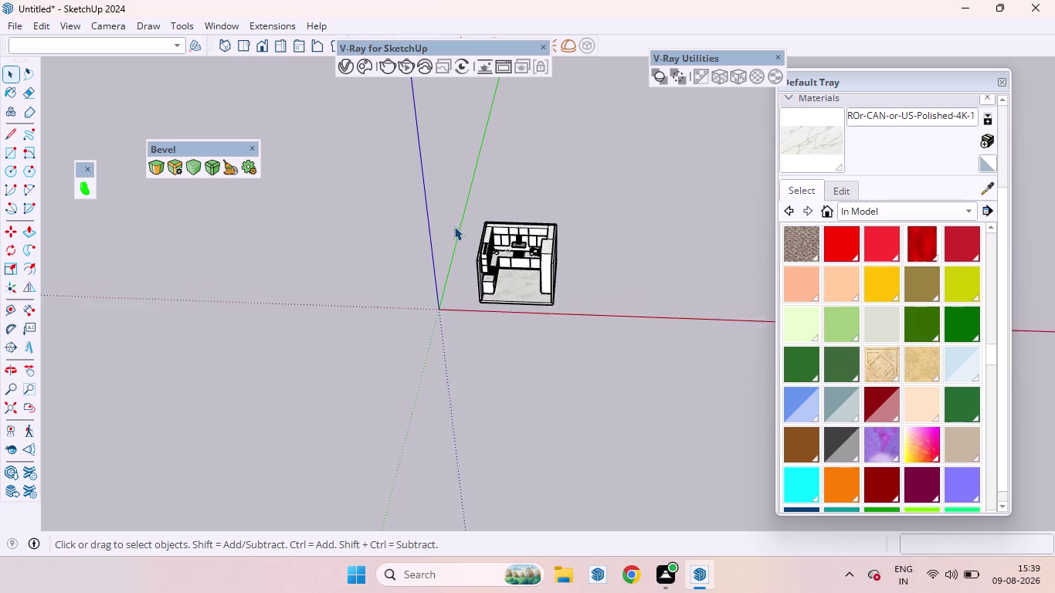
scroll(up, 3)
middle_drag(556, 305, 498, 130)
scroll(up, 3)
scroll(up, 3)
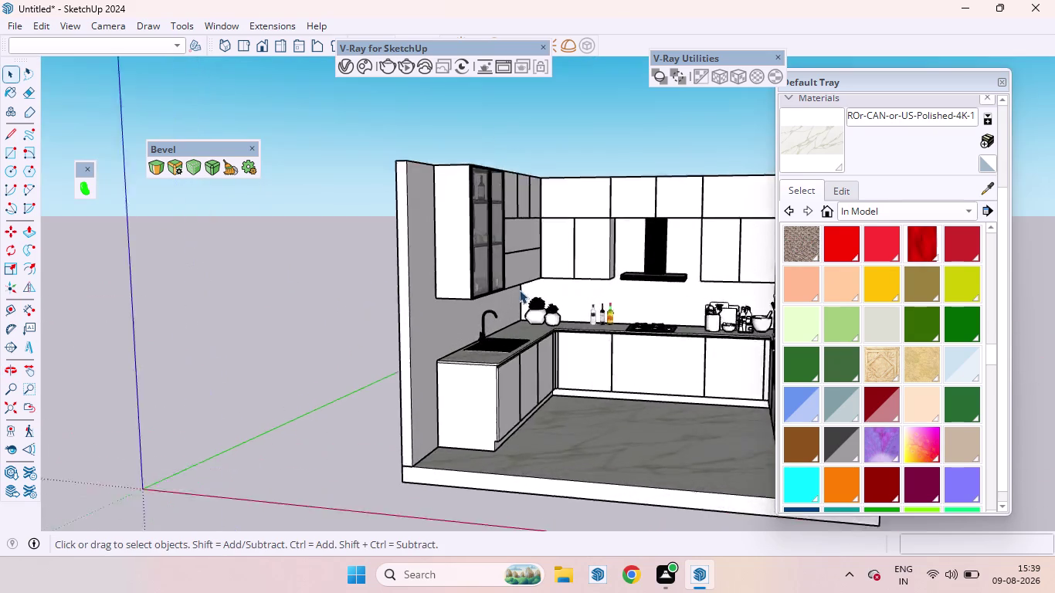
scroll(up, 3)
scroll(down, 3)
scroll(down, 3)
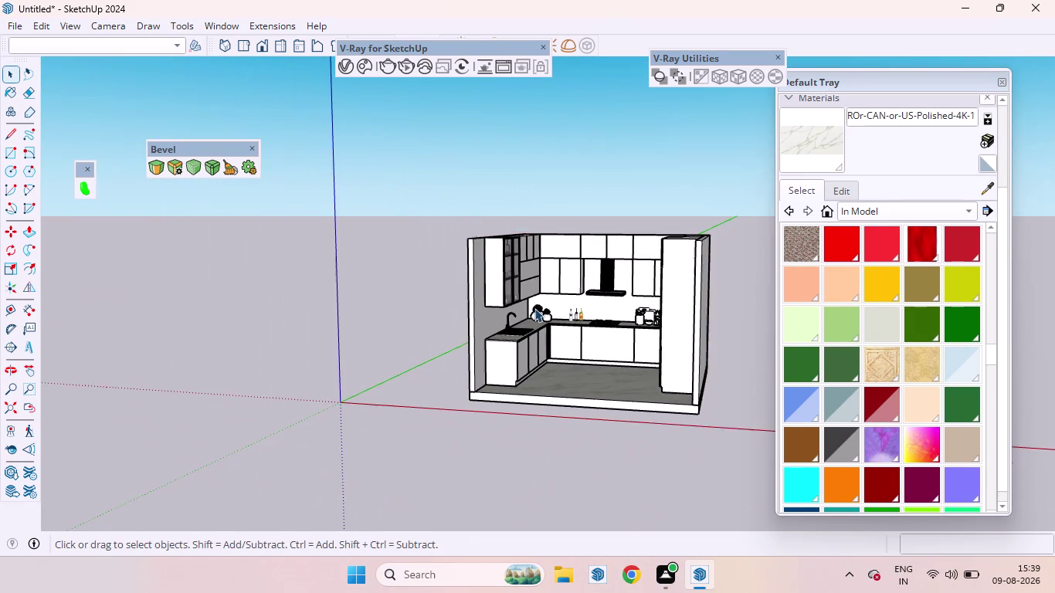
middle_drag(534, 308, 472, 321)
scroll(up, 3)
scroll(down, 3)
scroll(up, 3)
click(475, 321)
scroll(up, 3)
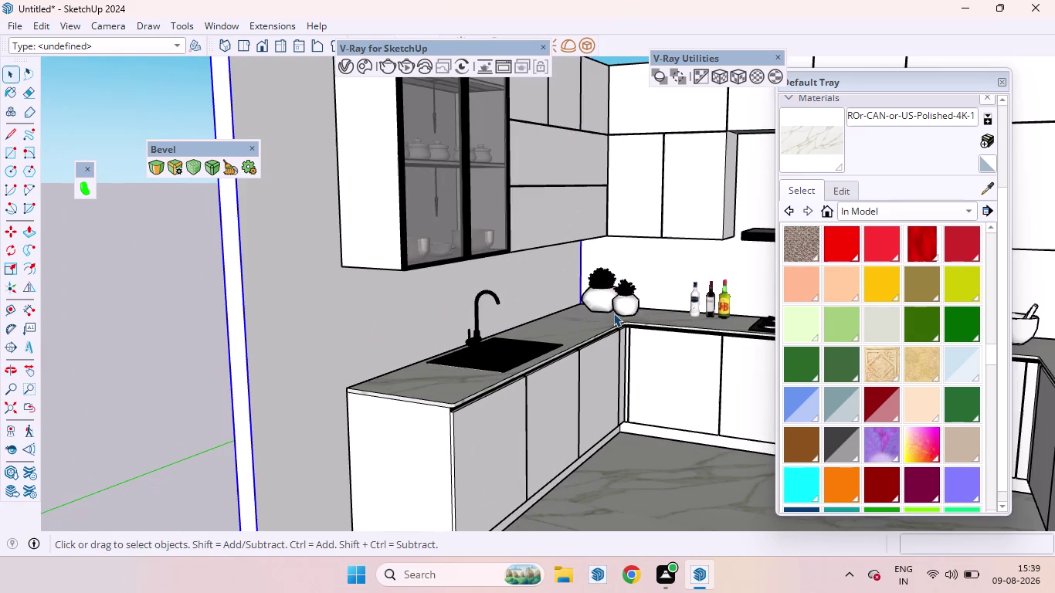
double_click(658, 262)
click(657, 263)
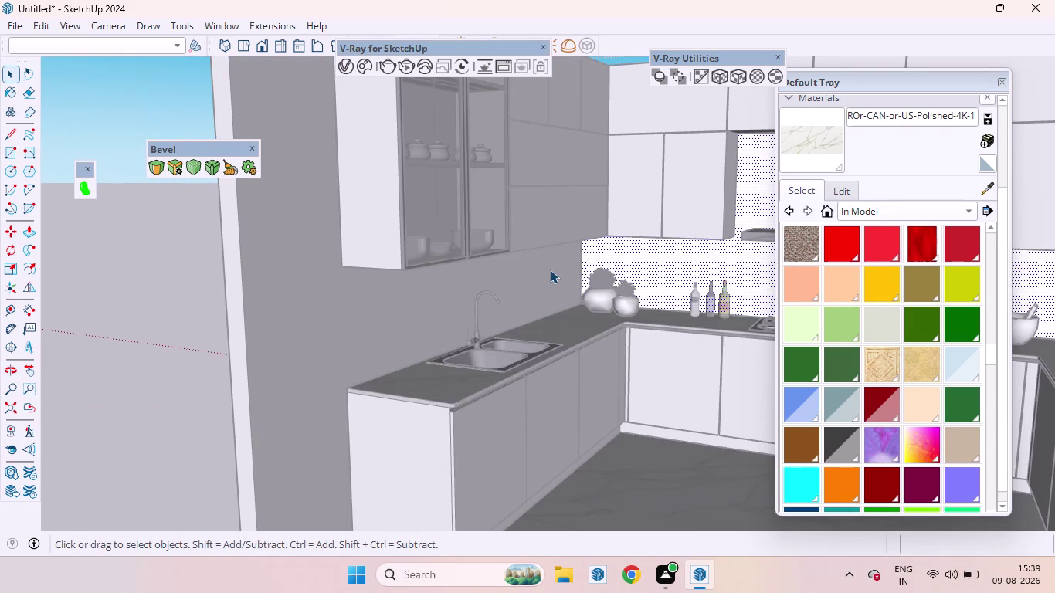
scroll(down, 3)
scroll(down, 3)
scroll(up, 3)
scroll(down, 3)
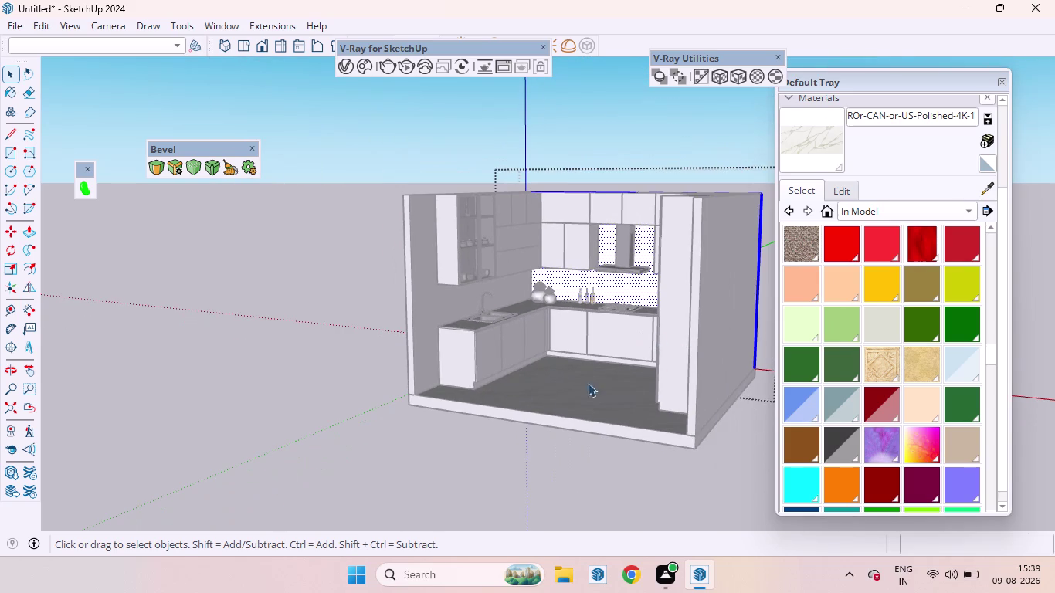
click(714, 479)
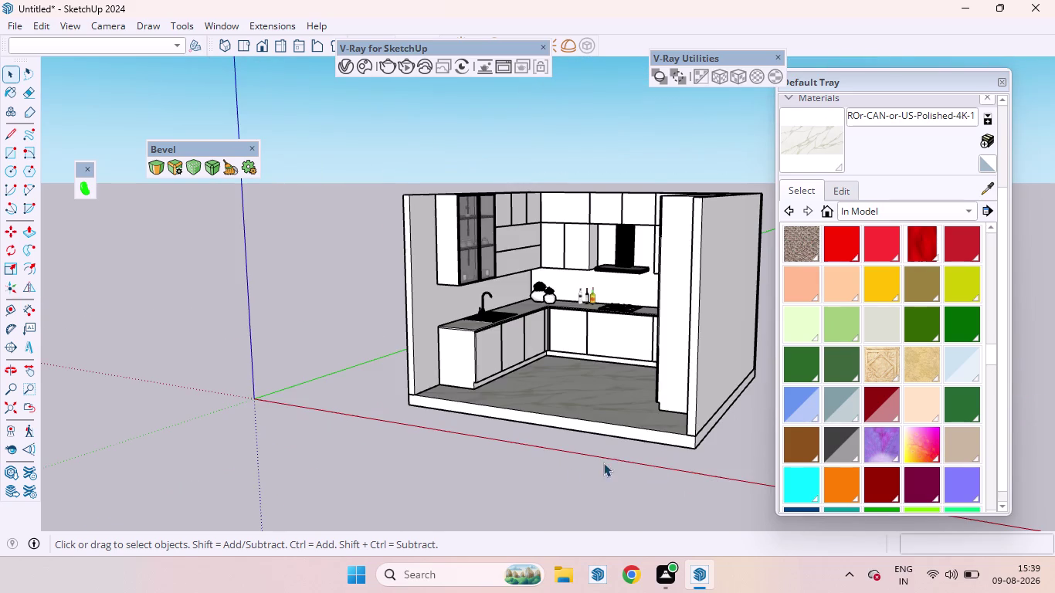
middle_drag(593, 430, 716, 401)
scroll(up, 3)
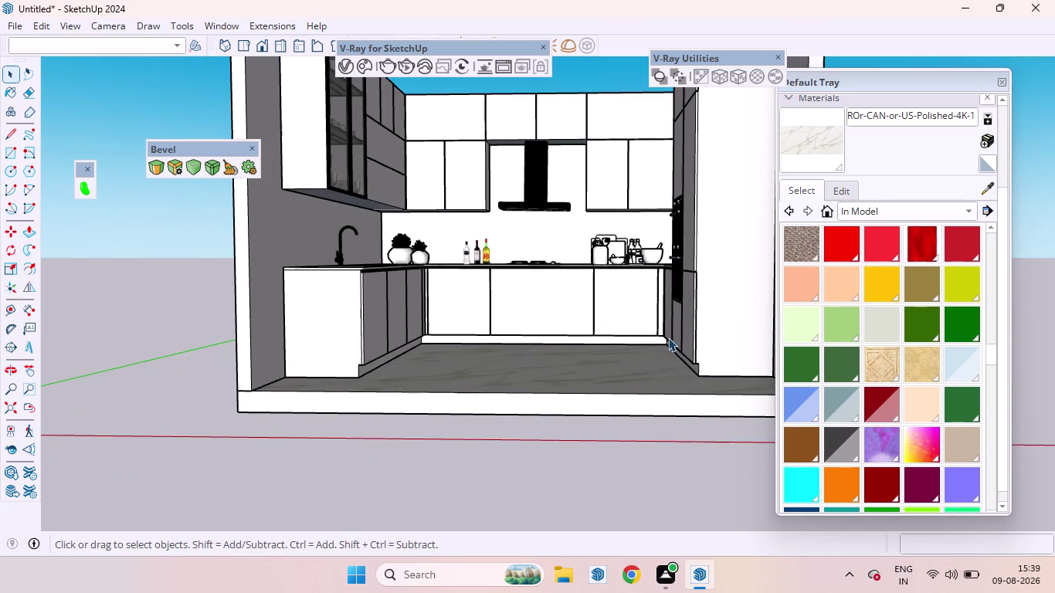
scroll(down, 3)
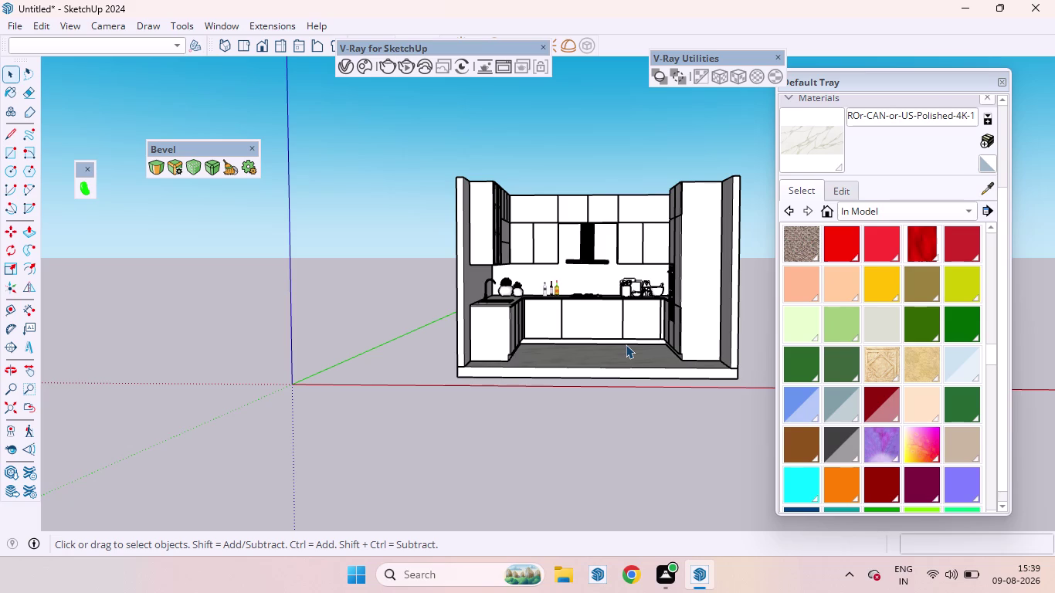
scroll(down, 3)
scroll(up, 3)
scroll(up, 3)
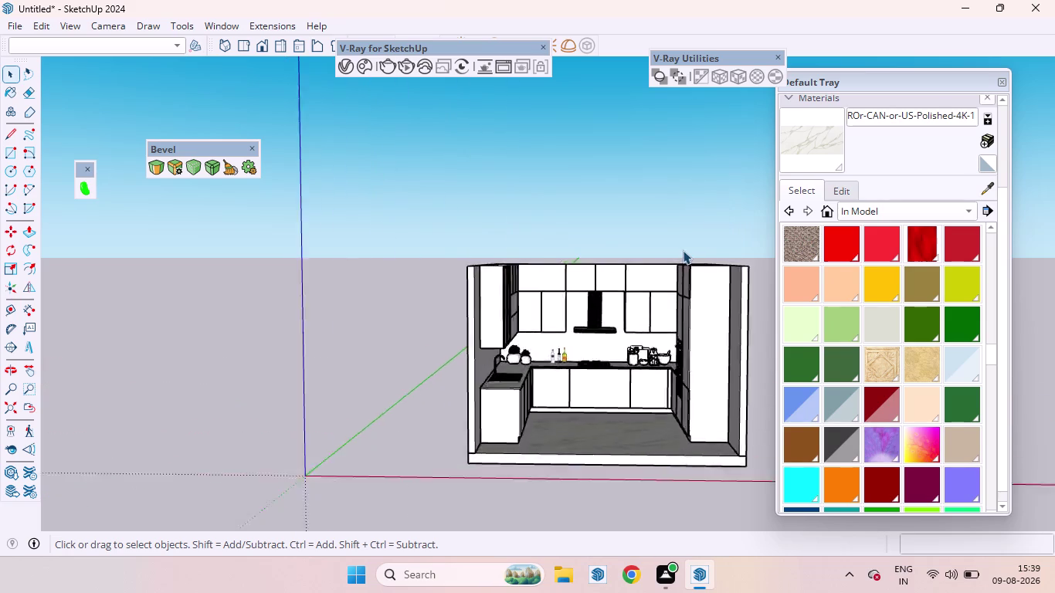
scroll(up, 3)
scroll(down, 3)
middle_drag(630, 204, 620, 557)
scroll(down, 3)
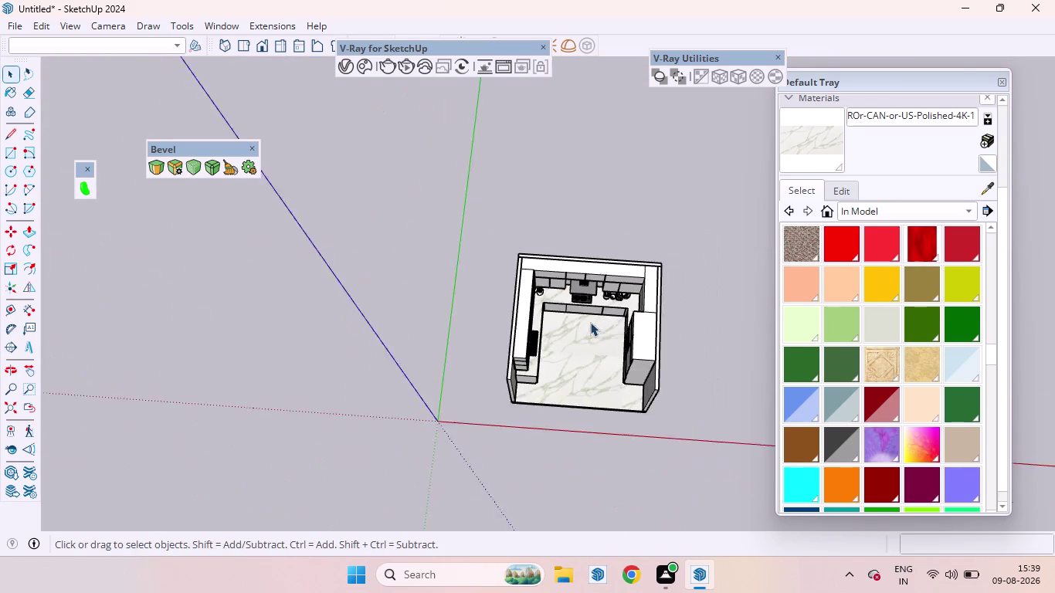
scroll(down, 3)
right_click(677, 329)
click(733, 378)
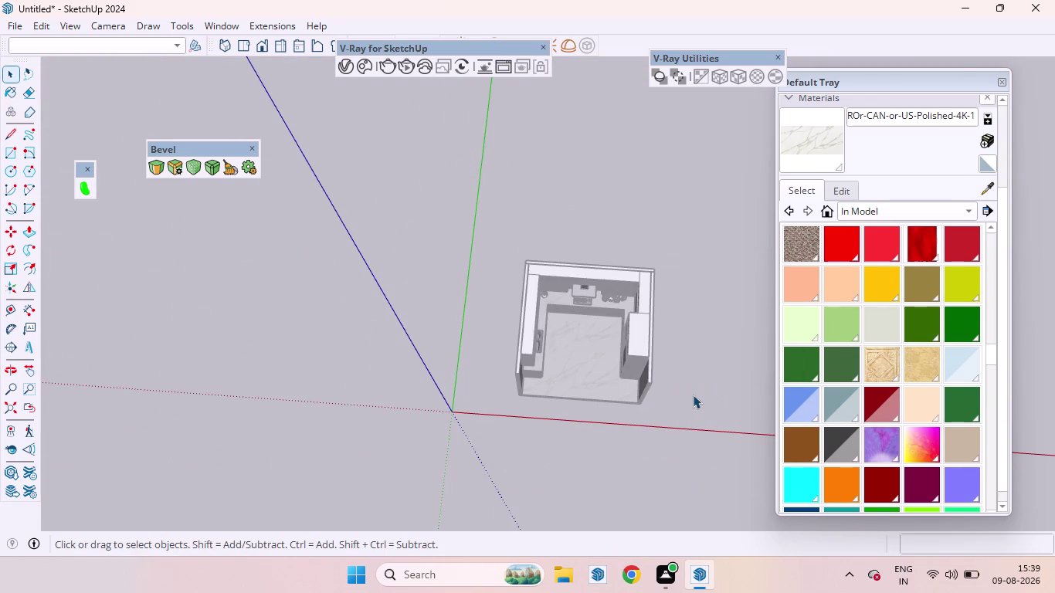
text(R)
key(space)
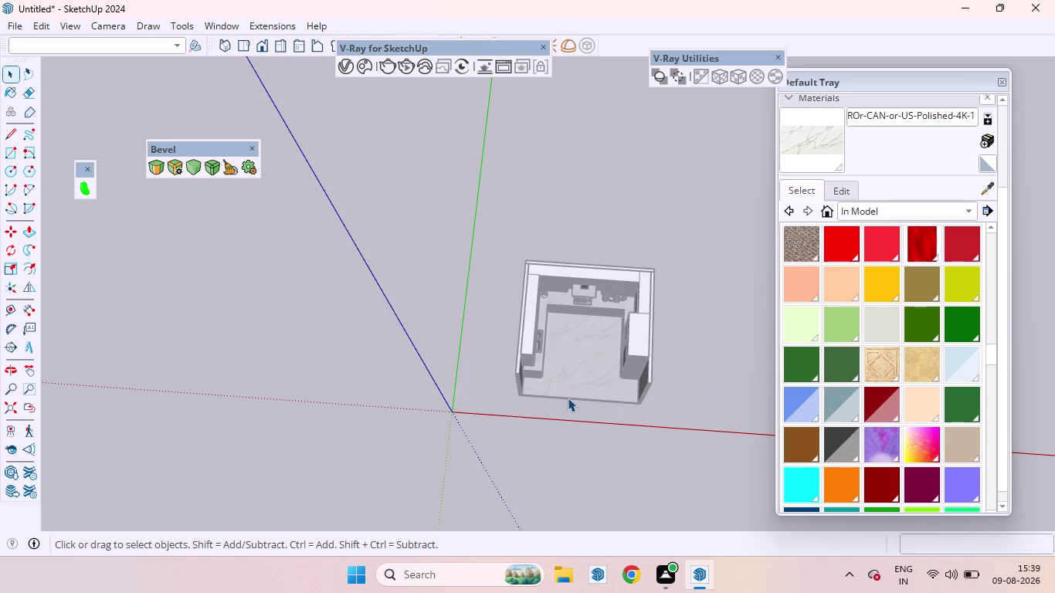
click(567, 398)
scroll(down, 3)
Select the floor slab and pick its corner as the move base point.
middle_drag(663, 415, 658, 238)
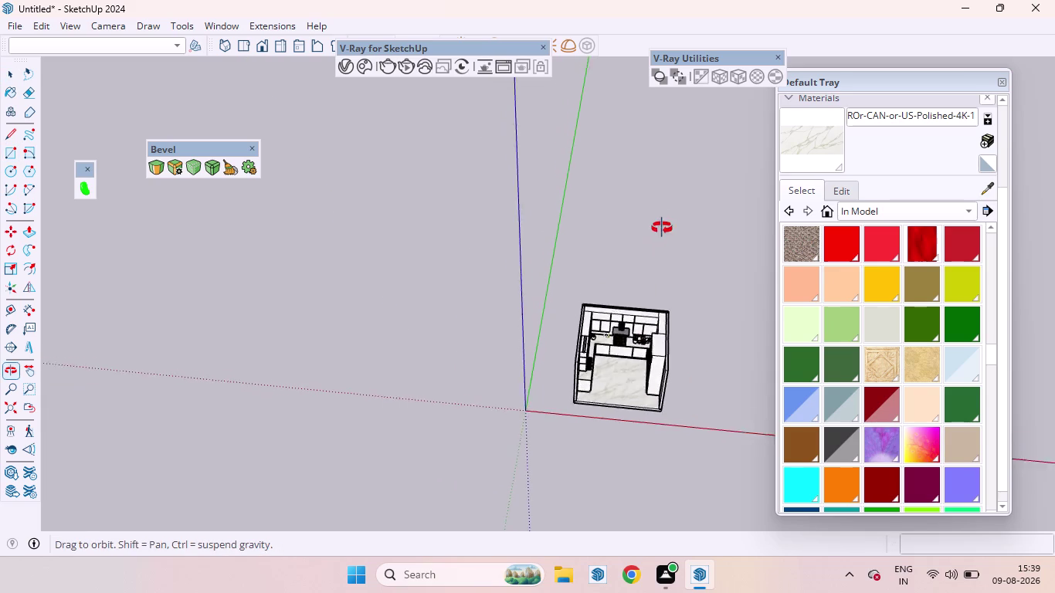
middle_drag(658, 237, 665, 218)
scroll(up, 3)
click(624, 426)
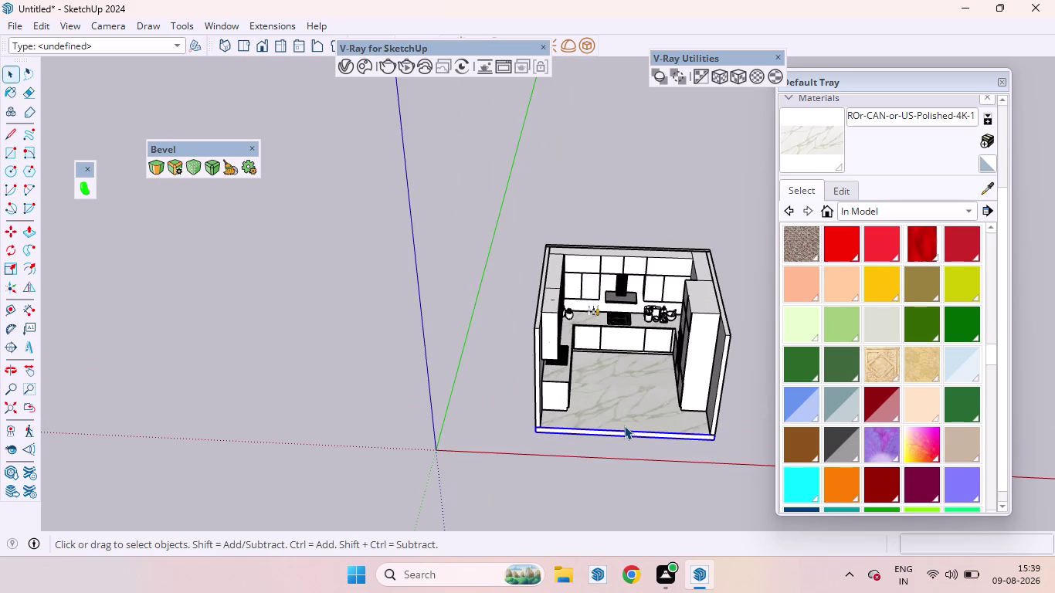
key(m)
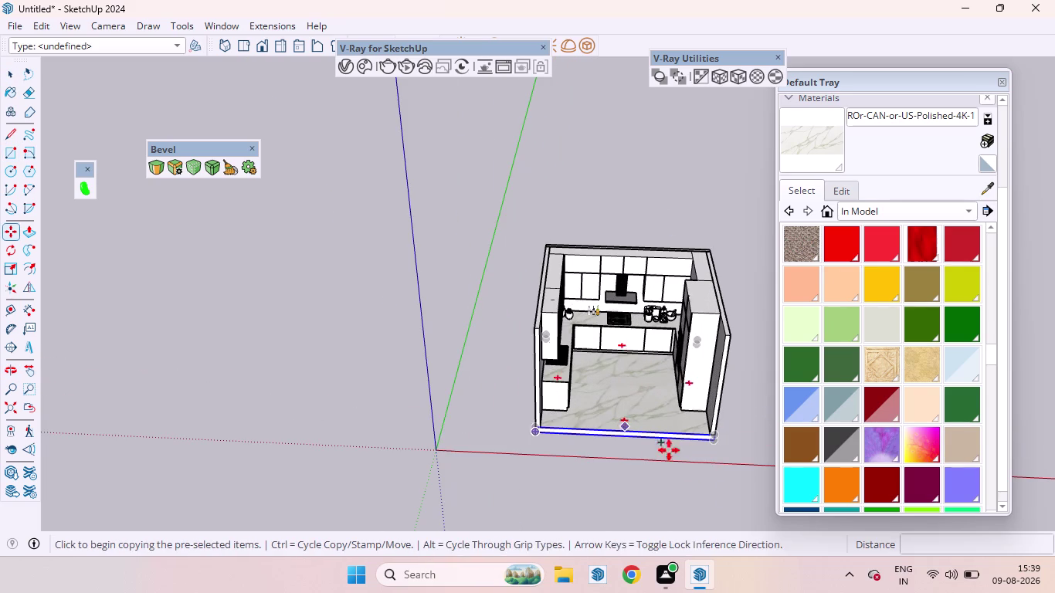
scroll(up, 3)
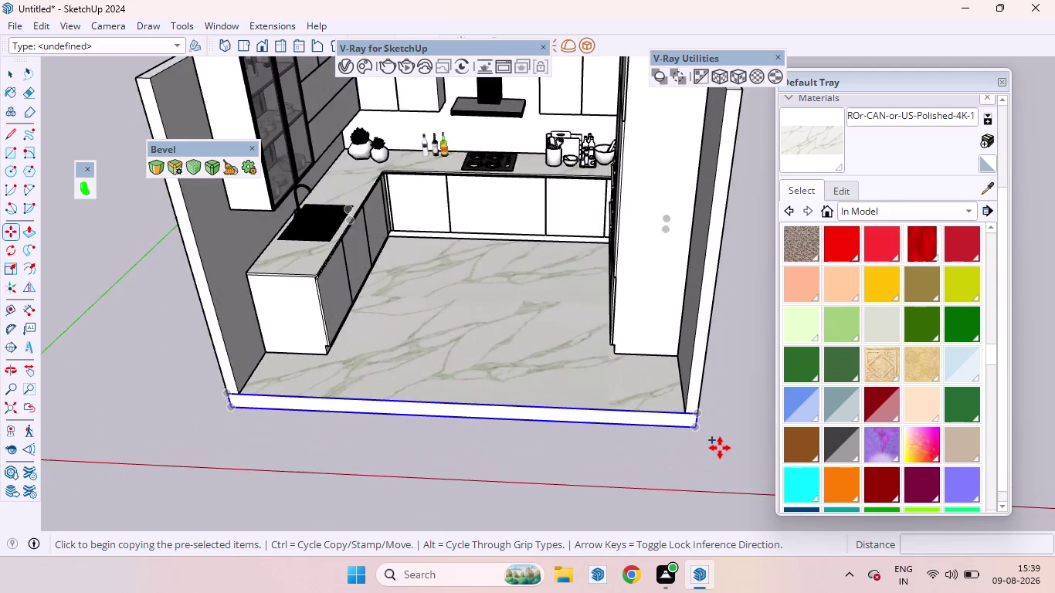
scroll(up, 3)
click(686, 420)
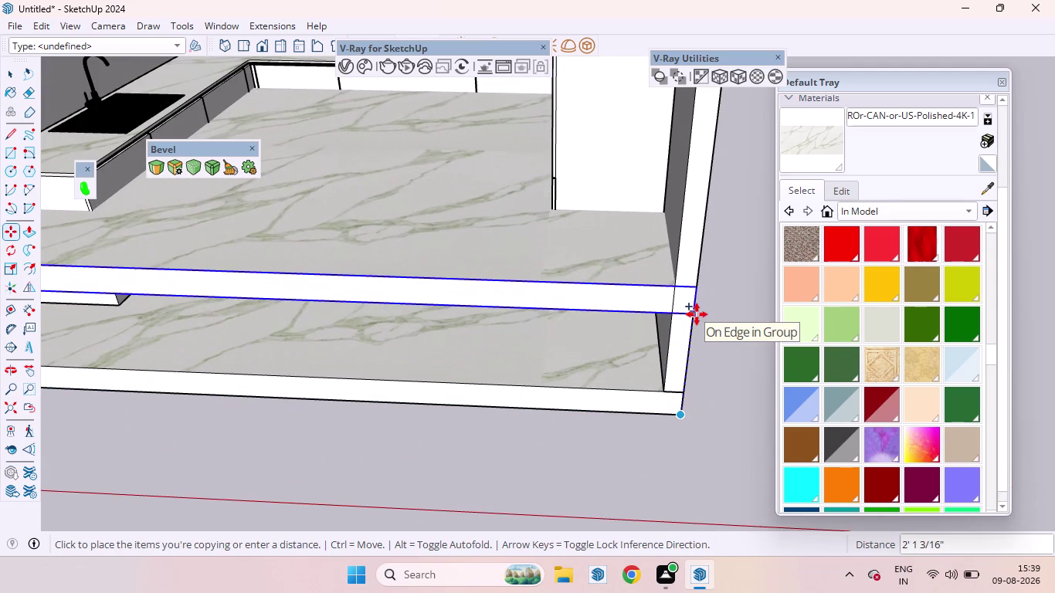
Copy the slab straight up 9'6" onto the top of the walls.
key(Up)
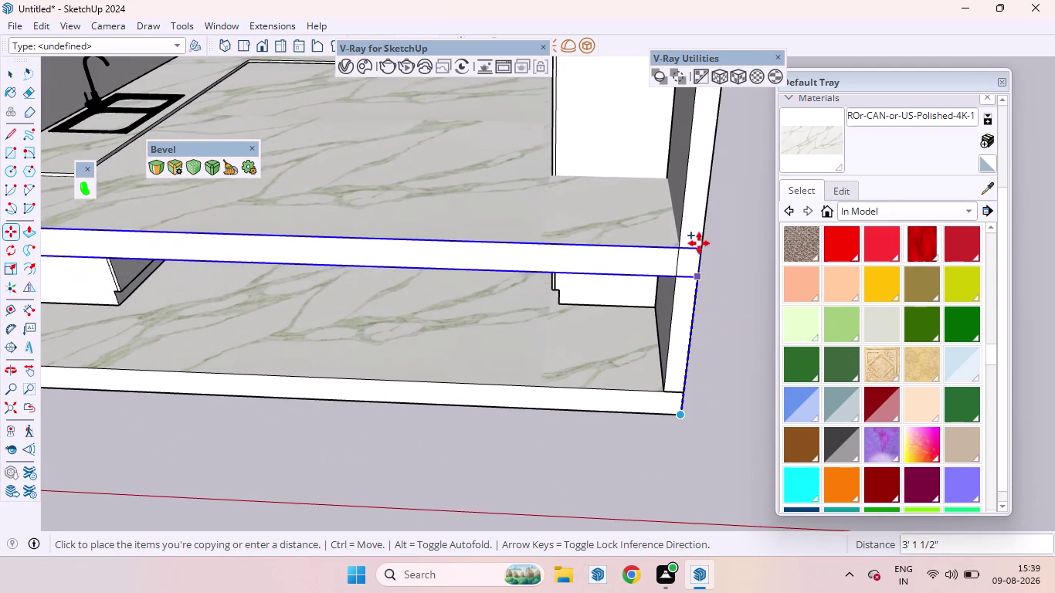
scroll(down, 3)
scroll(down, 3)
scroll(down, 3)
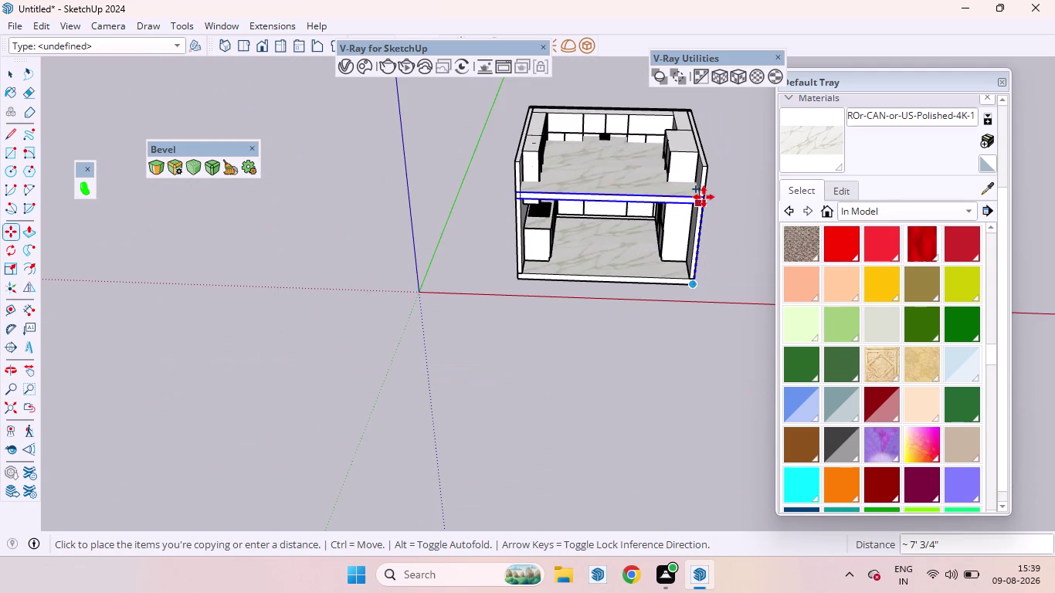
scroll(up, 3)
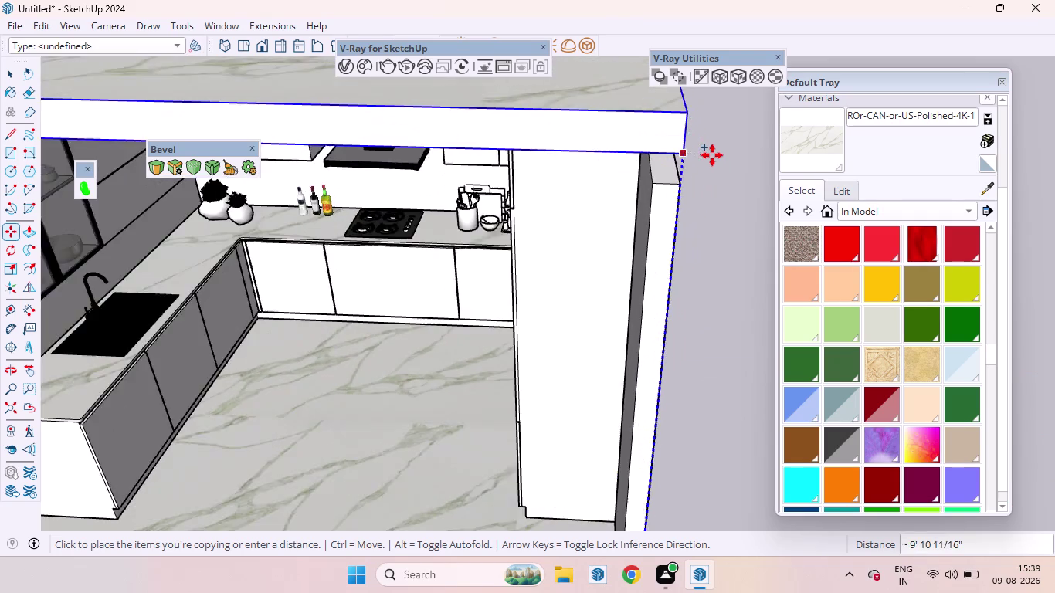
scroll(up, 3)
scroll(down, 3)
scroll(up, 3)
scroll(down, 3)
scroll(up, 3)
click(655, 208)
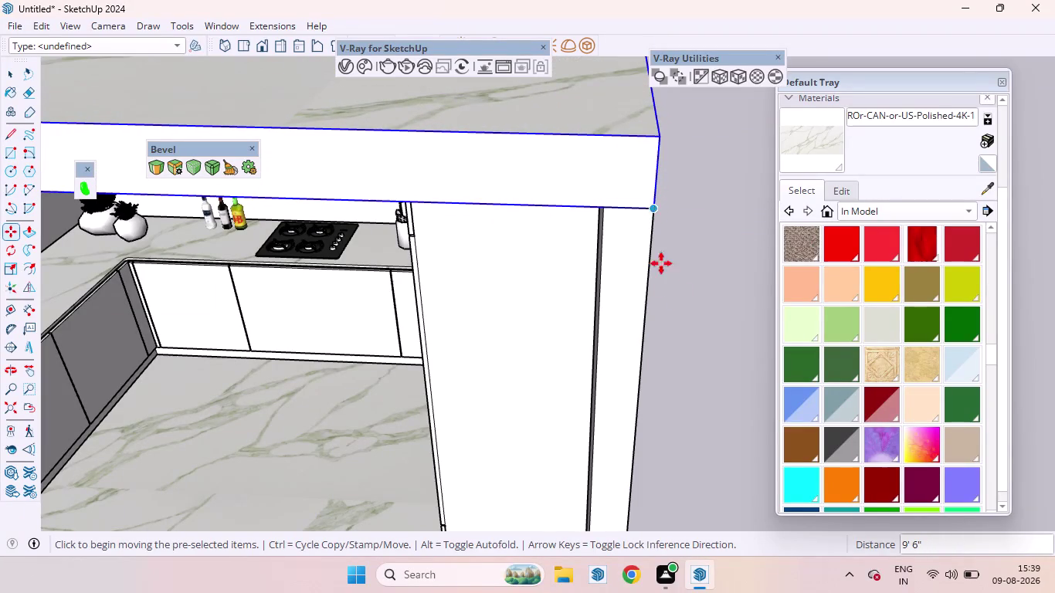
key(space)
Open the new ceiling slab's group and select its top face.
click(696, 314)
scroll(down, 3)
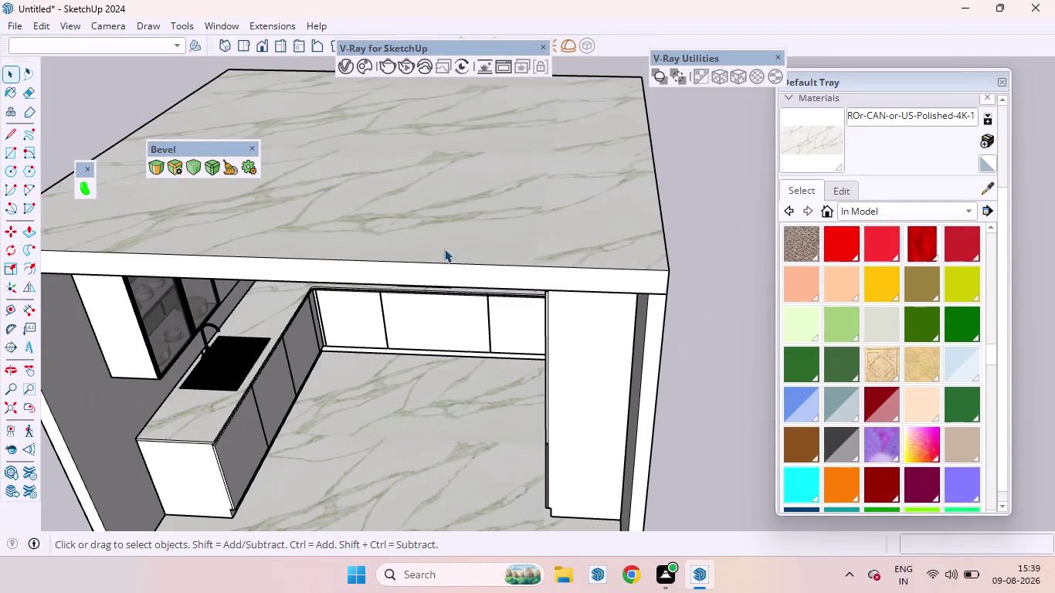
scroll(down, 3)
scroll(up, 3)
scroll(down, 3)
middle_drag(425, 356, 438, 472)
click(419, 289)
triple_click(419, 290)
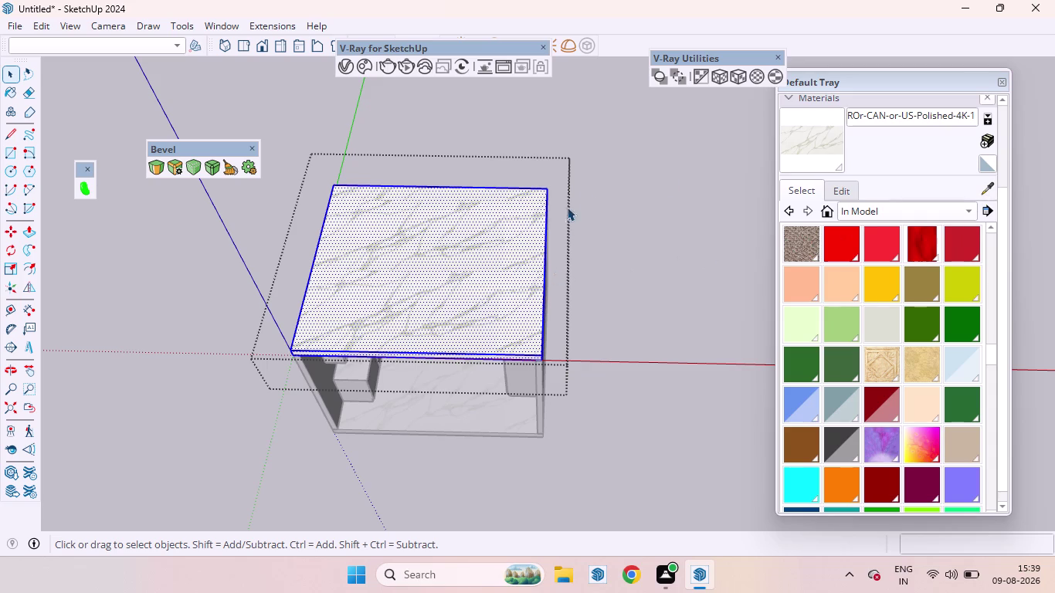
Orbit below the ceiling and select its underside face.
click(693, 302)
scroll(down, 3)
middle_drag(505, 445, 553, 107)
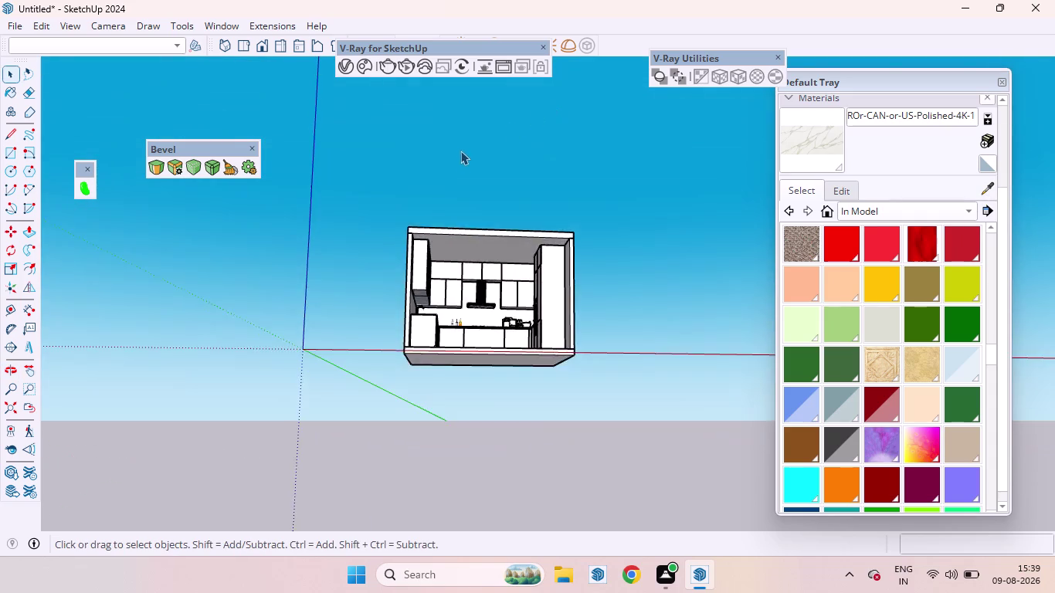
scroll(up, 3)
scroll(down, 3)
scroll(up, 3)
scroll(down, 3)
middle_drag(480, 309, 486, 208)
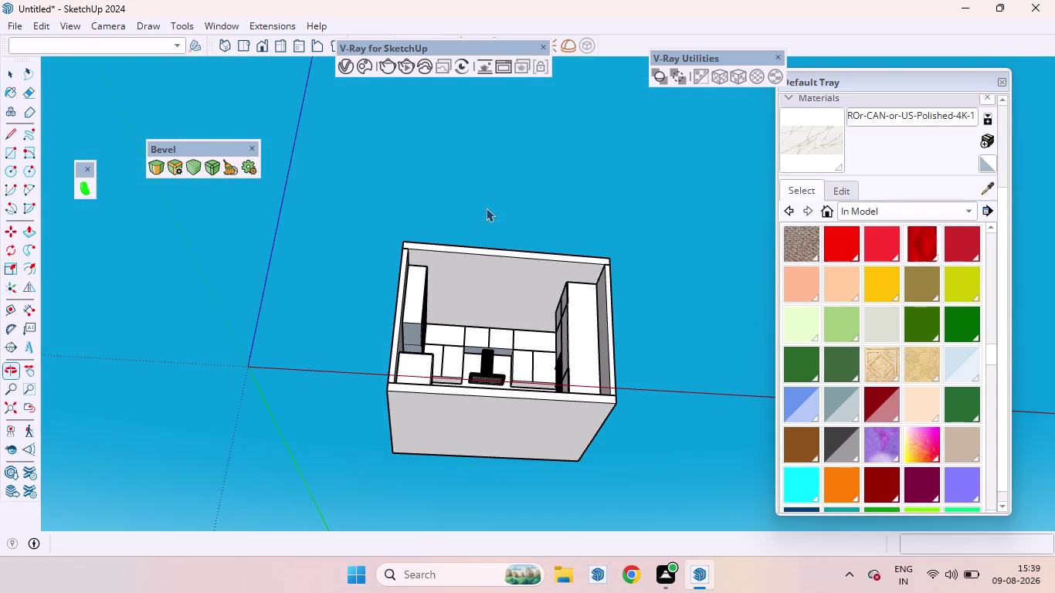
scroll(down, 3)
middle_drag(479, 250, 443, 254)
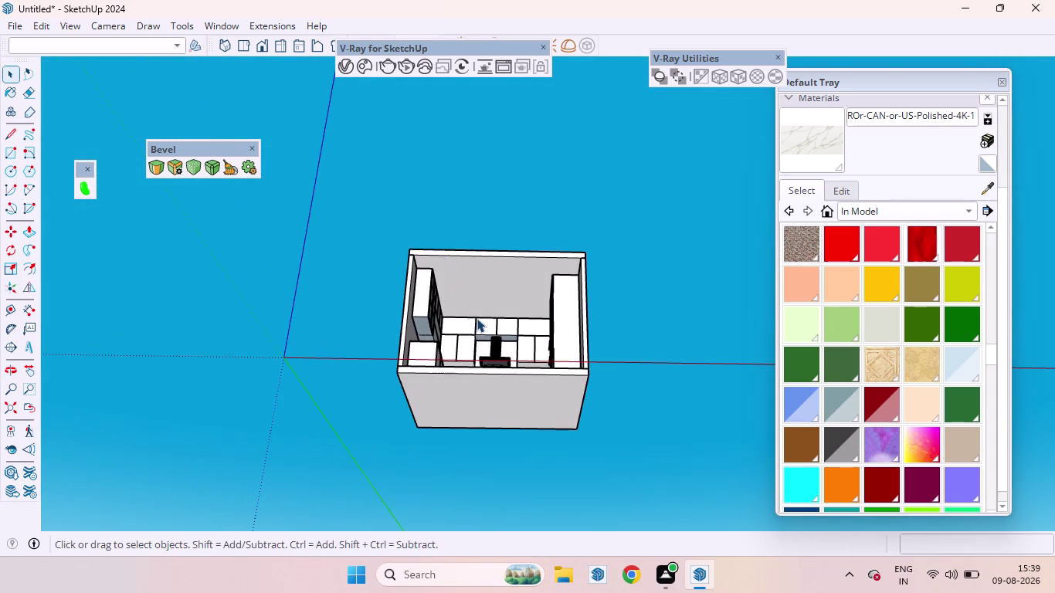
click(498, 257)
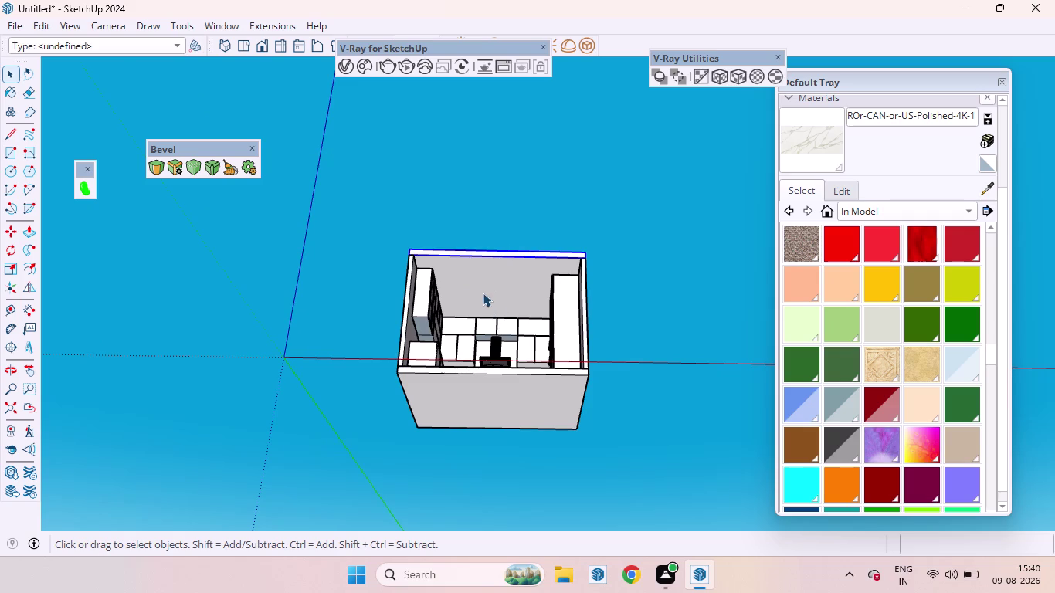
triple_click(483, 292)
click(483, 293)
scroll(down, 3)
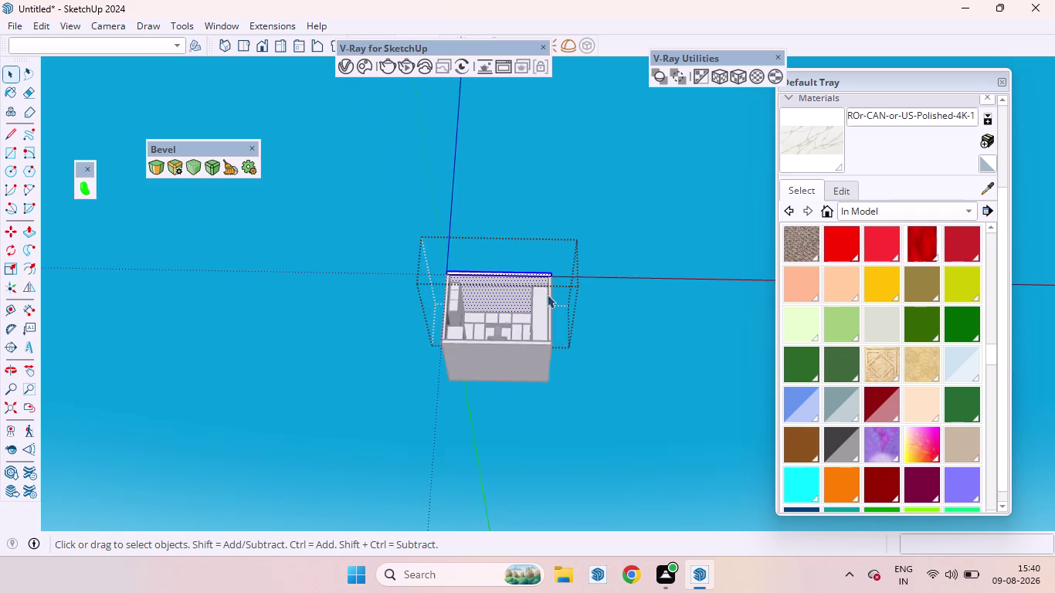
scroll(up, 3)
click(437, 277)
click(440, 304)
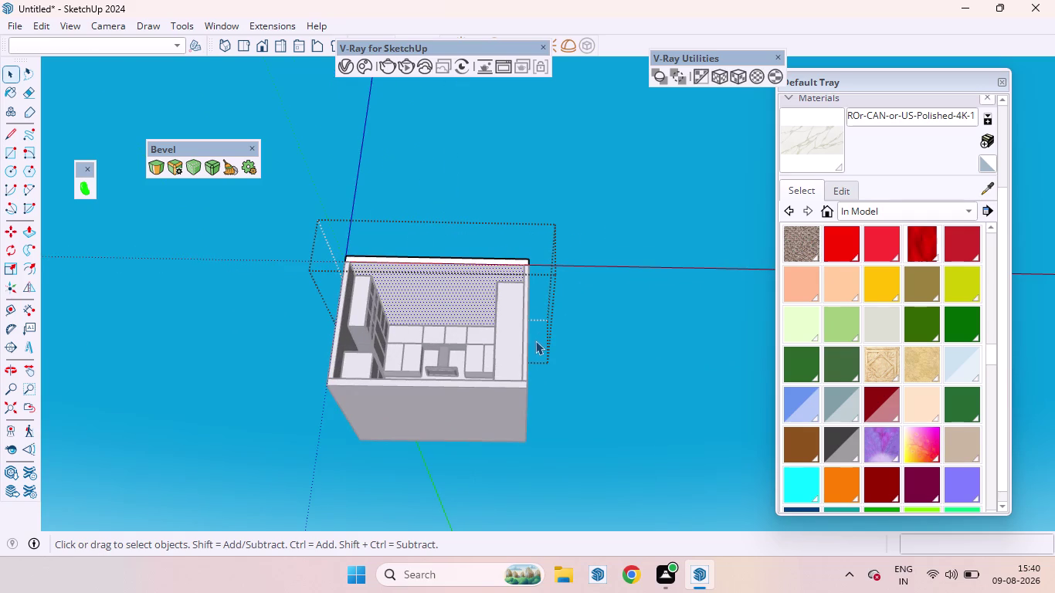
Try an inward offset on the ceiling underside, then undo it.
key(f)
click(419, 291)
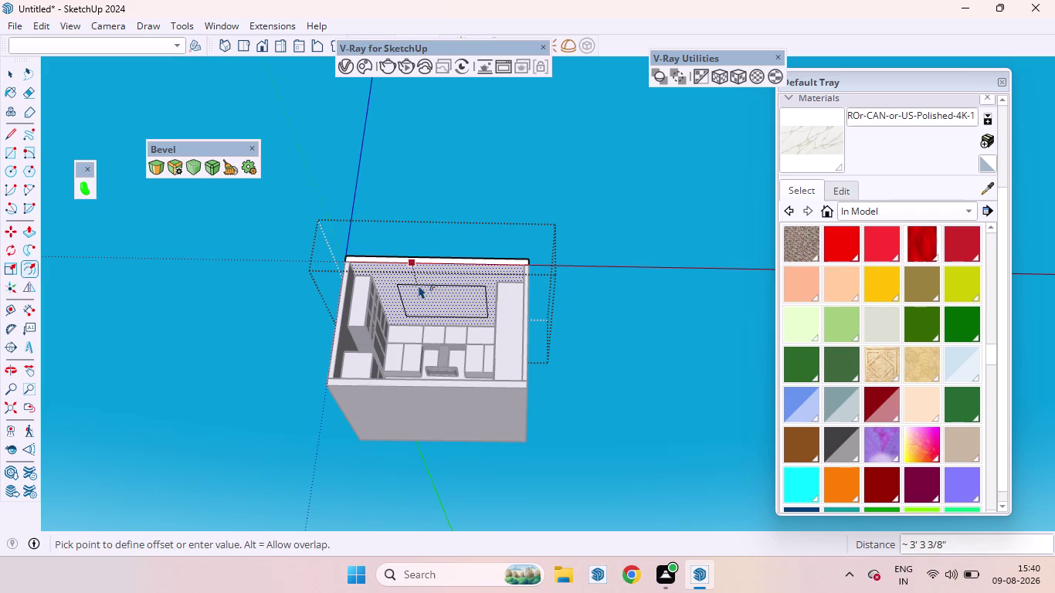
key(ctrl+z)
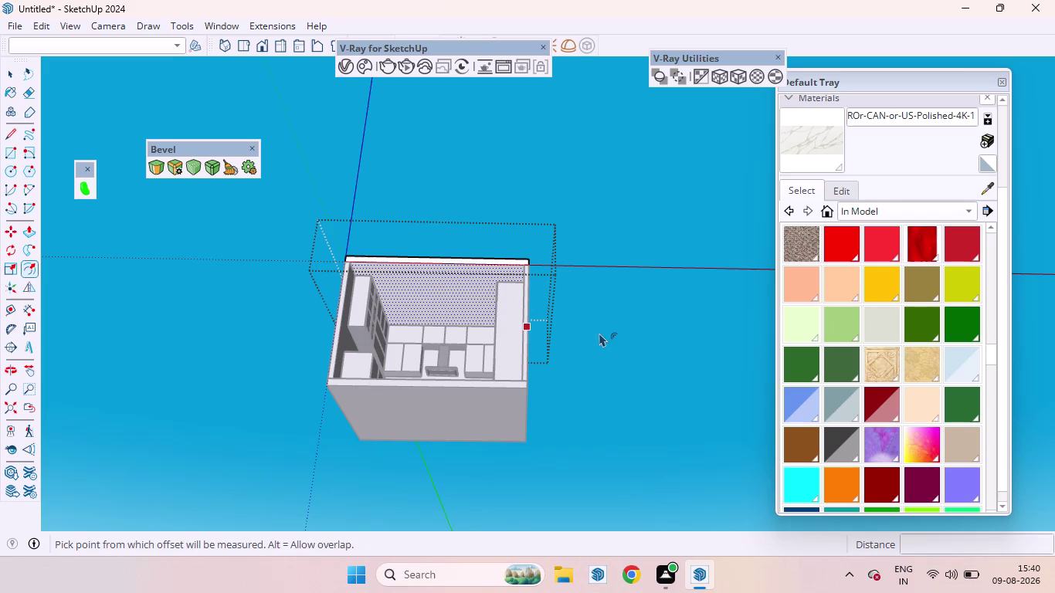
key(space)
scroll(down, 3)
scroll(up, 3)
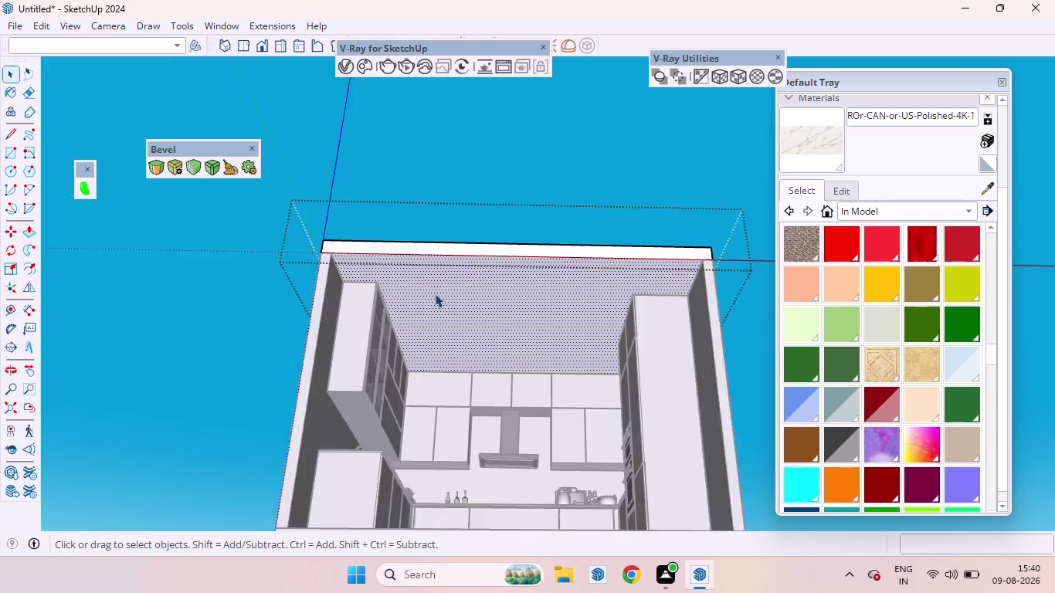
scroll(up, 3)
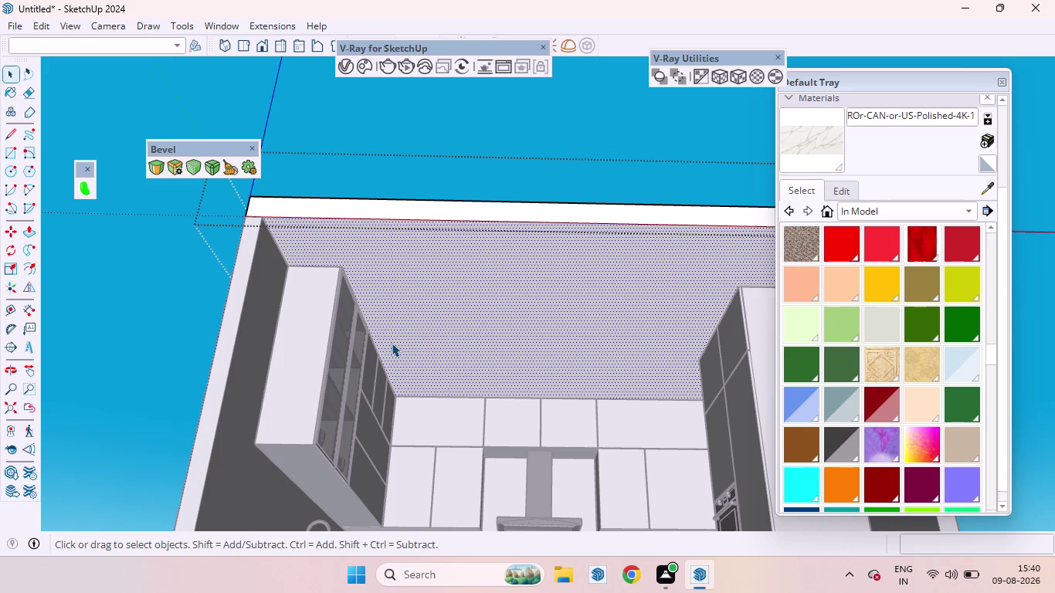
Offset the ceiling underside inward to outline an inset rectangle.
key(f)
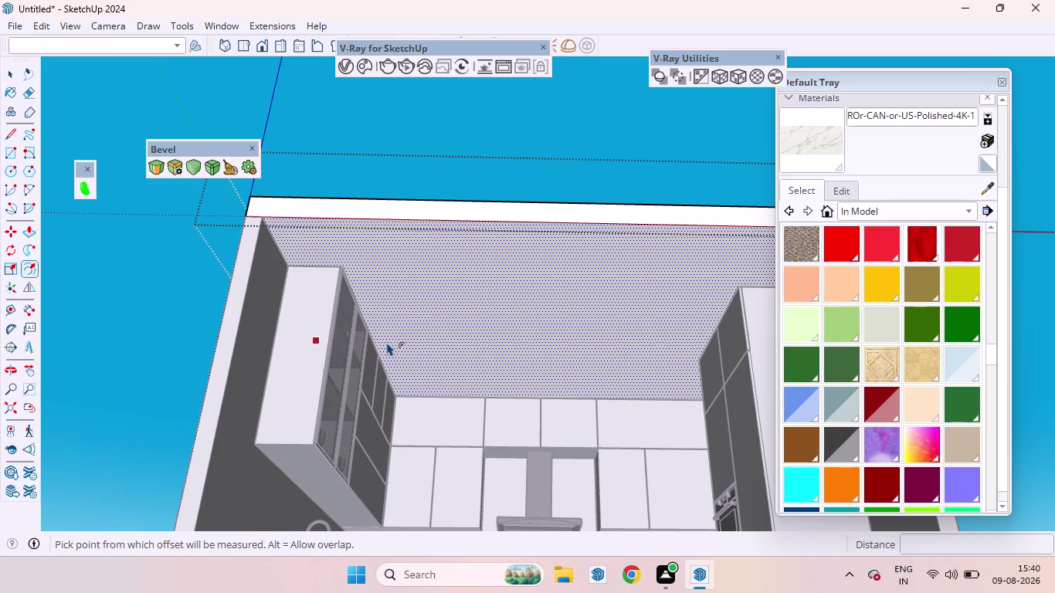
drag(368, 294, 376, 296)
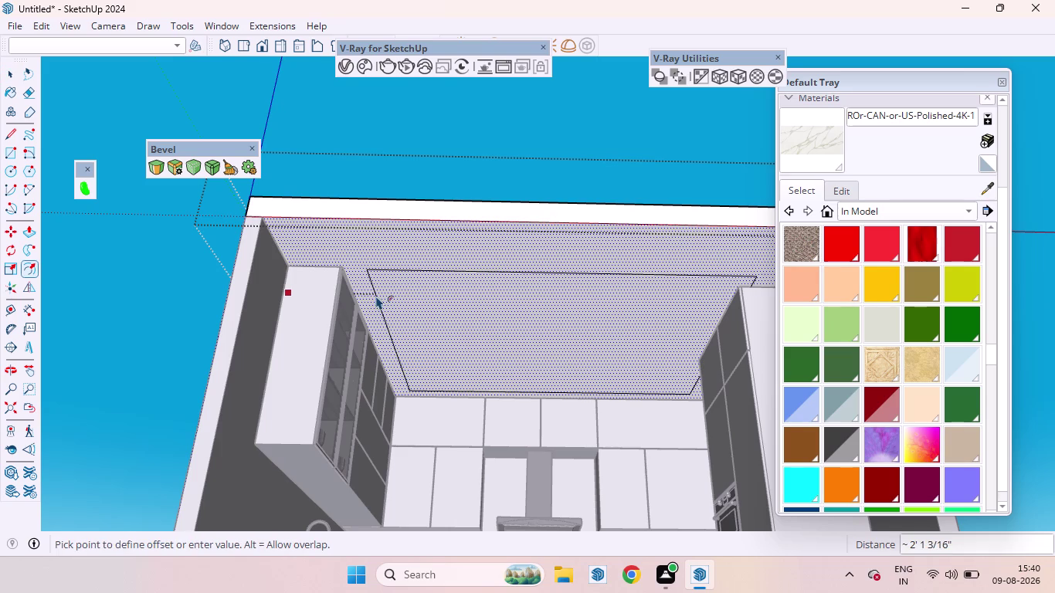
drag(376, 296, 382, 301)
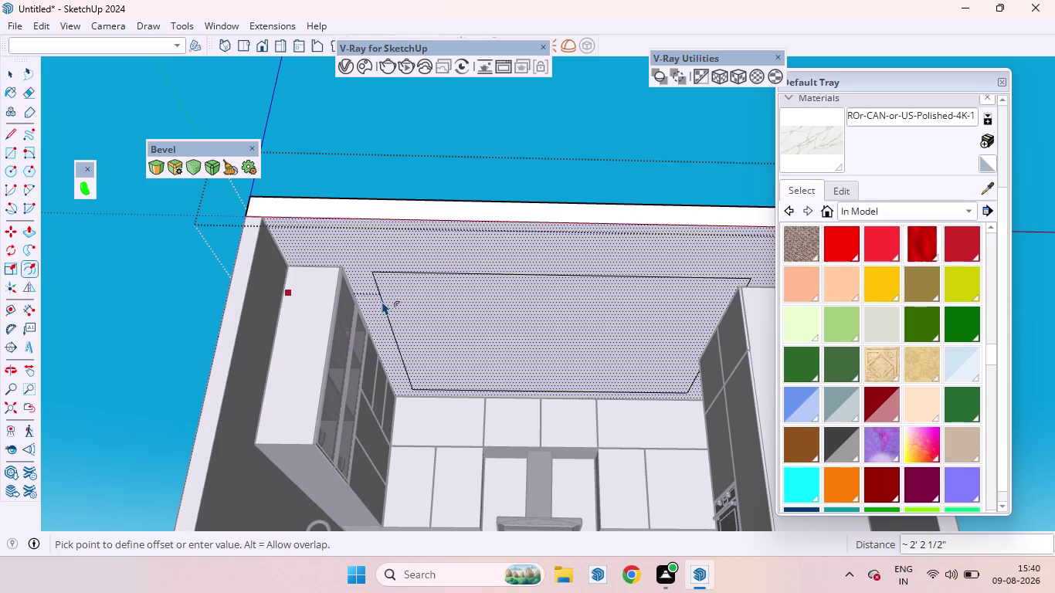
drag(382, 301, 430, 355)
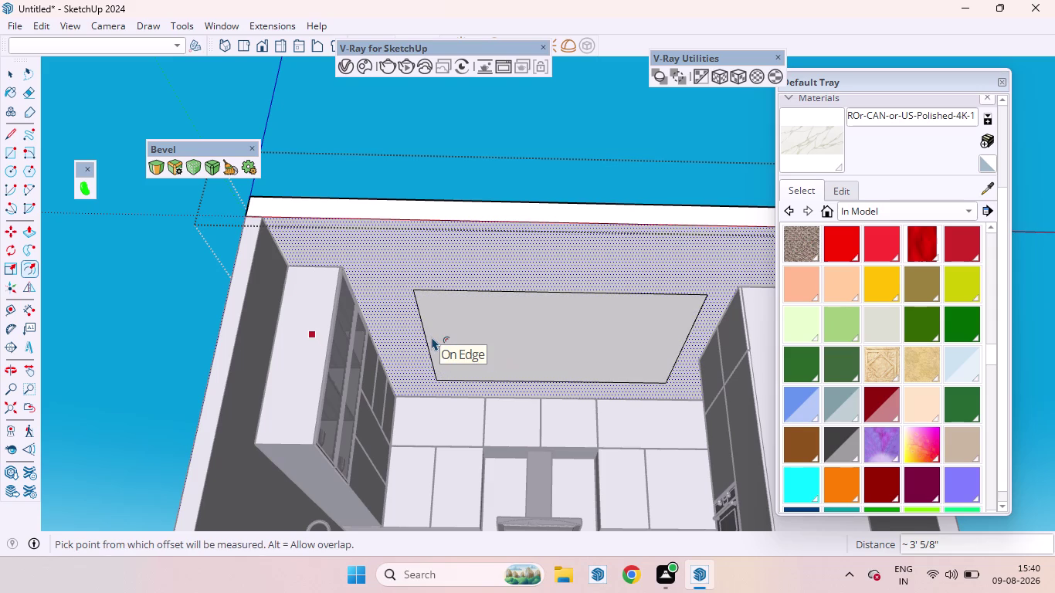
key(space)
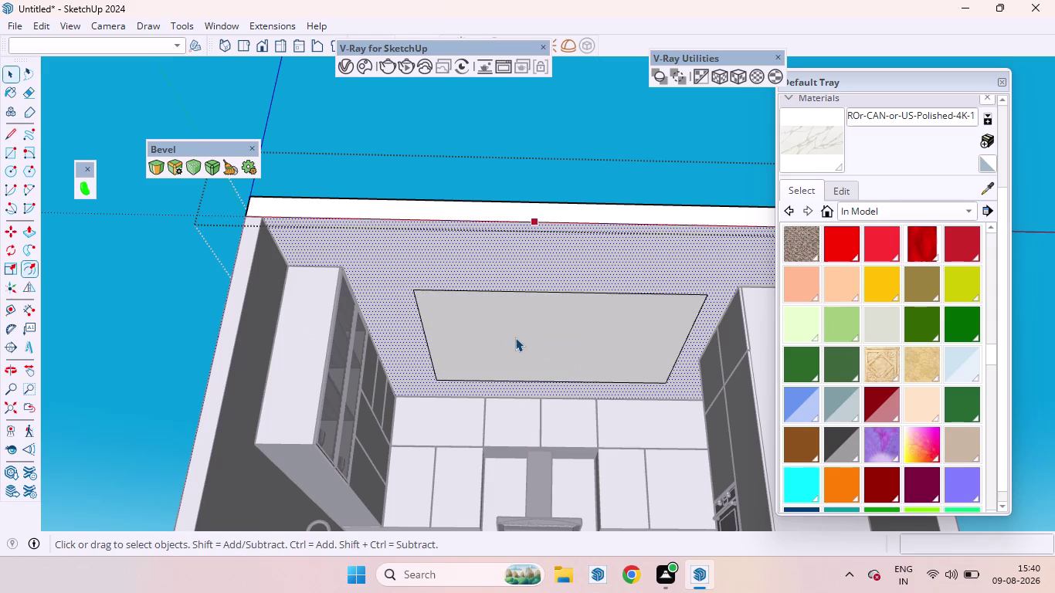
Offset the inner rectangle again by about 1 7/8" for the narrow border.
click(515, 337)
key(f)
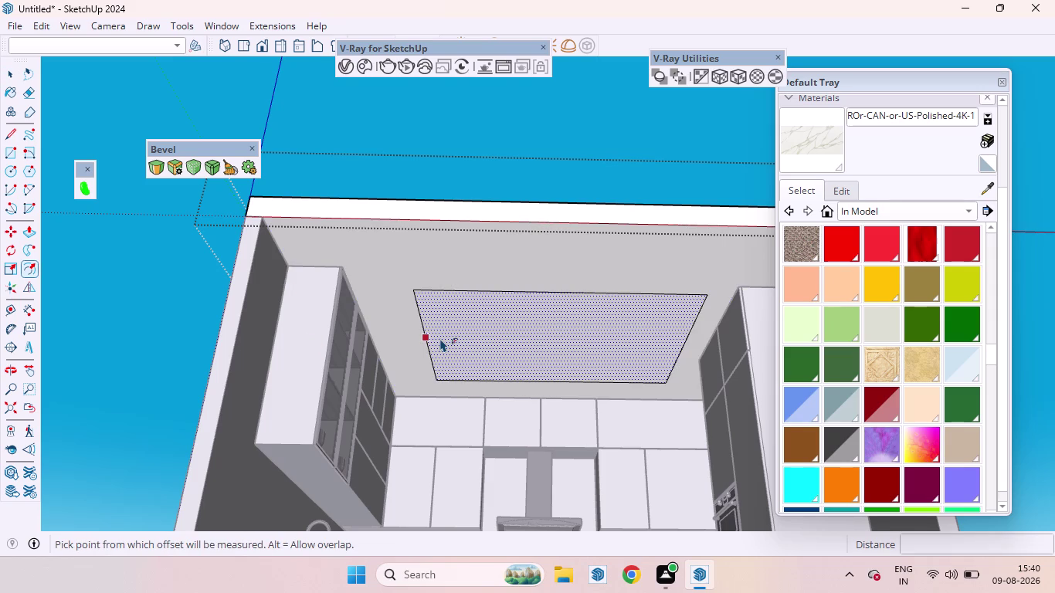
drag(440, 338, 438, 342)
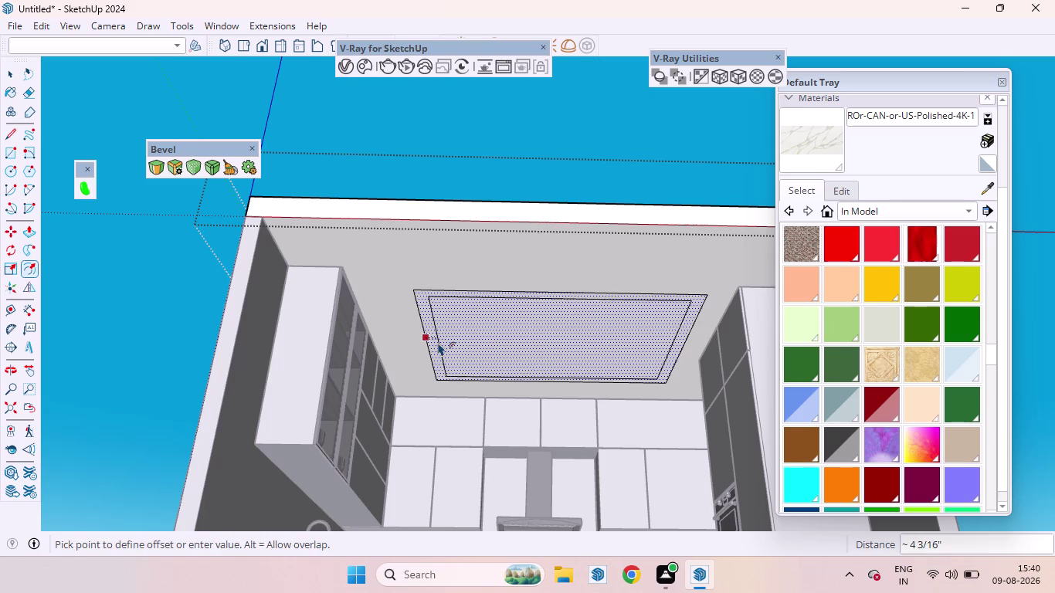
drag(438, 343, 433, 342)
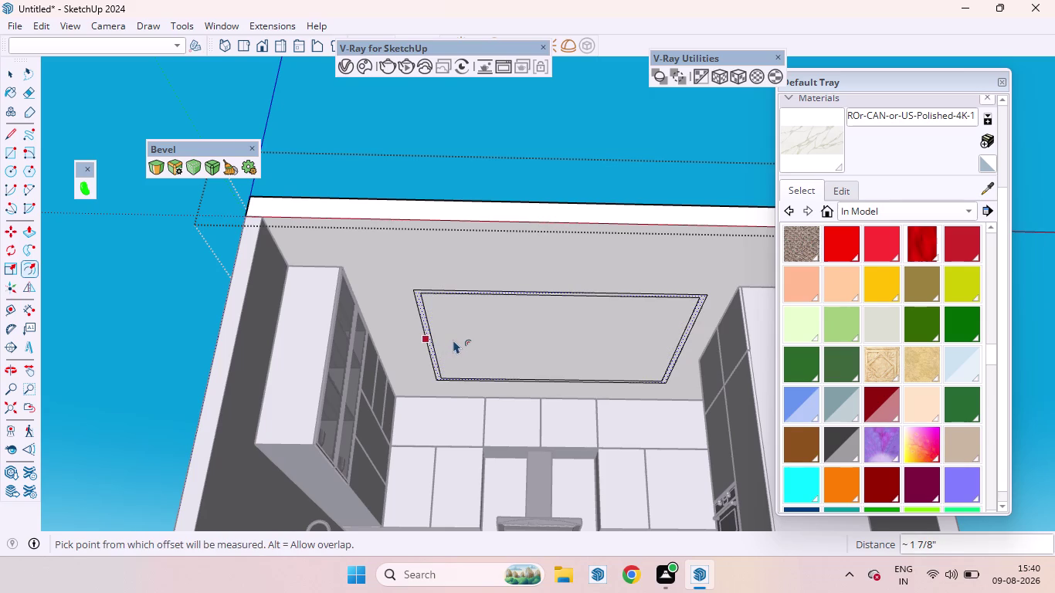
key(space)
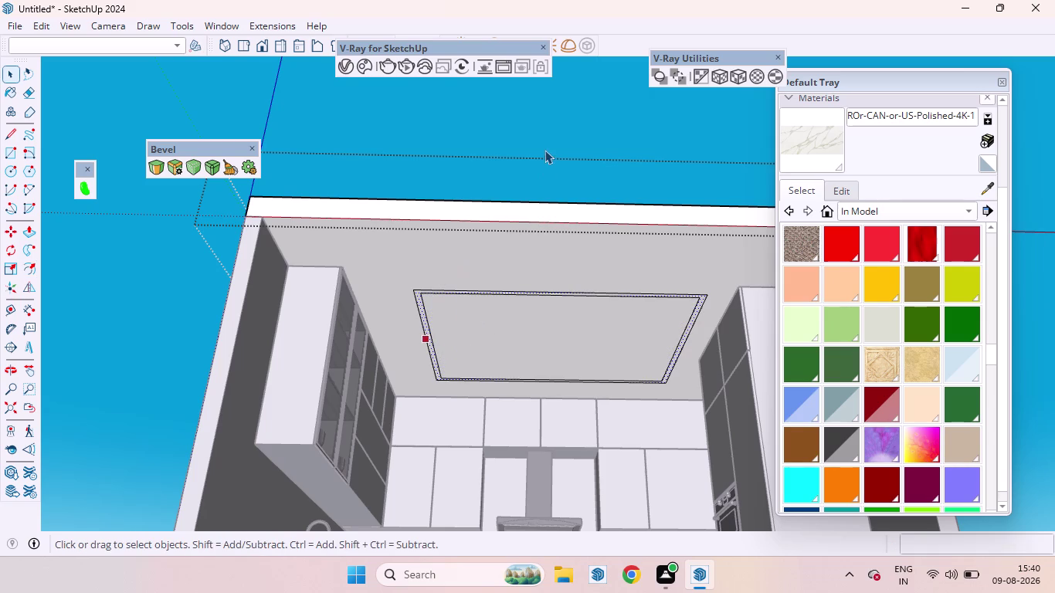
key(space)
click(518, 180)
scroll(up, 3)
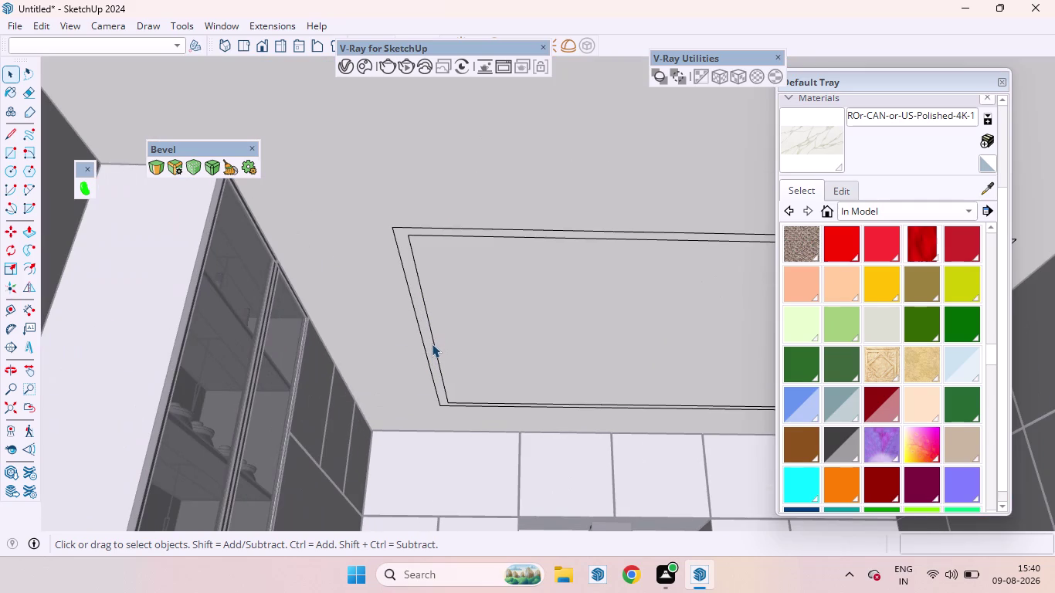
Select the cove ring with its edges and make it a group.
click(430, 342)
double_click(430, 343)
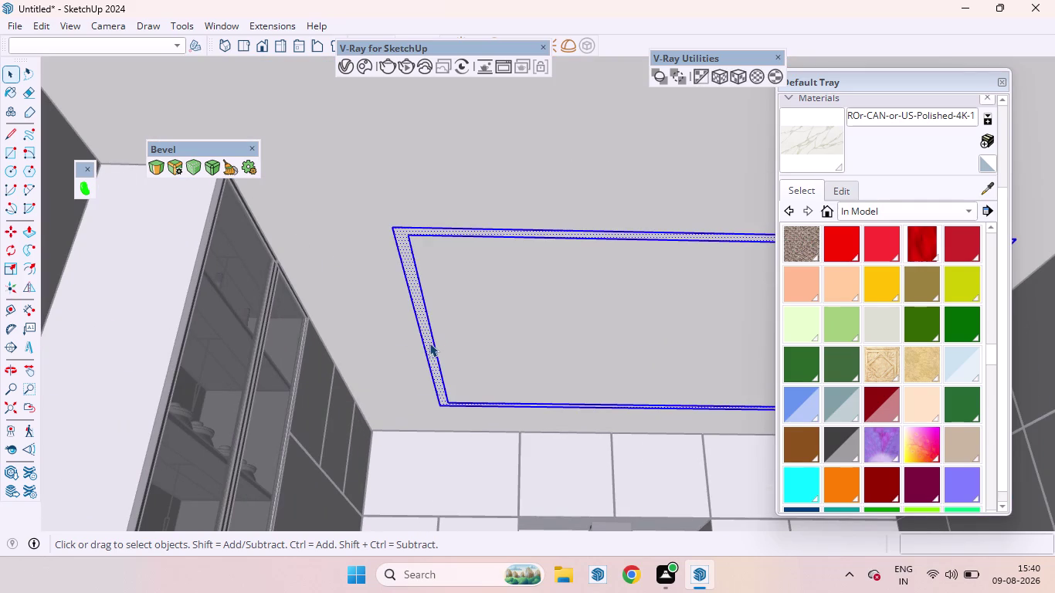
right_click(429, 343)
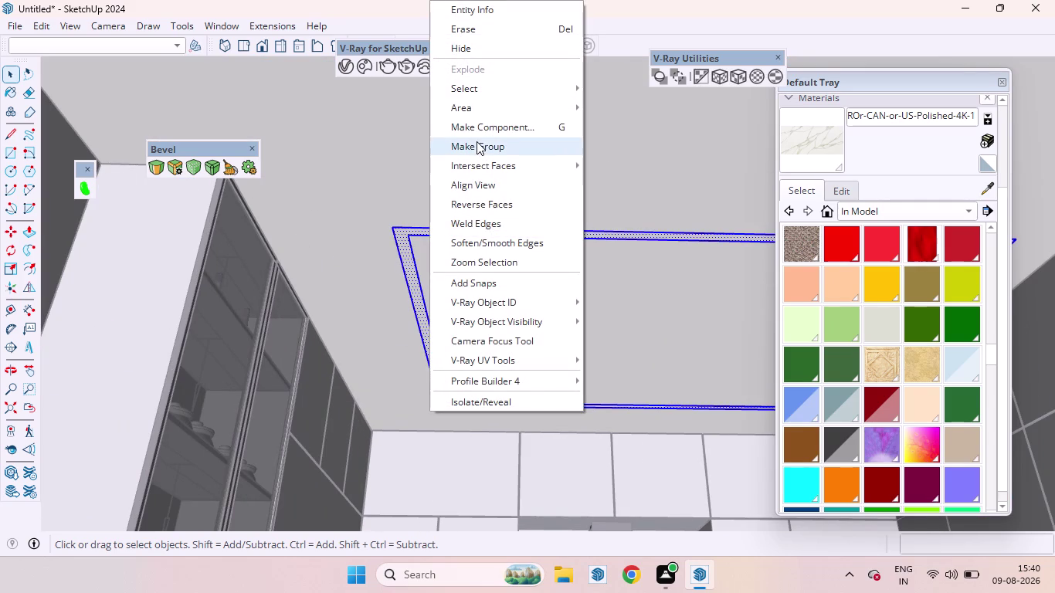
click(477, 141)
Deselect the new group and orbit to view the ceiling.
scroll(down, 3)
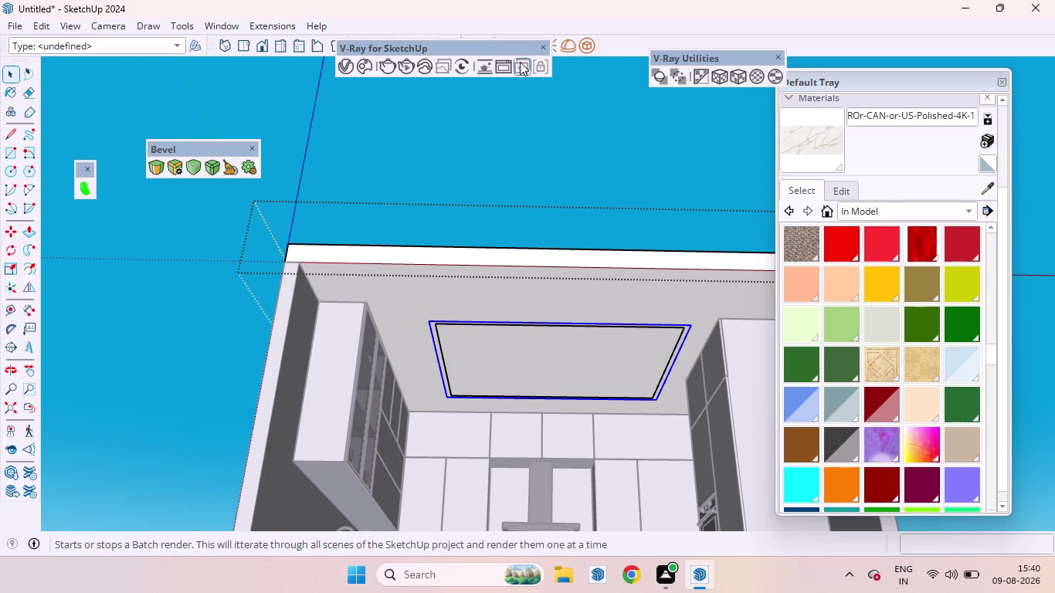
drag(507, 44, 432, 110)
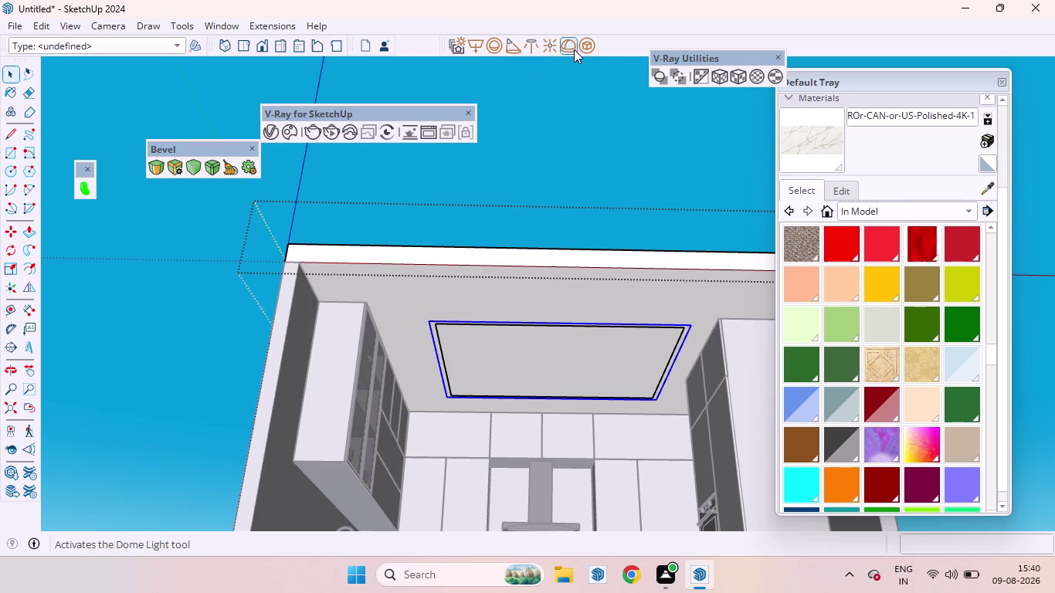
click(586, 47)
key(space)
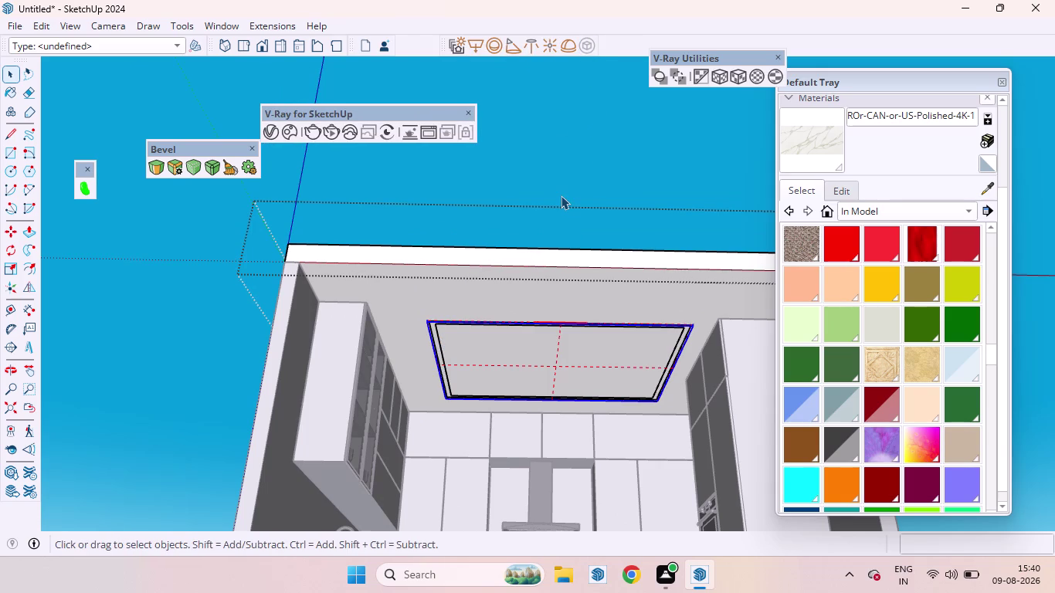
click(561, 195)
scroll(down, 3)
scroll(up, 3)
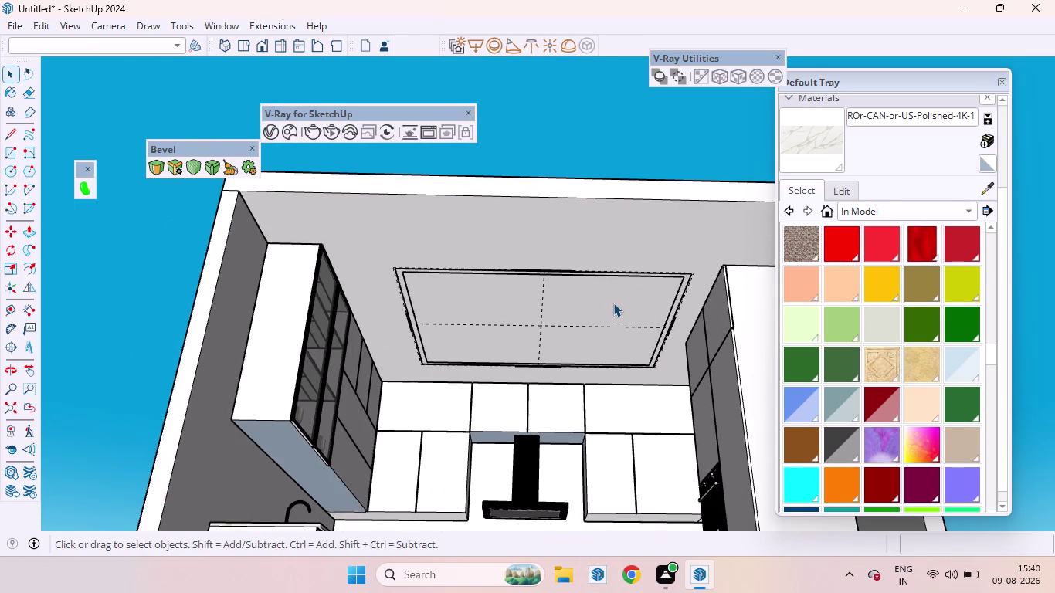
scroll(up, 3)
scroll(up, 3)
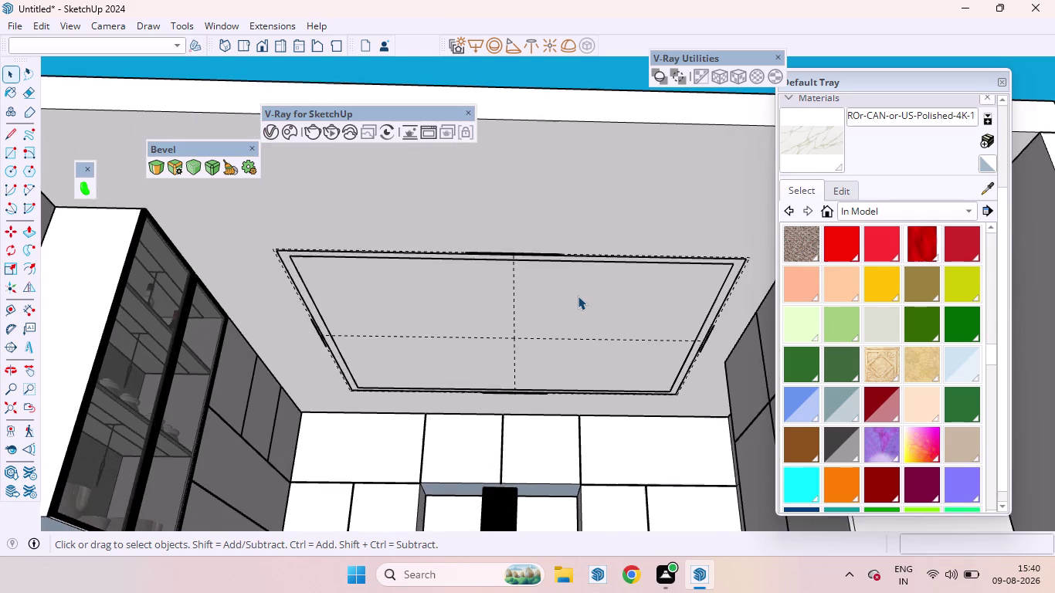
scroll(down, 3)
scroll(down, 3)
middle_drag(596, 257, 599, 438)
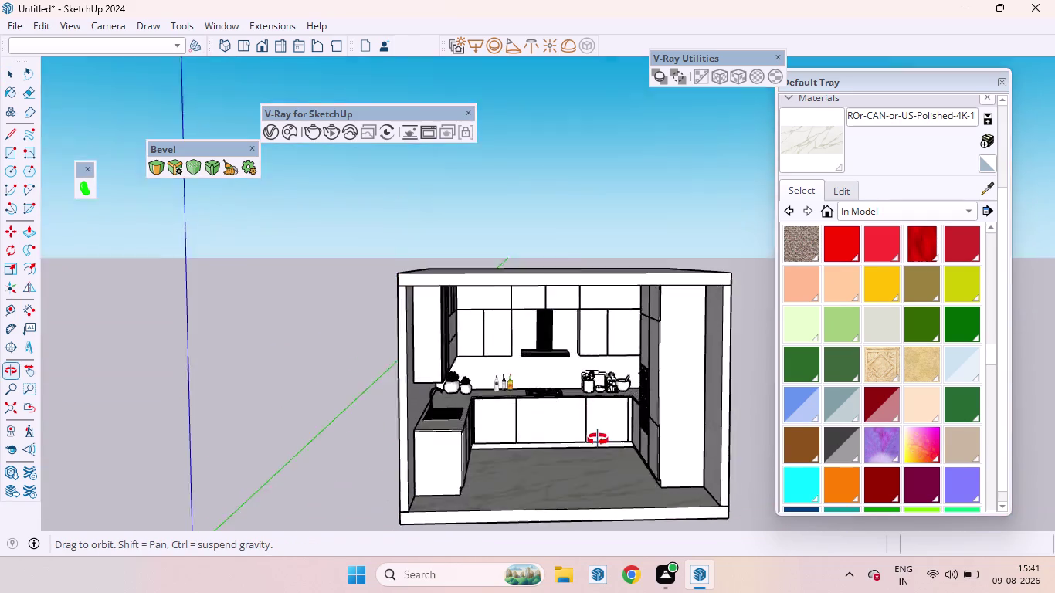
Orbit and zoom around the kitchen to inspect the cove ceiling and cabinets.
middle_drag(598, 438, 560, 387)
scroll(up, 3)
scroll(up, 3)
scroll(down, 3)
scroll(up, 3)
scroll(down, 3)
middle_drag(581, 398, 598, 539)
scroll(up, 3)
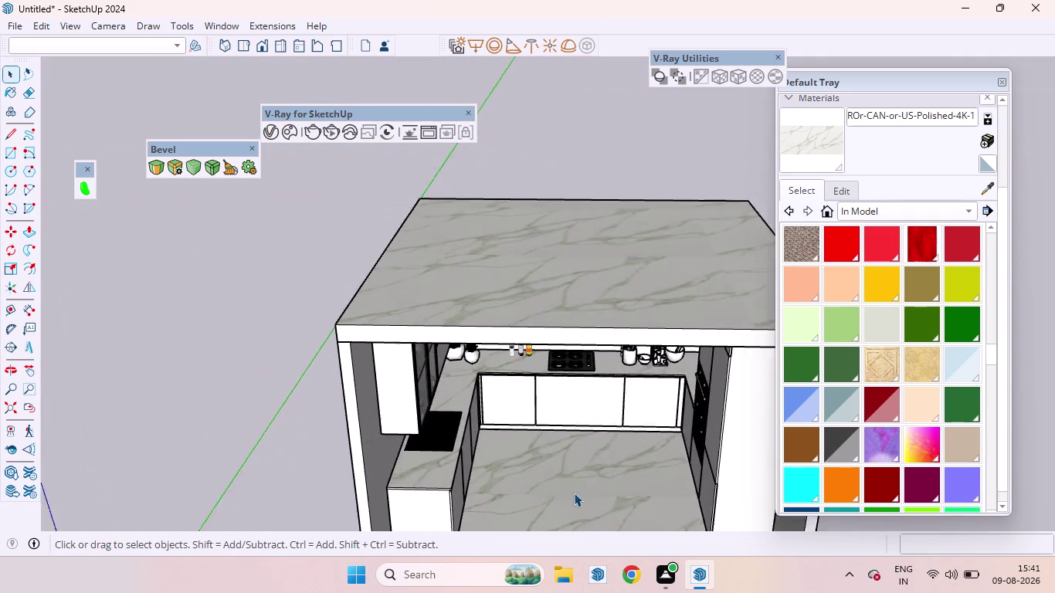
scroll(down, 3)
scroll(up, 3)
middle_drag(596, 445, 603, 346)
scroll(up, 3)
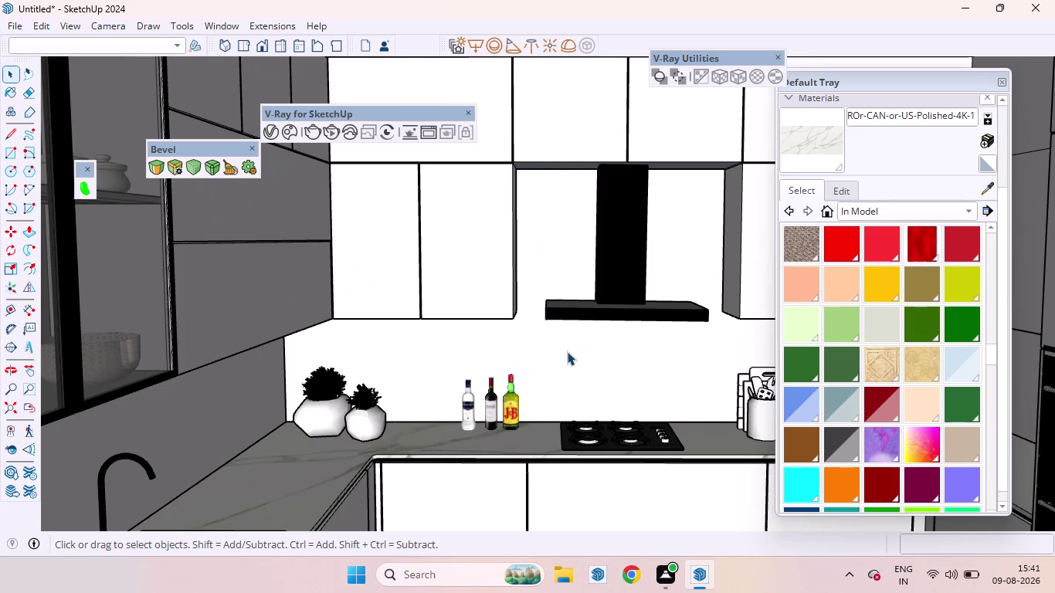
click(567, 351)
scroll(down, 3)
scroll(down, 3)
scroll(up, 3)
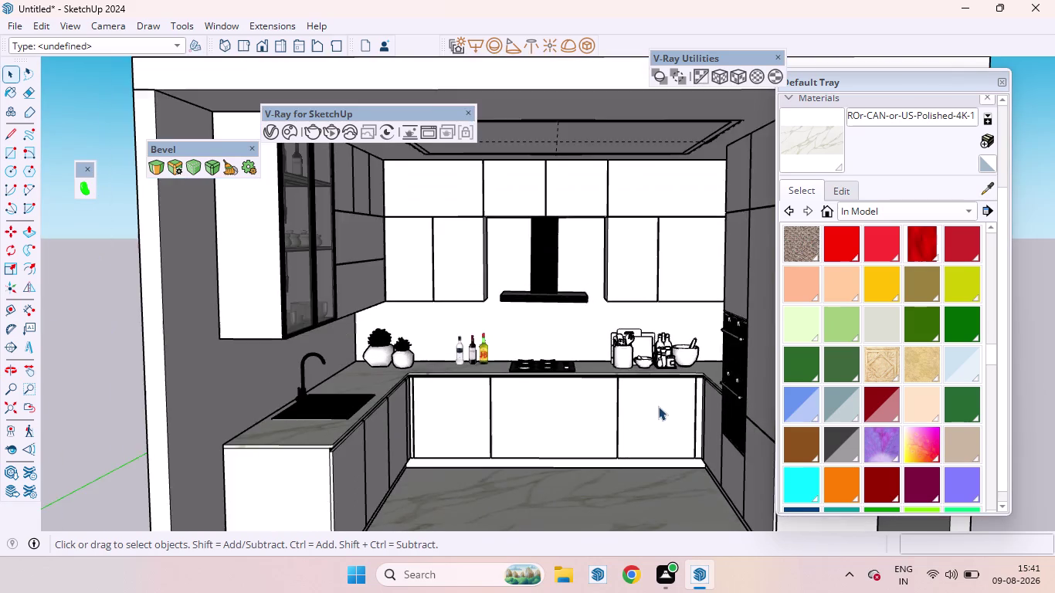
middle_drag(664, 411, 585, 316)
scroll(up, 3)
scroll(down, 3)
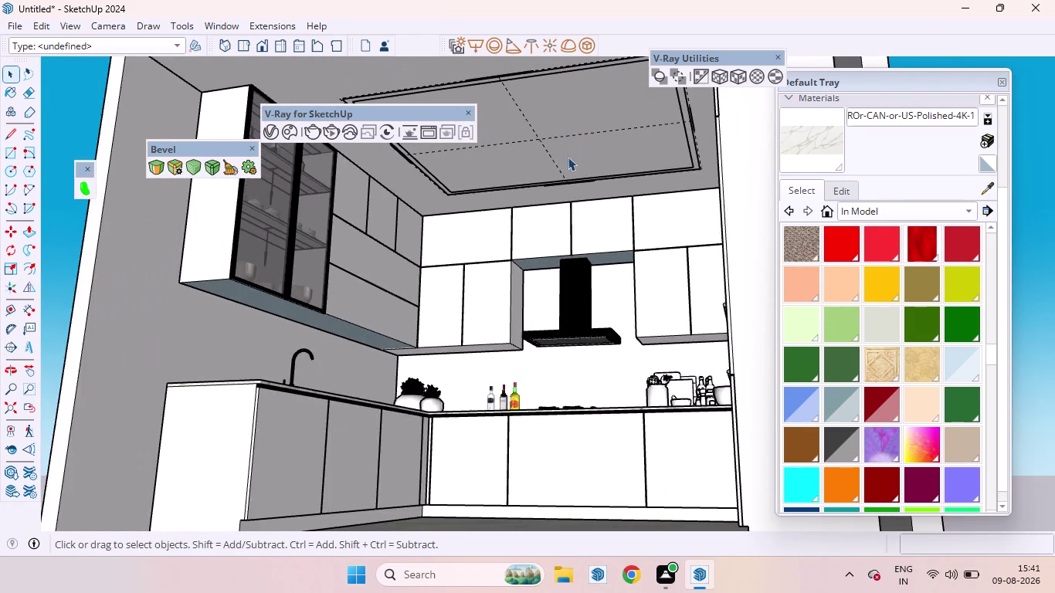
scroll(down, 3)
scroll(up, 3)
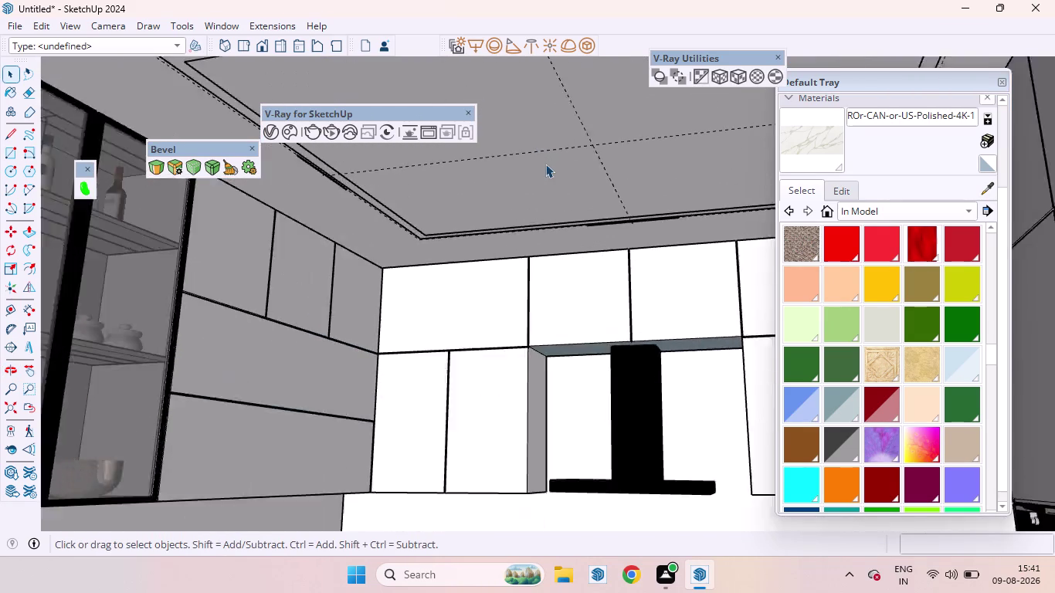
scroll(up, 3)
middle_drag(623, 246, 610, 138)
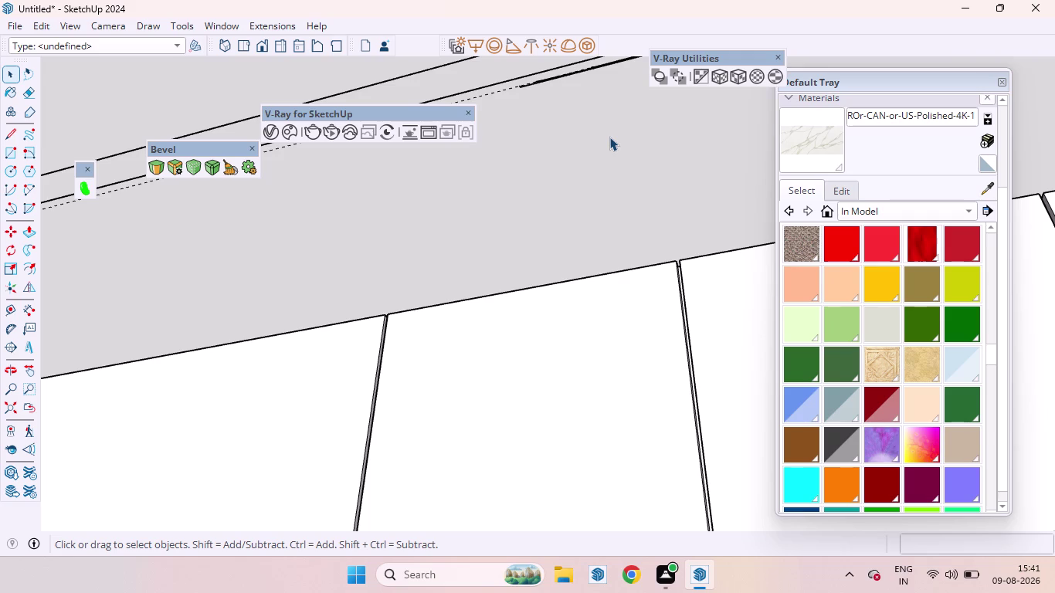
scroll(down, 3)
scroll(up, 3)
scroll(down, 3)
scroll(down, 3)
Zoom to extents, orbit under the wall cabinets, and pick V-Ray Rectangle Light.
click(13, 412)
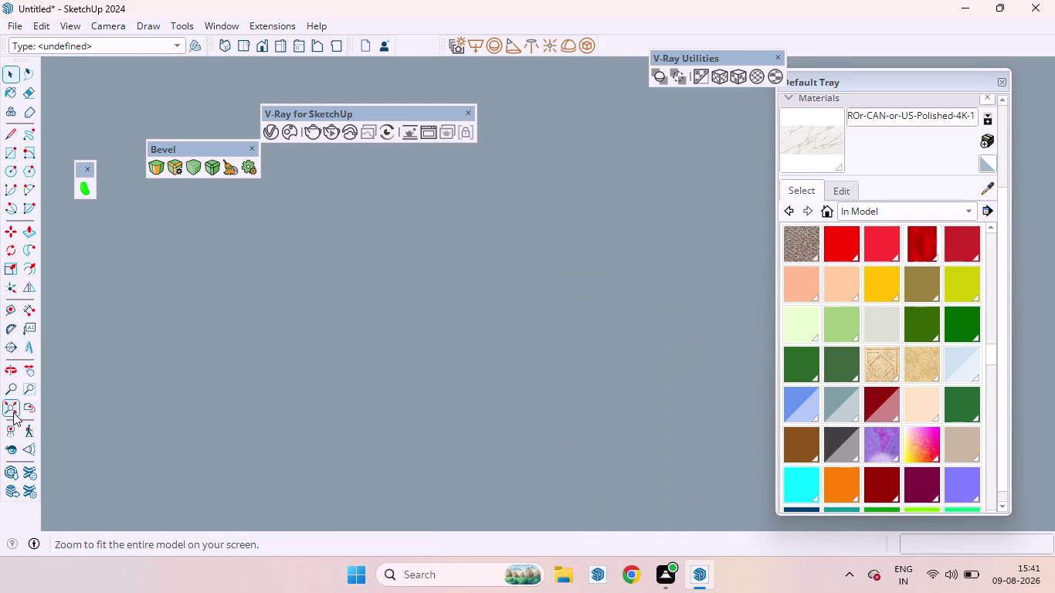
scroll(up, 3)
scroll(up, 3)
scroll(up, 3)
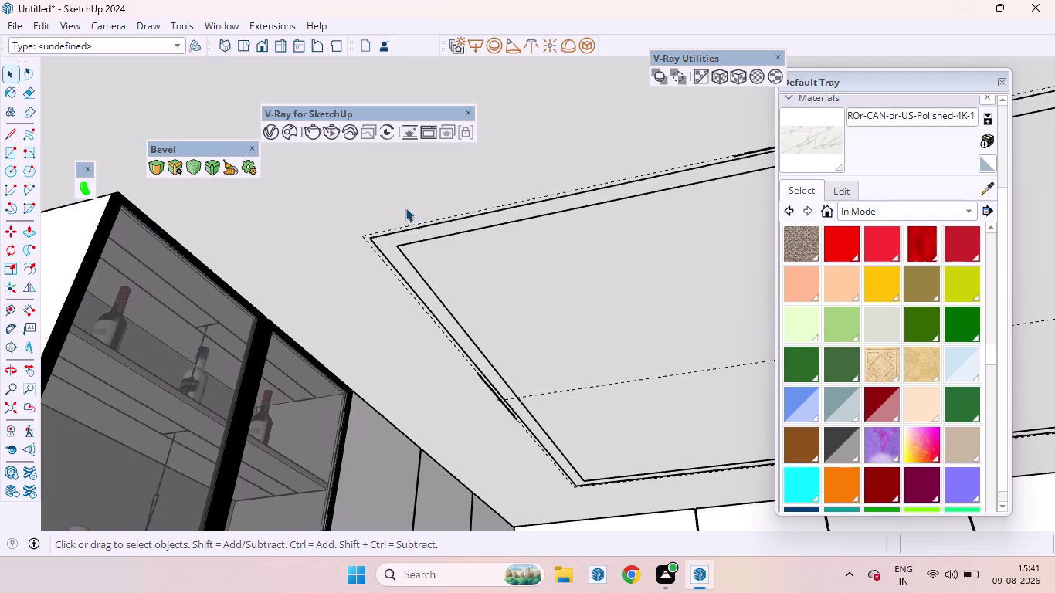
scroll(down, 3)
scroll(down, 3)
scroll(down, 3)
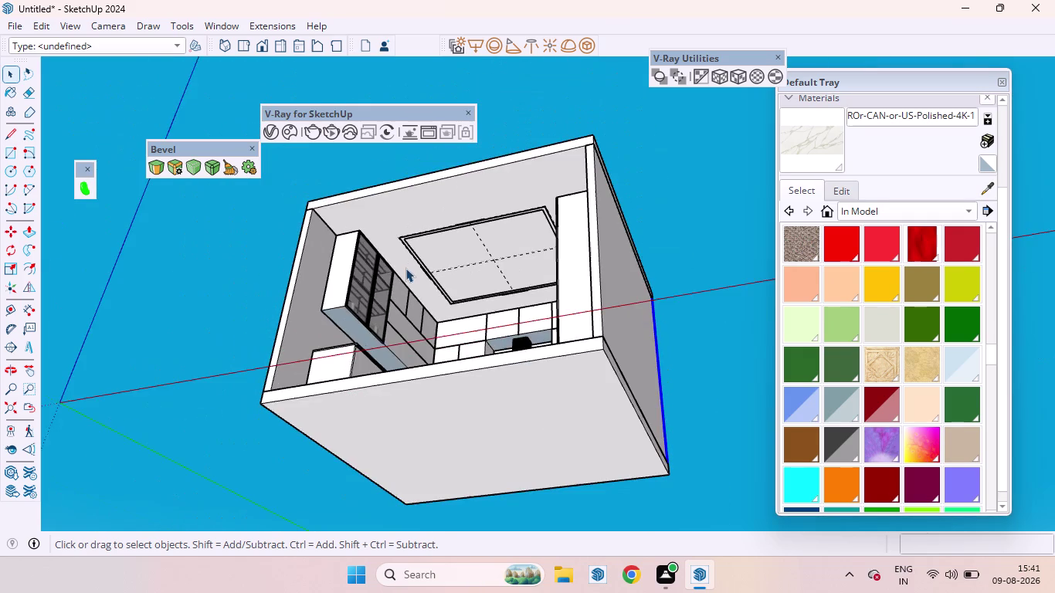
middle_drag(396, 278, 698, 572)
scroll(up, 3)
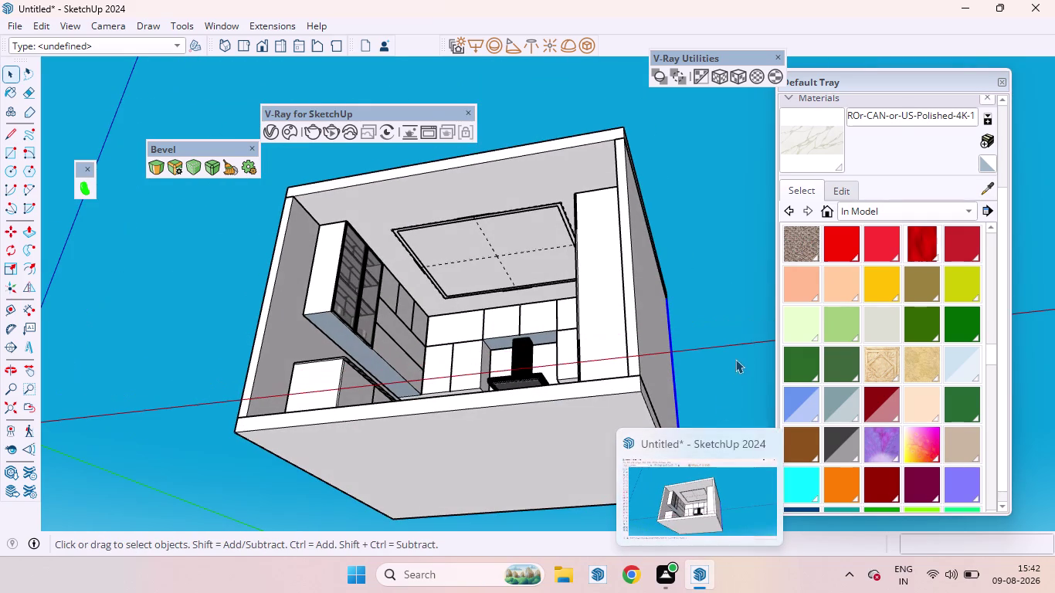
key(space)
click(724, 320)
scroll(down, 3)
middle_drag(511, 254, 543, 347)
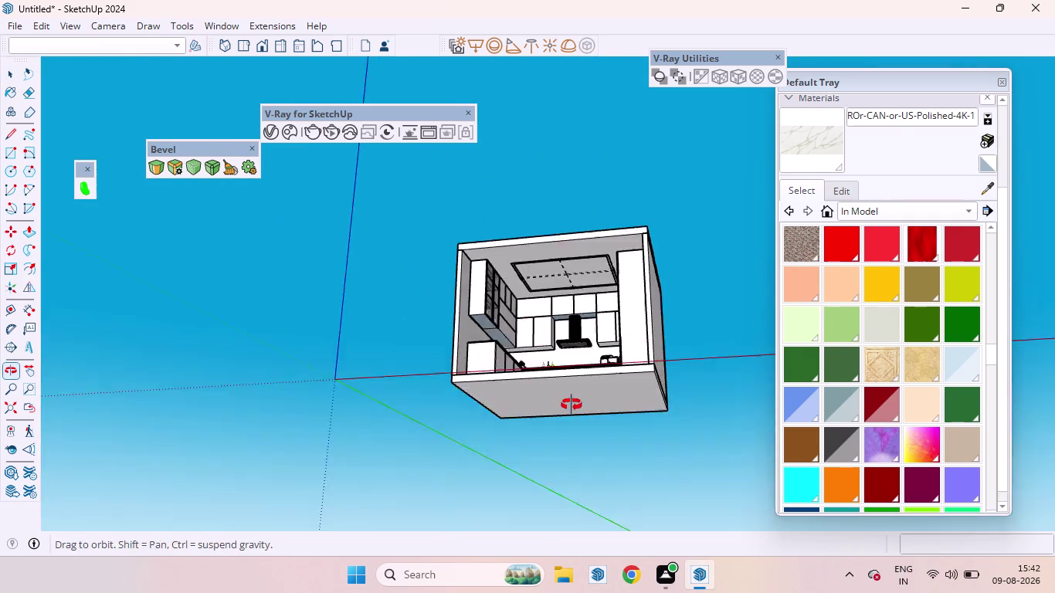
middle_drag(543, 347, 627, 500)
scroll(up, 3)
scroll(down, 3)
scroll(down, 3)
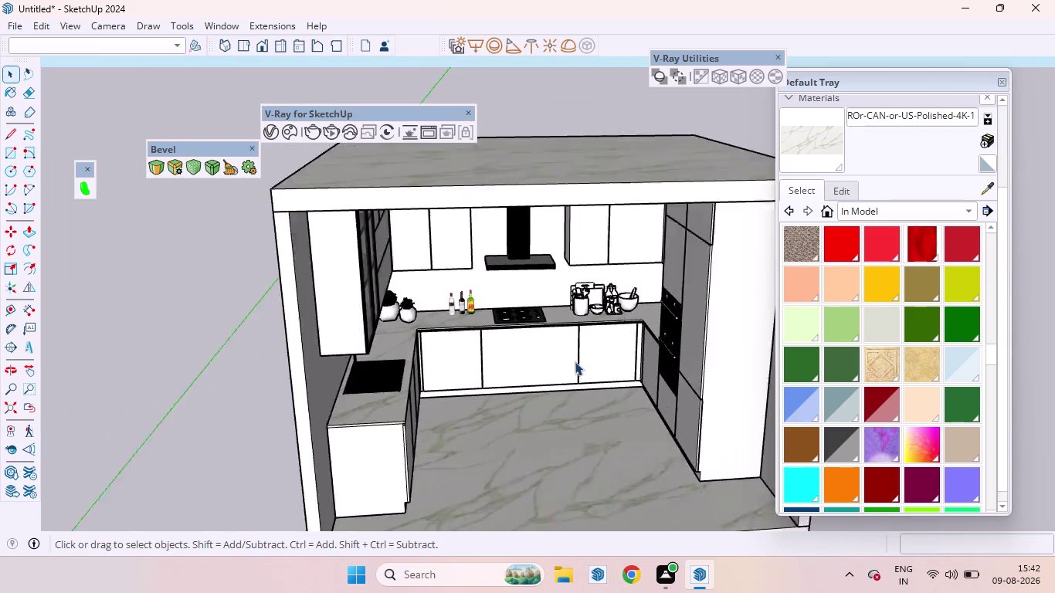
middle_drag(573, 361, 526, 289)
scroll(up, 3)
scroll(up, 3)
scroll(down, 3)
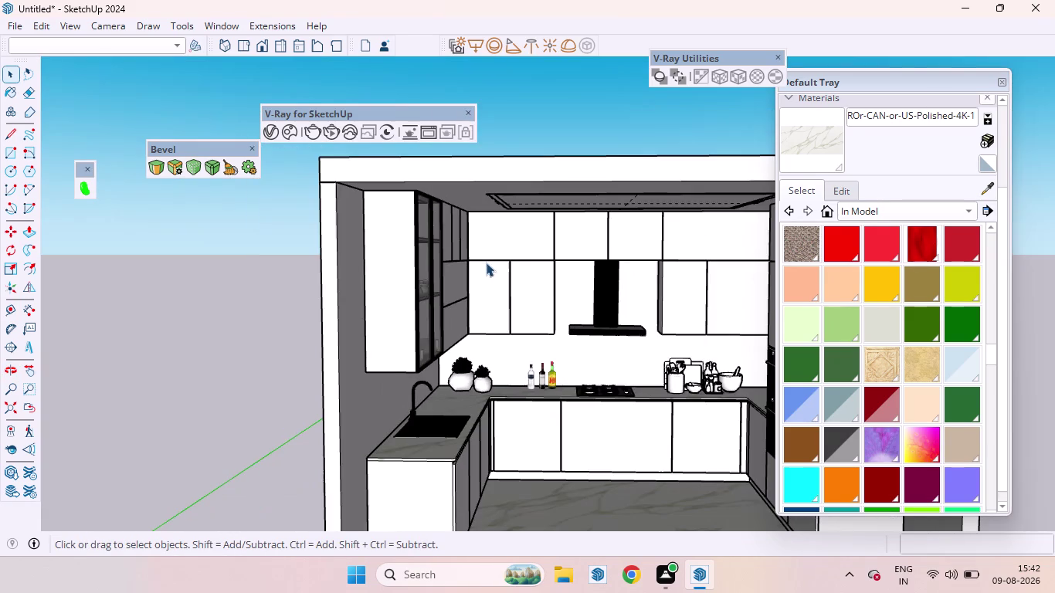
scroll(up, 3)
scroll(down, 3)
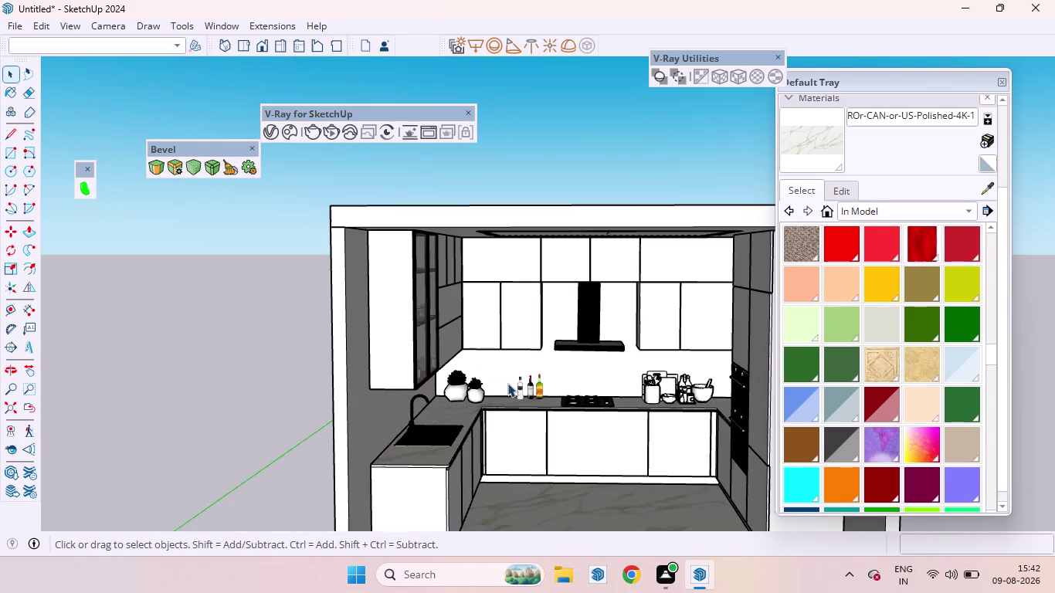
middle_drag(508, 385, 424, 226)
scroll(up, 3)
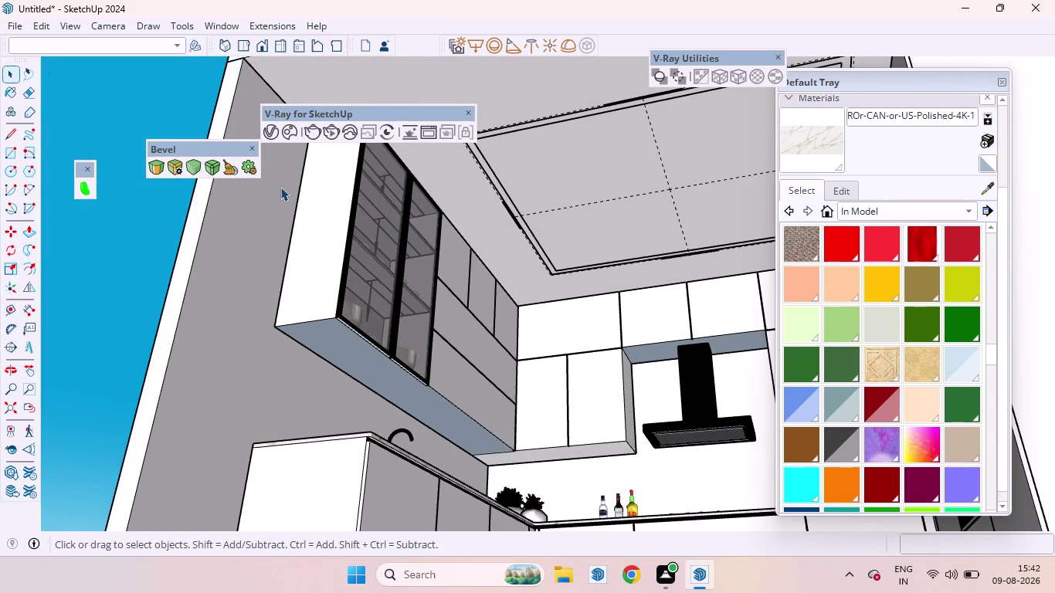
click(476, 41)
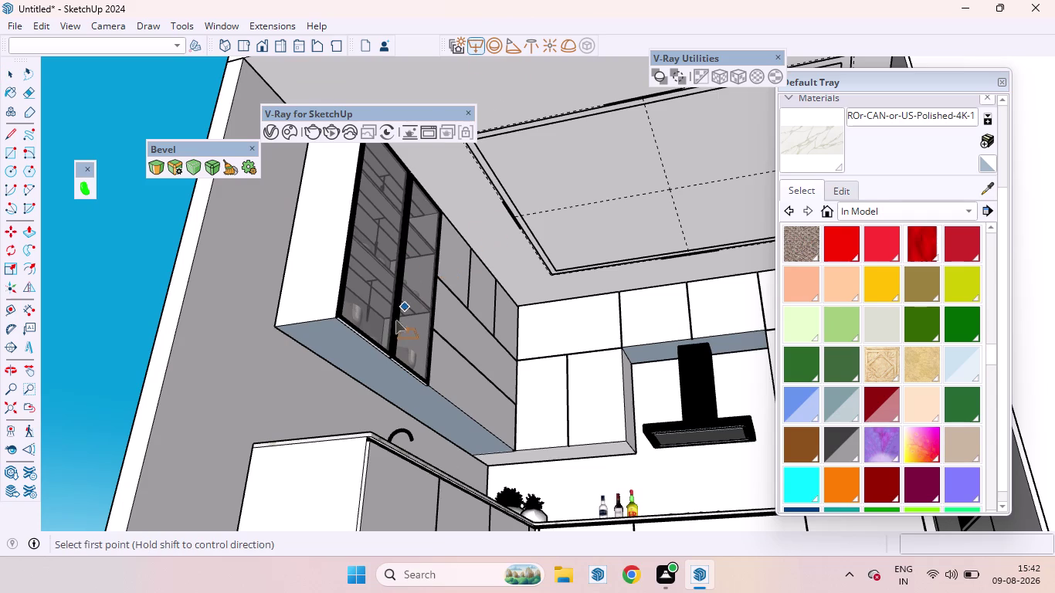
scroll(up, 3)
scroll(up, 3)
key(space)
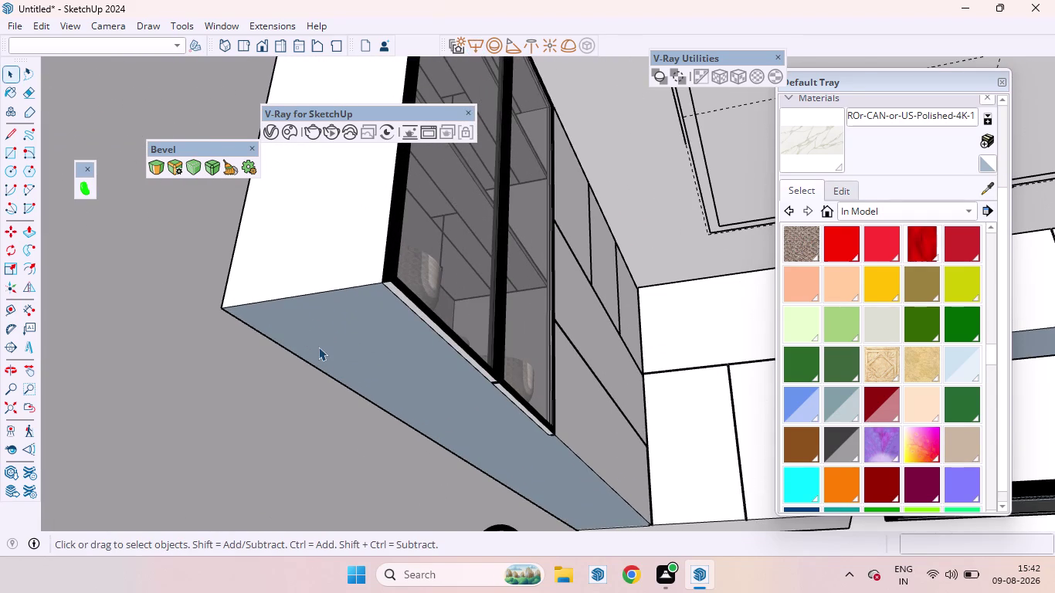
key(t)
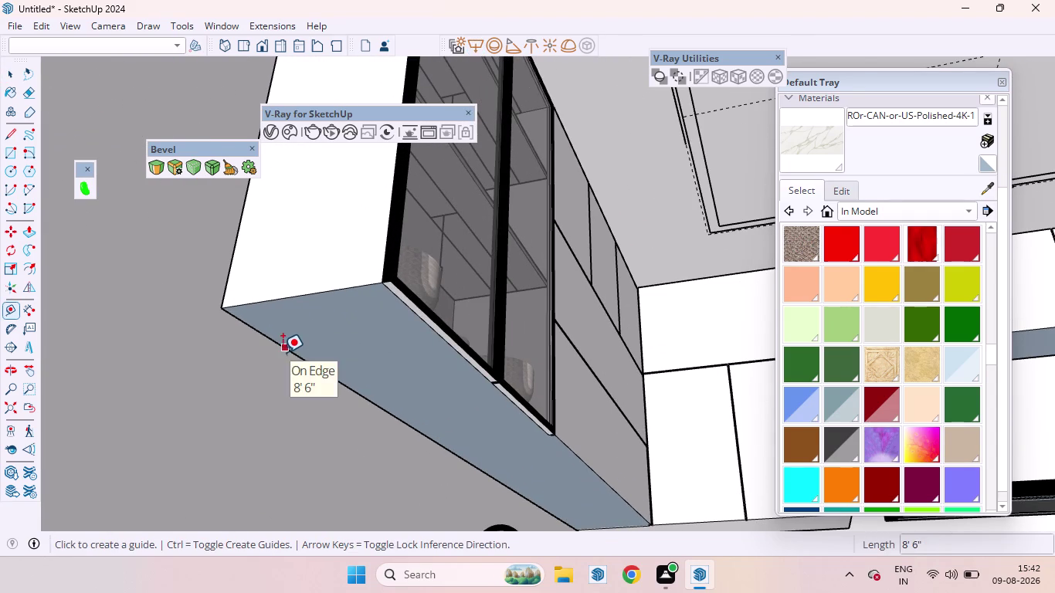
click(282, 352)
click(322, 337)
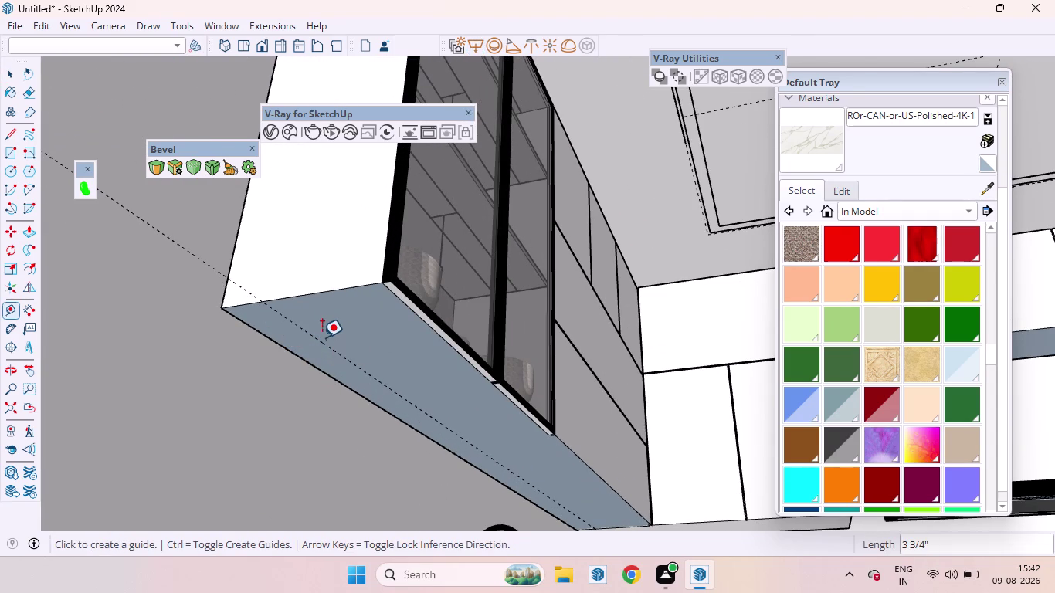
click(321, 340)
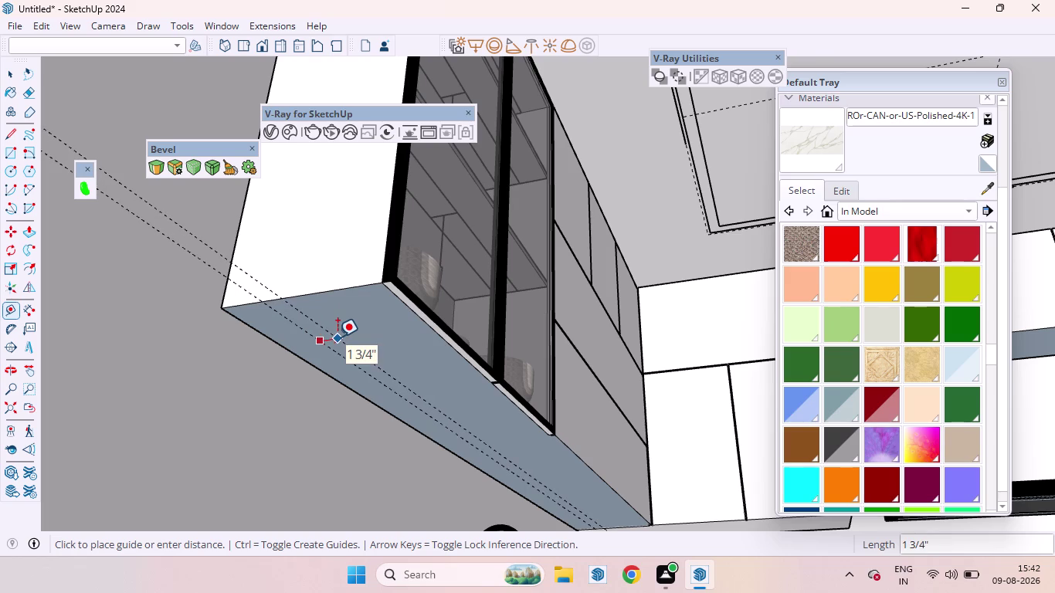
text(2)
text(.5)
key(Return)
key(space)
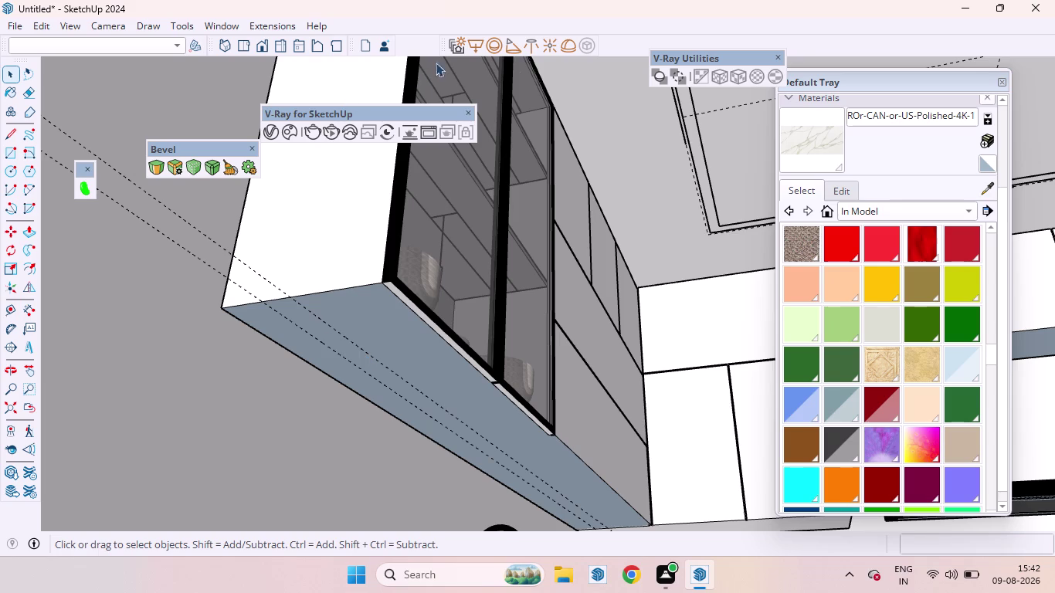
click(471, 49)
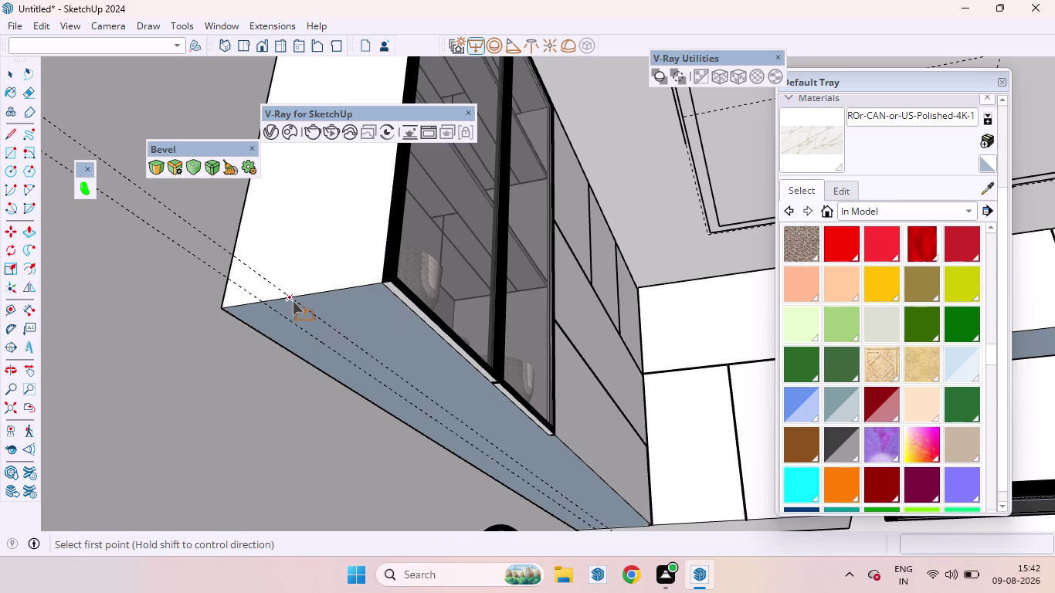
scroll(down, 3)
scroll(up, 3)
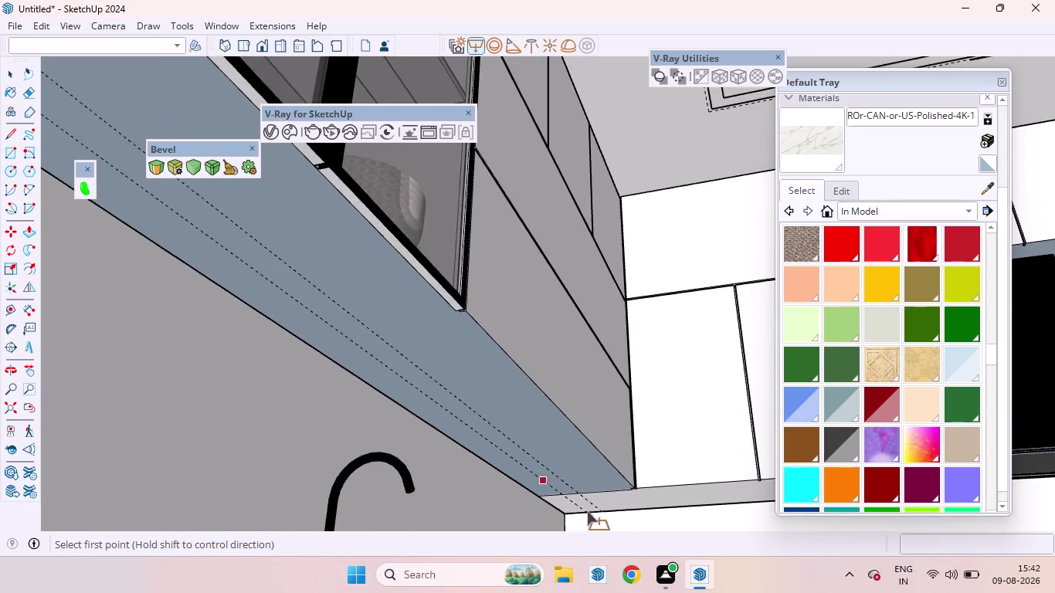
scroll(up, 3)
scroll(down, 3)
scroll(up, 3)
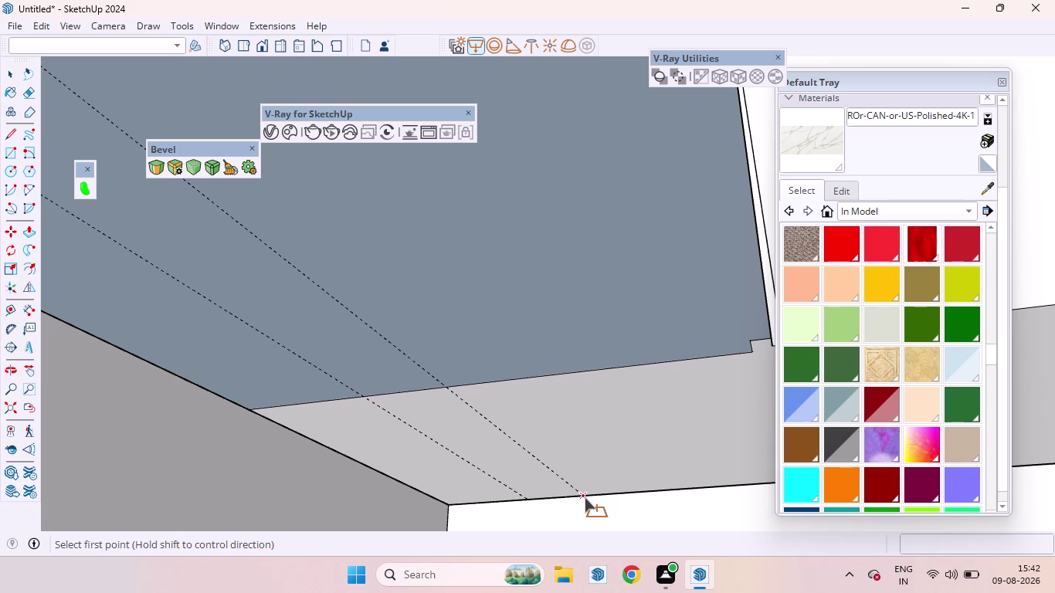
click(443, 386)
scroll(down, 3)
scroll(down, 3)
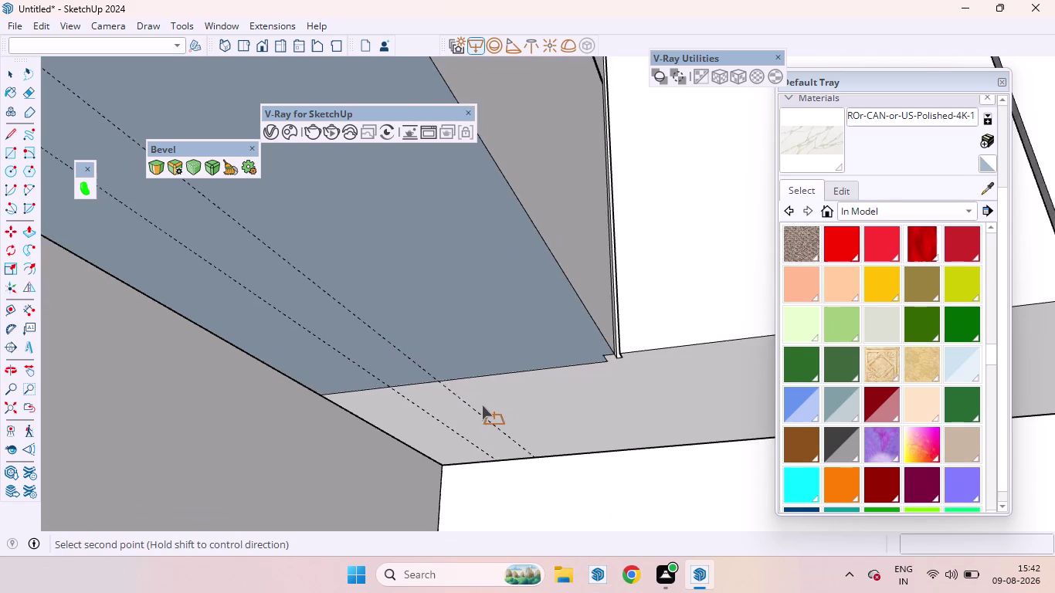
scroll(down, 3)
scroll(down, 3)
scroll(down, 3)
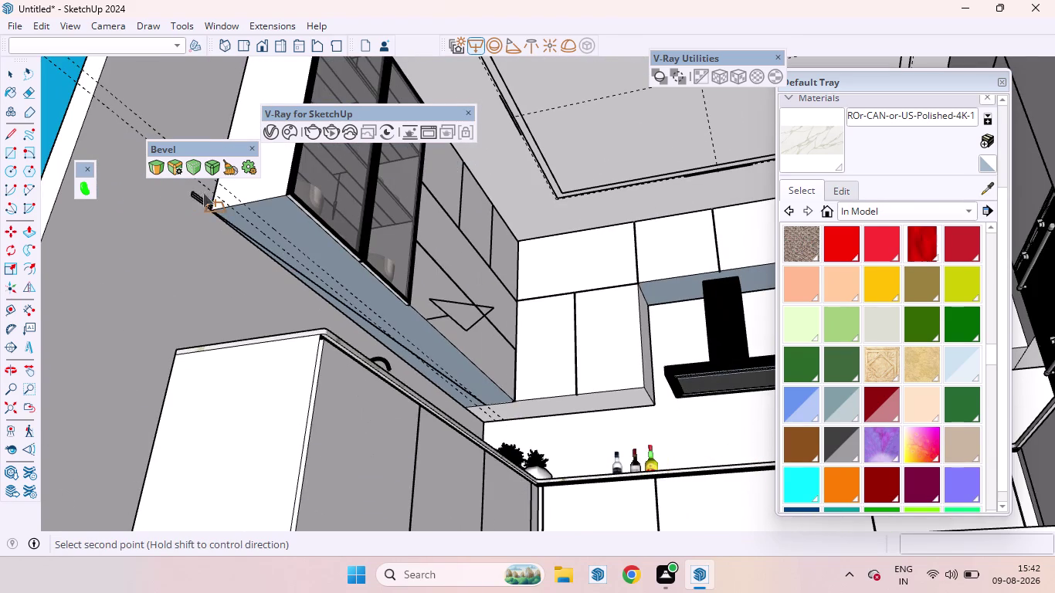
scroll(up, 3)
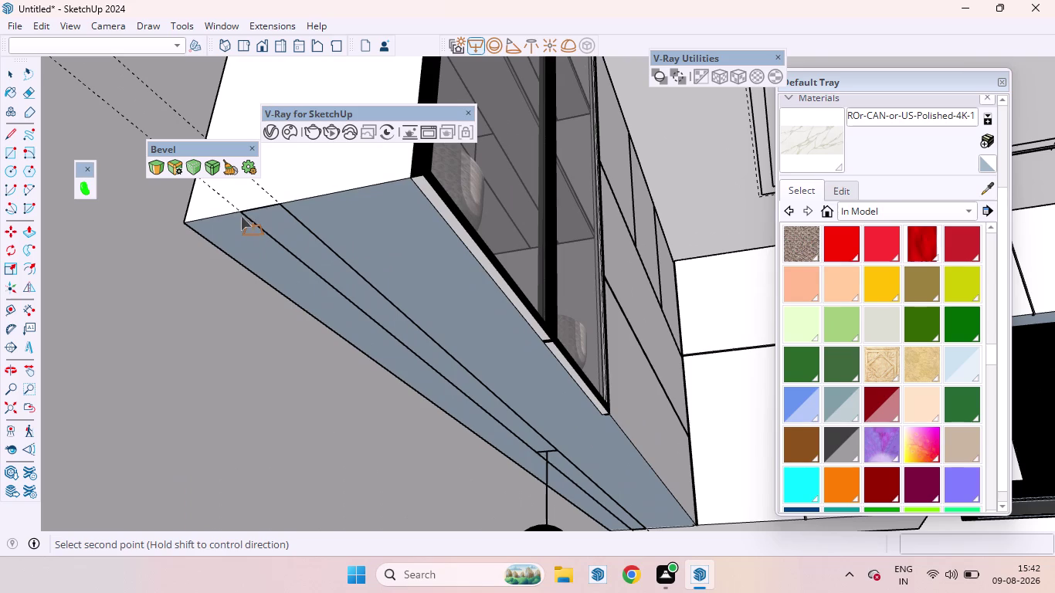
click(241, 215)
scroll(down, 3)
scroll(down, 3)
key(space)
scroll(down, 3)
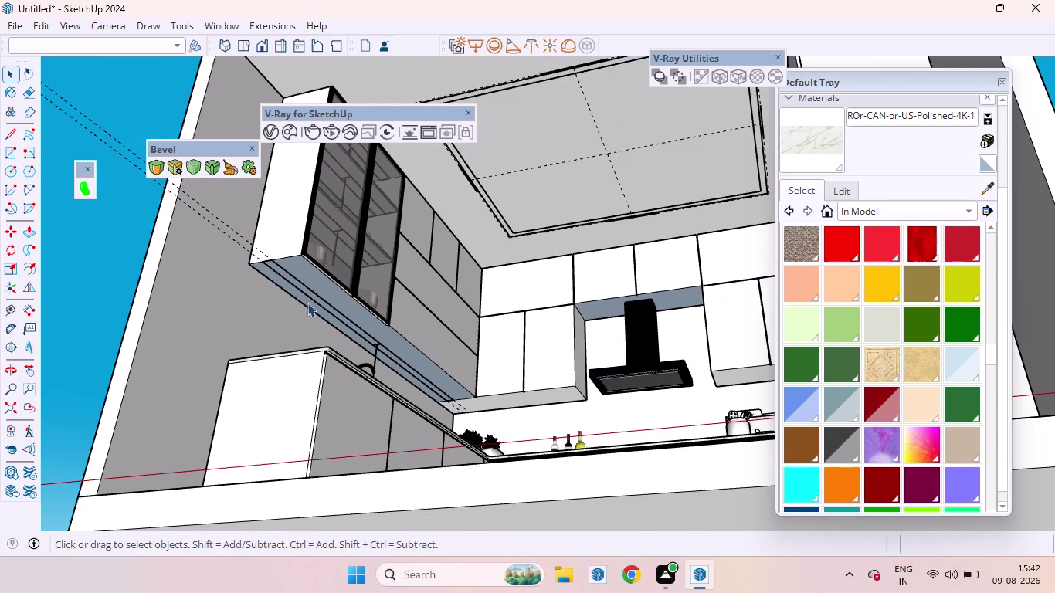
middle_drag(365, 350, 430, 424)
scroll(up, 3)
scroll(down, 3)
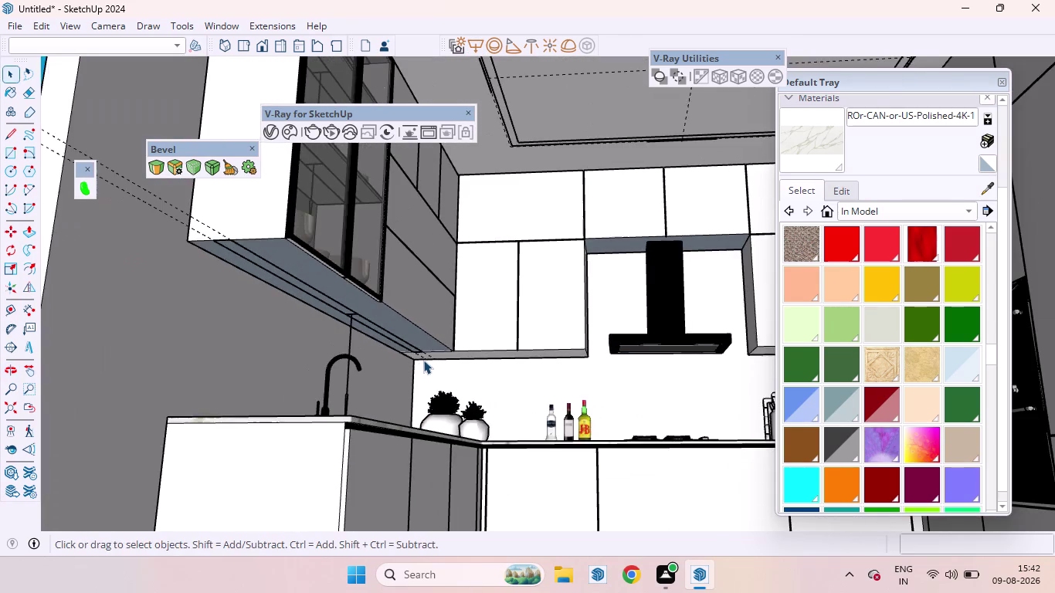
scroll(up, 3)
middle_drag(474, 391, 455, 410)
scroll(up, 3)
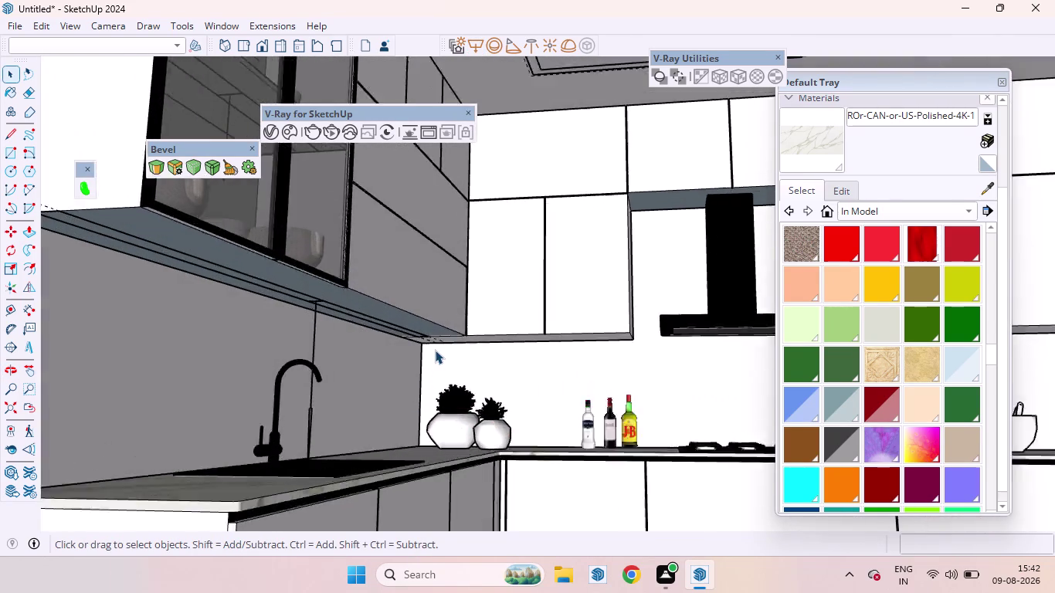
scroll(up, 3)
middle_drag(435, 350, 449, 299)
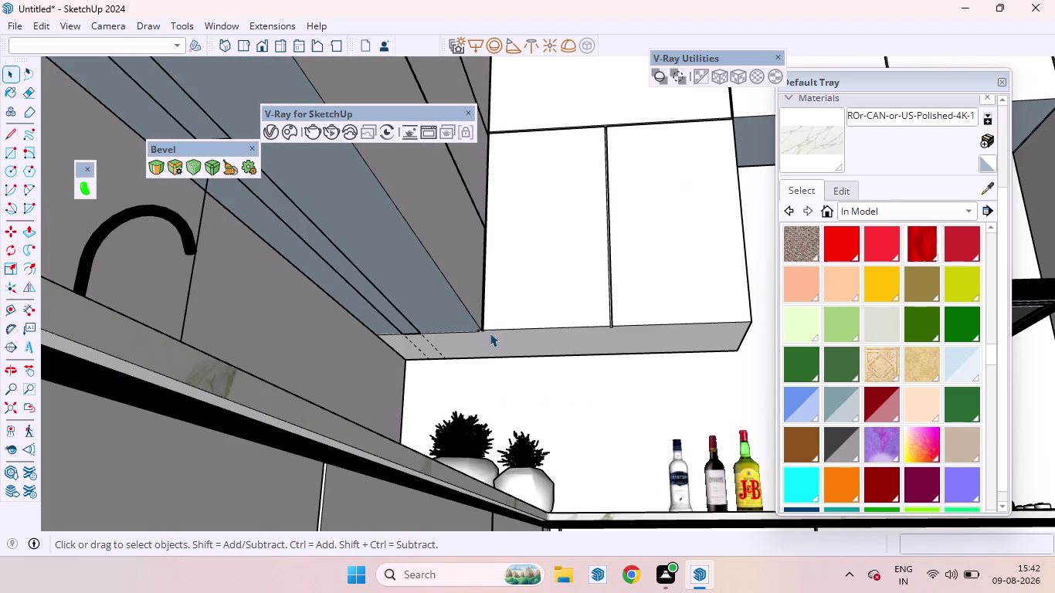
key(t)
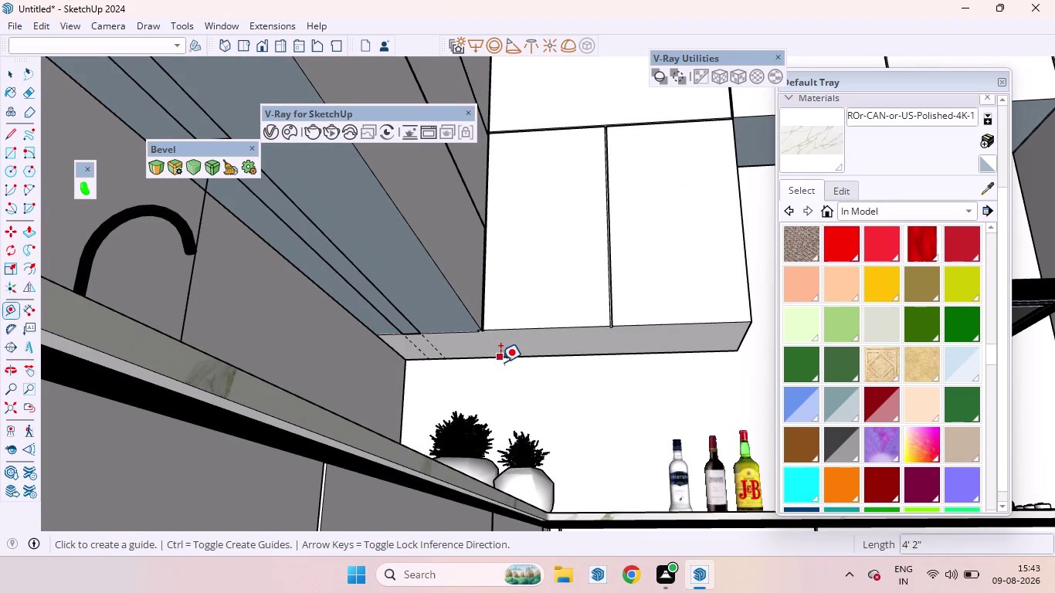
Add Tape Measure guides off the cabinet's bottom edge, one 2.5 inches in.
click(480, 362)
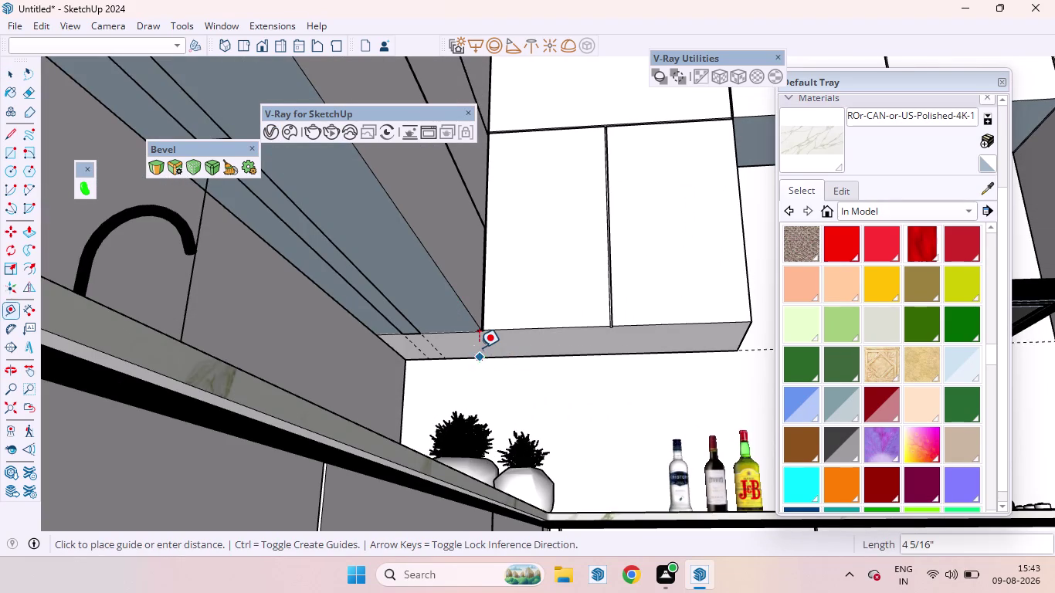
middle_drag(478, 346, 347, 279)
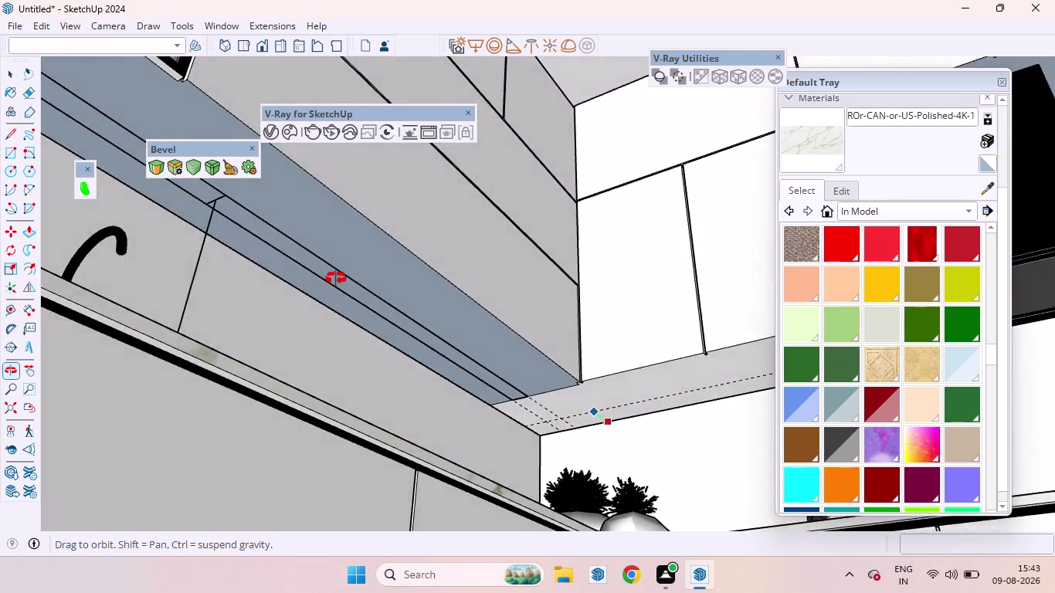
middle_drag(348, 279, 246, 267)
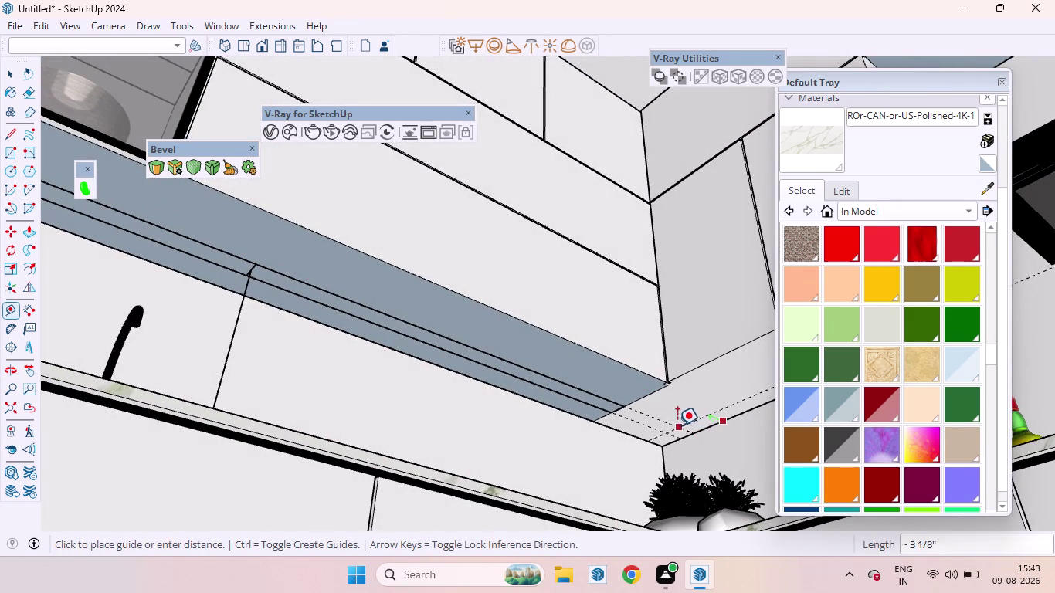
click(676, 426)
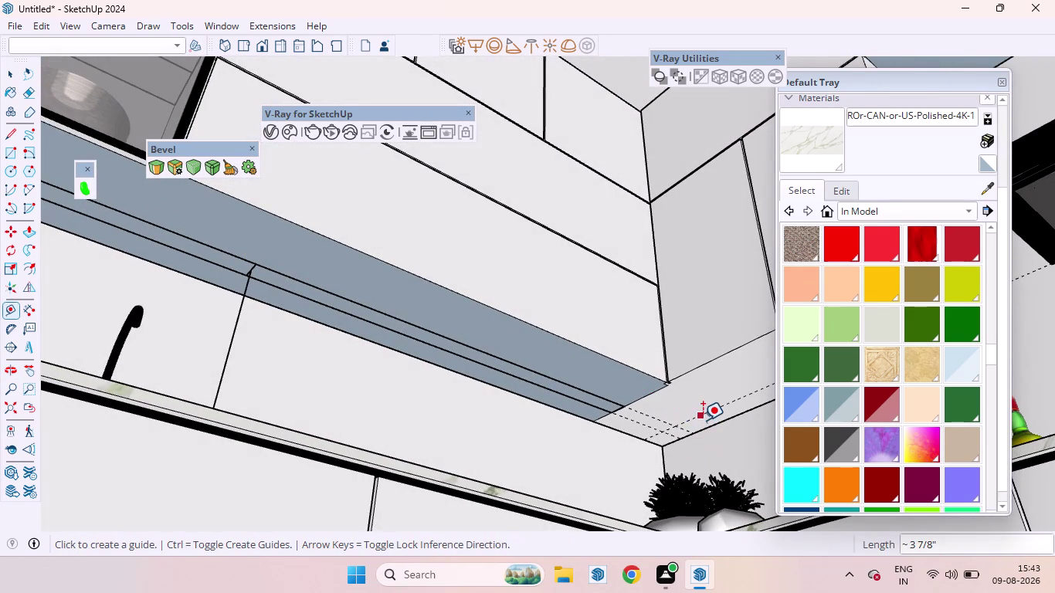
click(703, 420)
key(2)
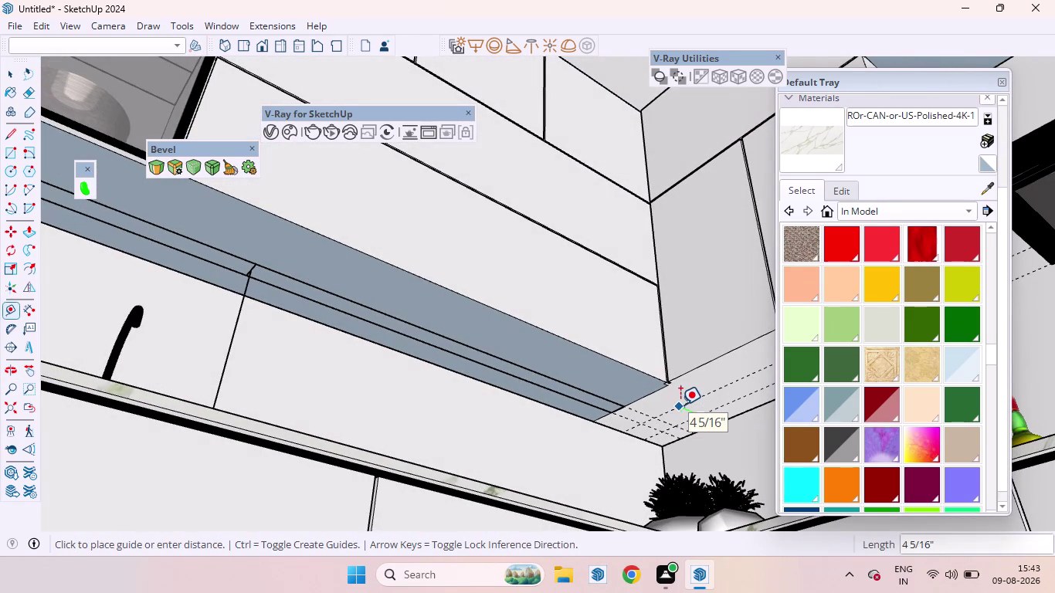
key(period)
key(5)
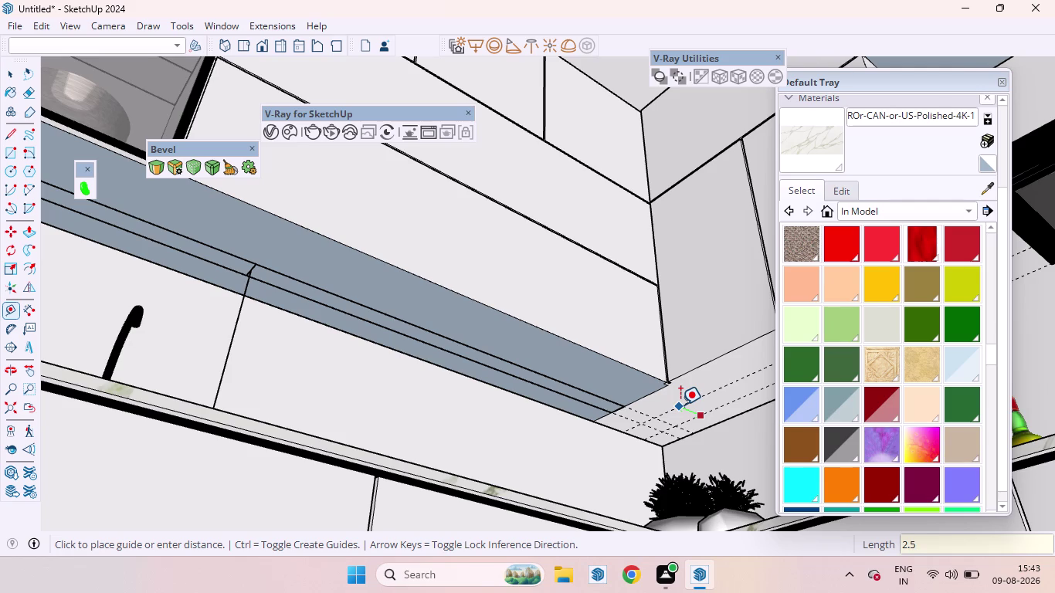
key(Return)
key(space)
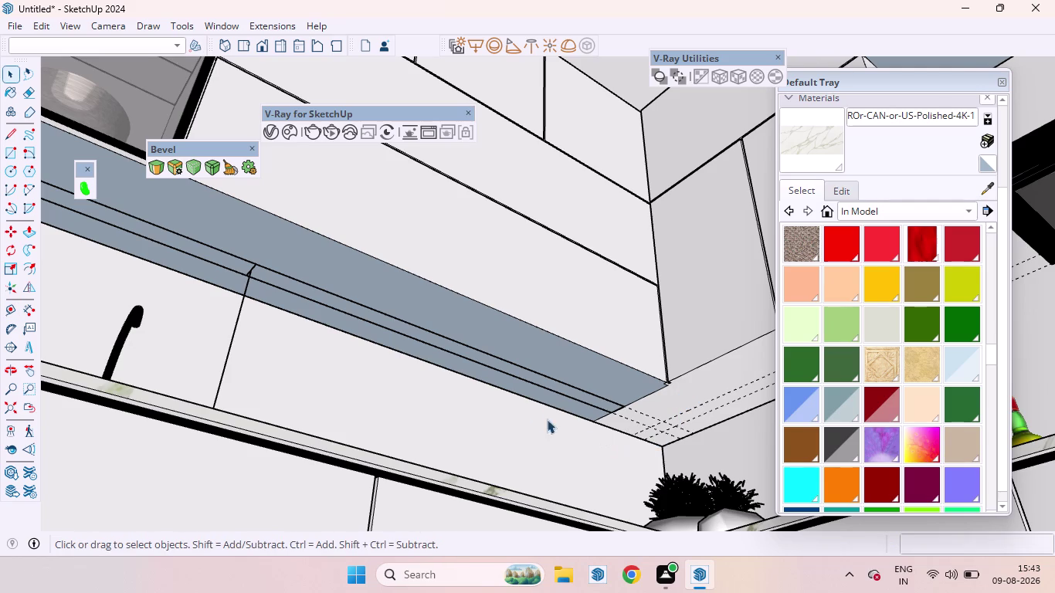
Start a V-Ray rectangle light with its first corner at the guides.
click(473, 50)
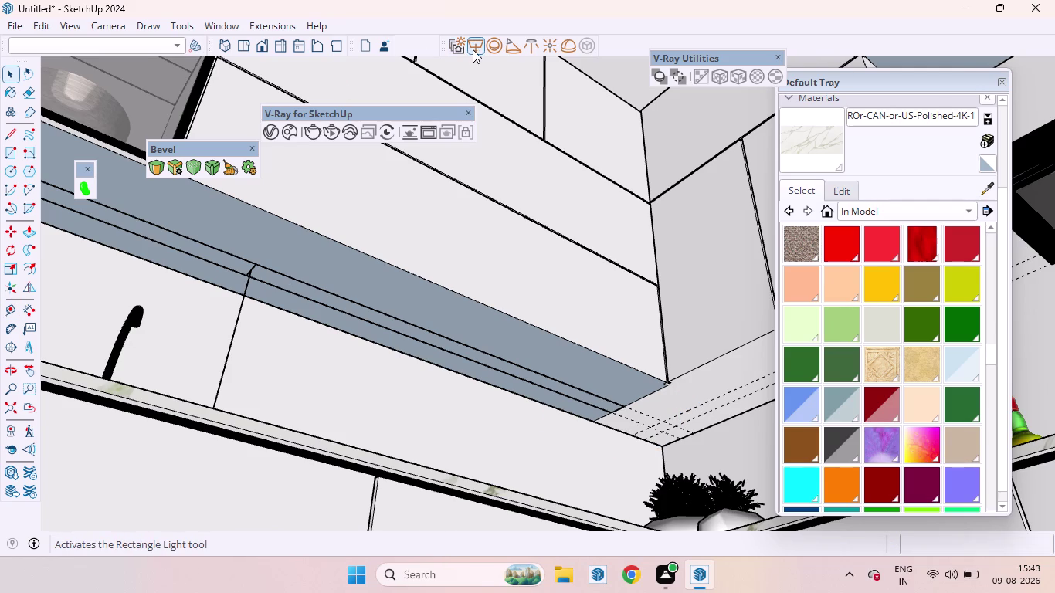
scroll(up, 3)
scroll(down, 3)
scroll(up, 3)
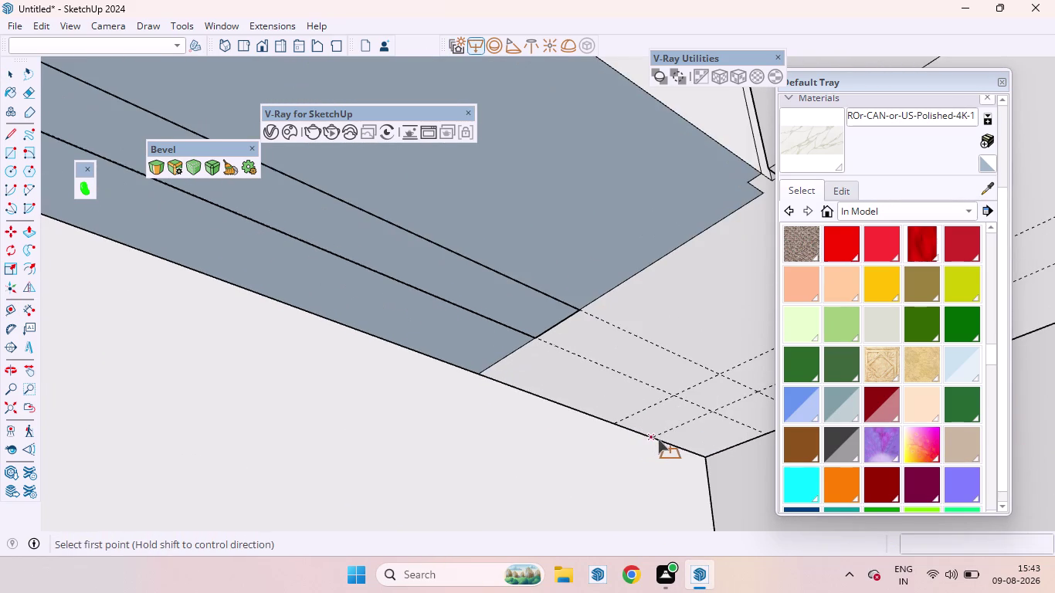
click(658, 440)
scroll(down, 3)
scroll(down, 3)
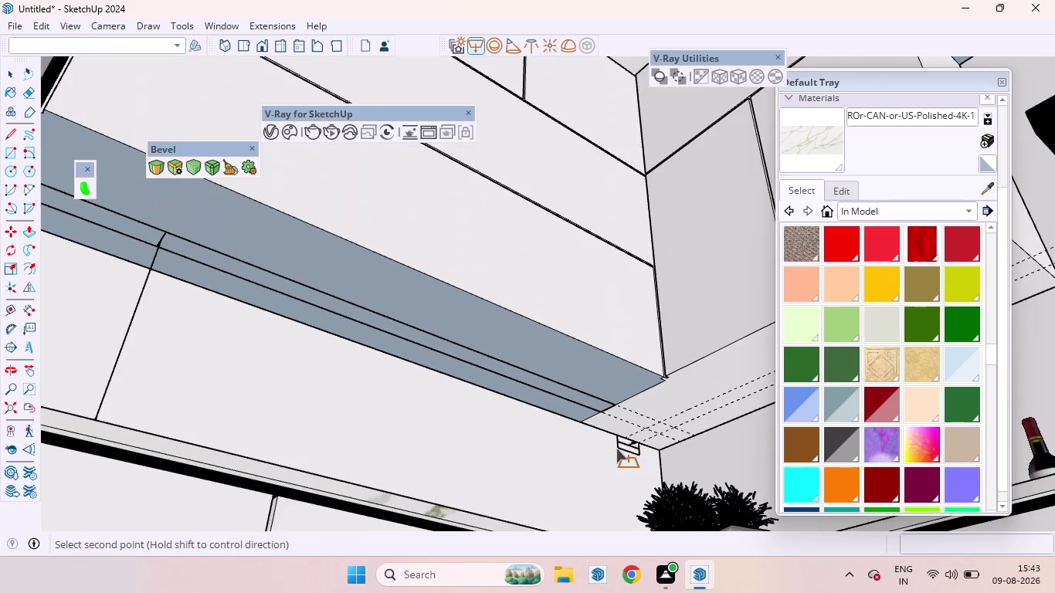
scroll(down, 3)
scroll(down, 3)
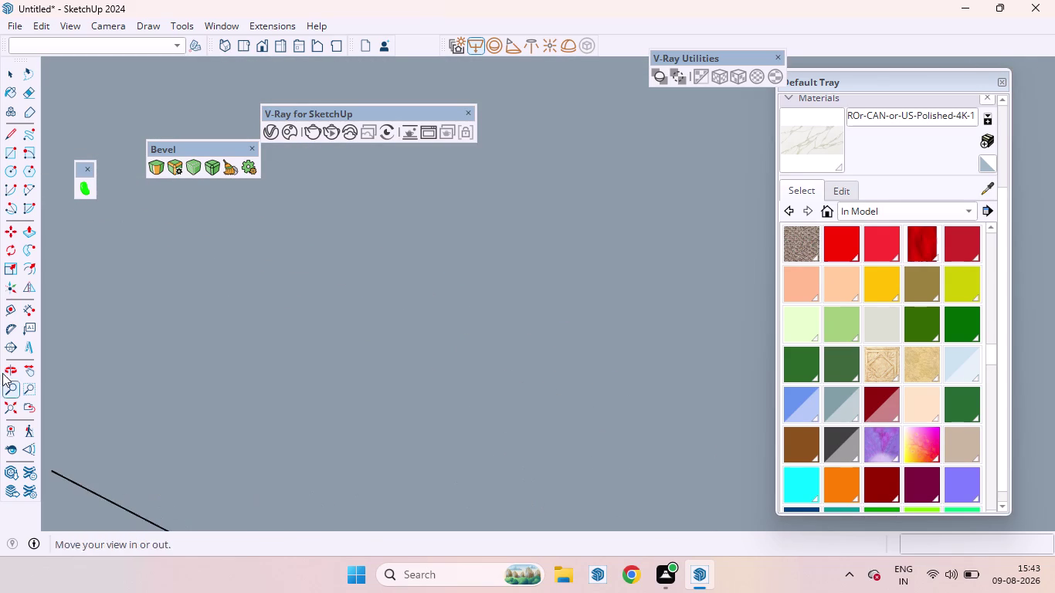
Reframe to the cabinet's far end and set the light's opposite corner.
click(3, 410)
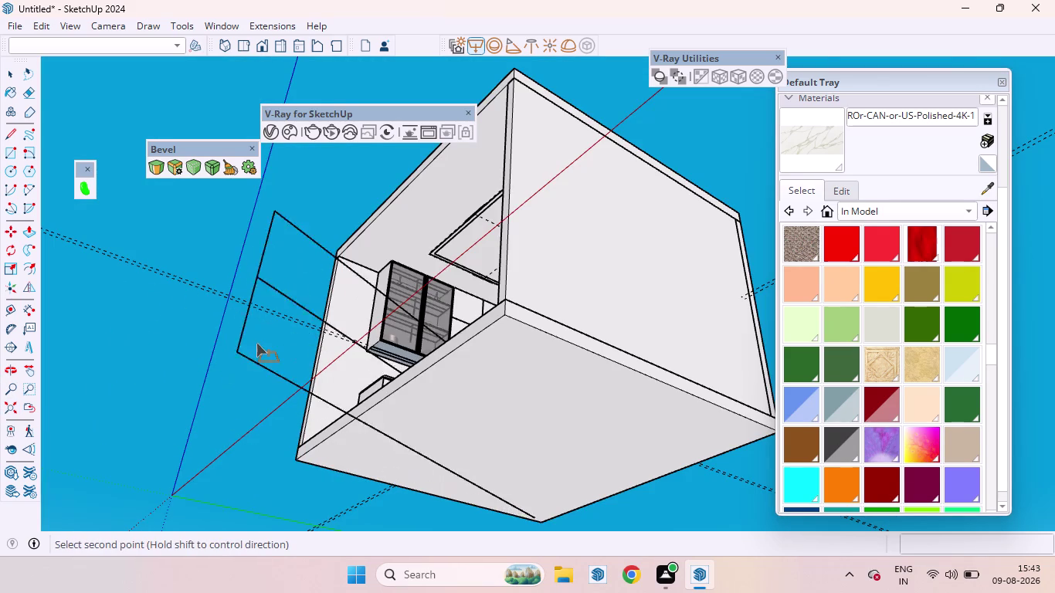
scroll(up, 3)
scroll(up, 3)
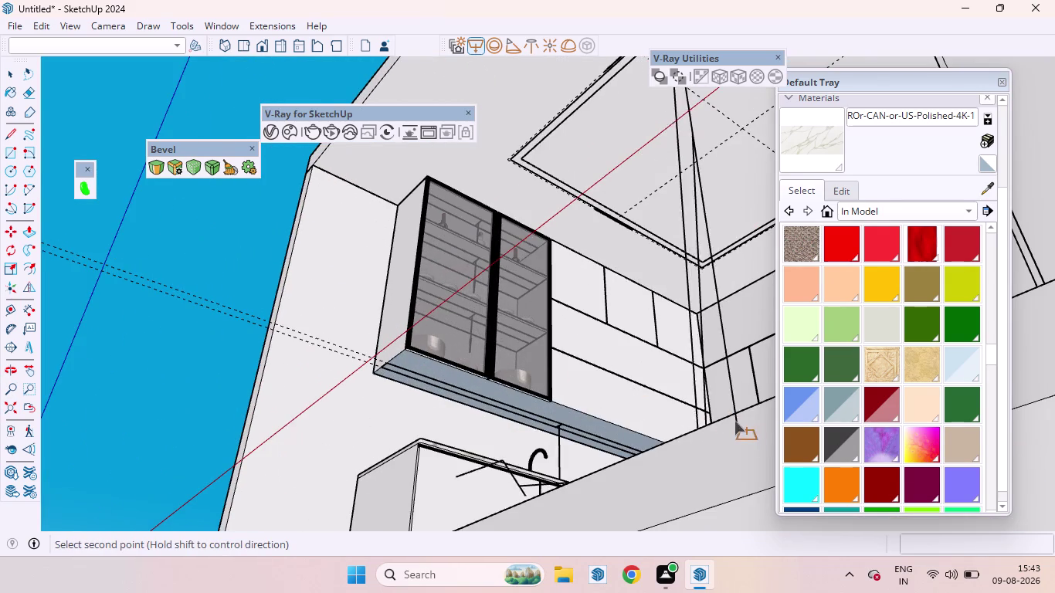
scroll(down, 3)
scroll(down, 3)
scroll(down, 3)
middle_drag(677, 334, 839, 592)
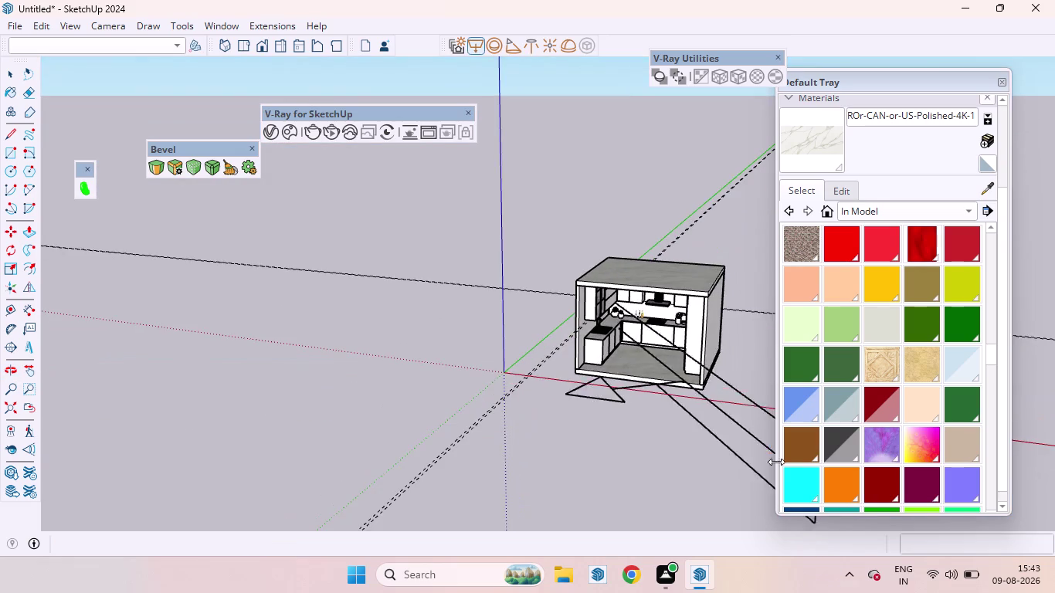
scroll(up, 3)
scroll(up, 3)
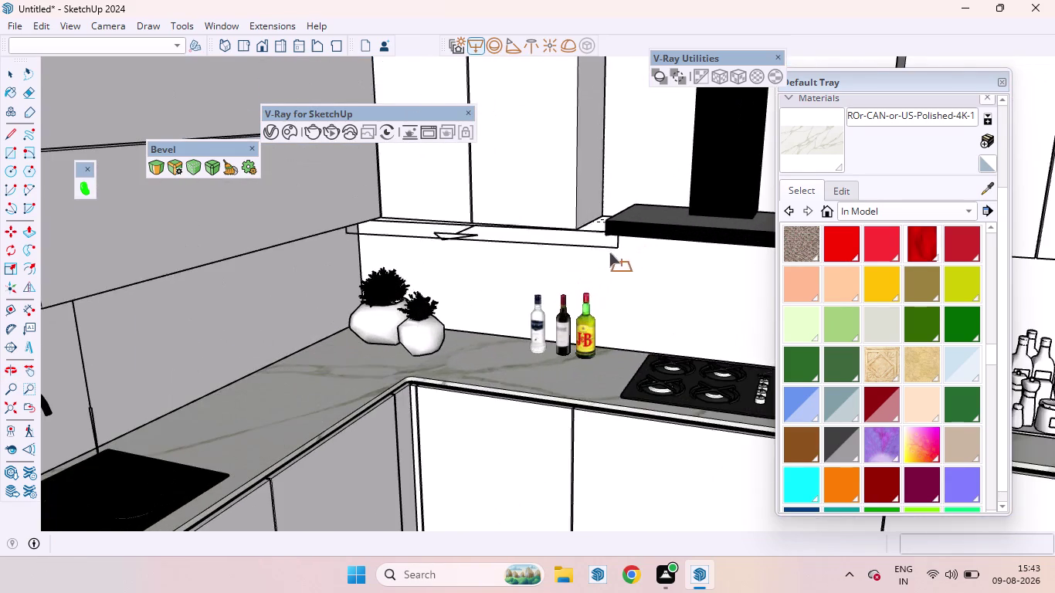
middle_drag(606, 252, 593, 108)
scroll(up, 3)
scroll(up, 3)
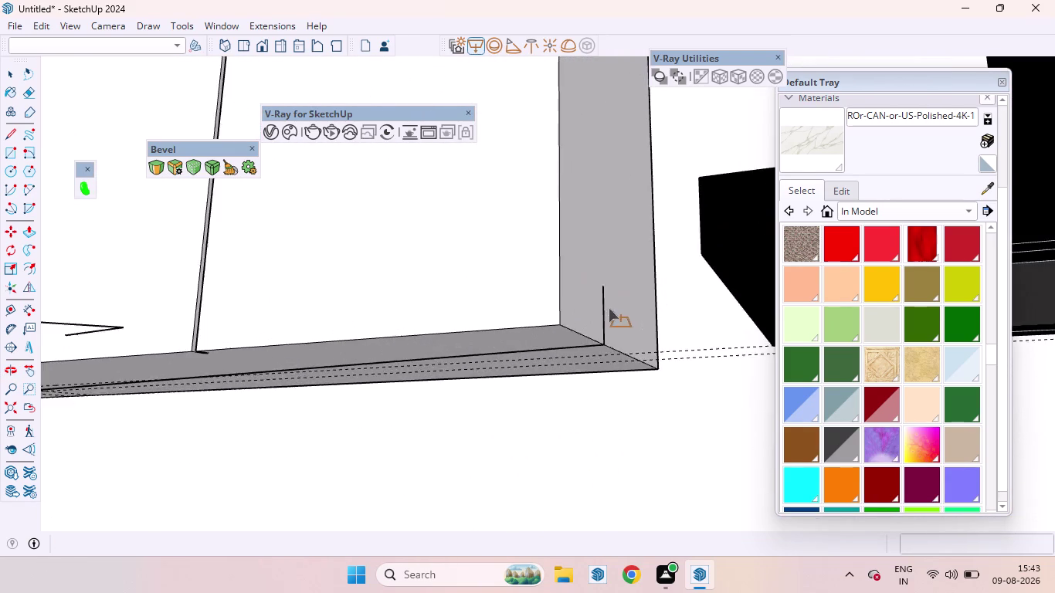
scroll(up, 3)
middle_drag(628, 364, 671, 127)
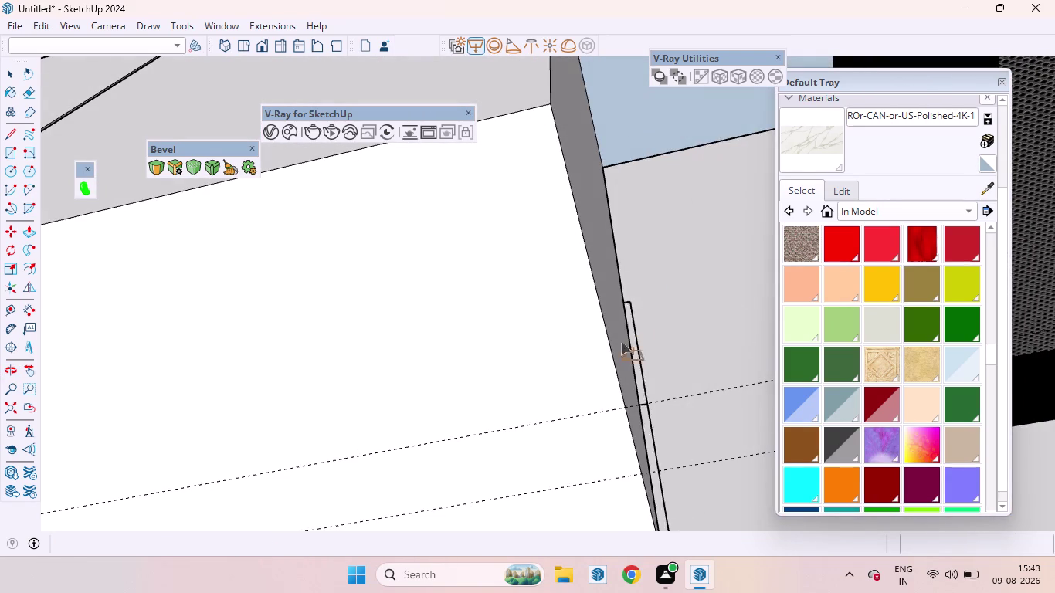
click(627, 410)
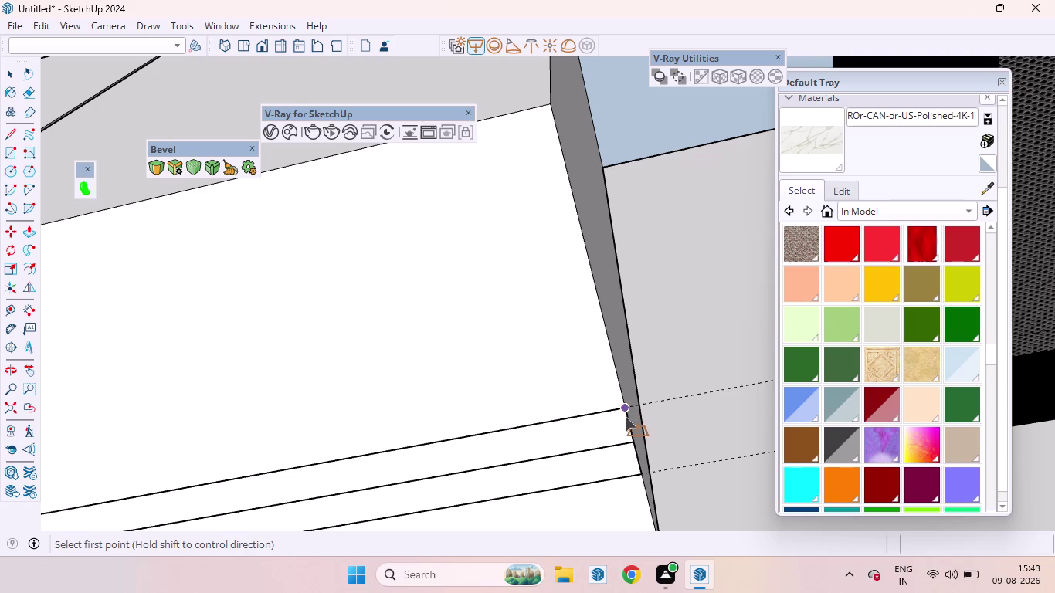